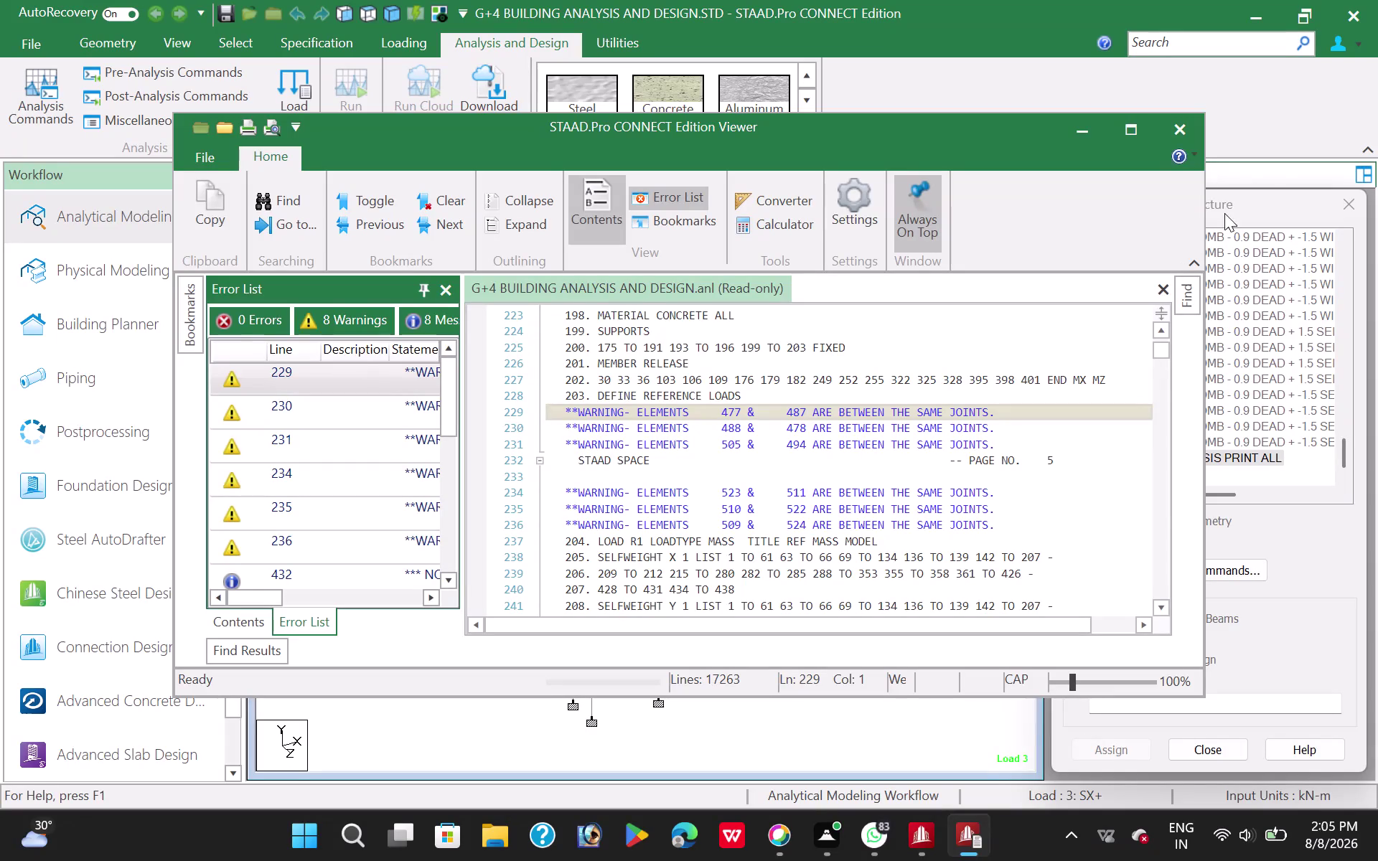
Close the analysis output viewer and switch to the Select ribbon.
click(1185, 116)
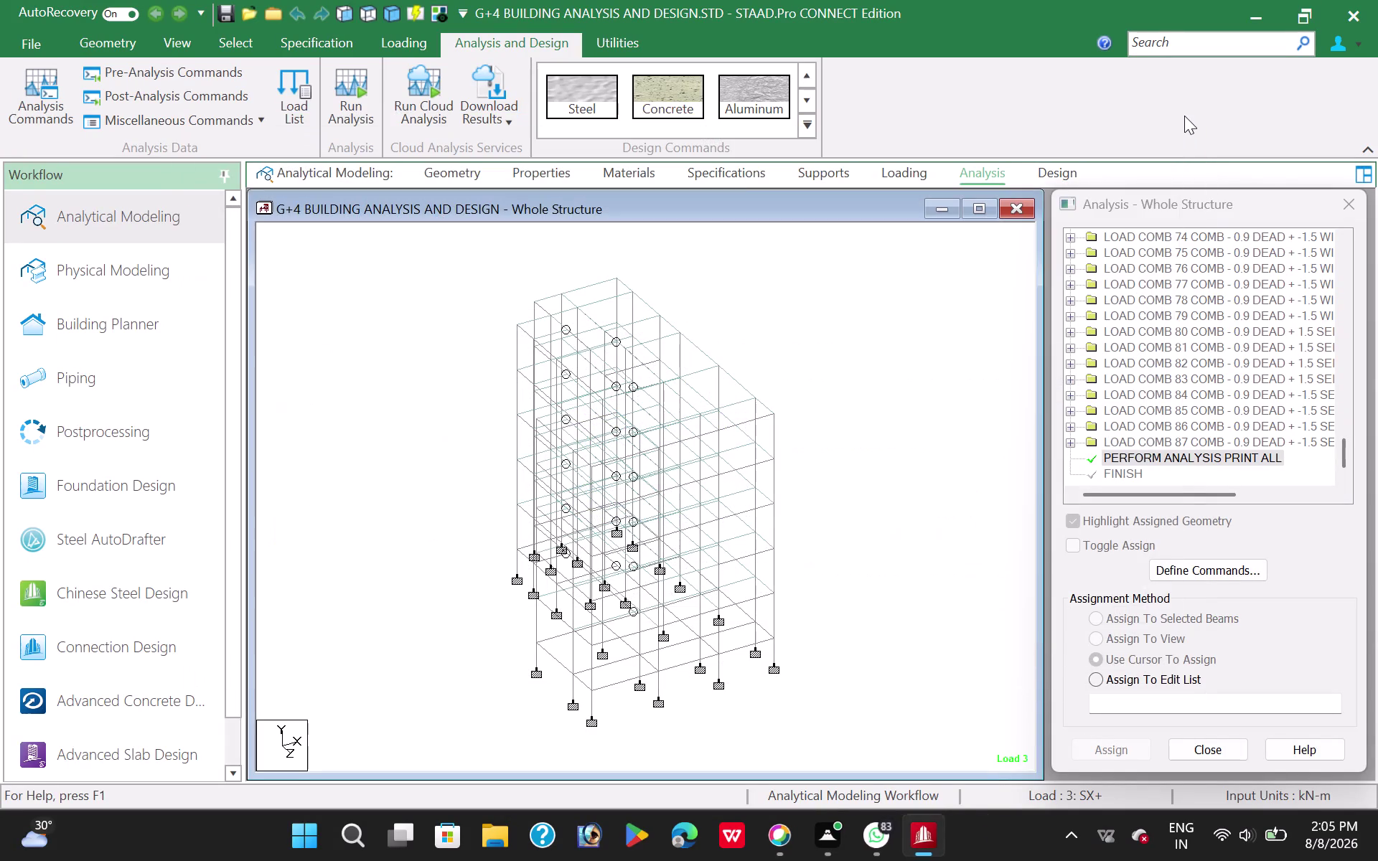
click(231, 38)
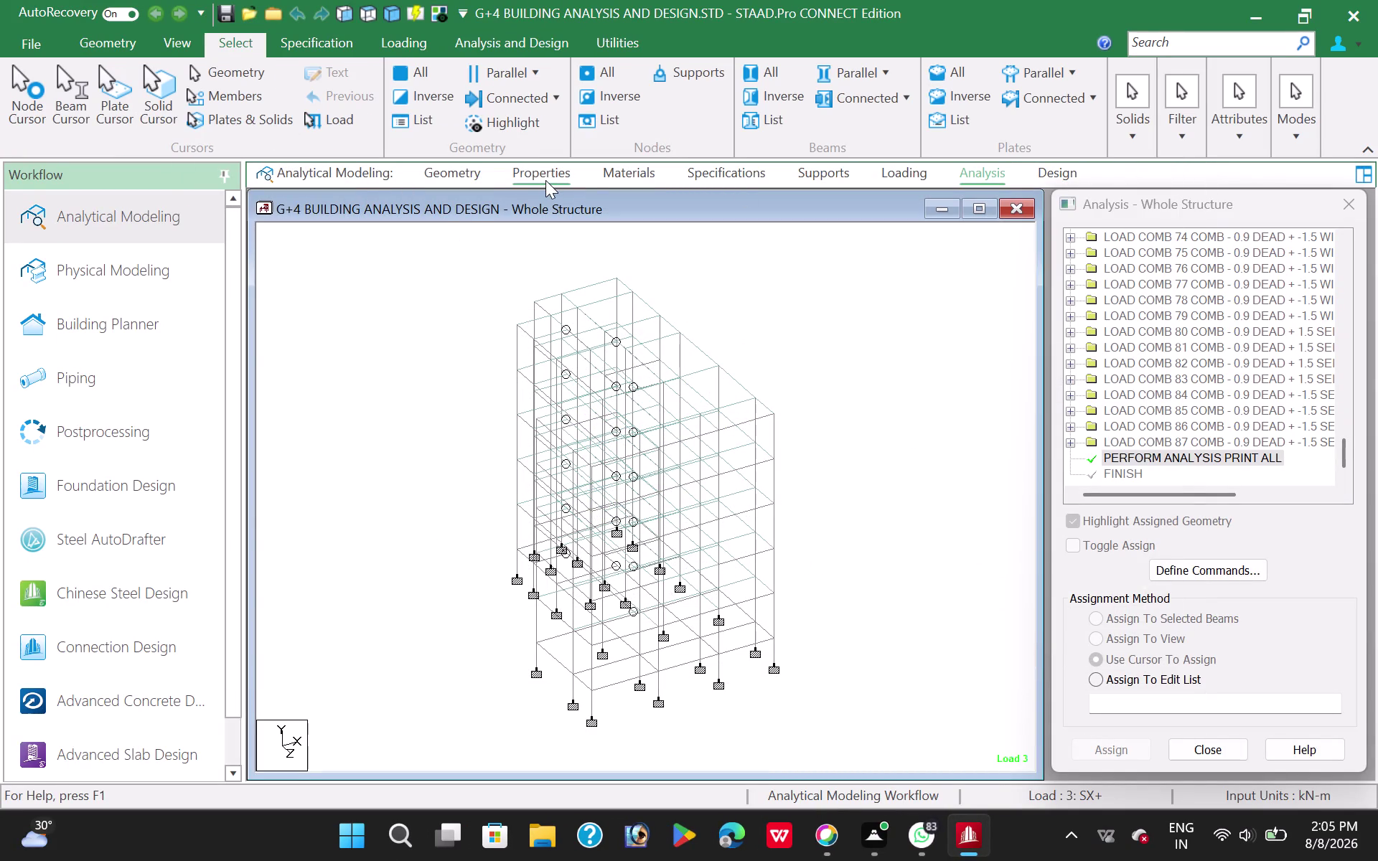
Type plates 477, 487, 488, 478, 505, 494, 523, 511, 510, 522, 509, 524 into the selection list.
click(426, 113)
click(761, 595)
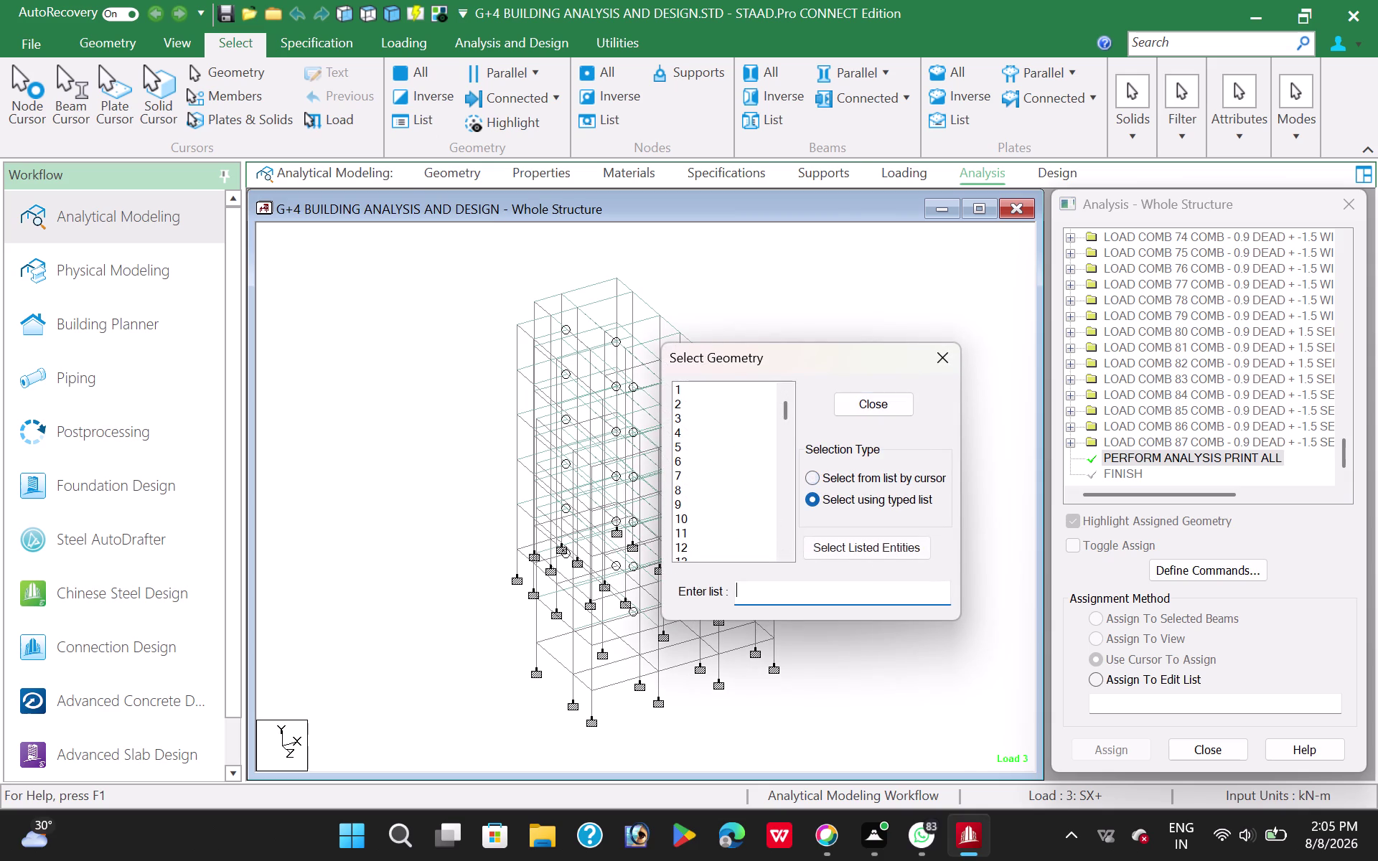
text(4)
text(77)
key(space)
text(48)
text(7)
key(space)
text(488)
key(space)
text(478)
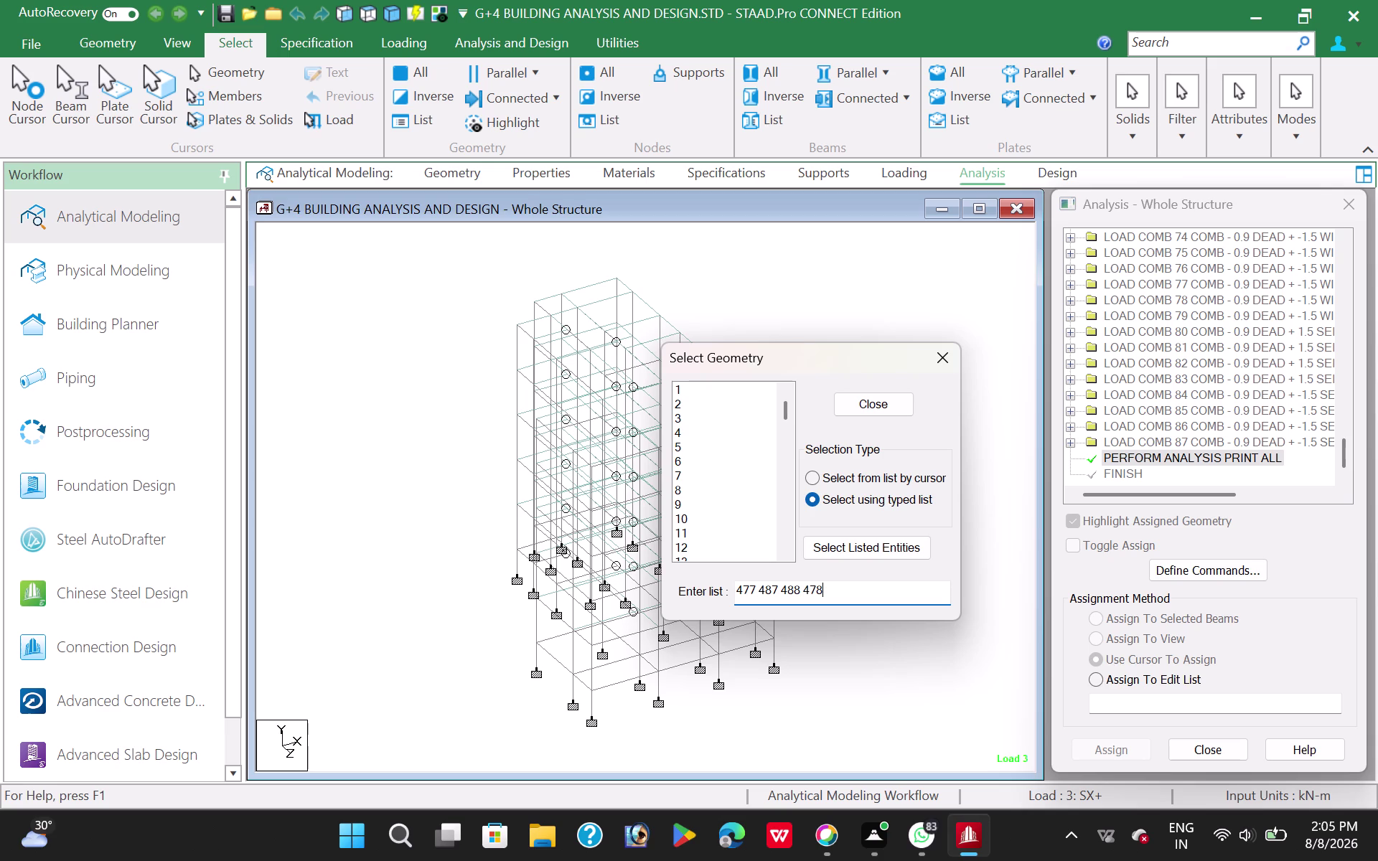
key(space)
text(505)
key(space)
text(49)
text(4)
key(space)
key(5)
text(23)
key(space)
text(51)
text(1)
key(space)
text(5)
text(10)
key(space)
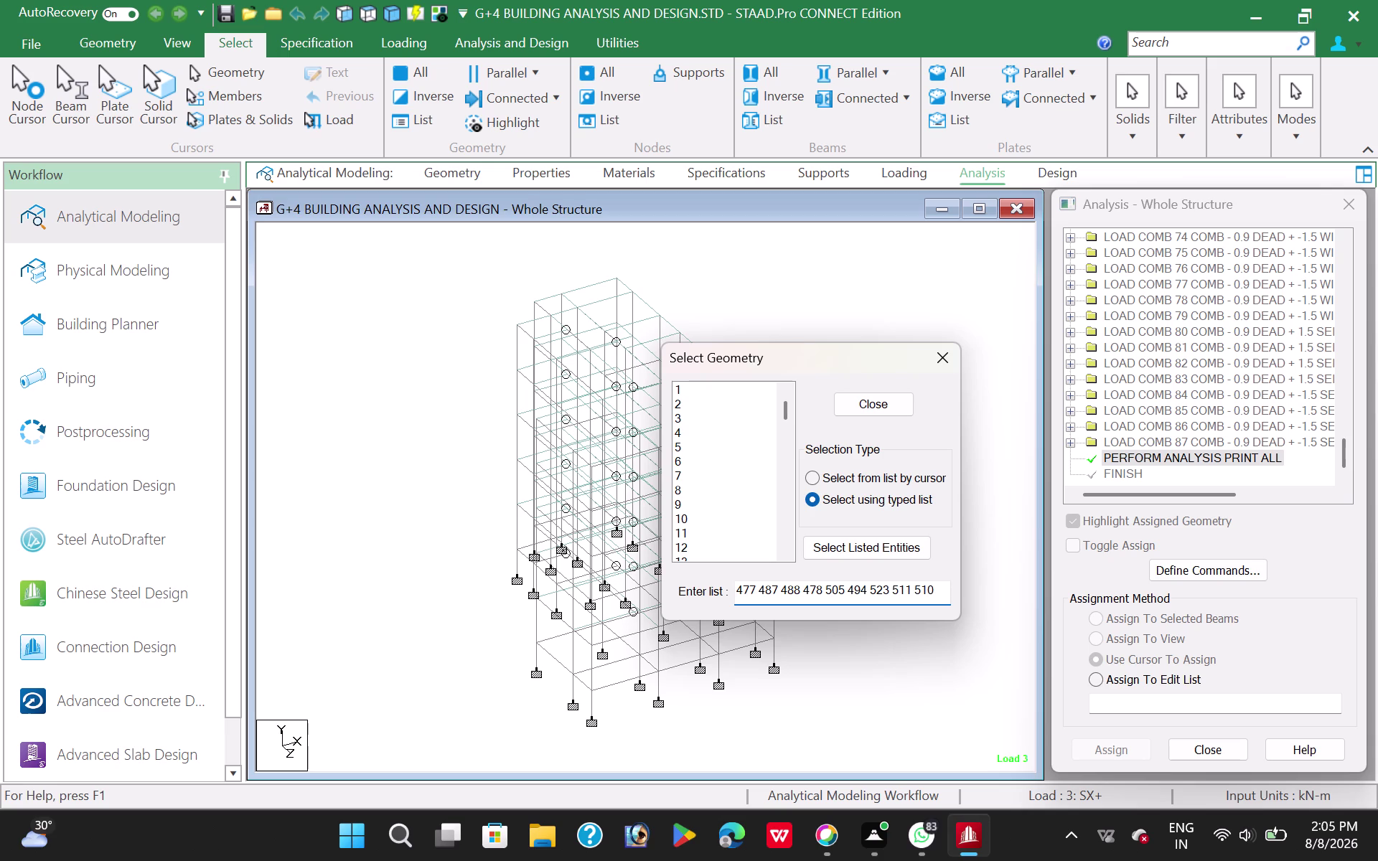
text(5)
text(22)
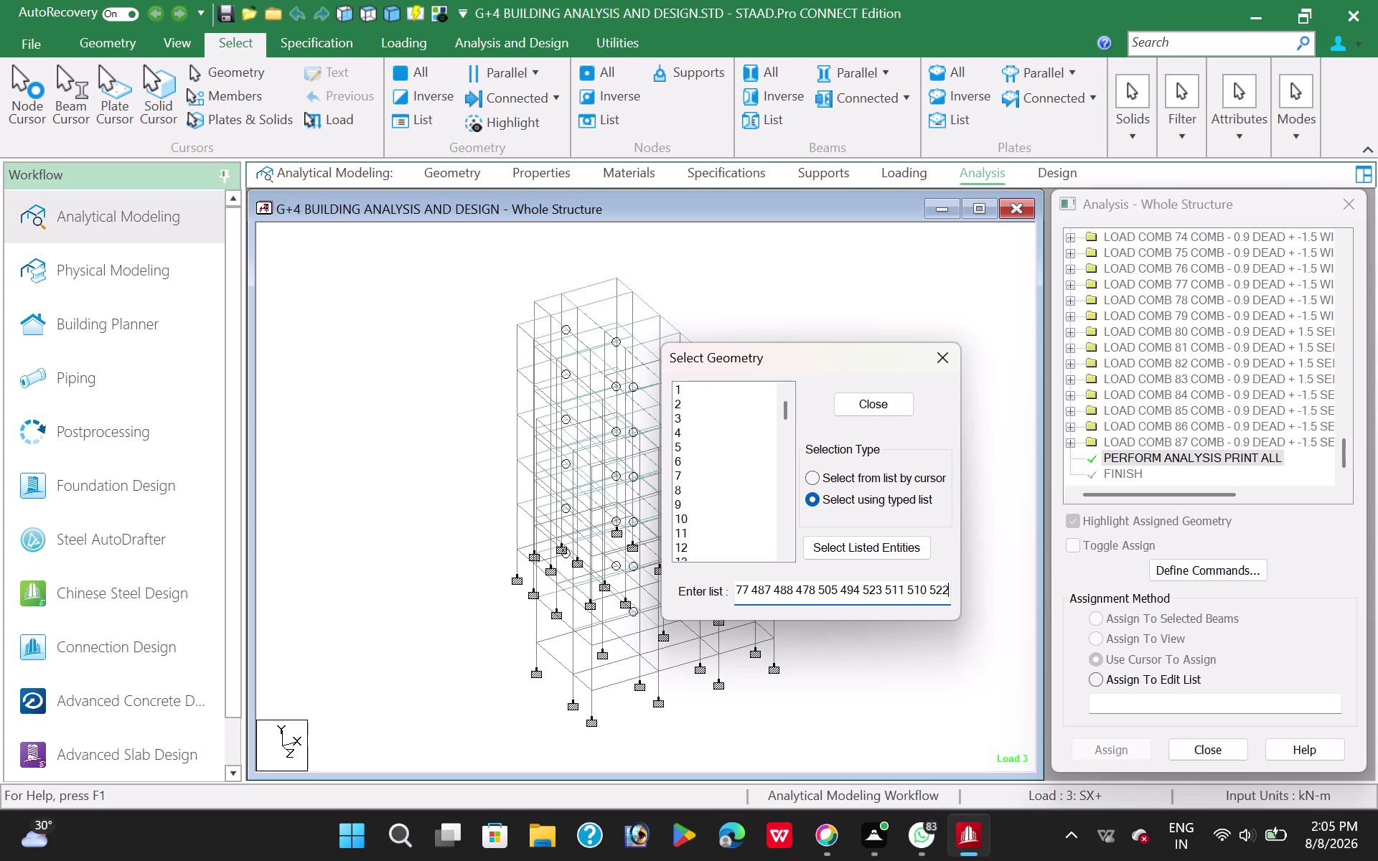
key(space)
key(5)
text(09)
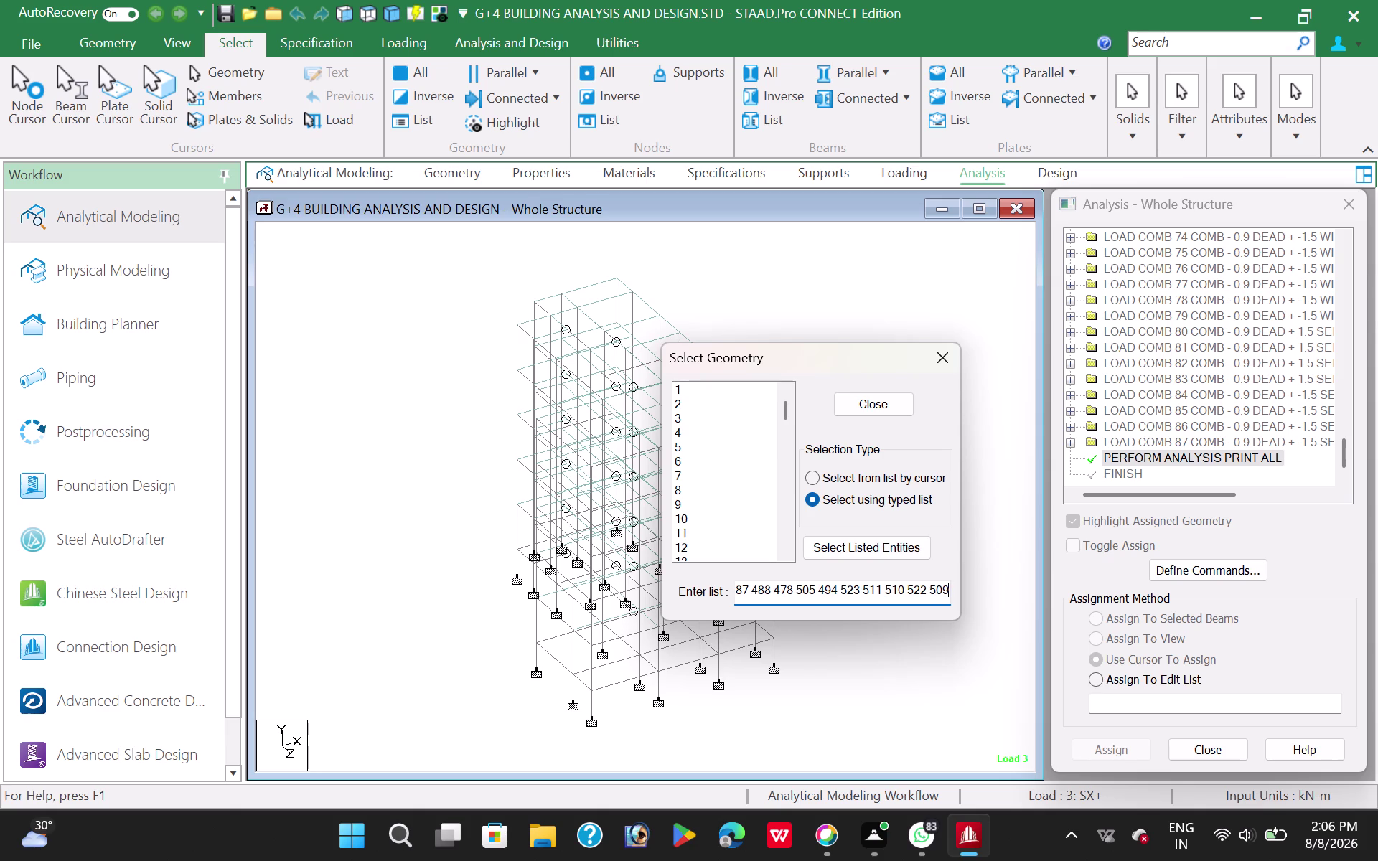
key(space)
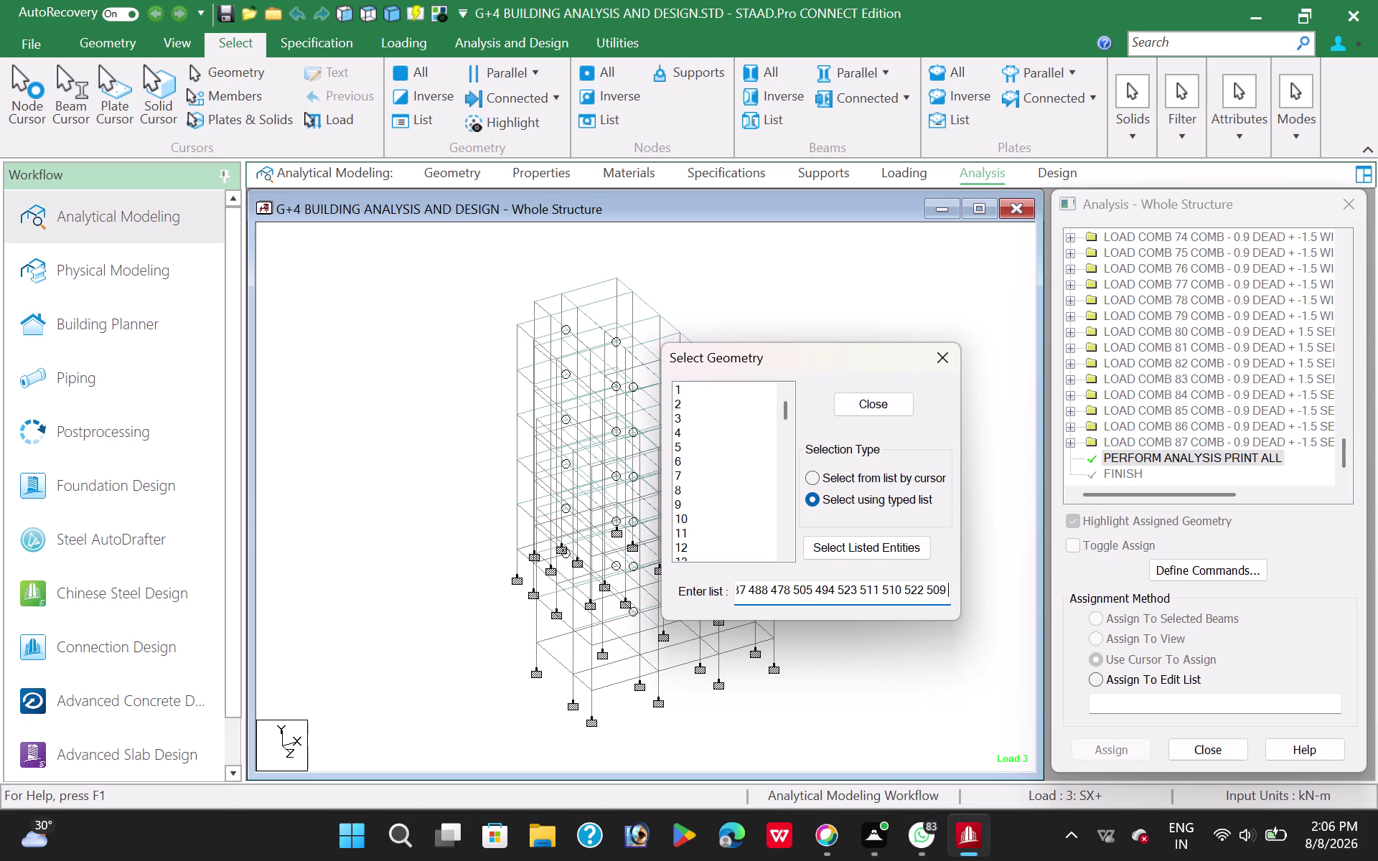
text(524)
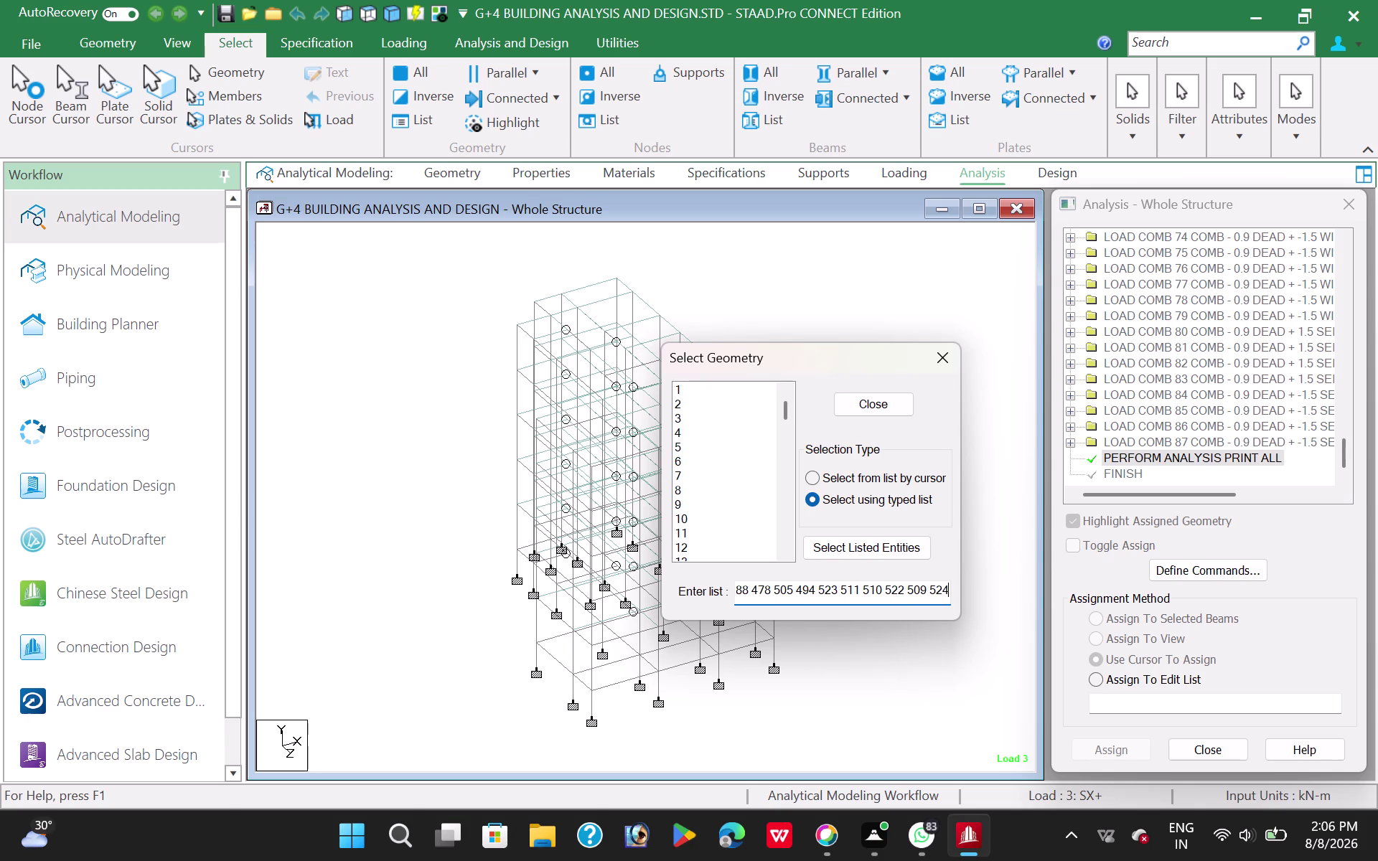
Select the listed plates in the model and close the list window.
click(858, 546)
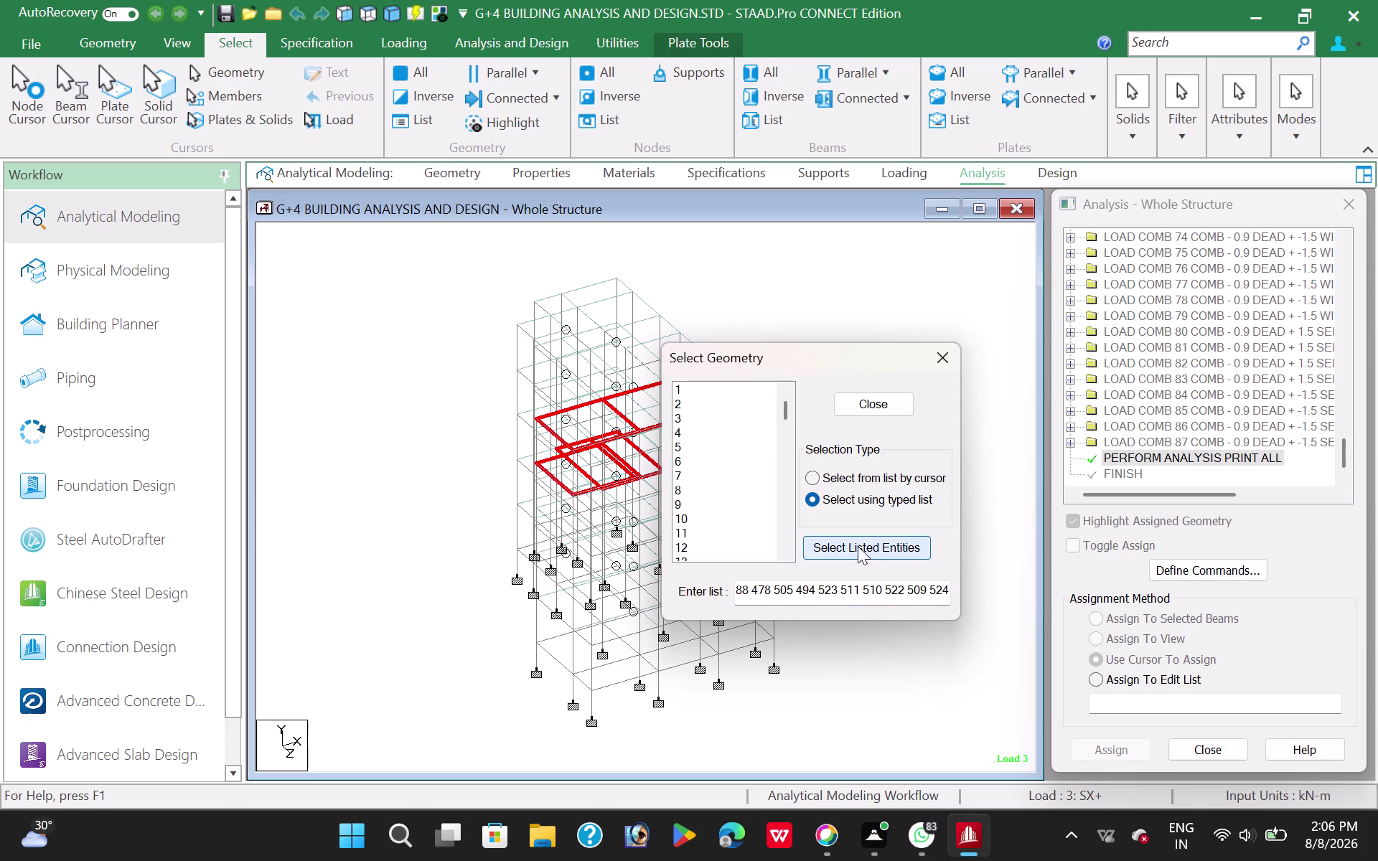
click(863, 403)
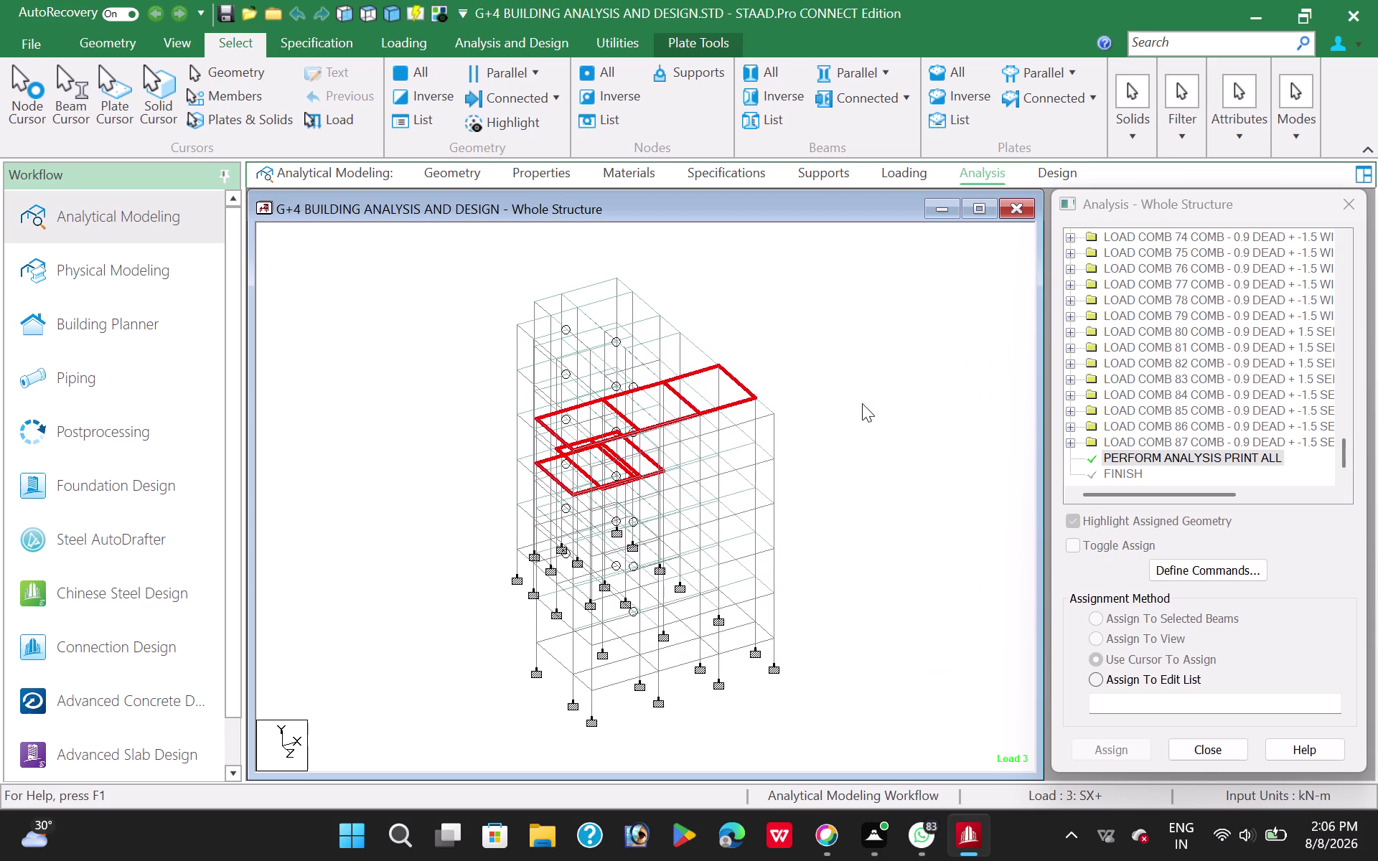
key(Delete)
key(Delete)
click(185, 41)
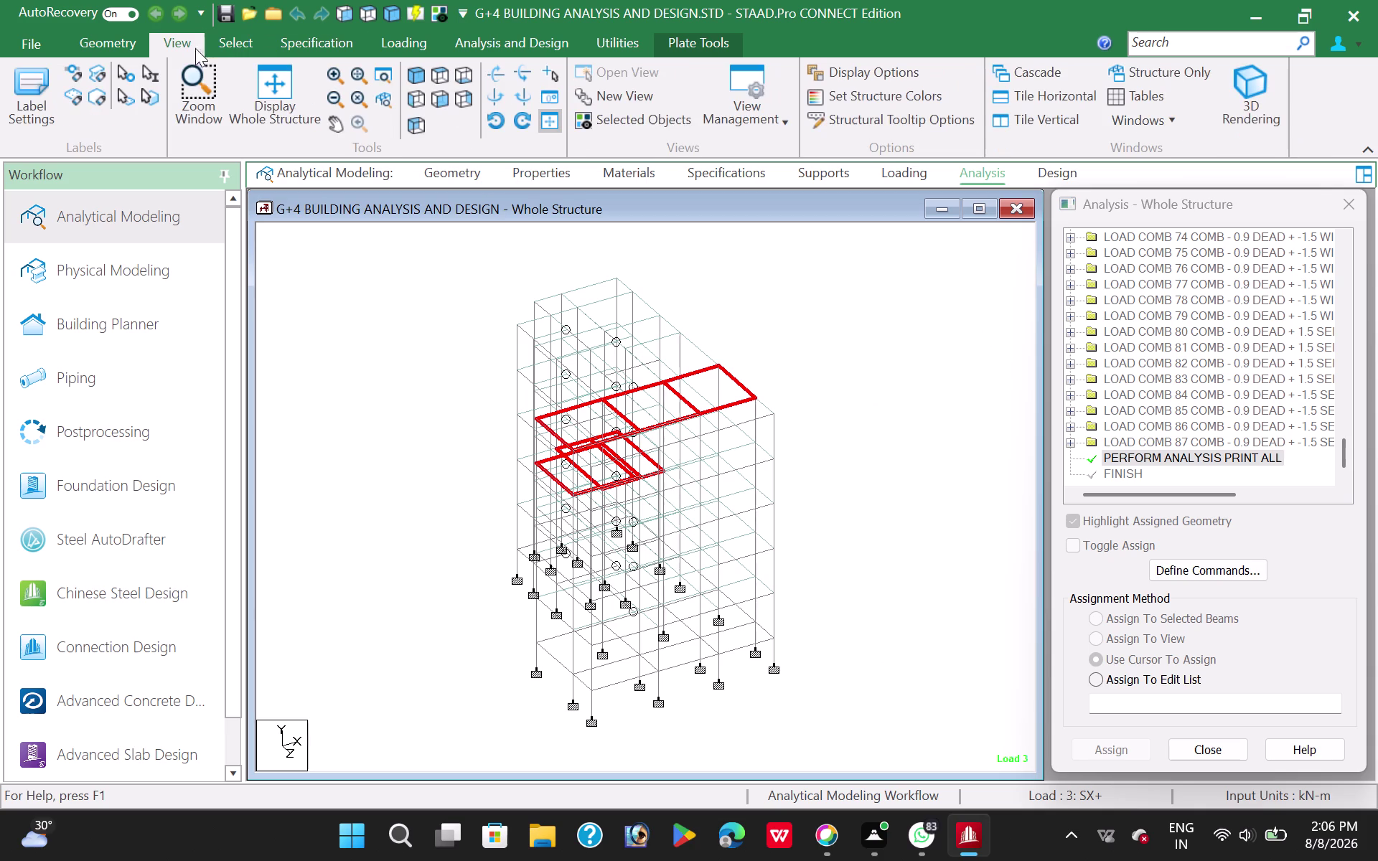
Display only the selected plates in the view.
click(647, 122)
right_click(528, 278)
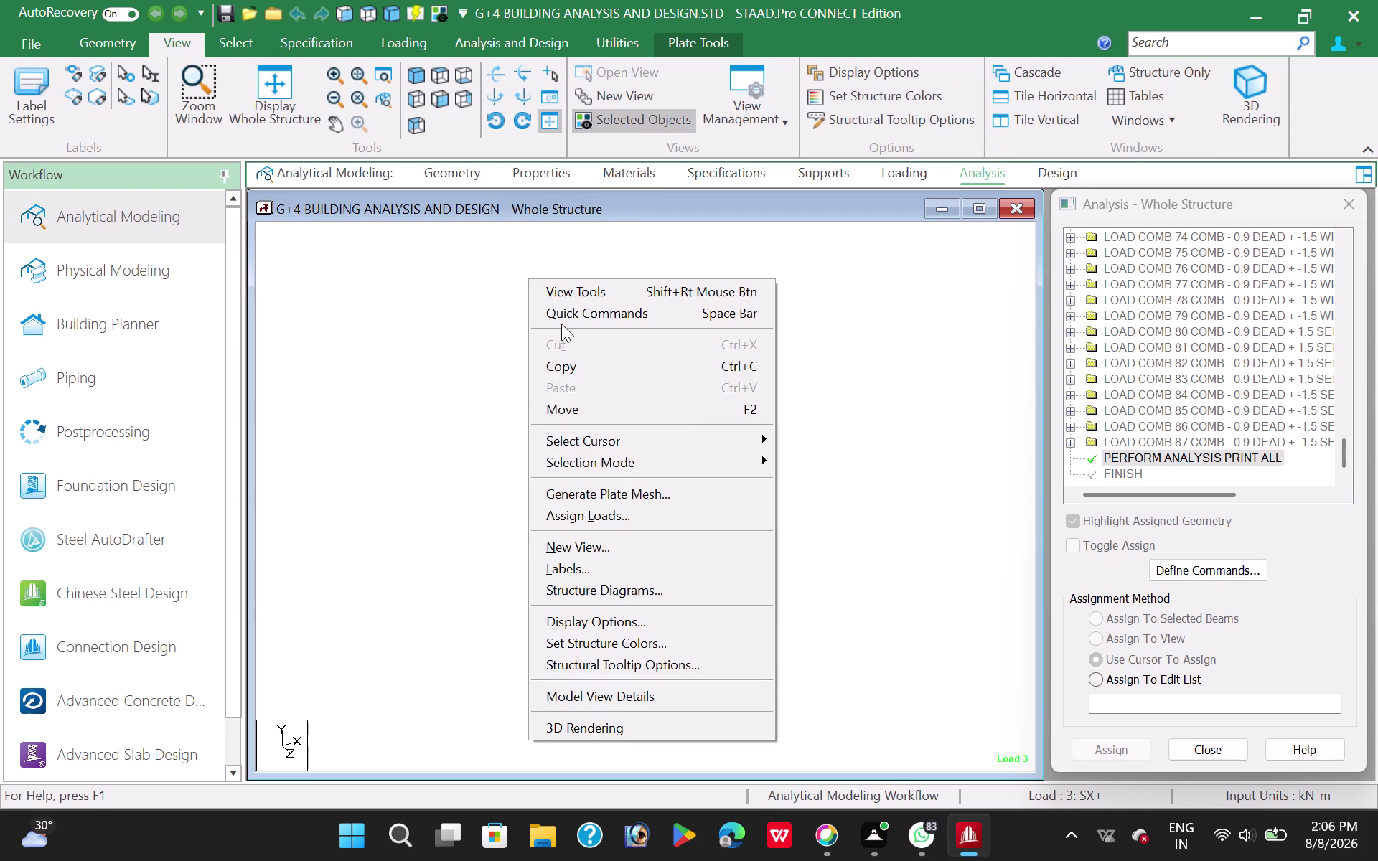
click(407, 349)
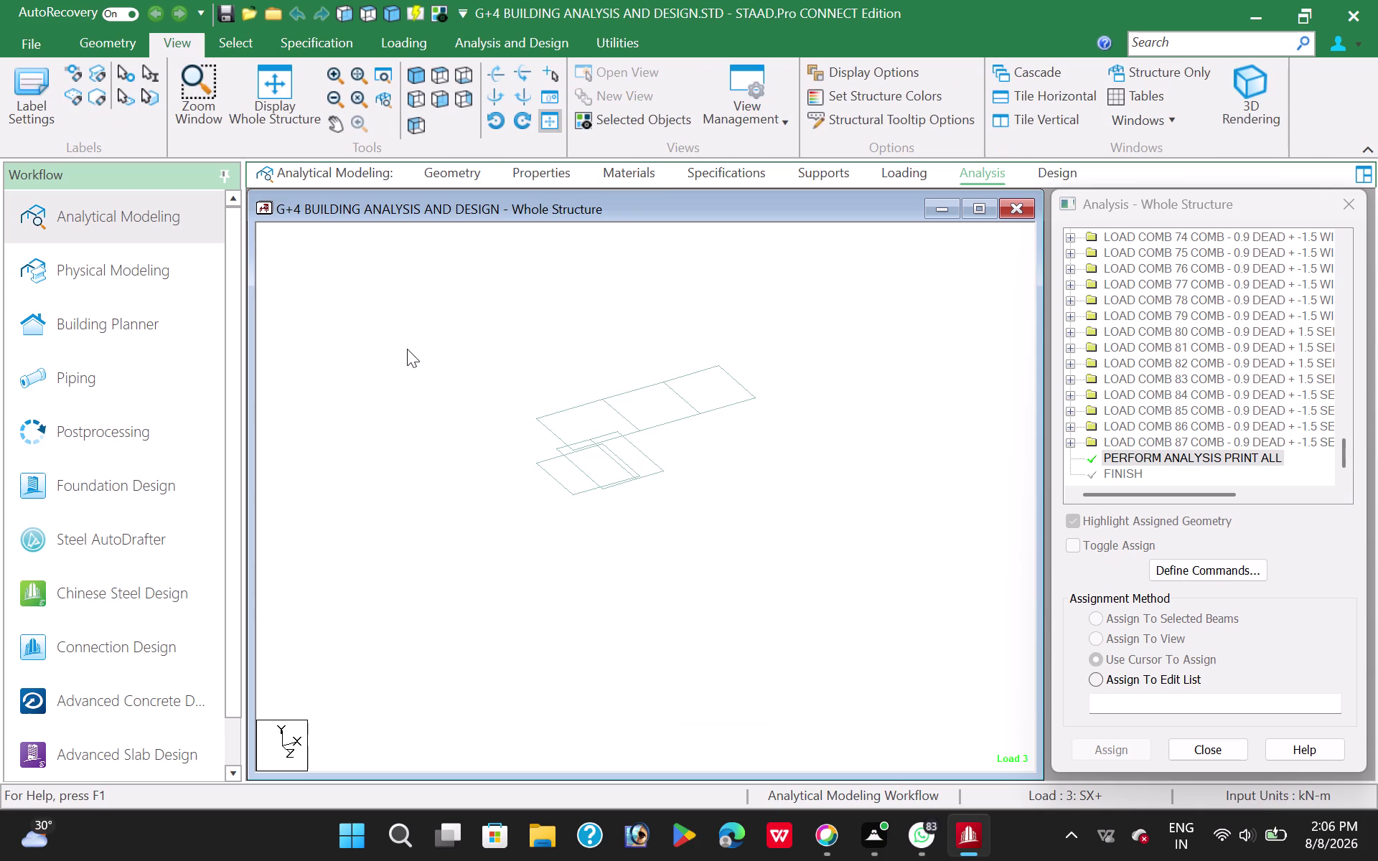
right_click(468, 302)
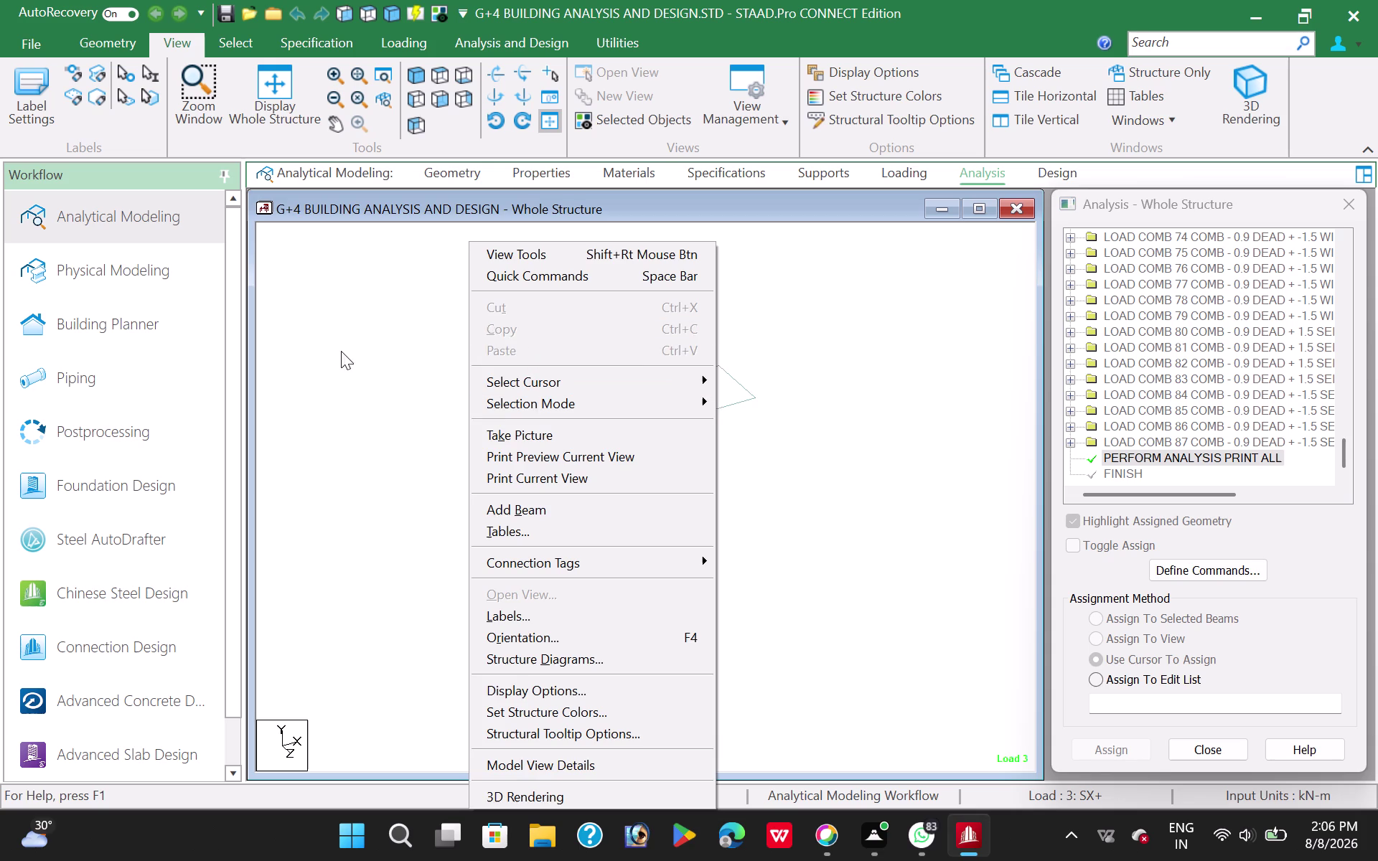
click(341, 351)
drag(456, 339, 903, 626)
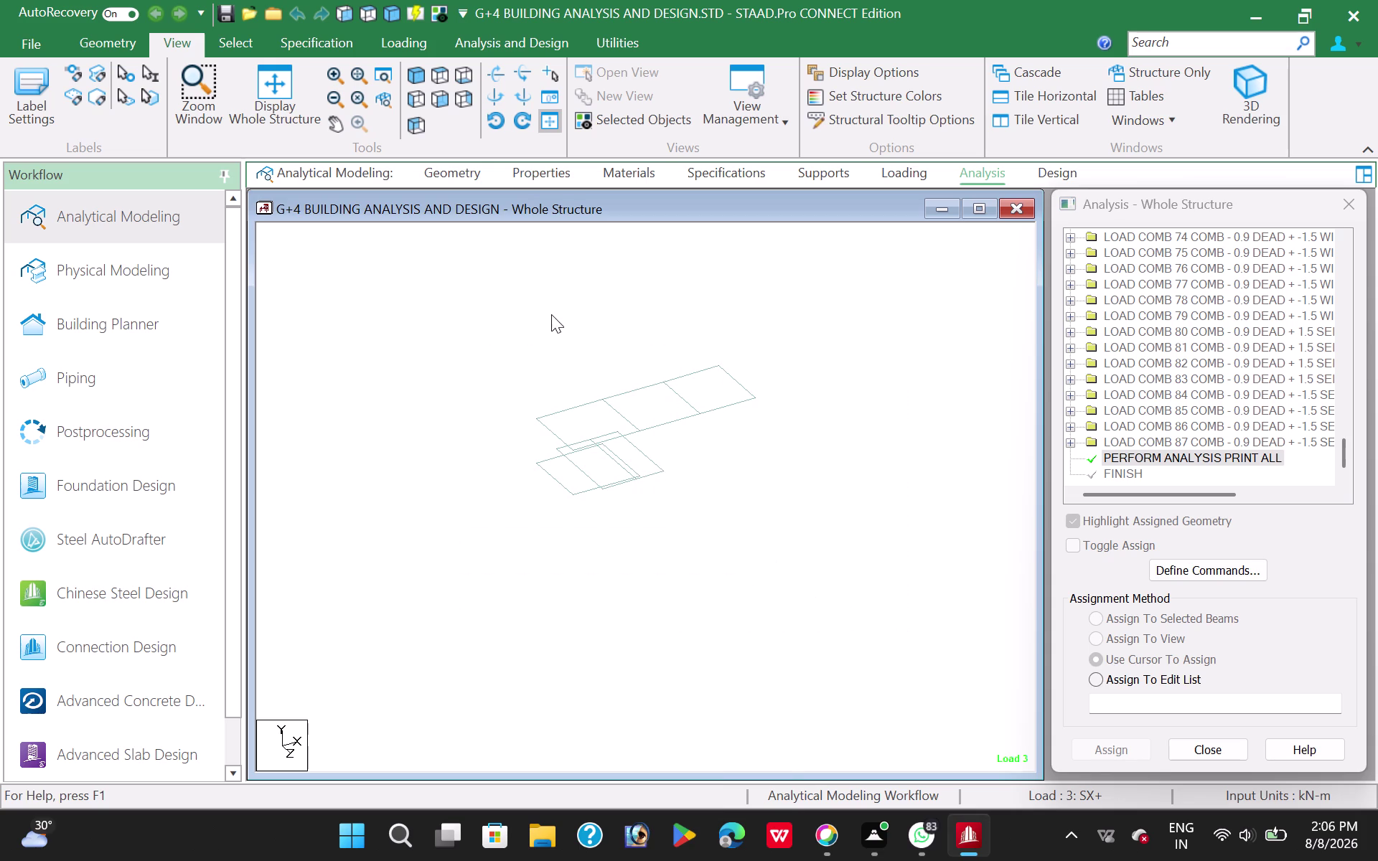
Window-select the isolated plates with the Plates Cursor, delete all 12, and show the whole structure.
right_click(549, 310)
click(623, 380)
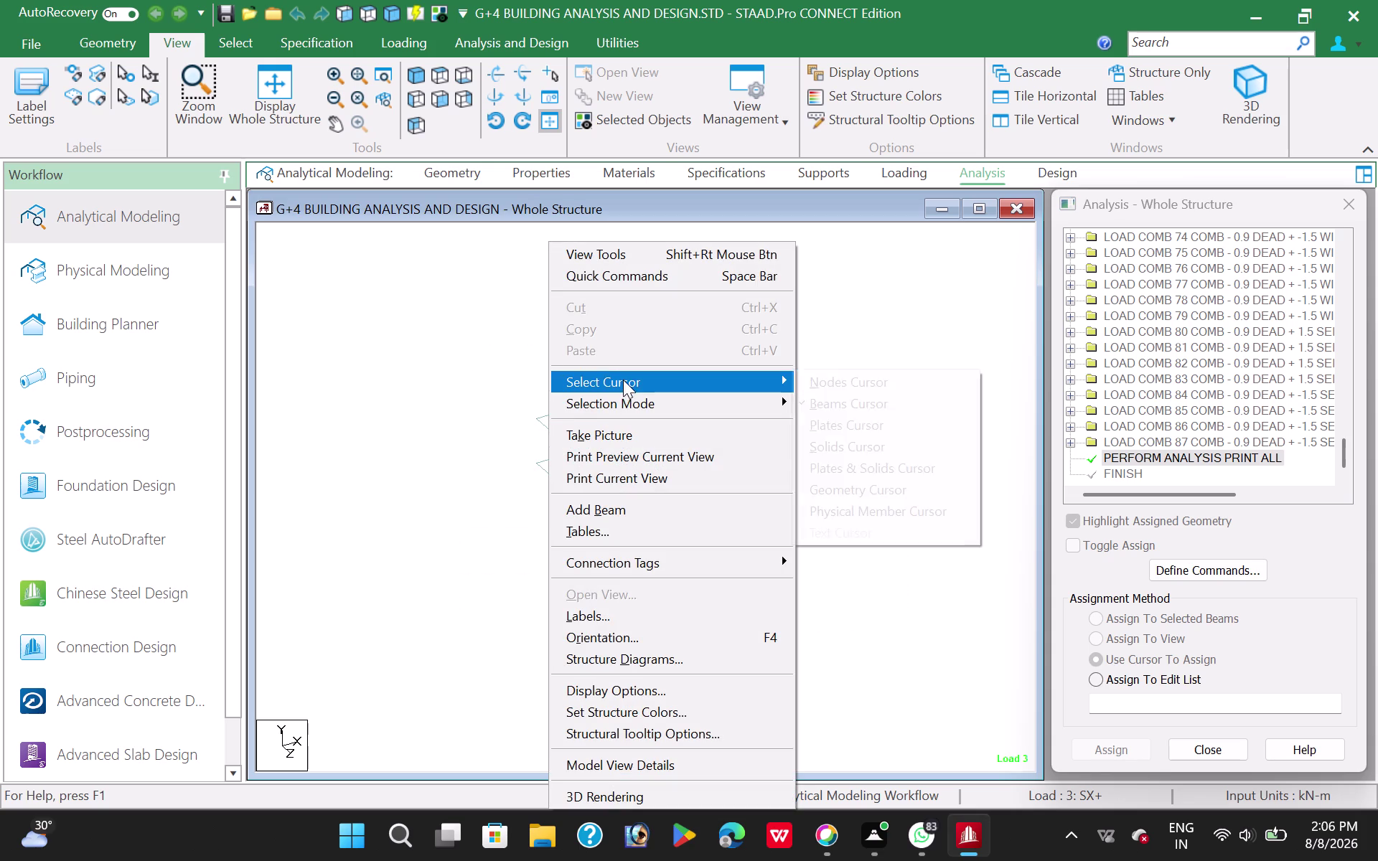
click(865, 420)
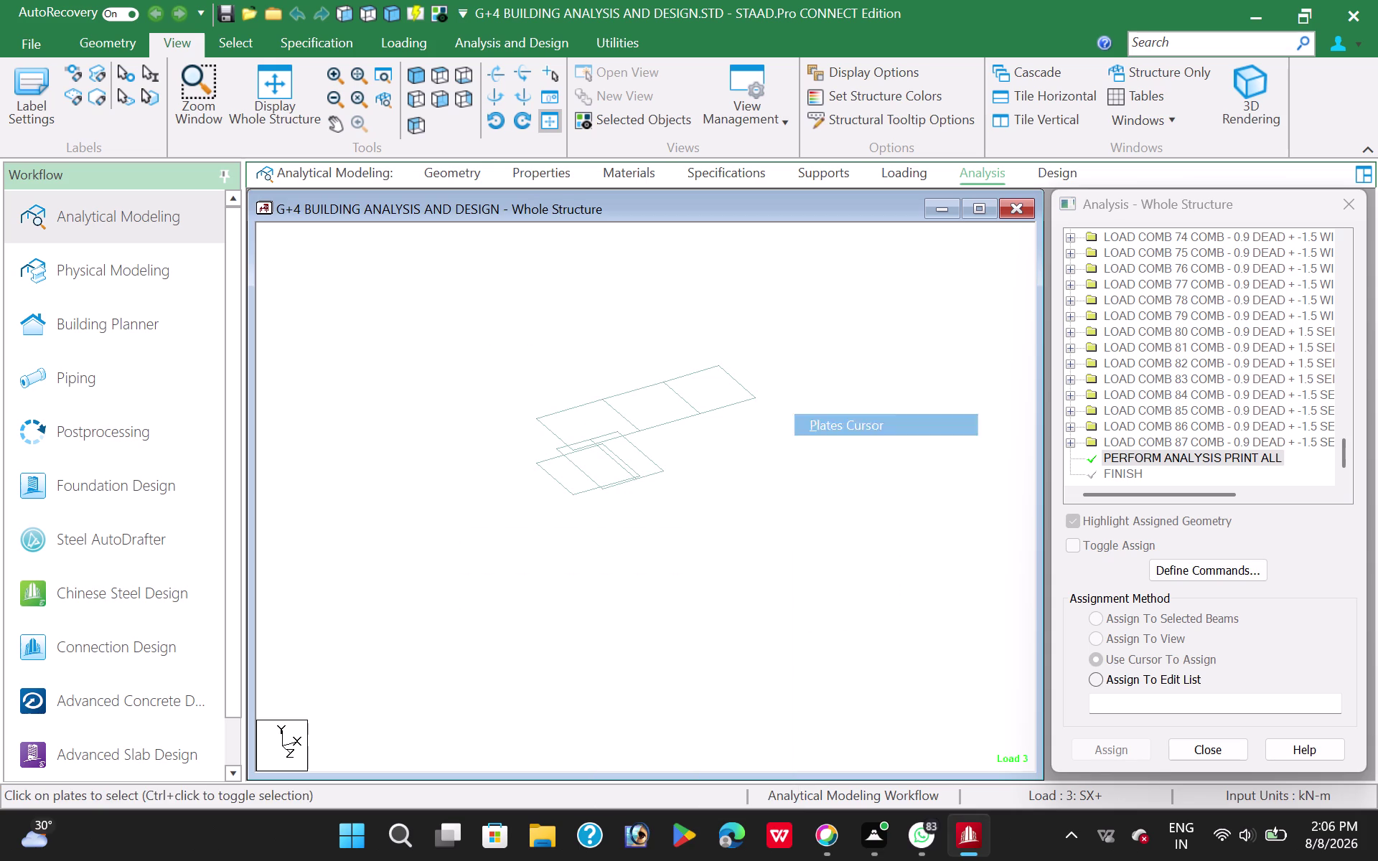
drag(466, 328, 845, 668)
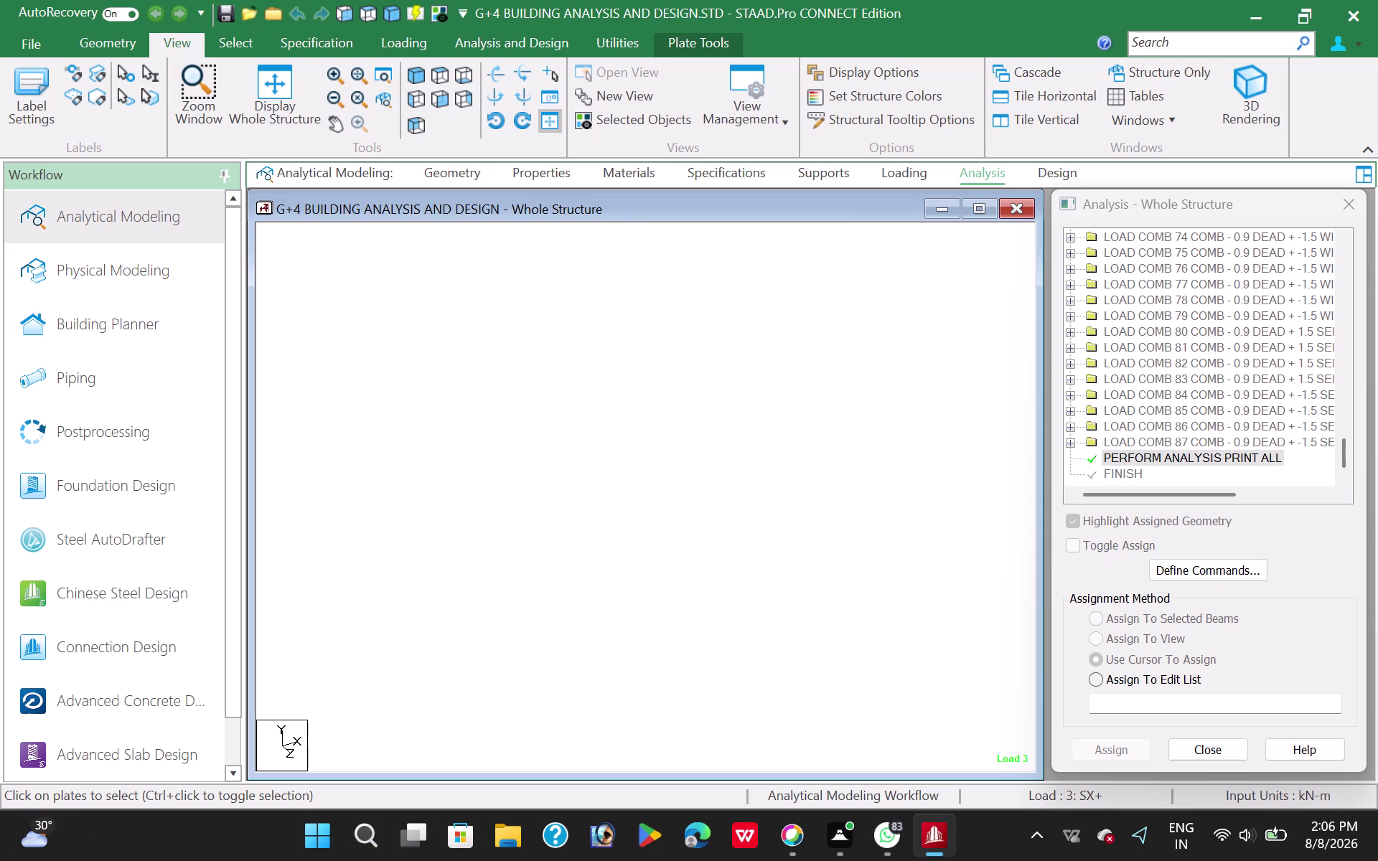
key(Delete)
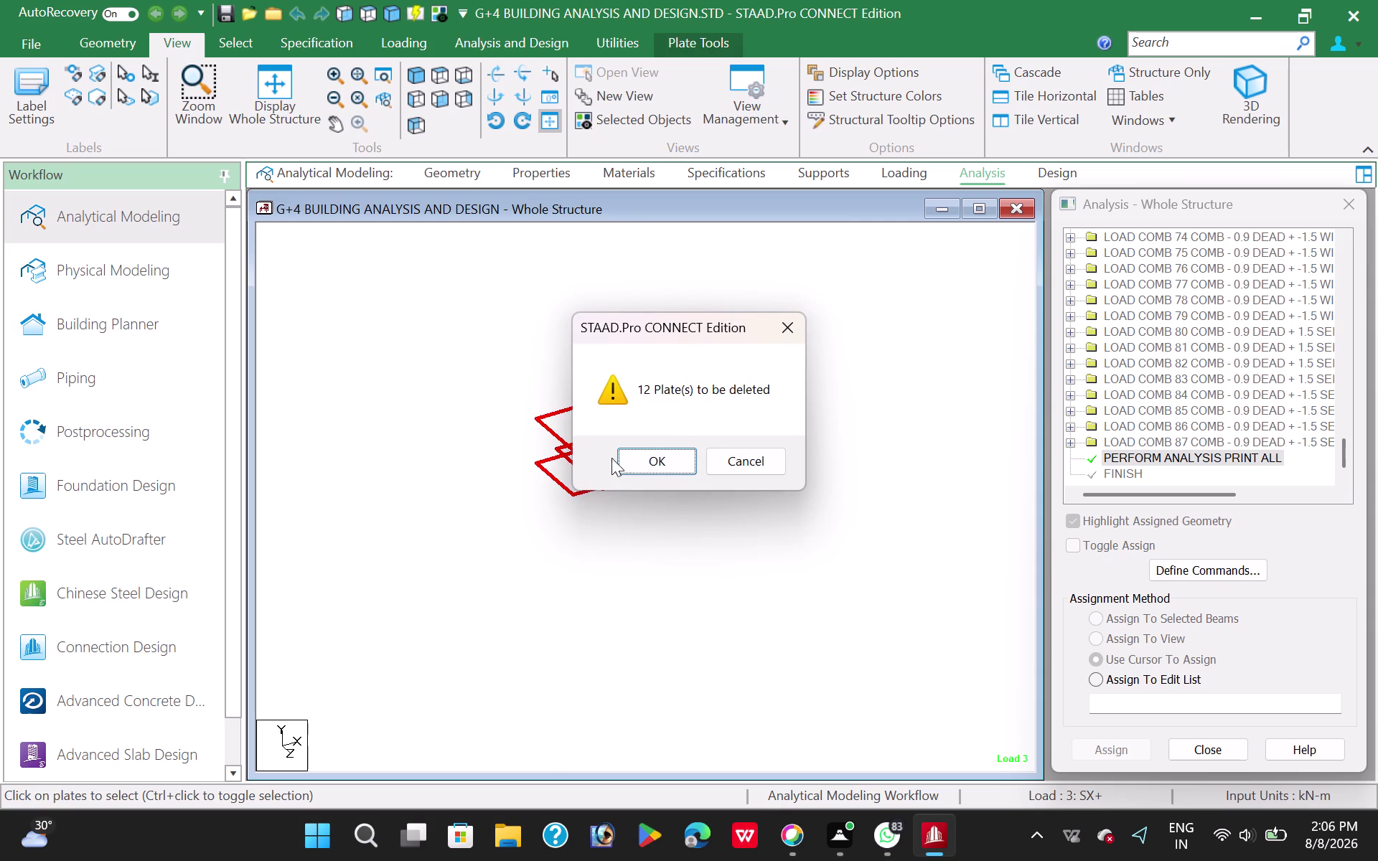
click(657, 455)
click(770, 459)
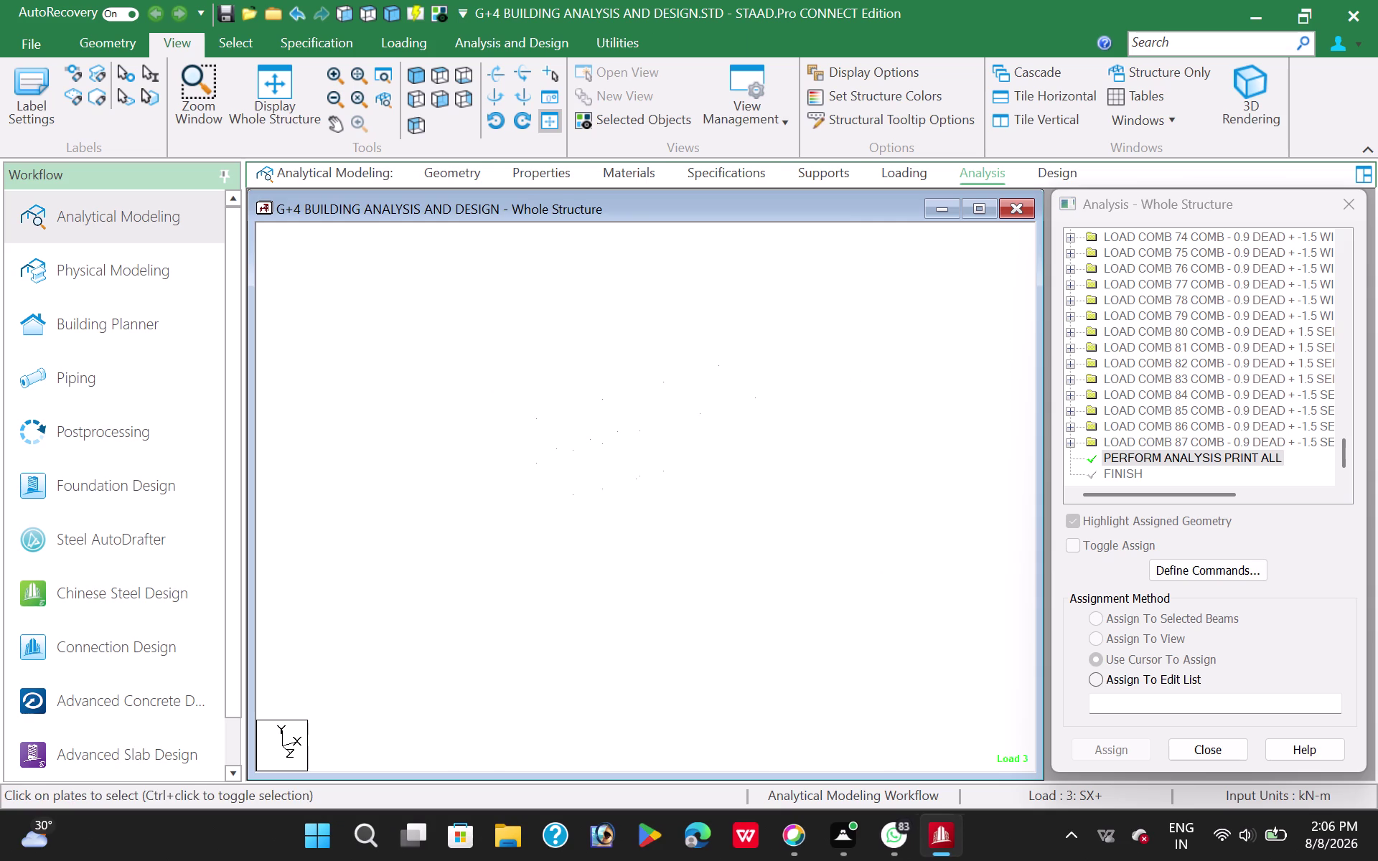
click(763, 289)
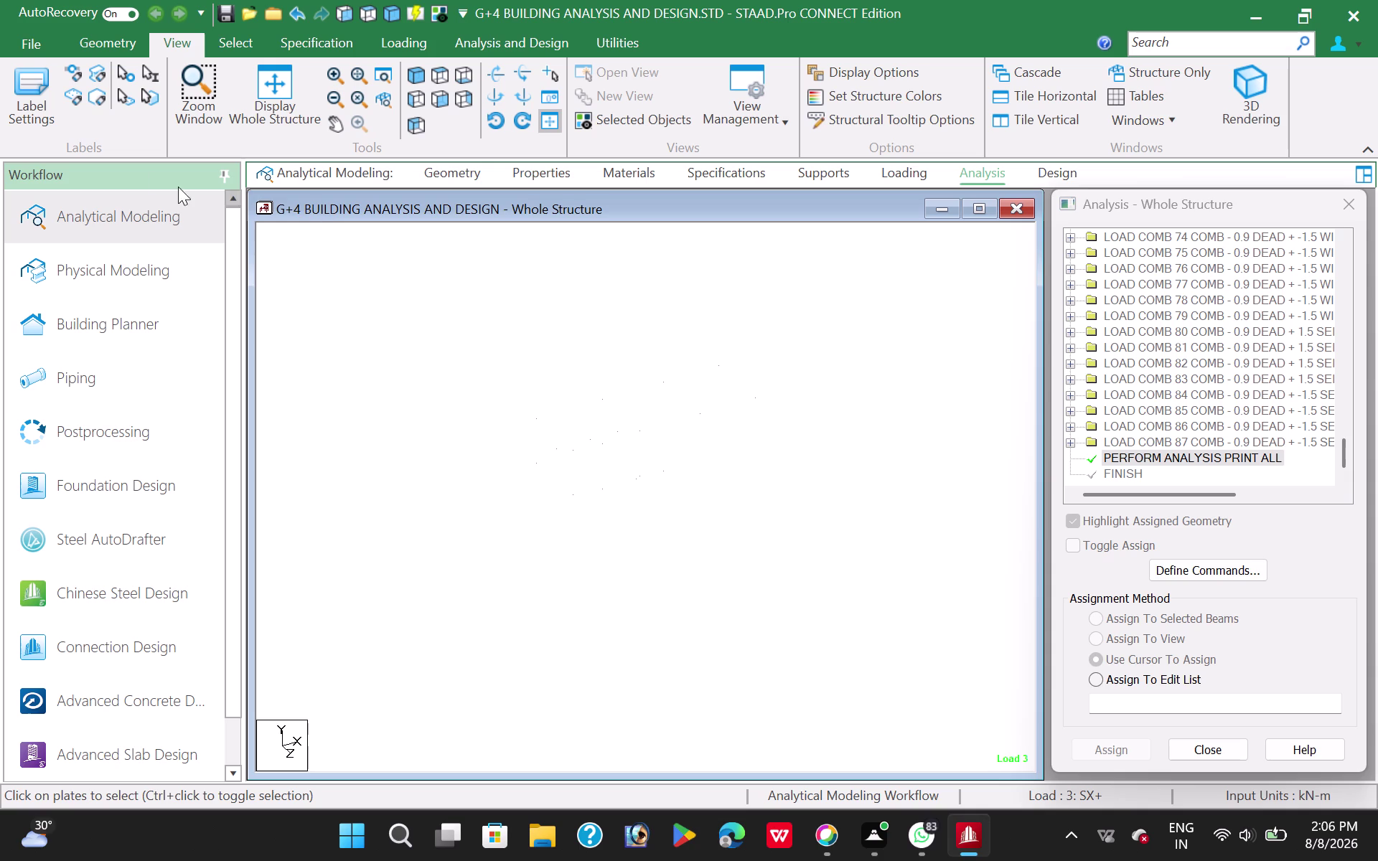
click(273, 87)
click(426, 399)
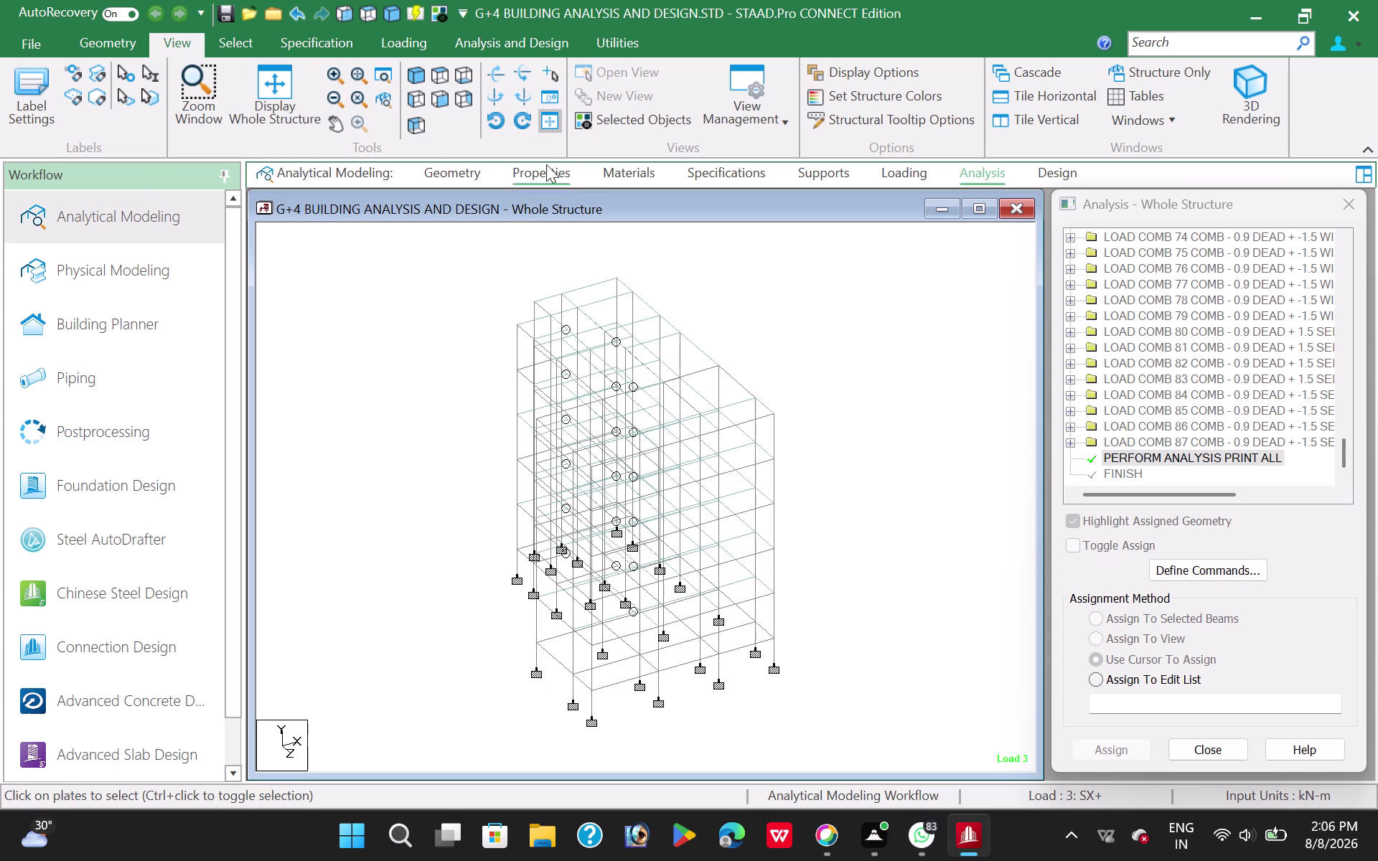
Run the analysis on the revised model and view the output file.
click(499, 42)
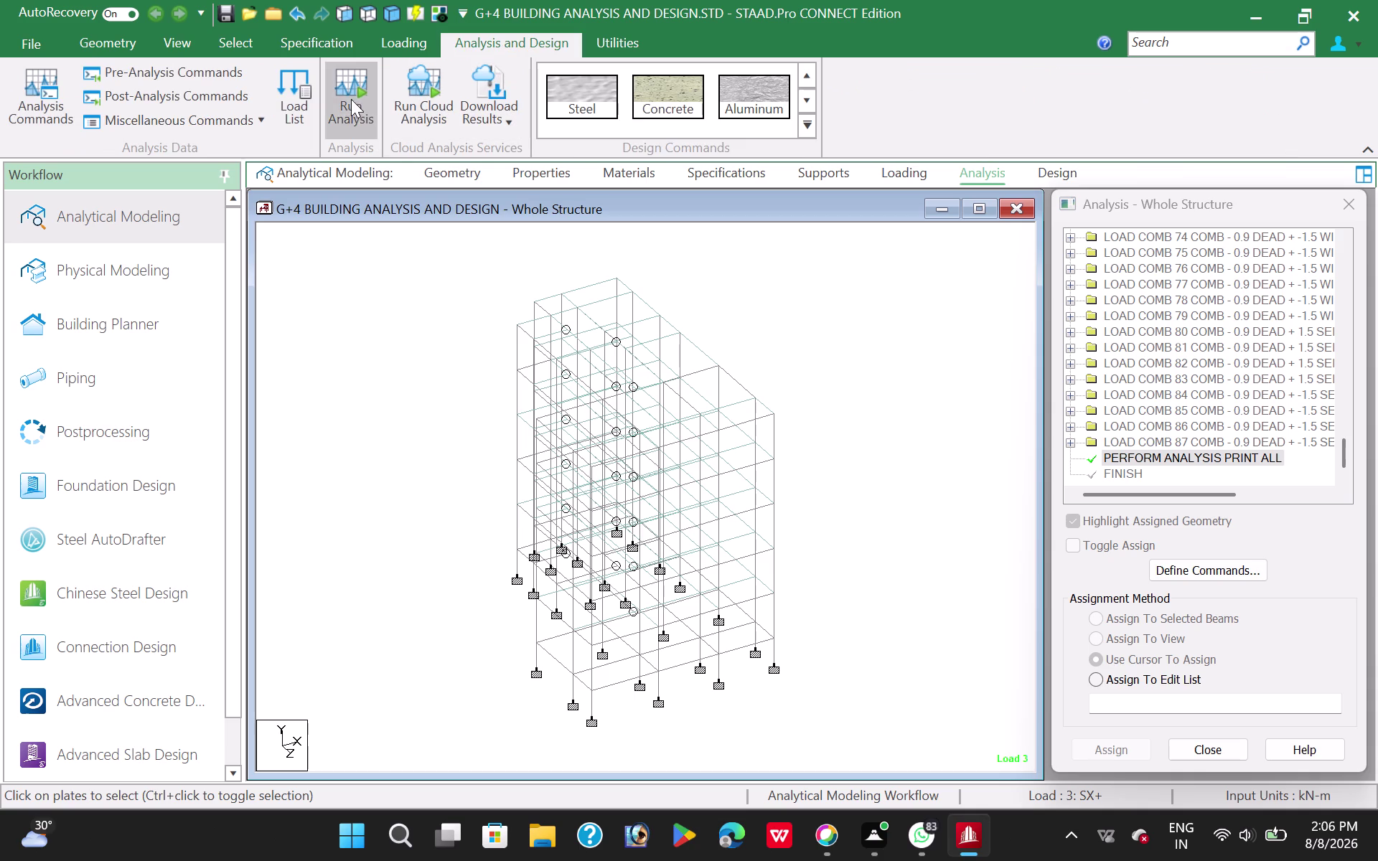
click(346, 100)
click(677, 525)
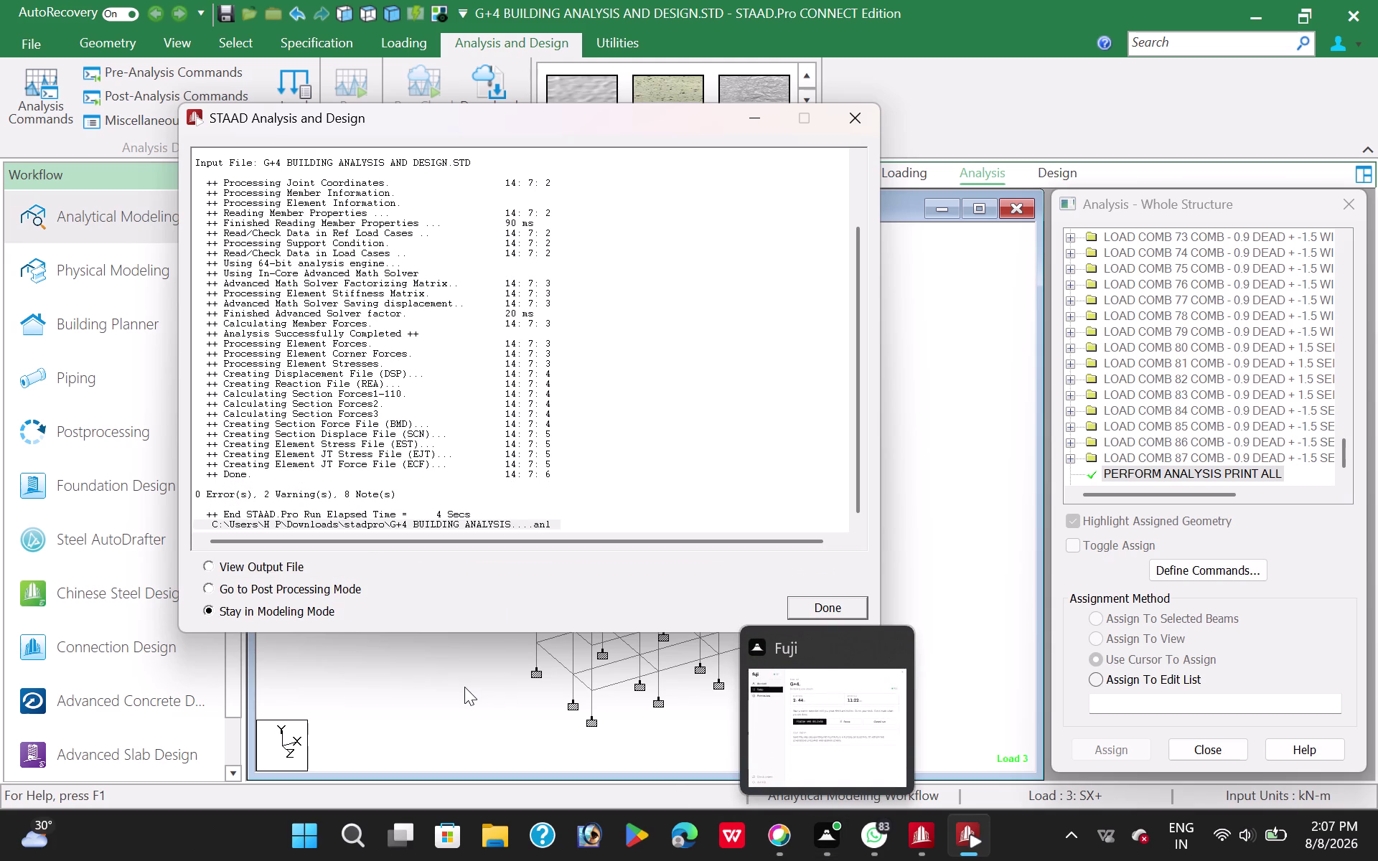
click(204, 566)
click(841, 603)
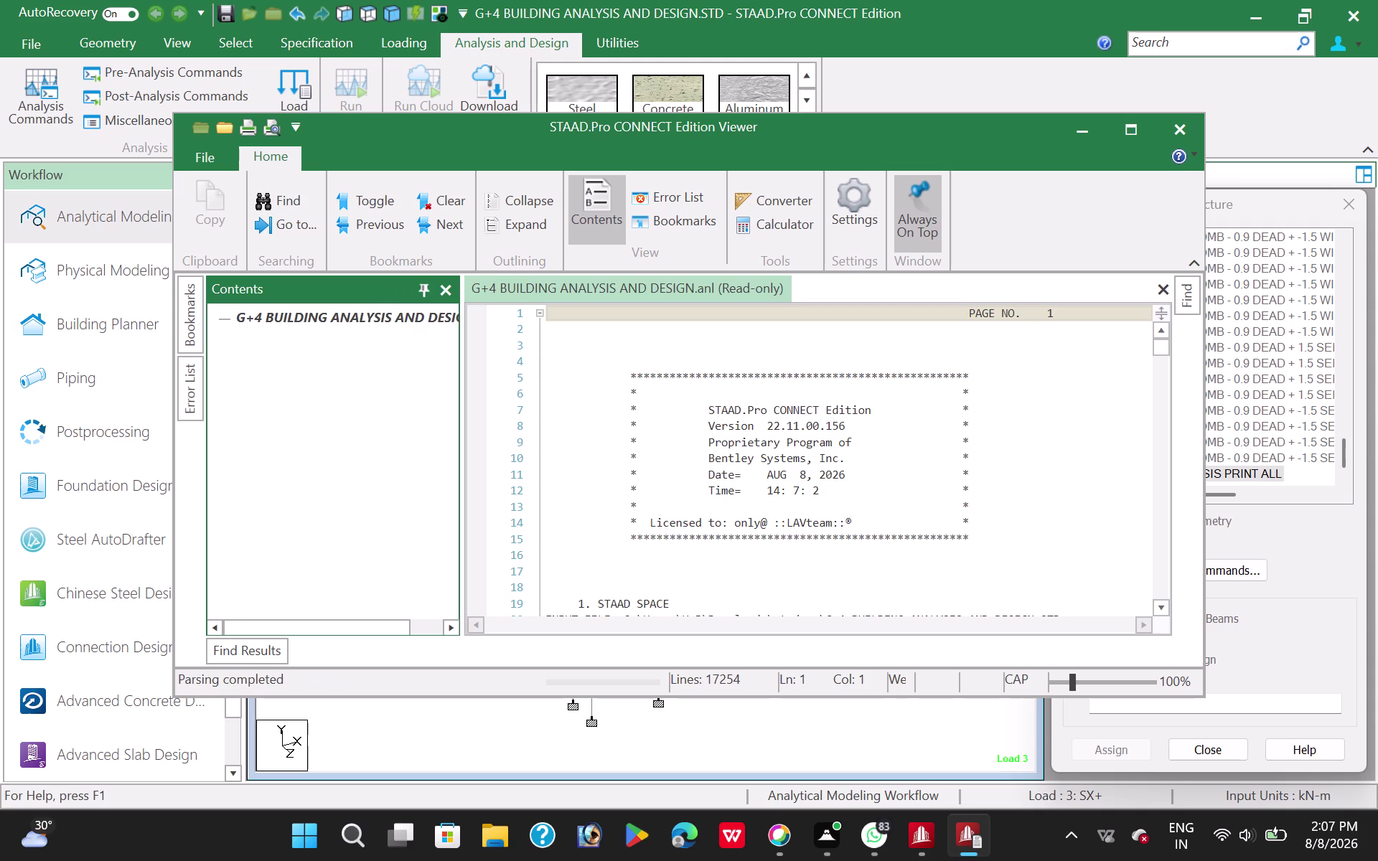
Jump to the self-weight warning at line 5582 and the warning at line 11745.
double_click(327, 523)
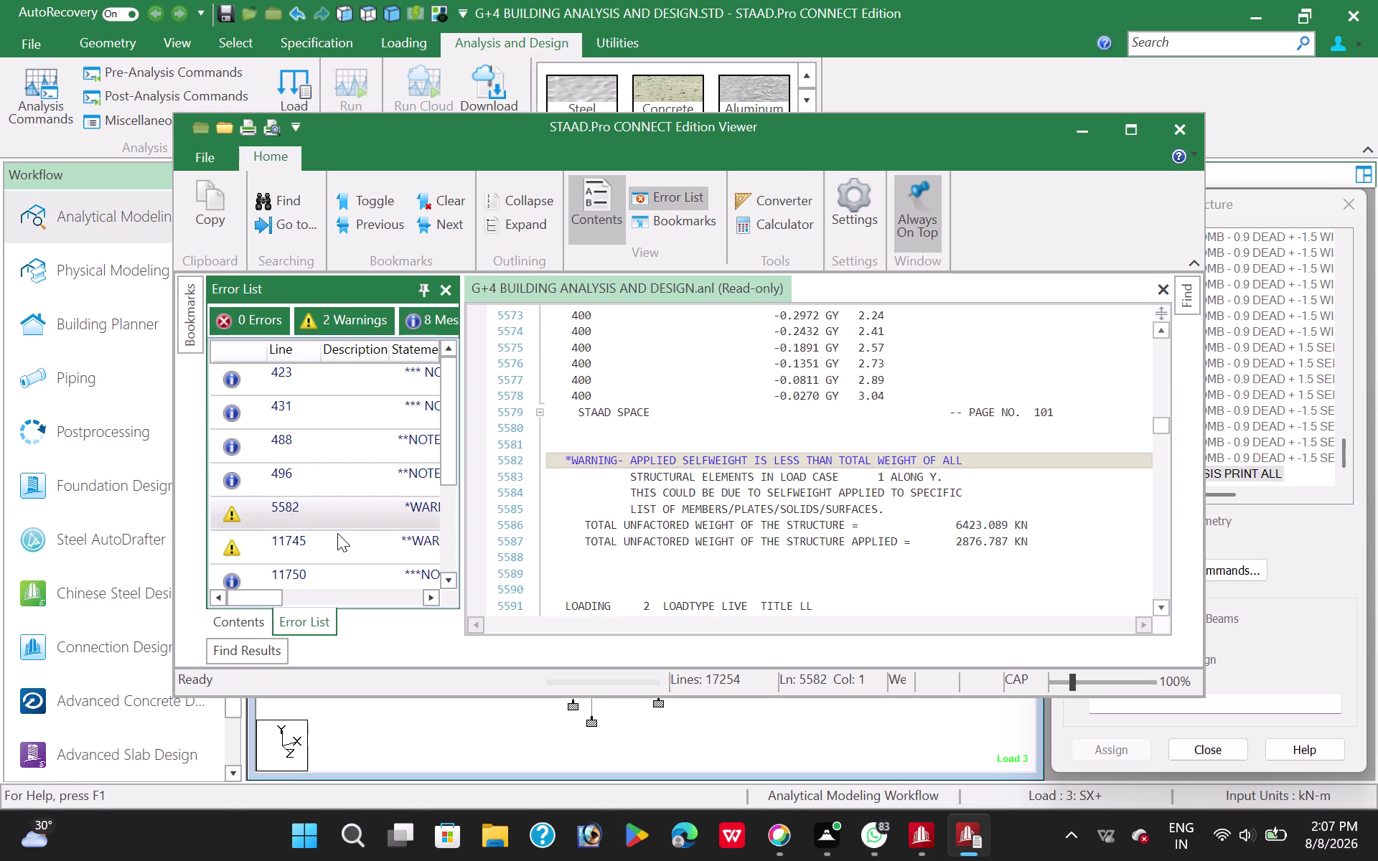
double_click(345, 540)
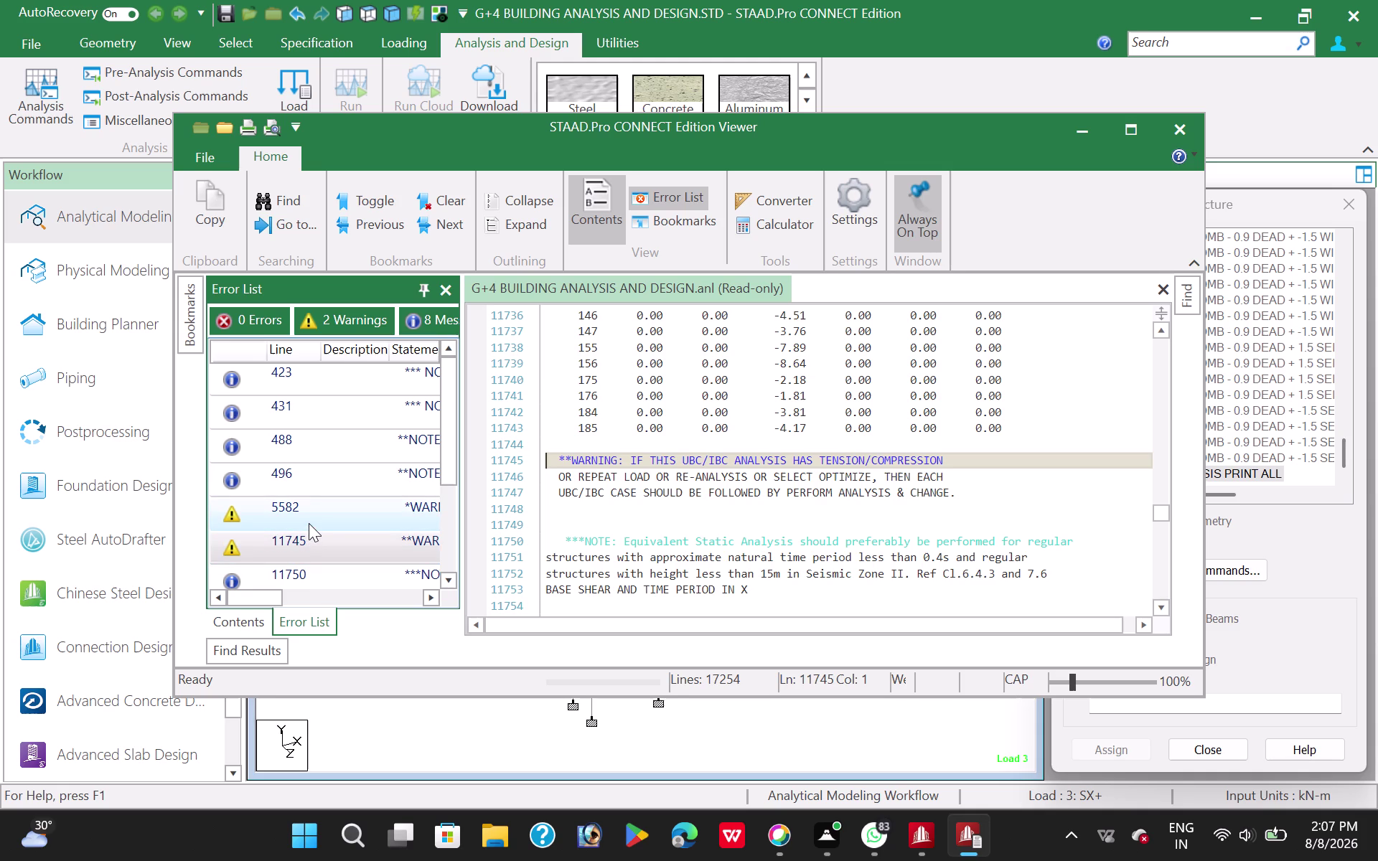
scroll(down, 3)
scroll(up, 3)
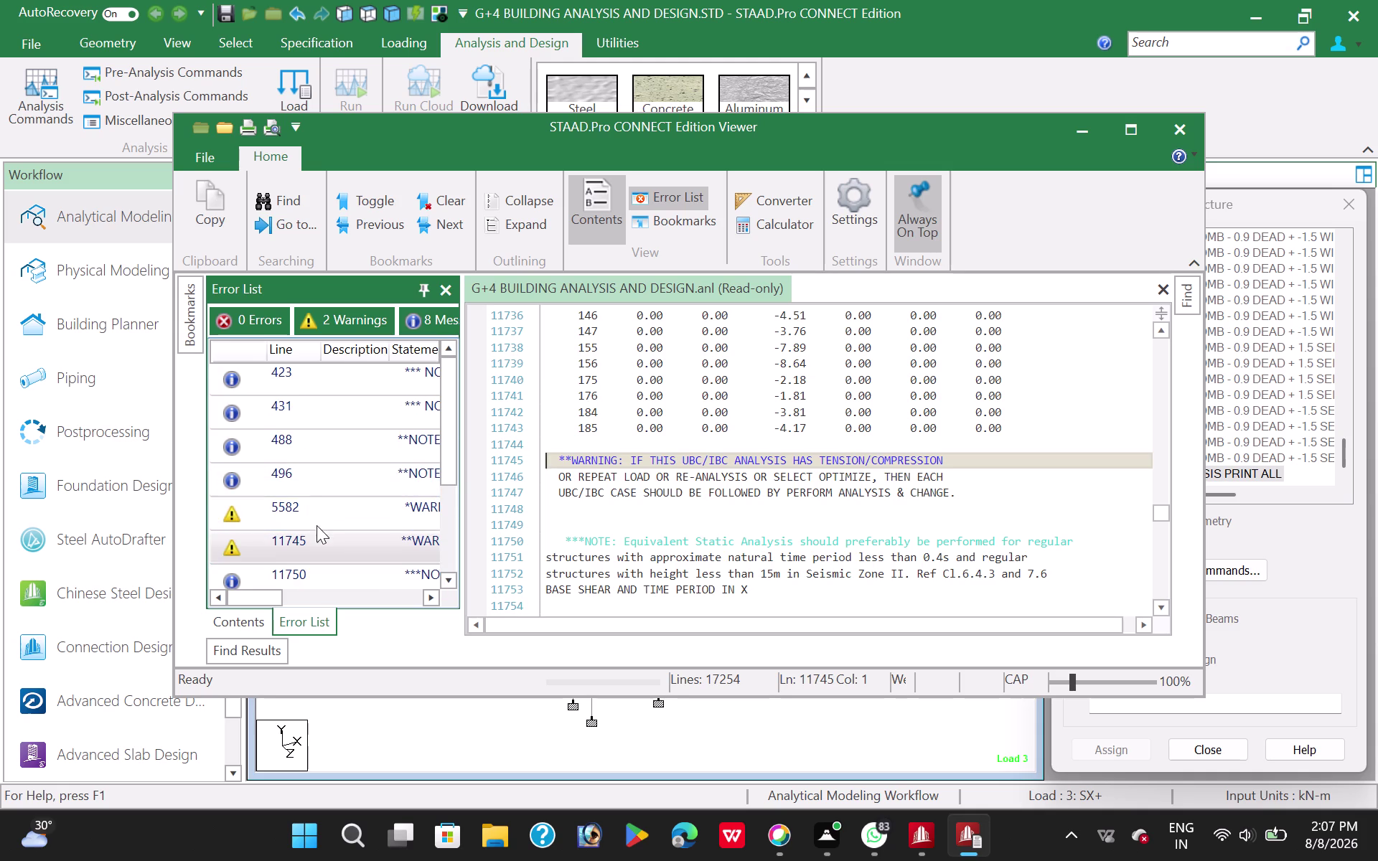
double_click(316, 529)
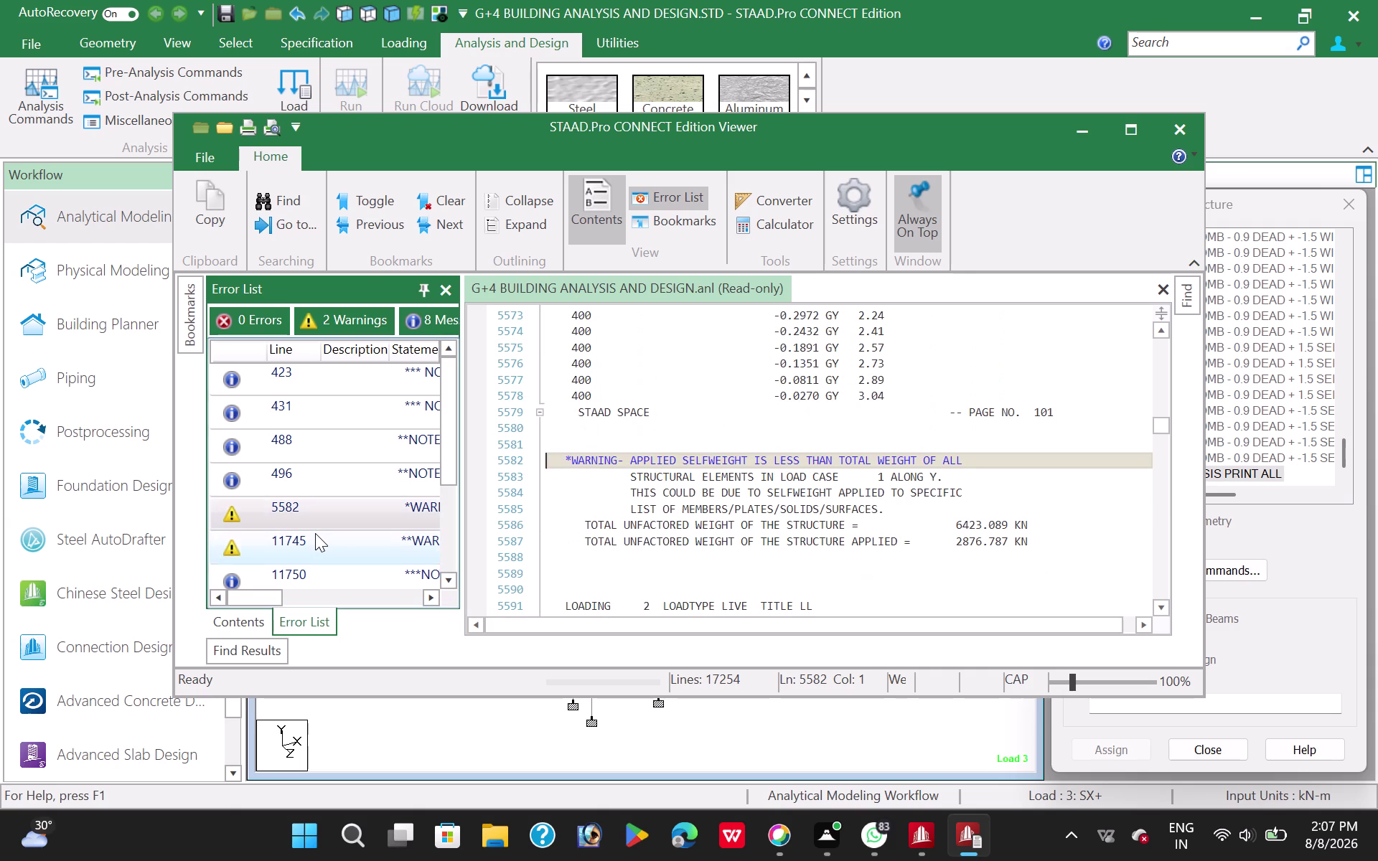
double_click(319, 538)
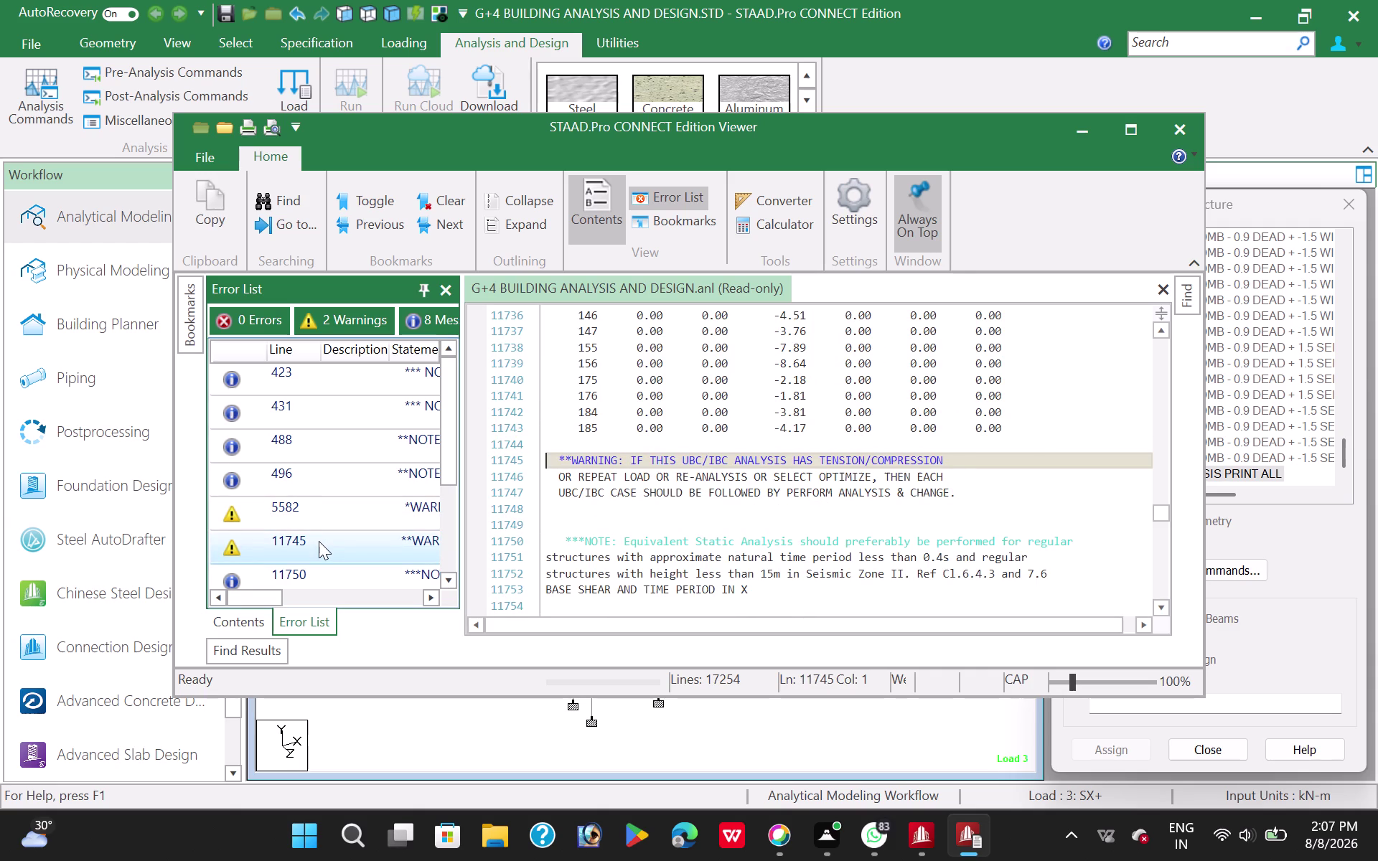
Re-check the tension/compression and self-weight warnings, then close the Viewer.
double_click(330, 518)
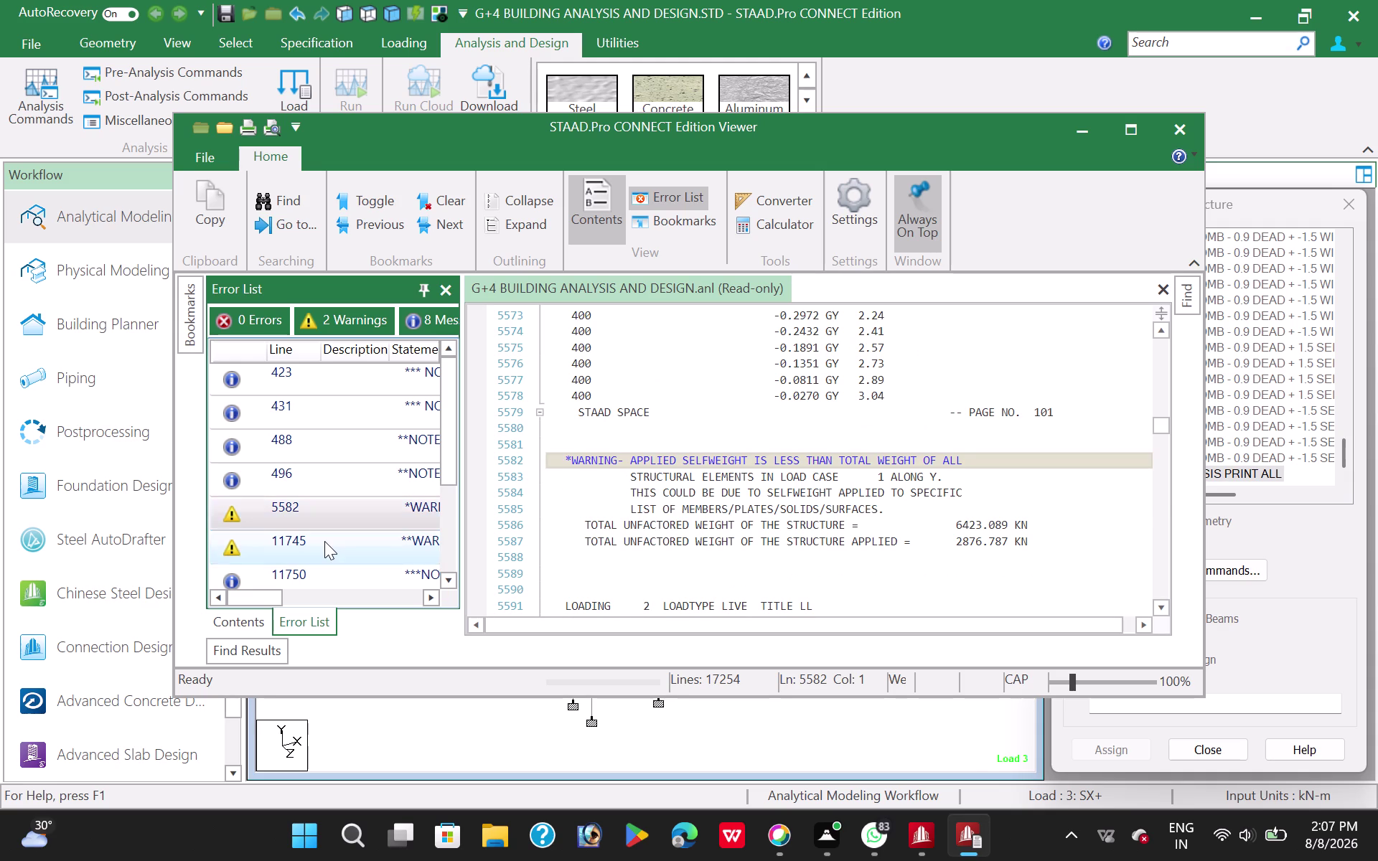
double_click(324, 541)
scroll(down, 3)
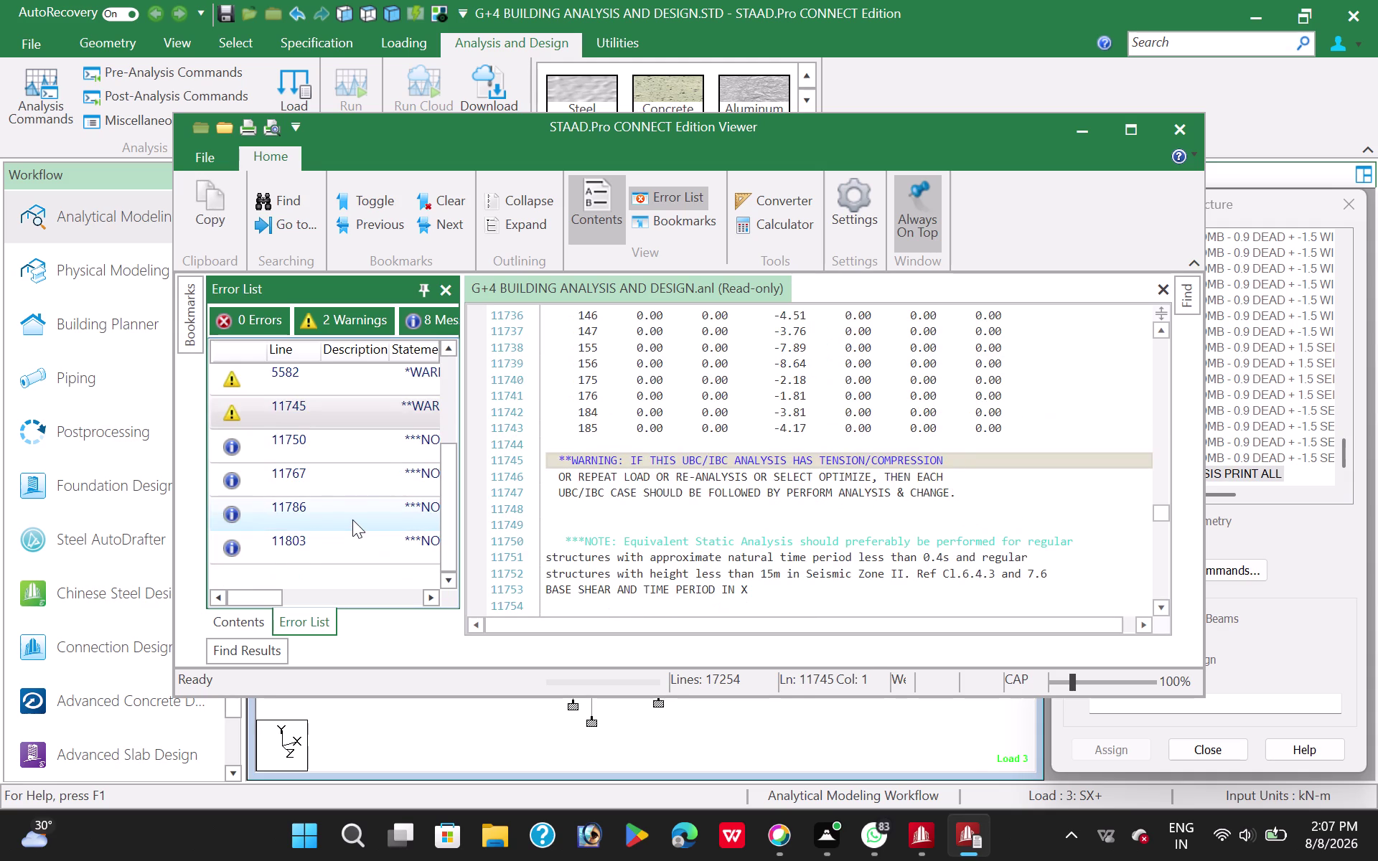
scroll(up, 3)
double_click(315, 541)
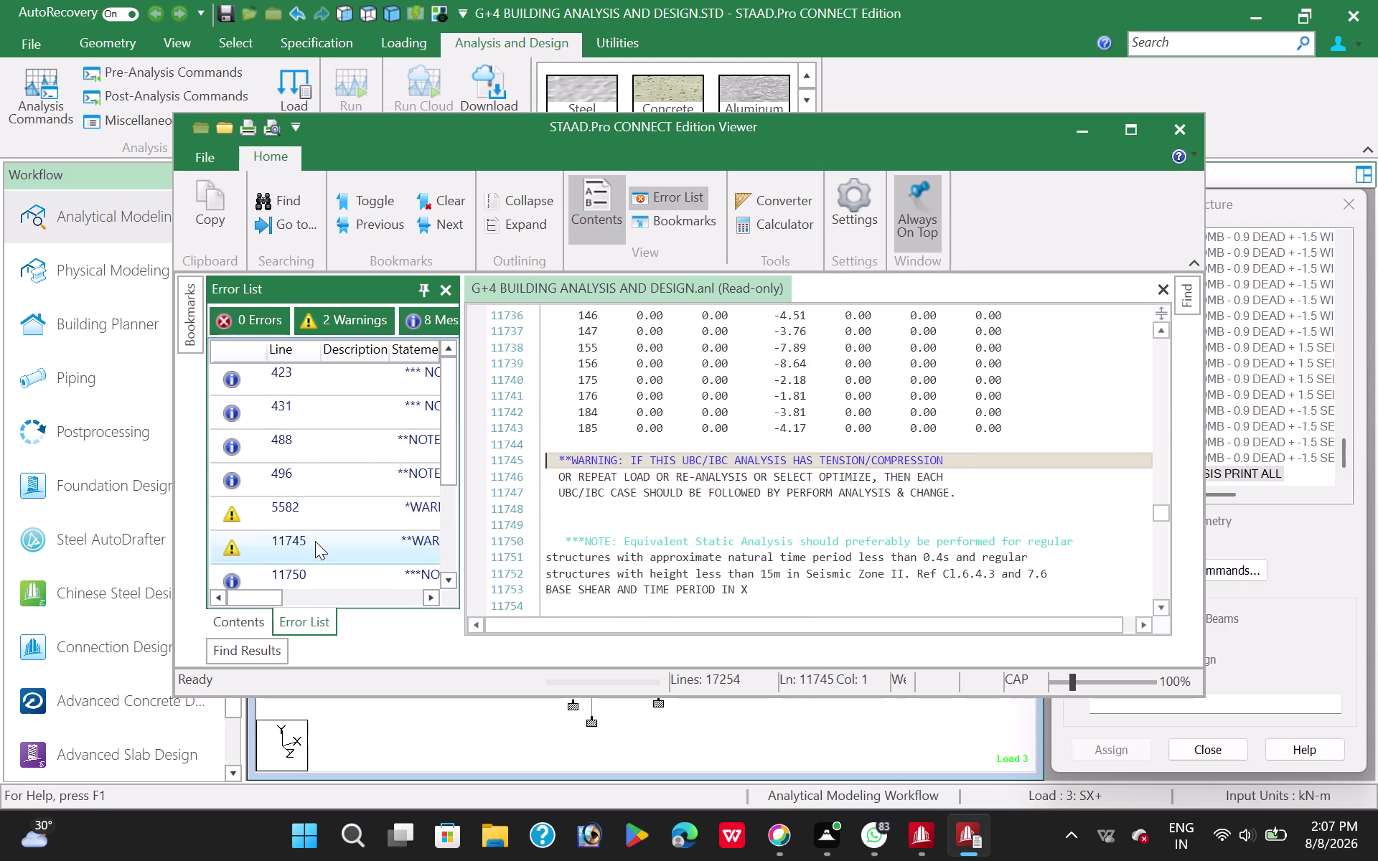
double_click(330, 520)
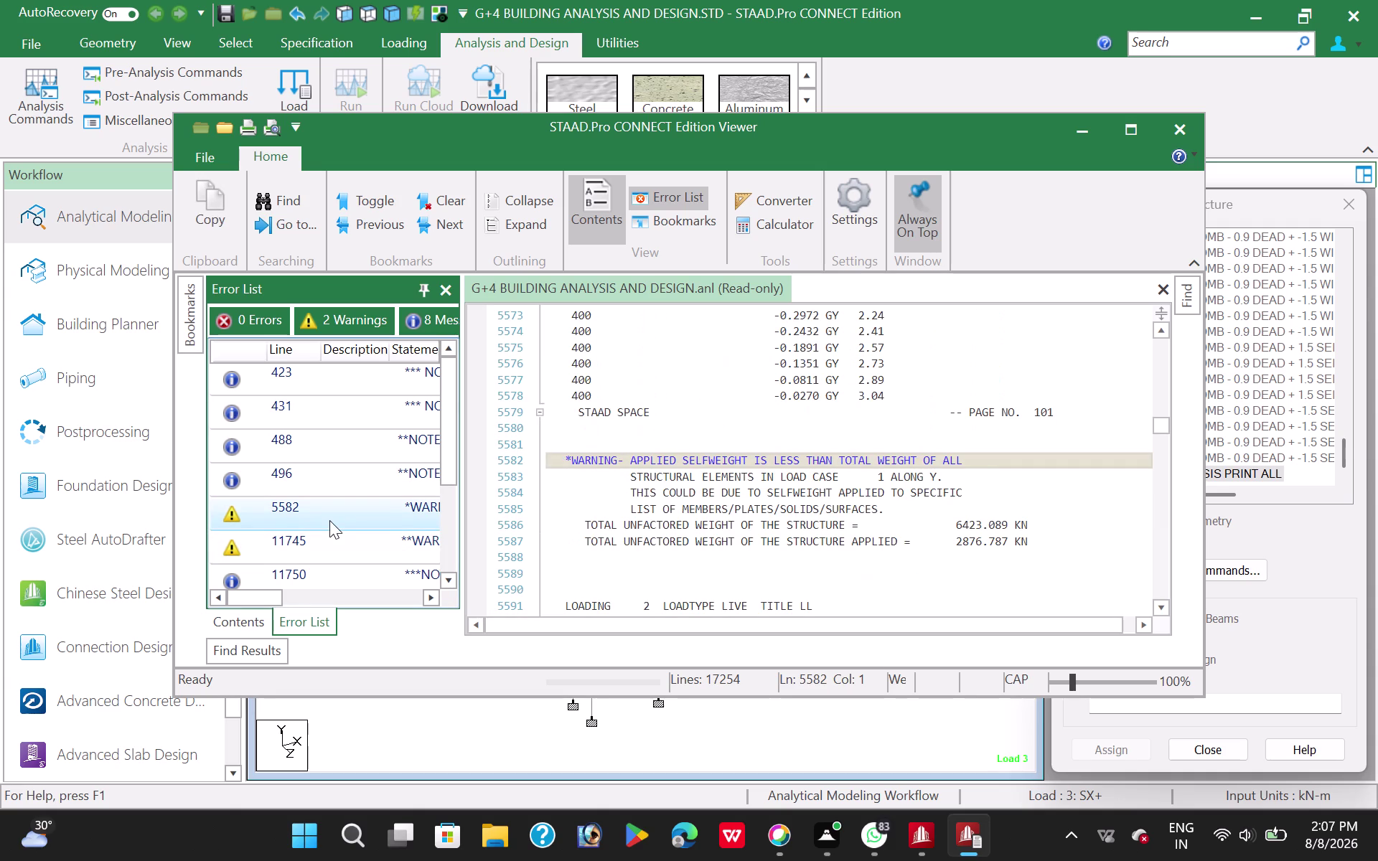
double_click(333, 545)
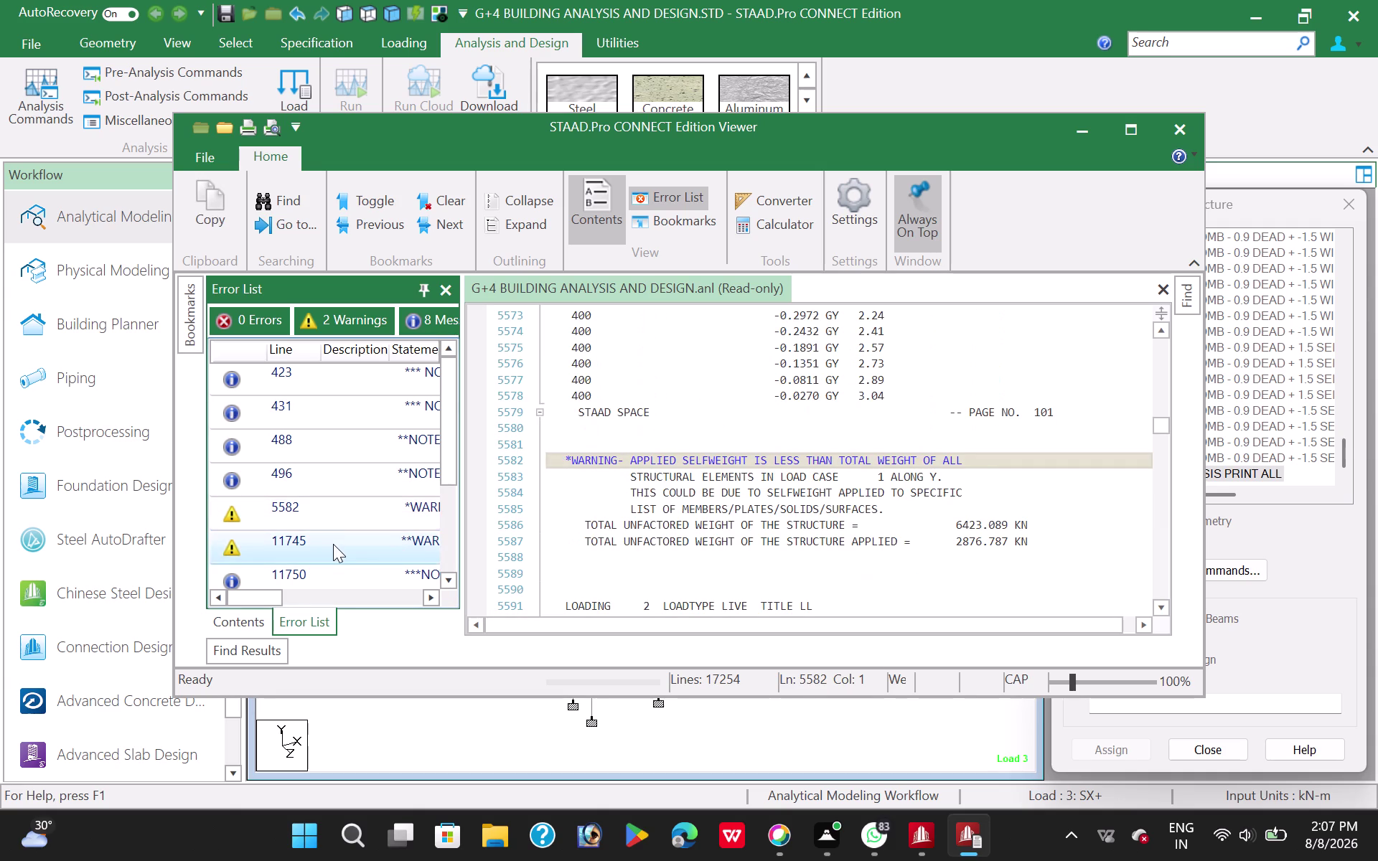
double_click(333, 529)
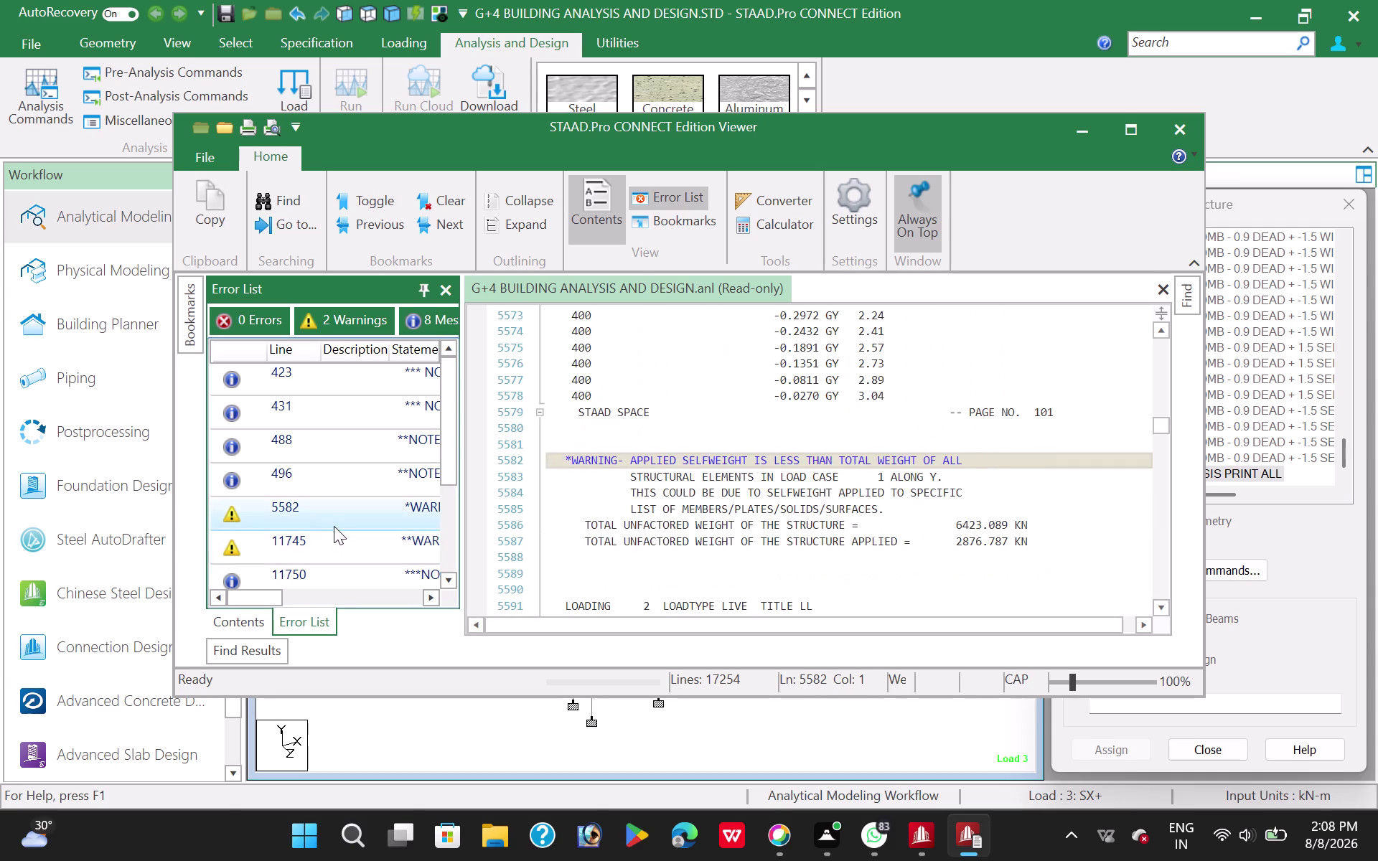
click(1186, 121)
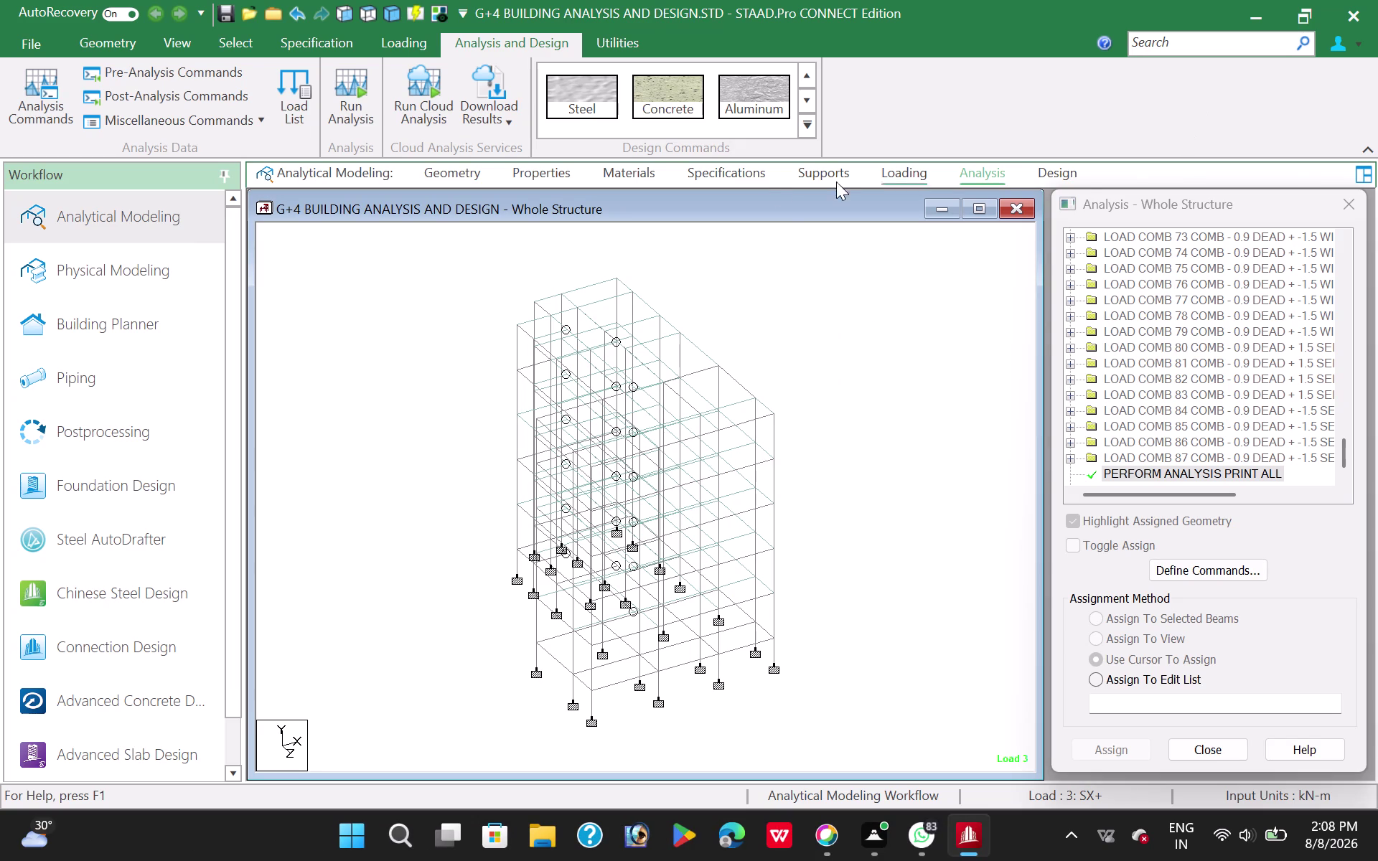
On the Design page, keep IS800 2007 LSD as steel code, then switch to concrete design.
click(1069, 172)
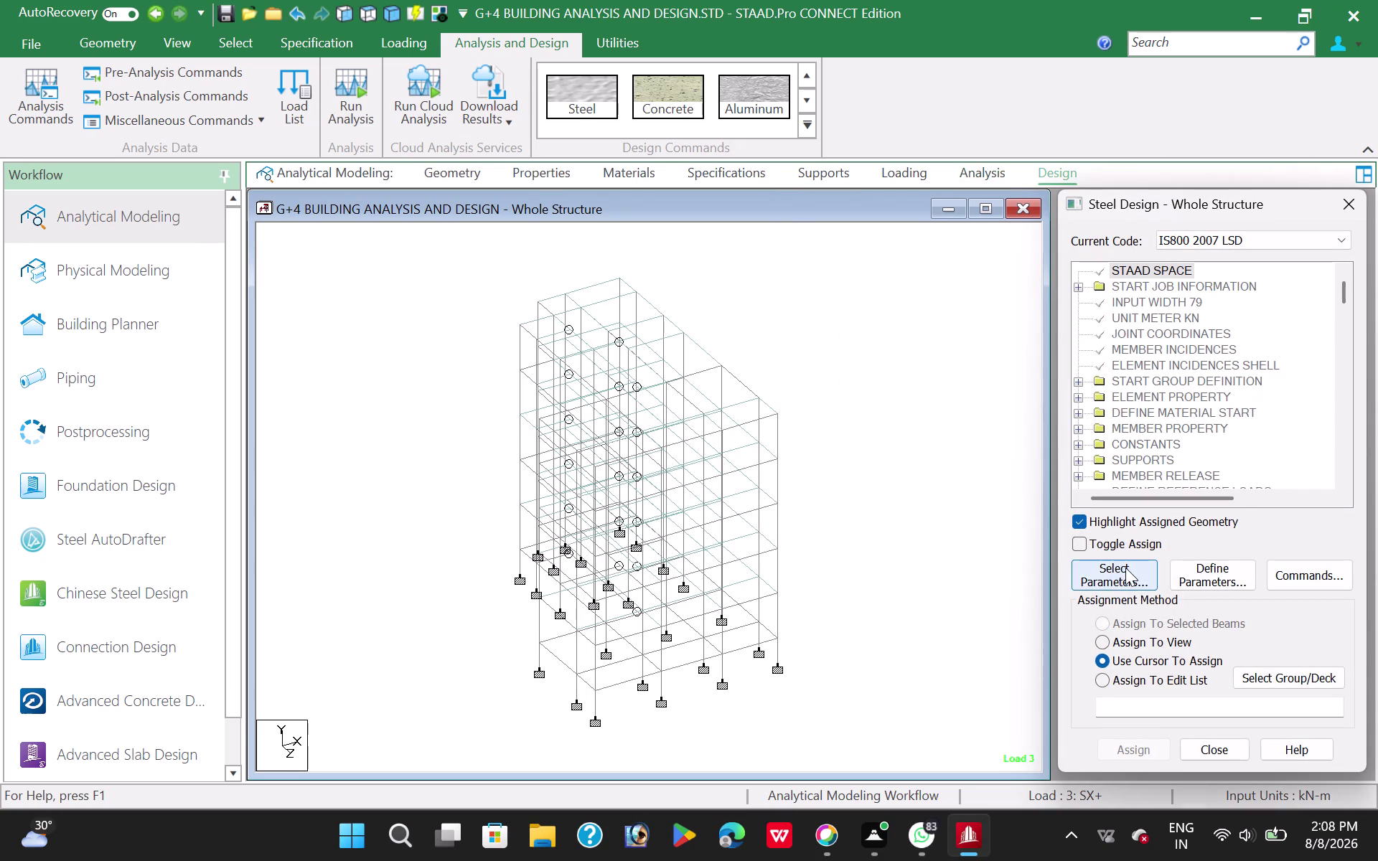
click(1267, 231)
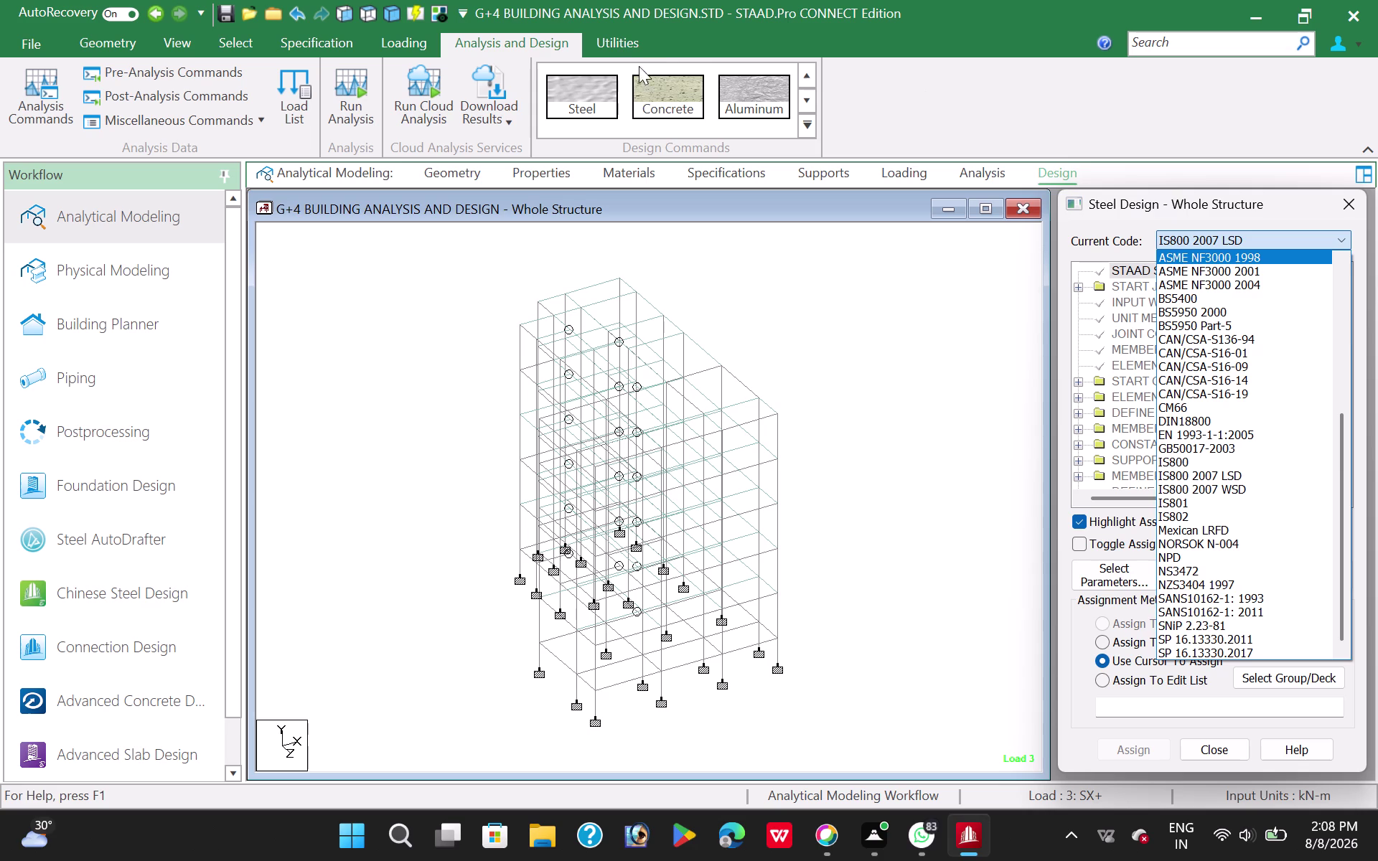
click(674, 89)
click(1246, 237)
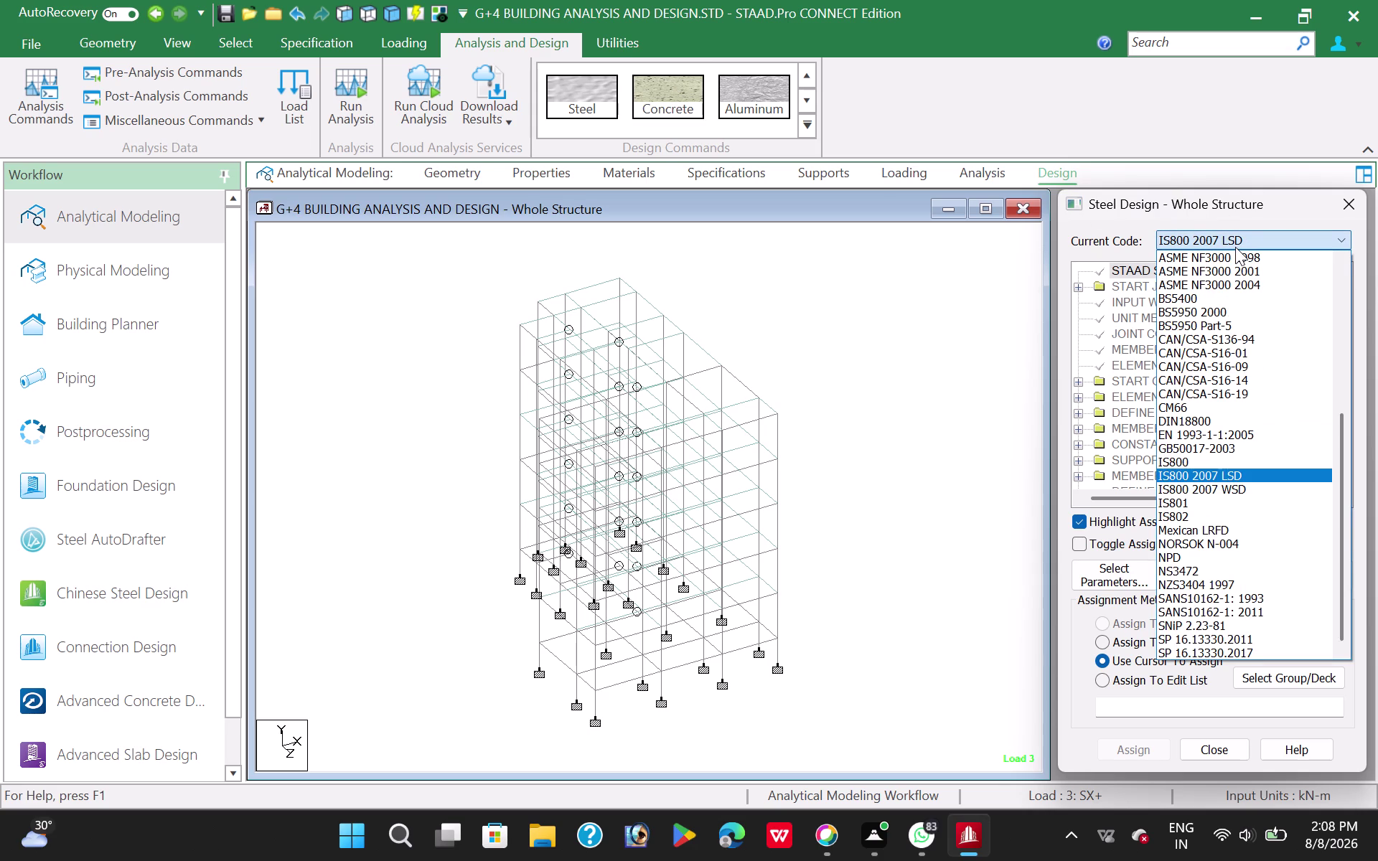
click(813, 307)
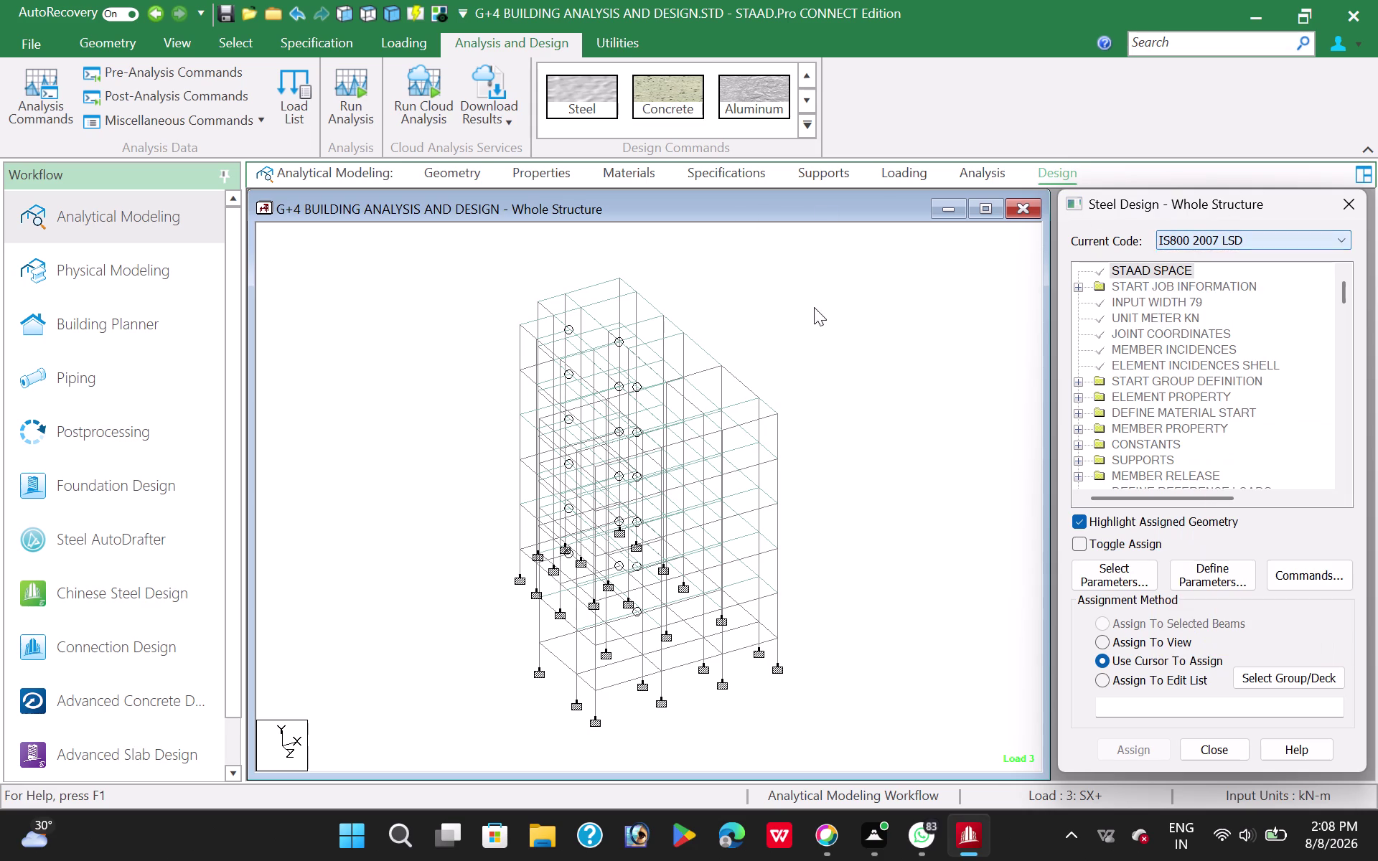
click(1062, 182)
click(664, 98)
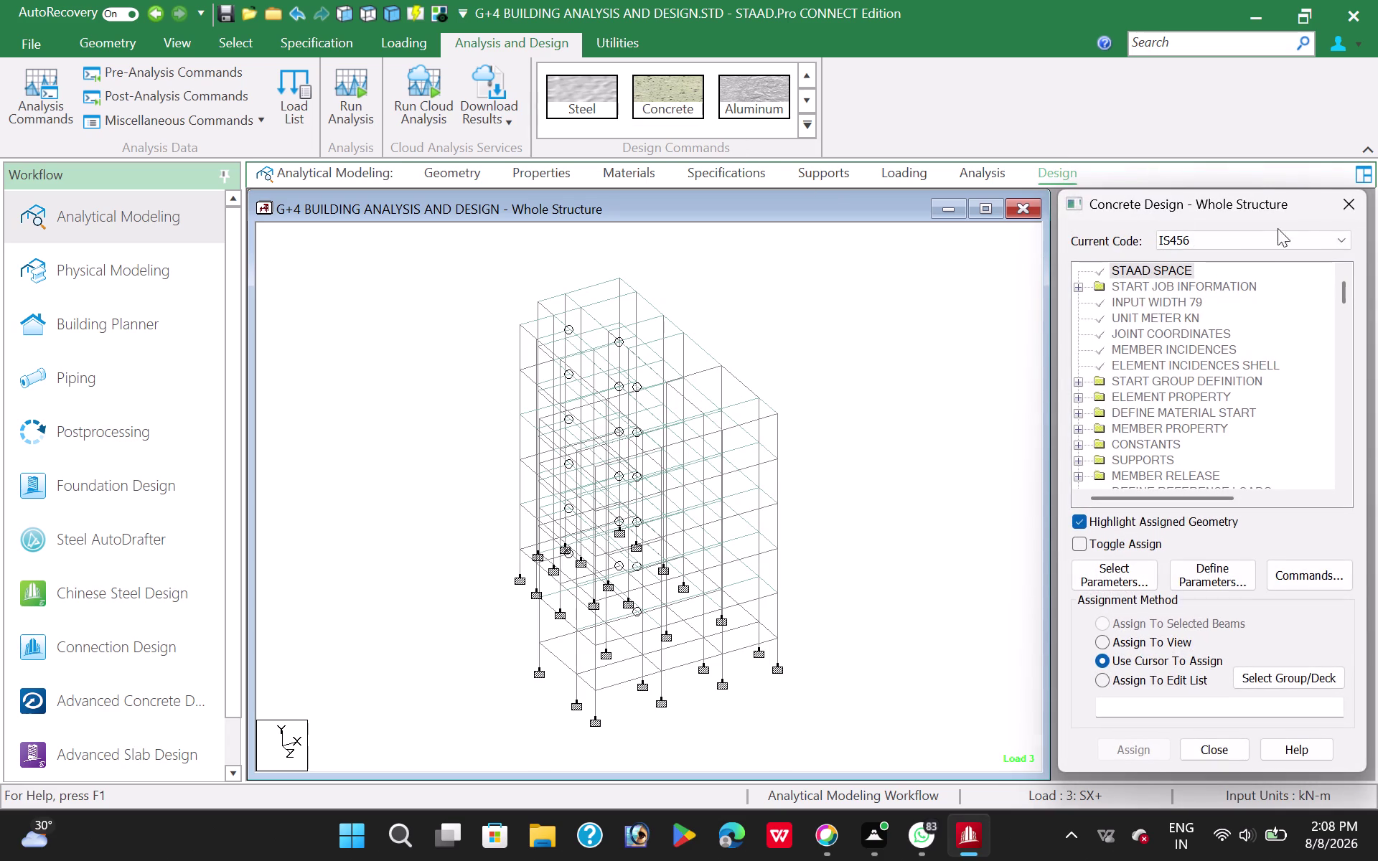
click(1265, 247)
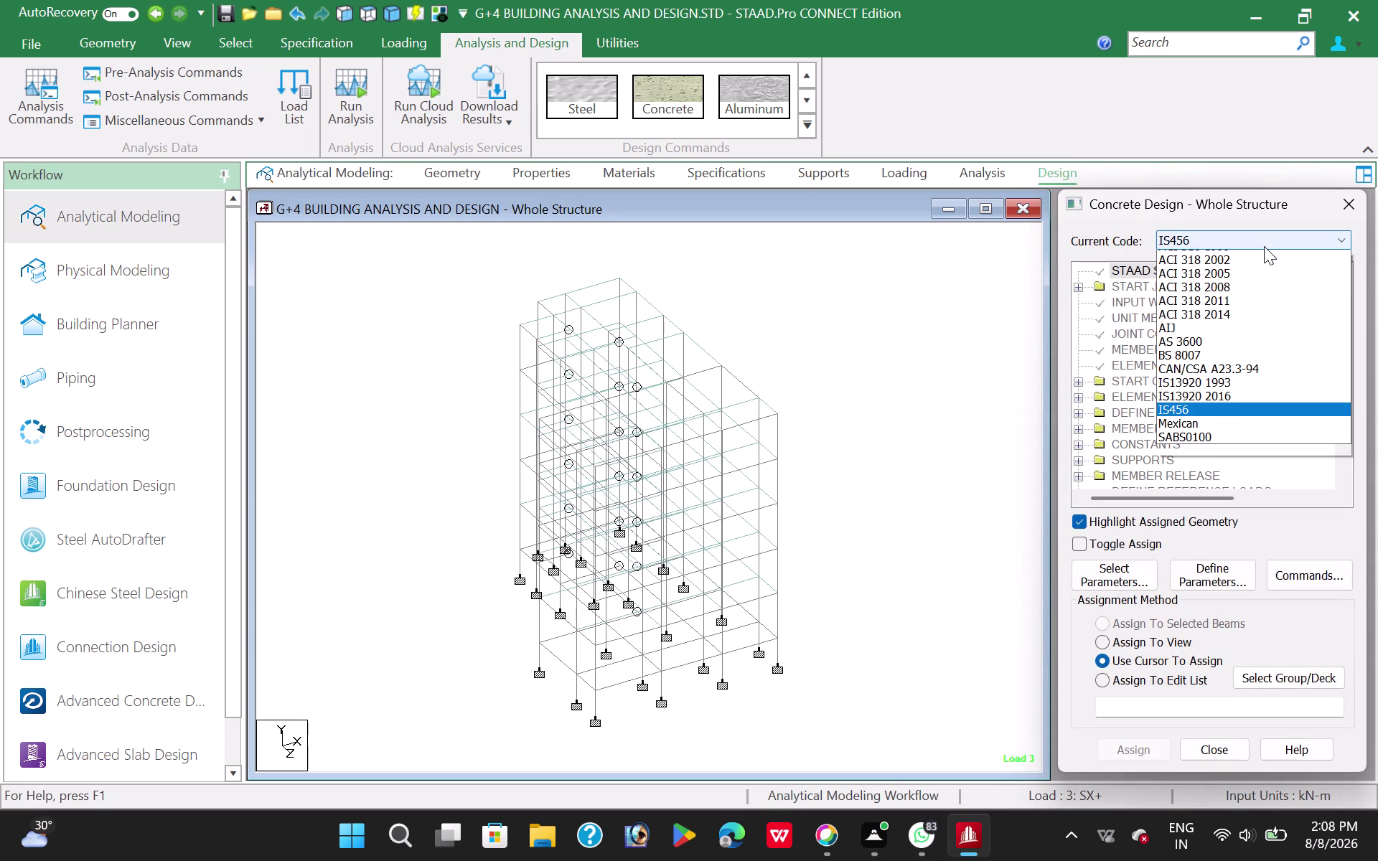
Choose IS456, reset the parameter list, and add Clb and Fc.
click(1265, 247)
click(1131, 568)
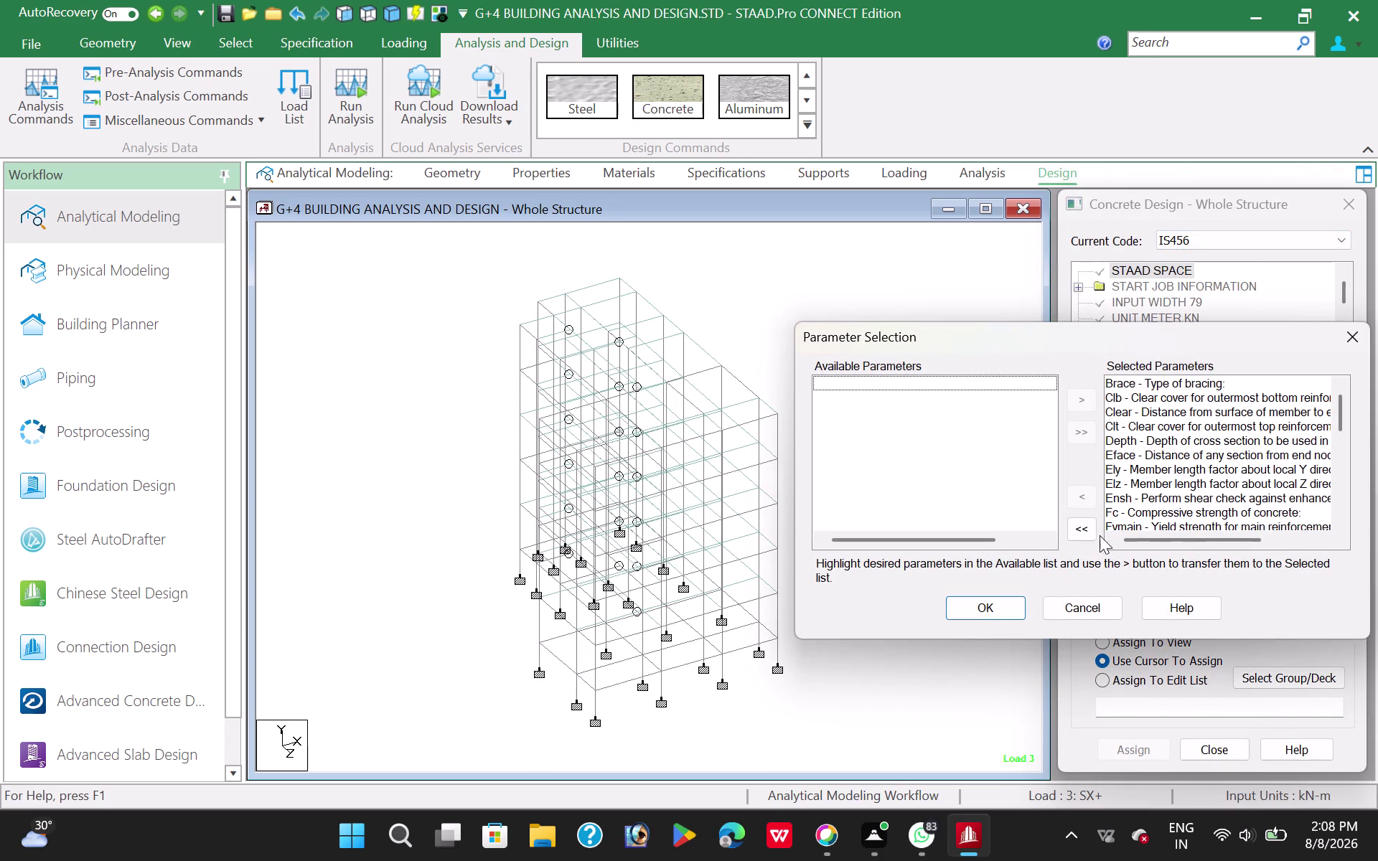
click(1082, 527)
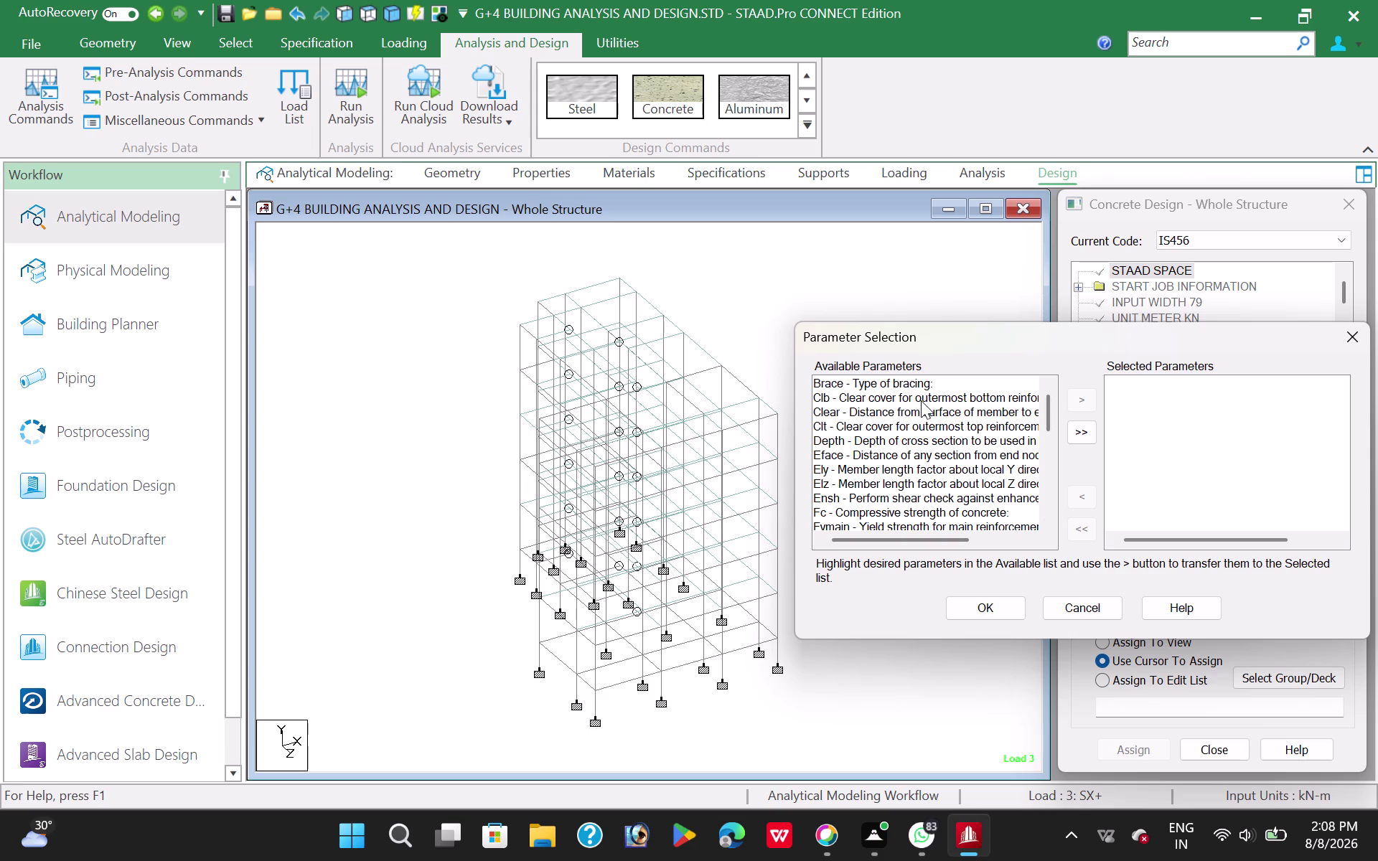
click(942, 400)
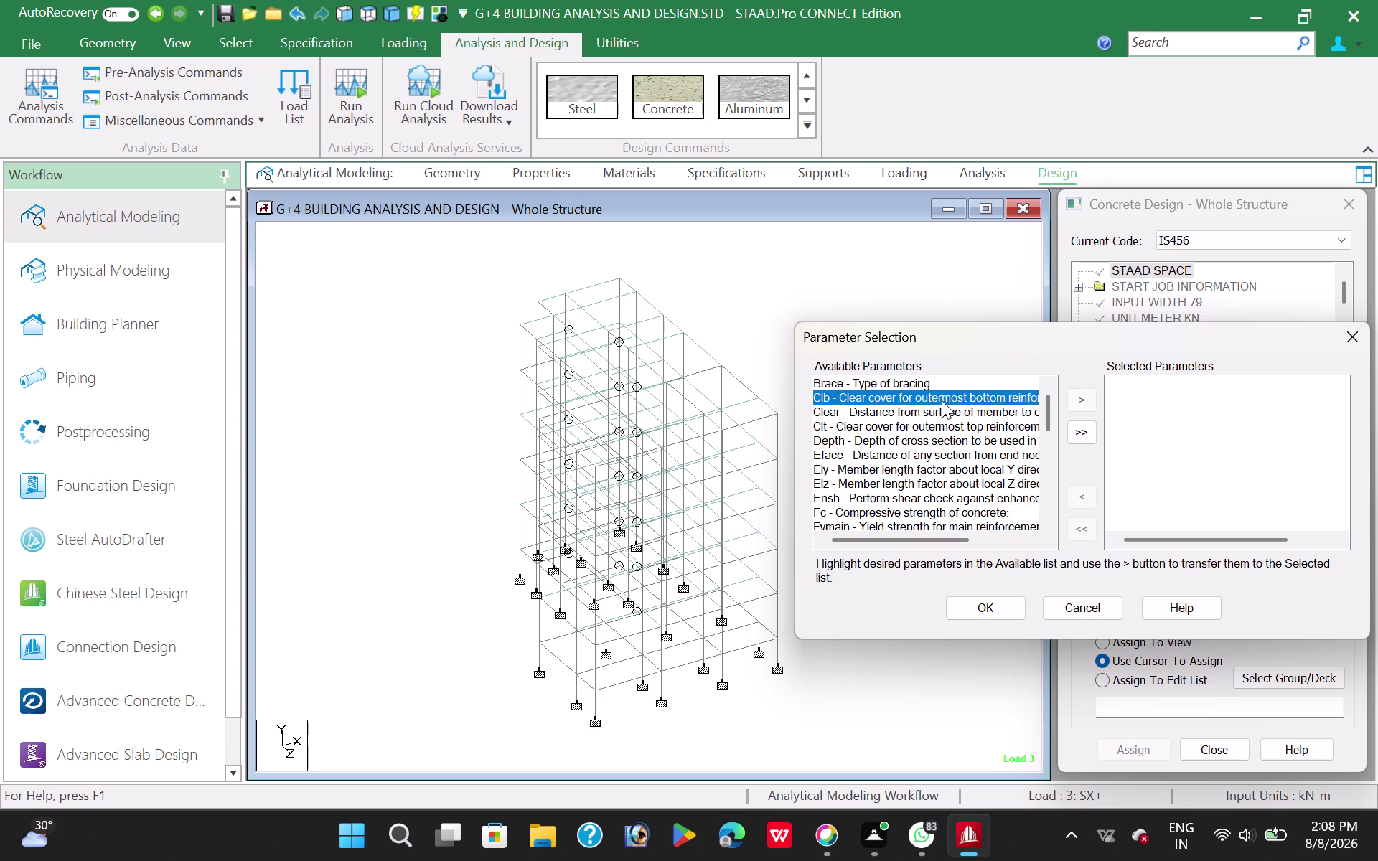
click(1082, 401)
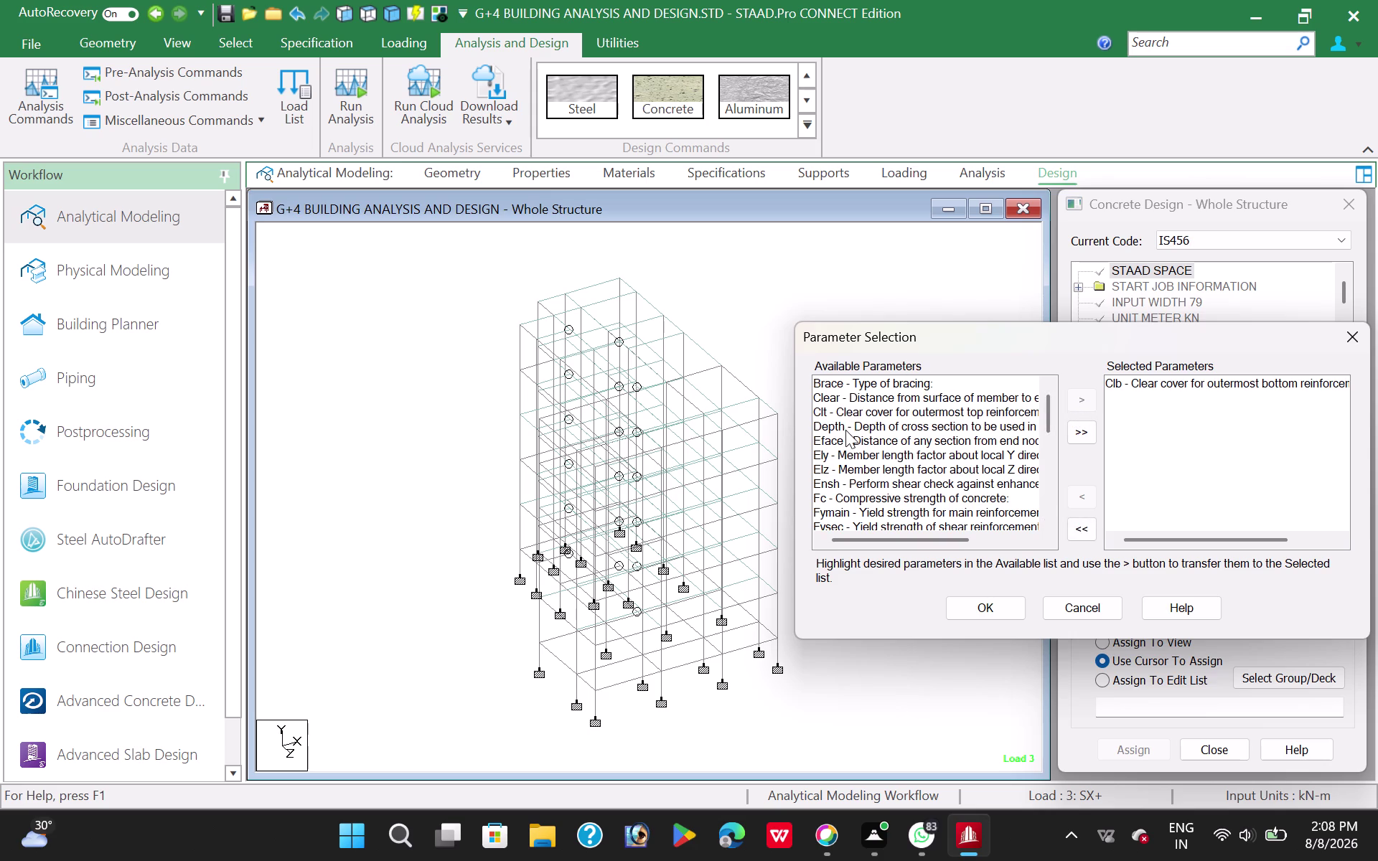
scroll(down, 3)
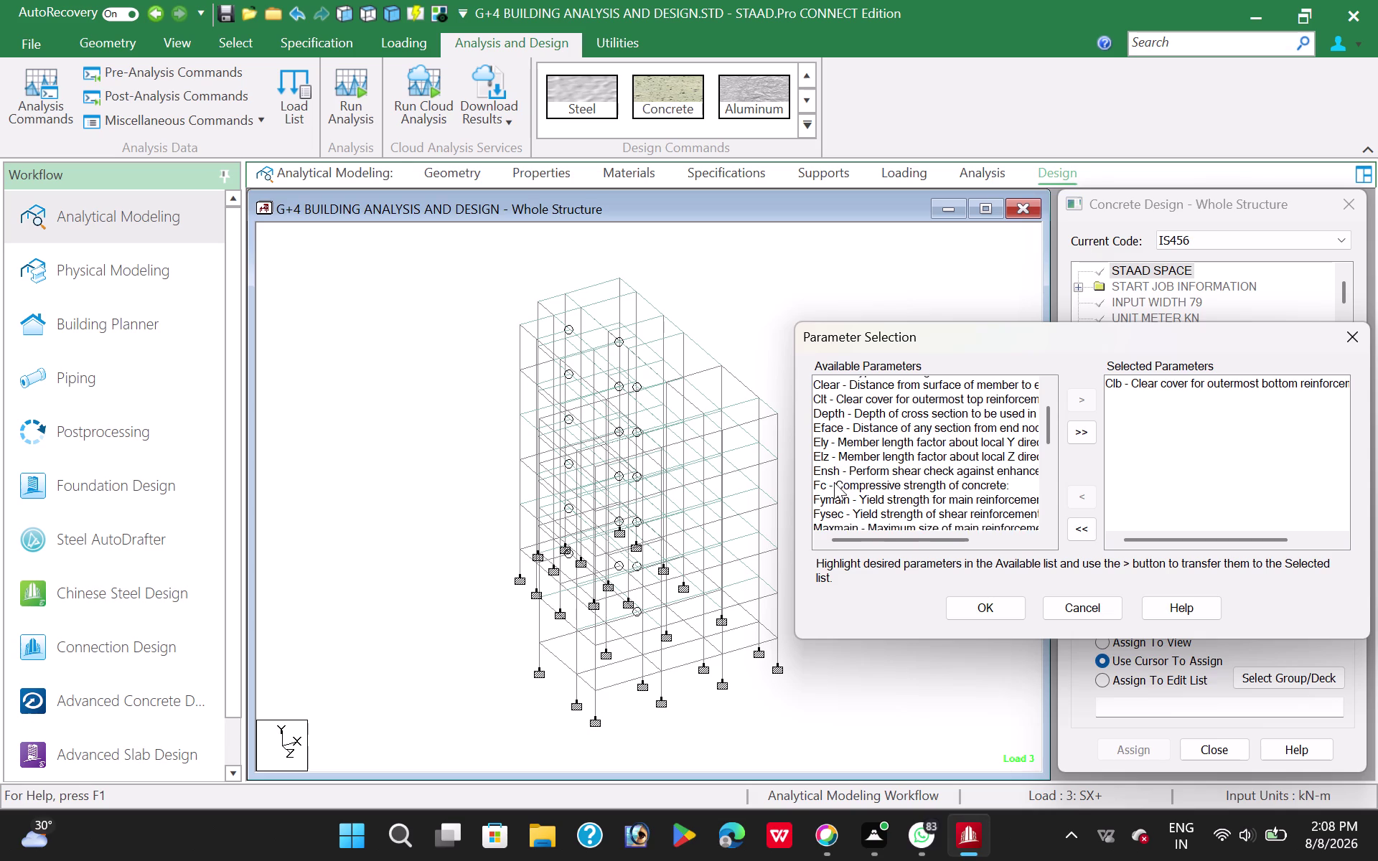
click(842, 454)
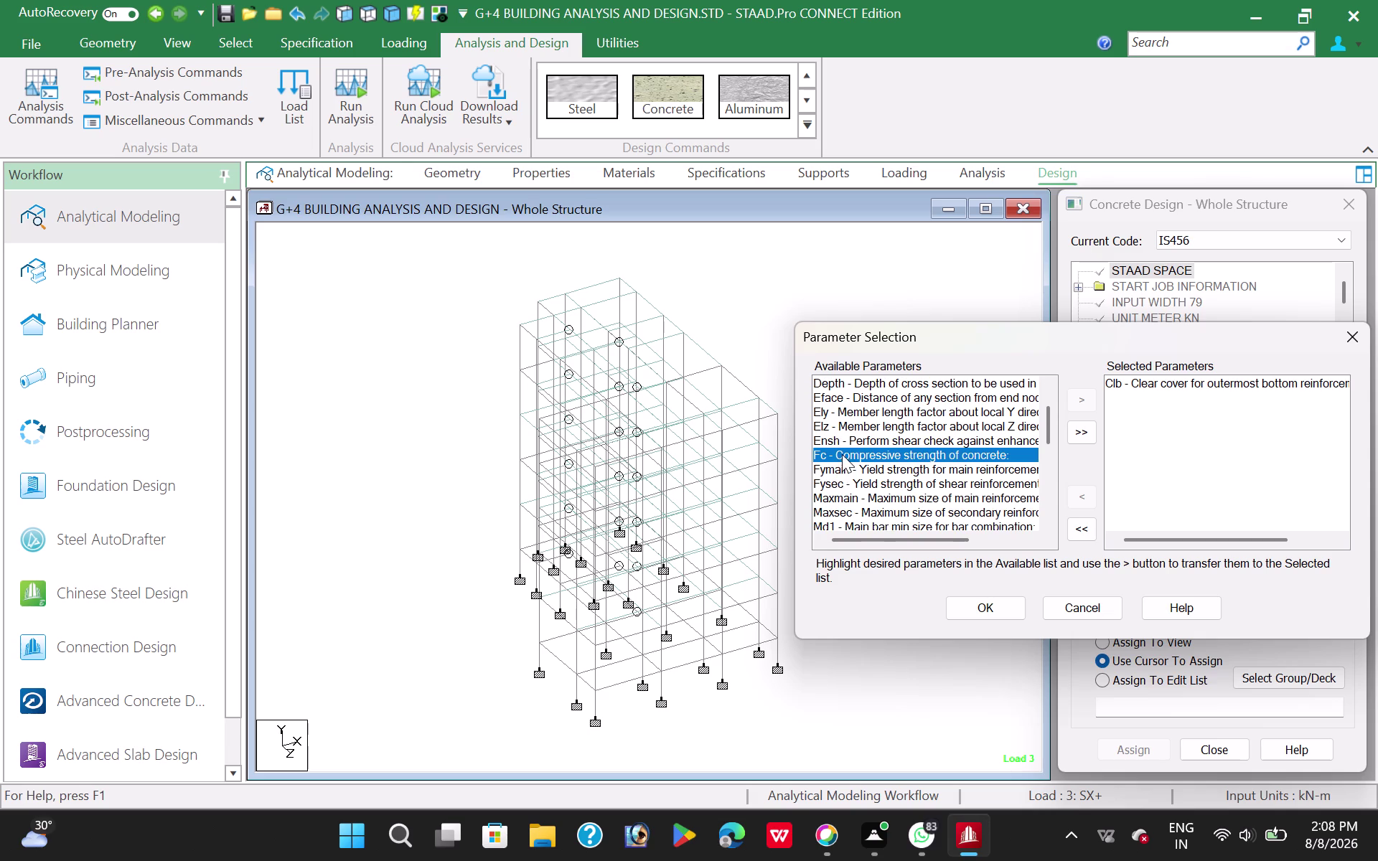
click(1082, 399)
Add Fymain, Fysec, Maxmain and Maxsec to the selected parameters.
click(839, 455)
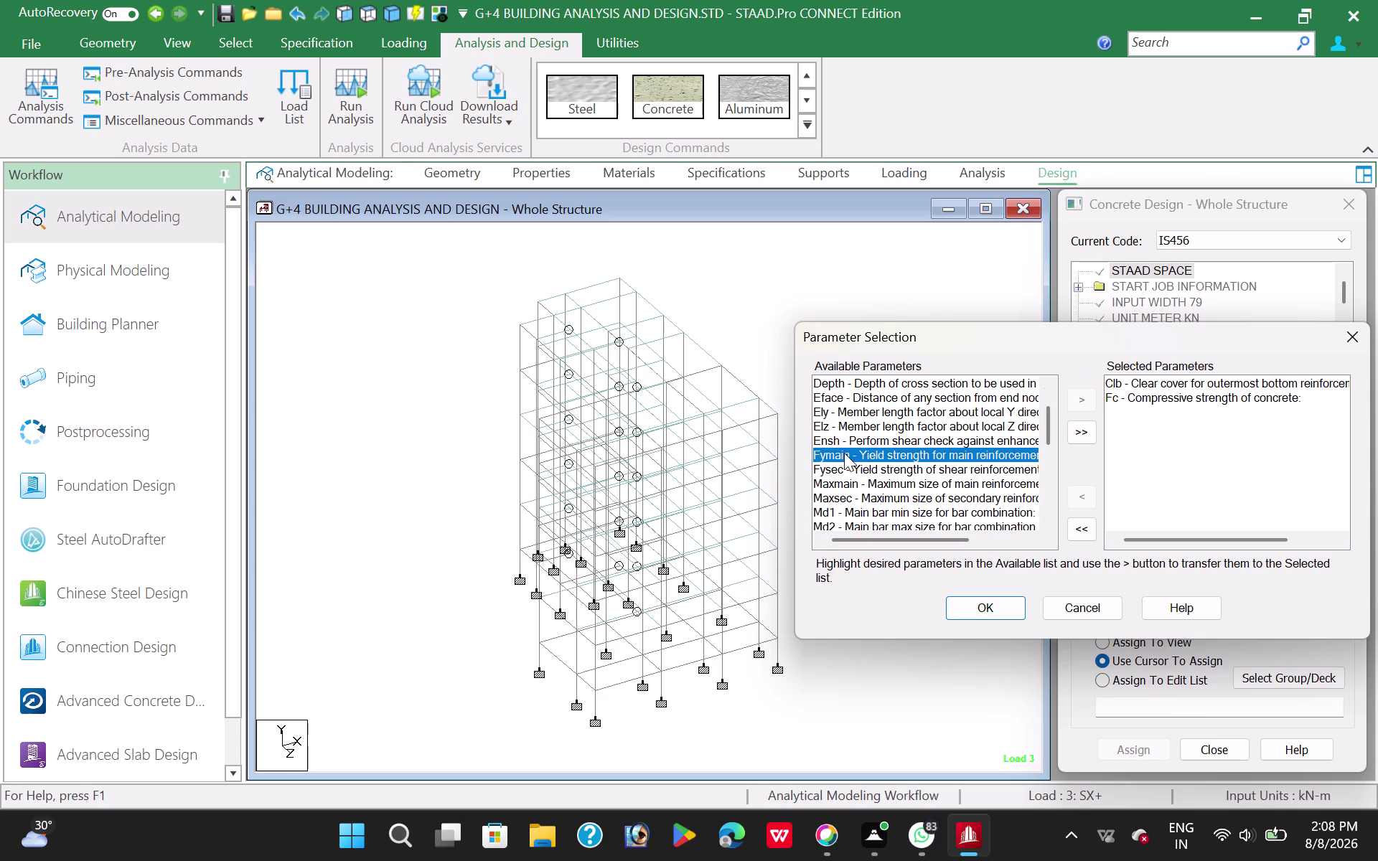
click(1087, 400)
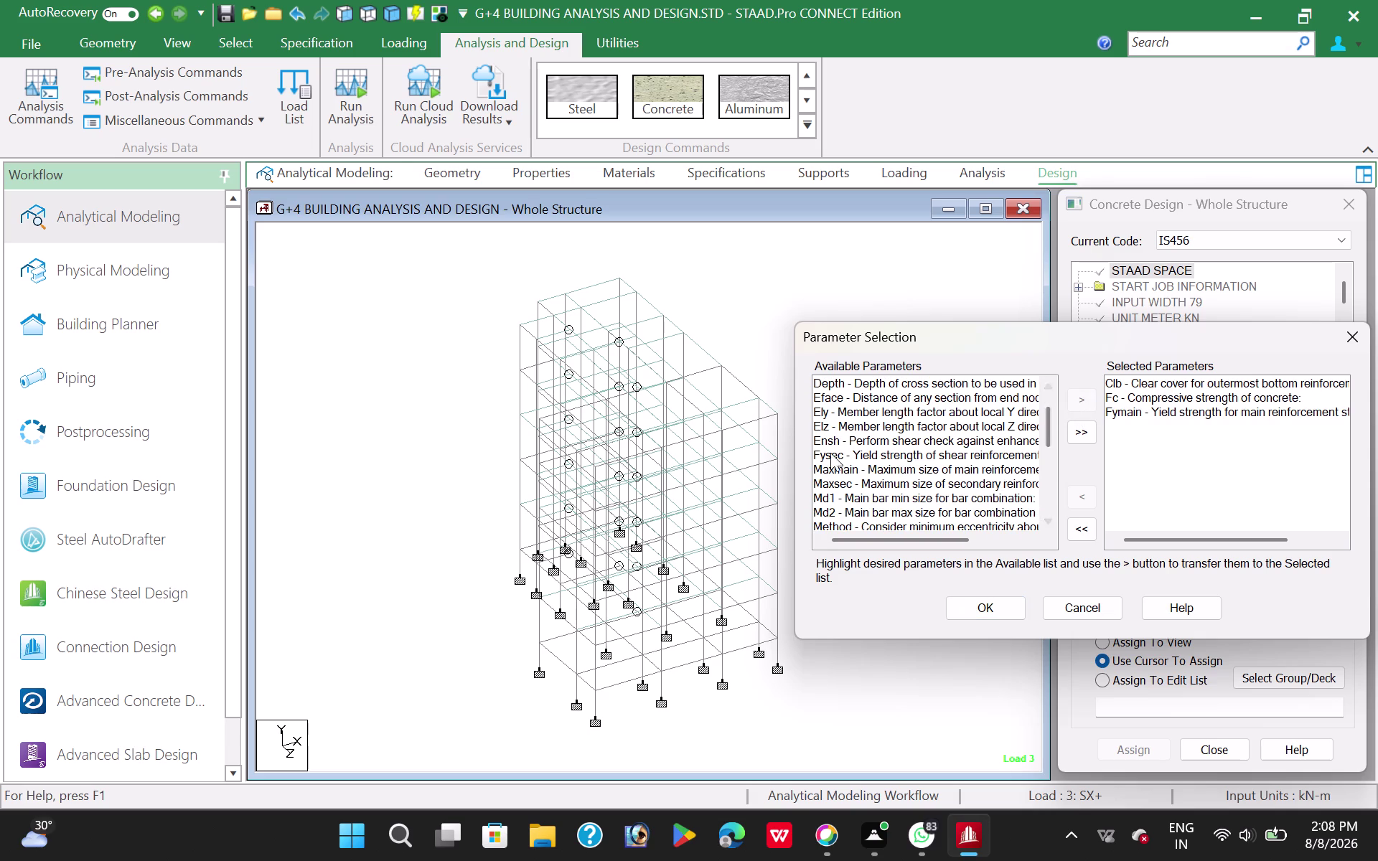
click(842, 454)
click(1090, 401)
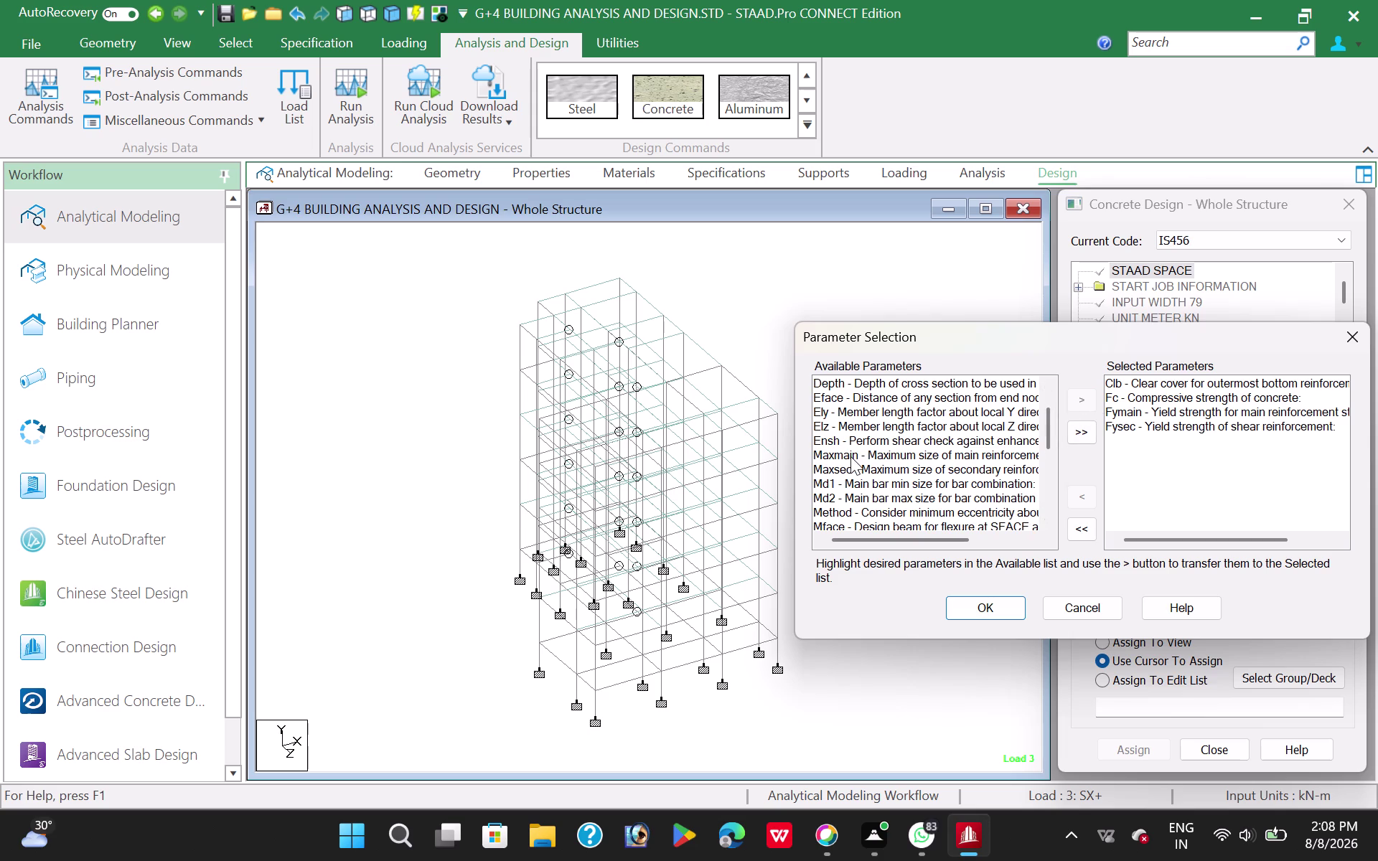
click(850, 457)
click(1074, 401)
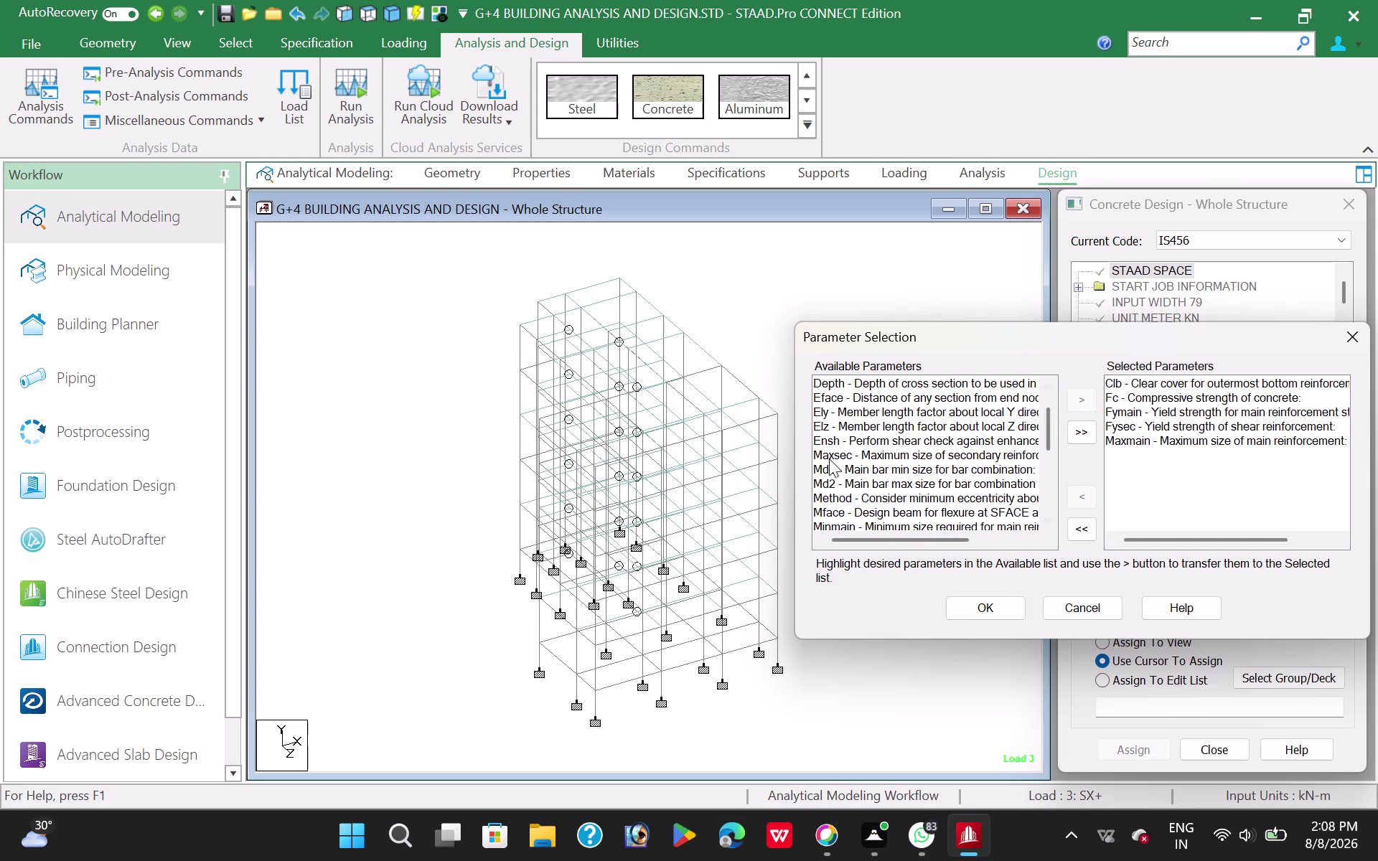
click(831, 458)
click(1075, 405)
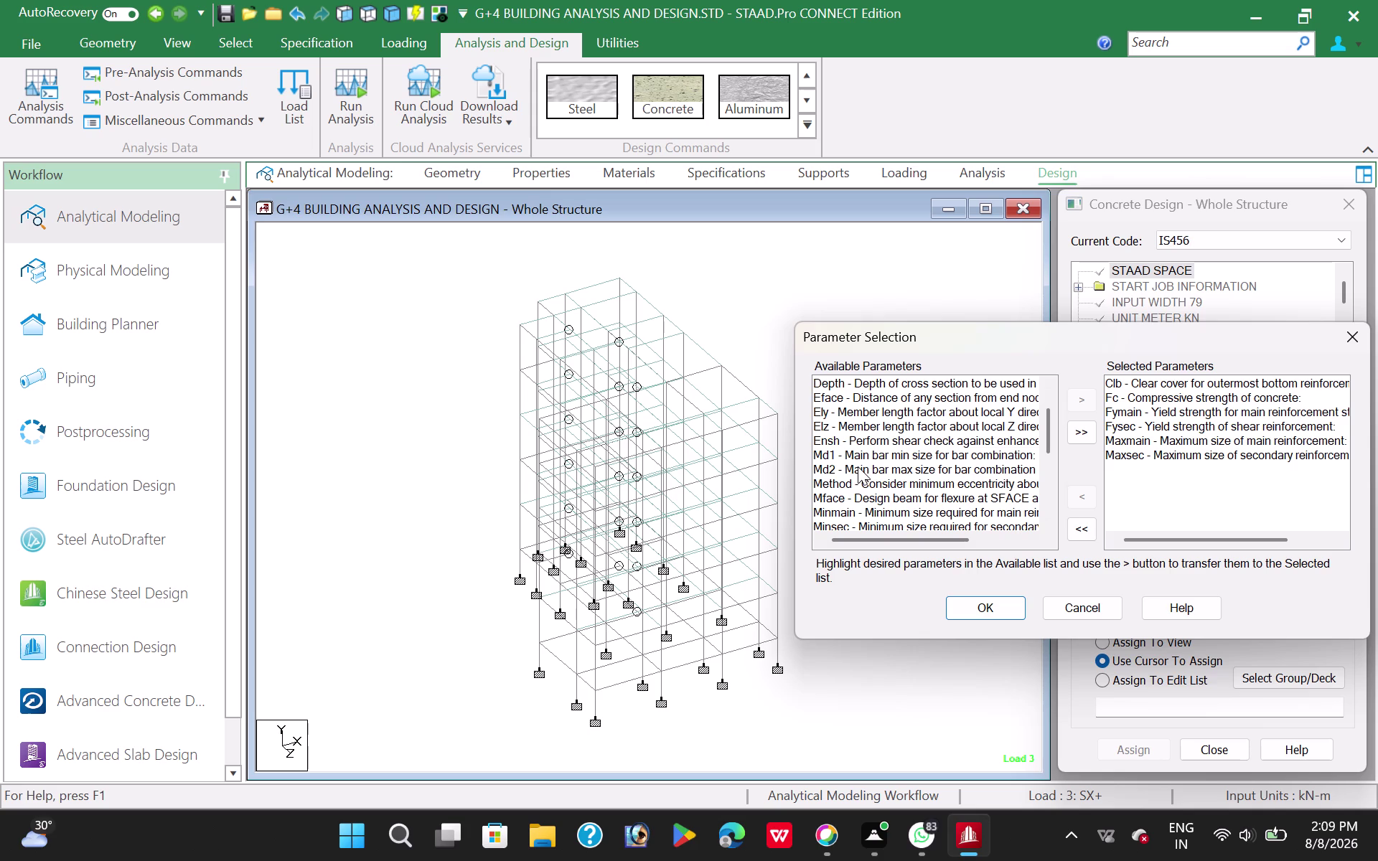
Add Minmain, Minsec and Ratio, then confirm the nine chosen parameters.
scroll(down, 3)
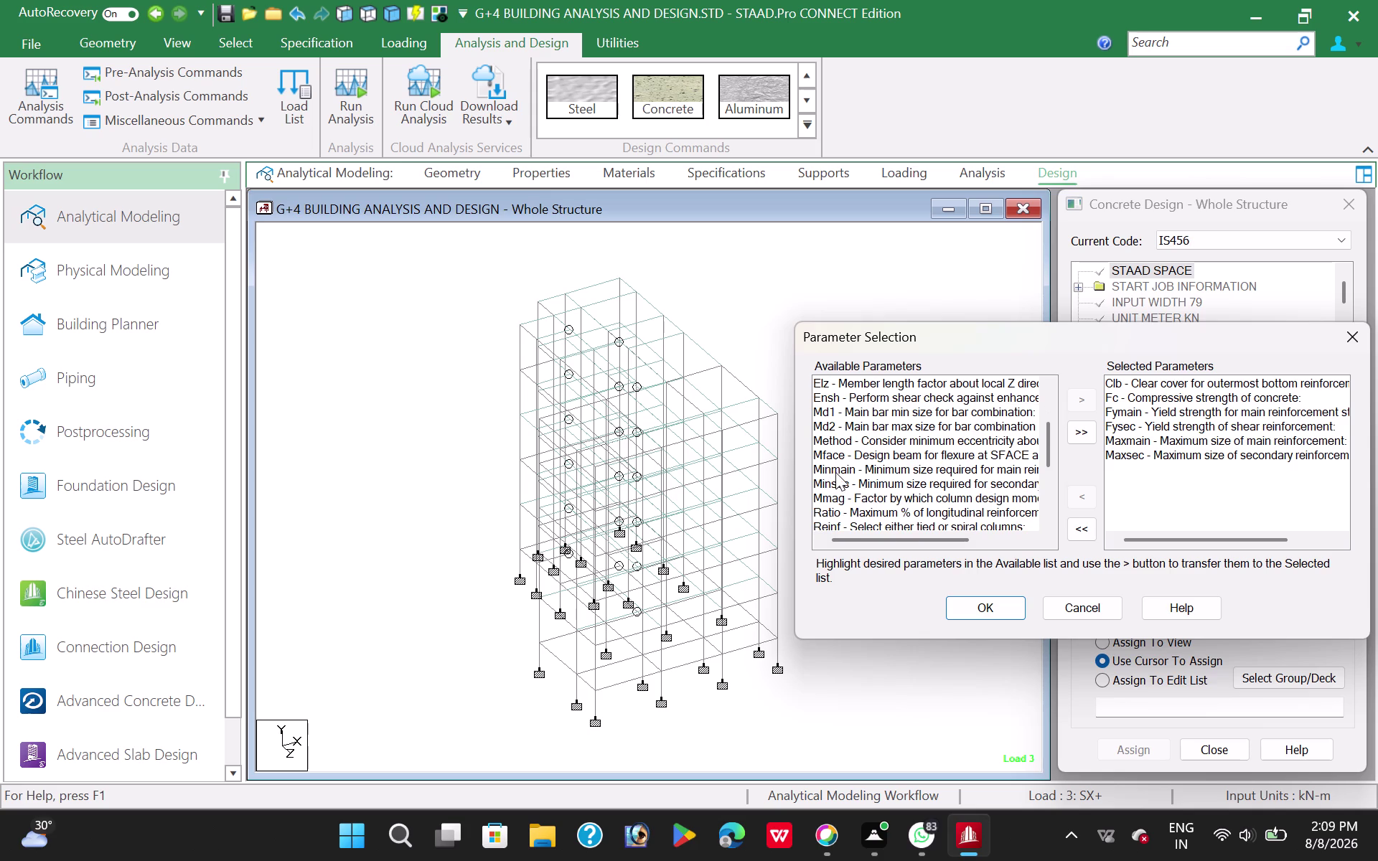
click(836, 472)
click(1082, 406)
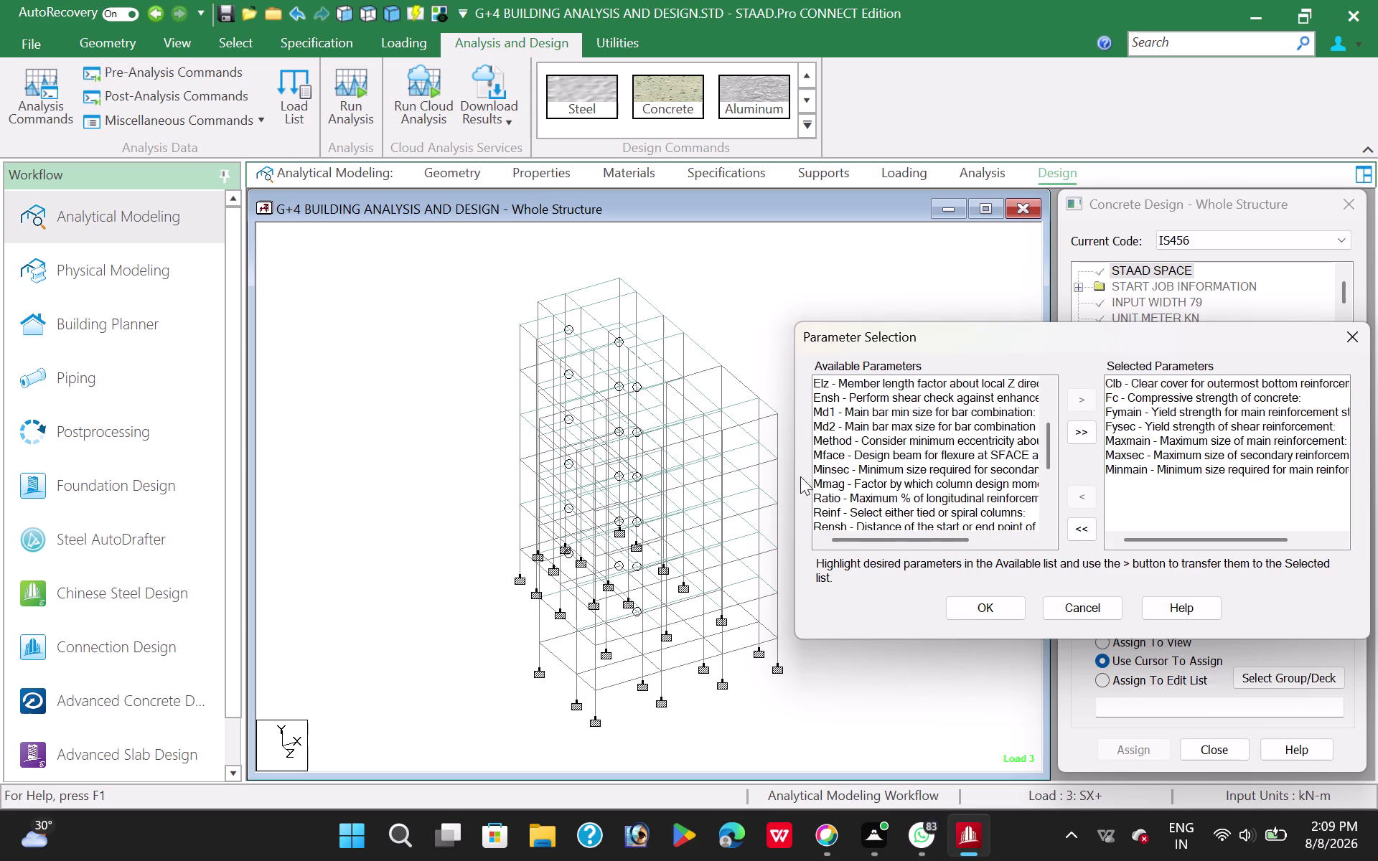
click(829, 470)
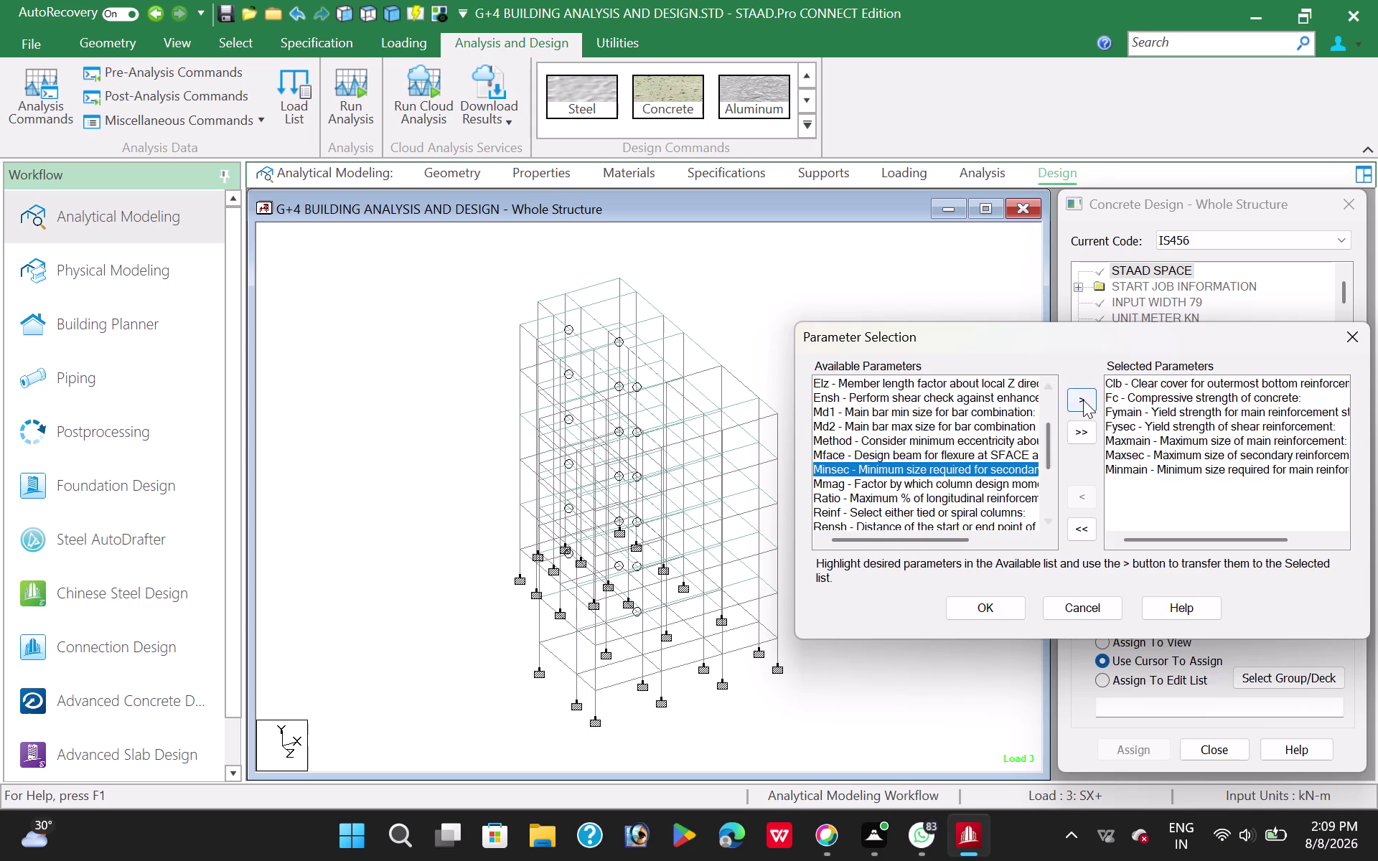
click(1083, 399)
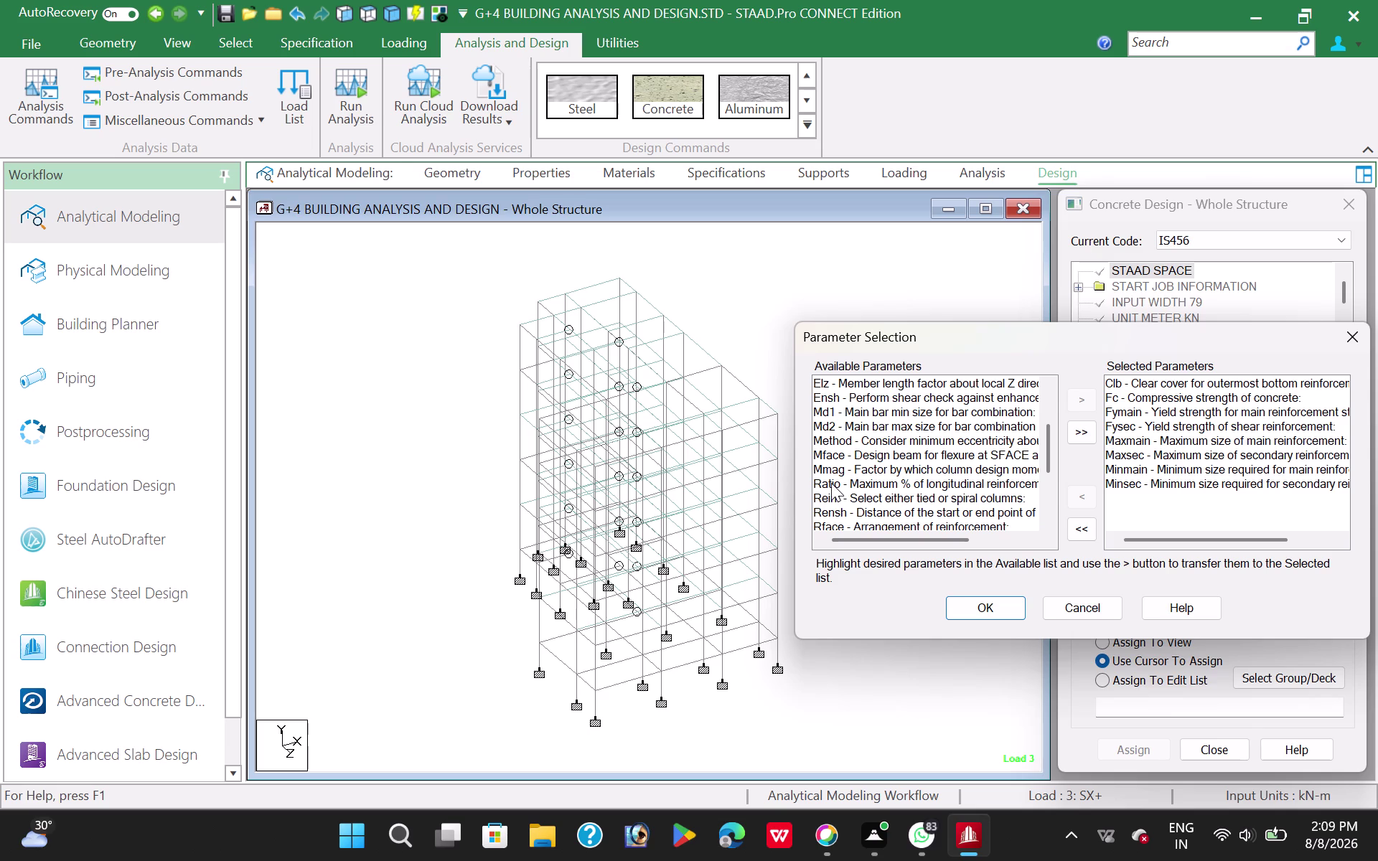
click(830, 483)
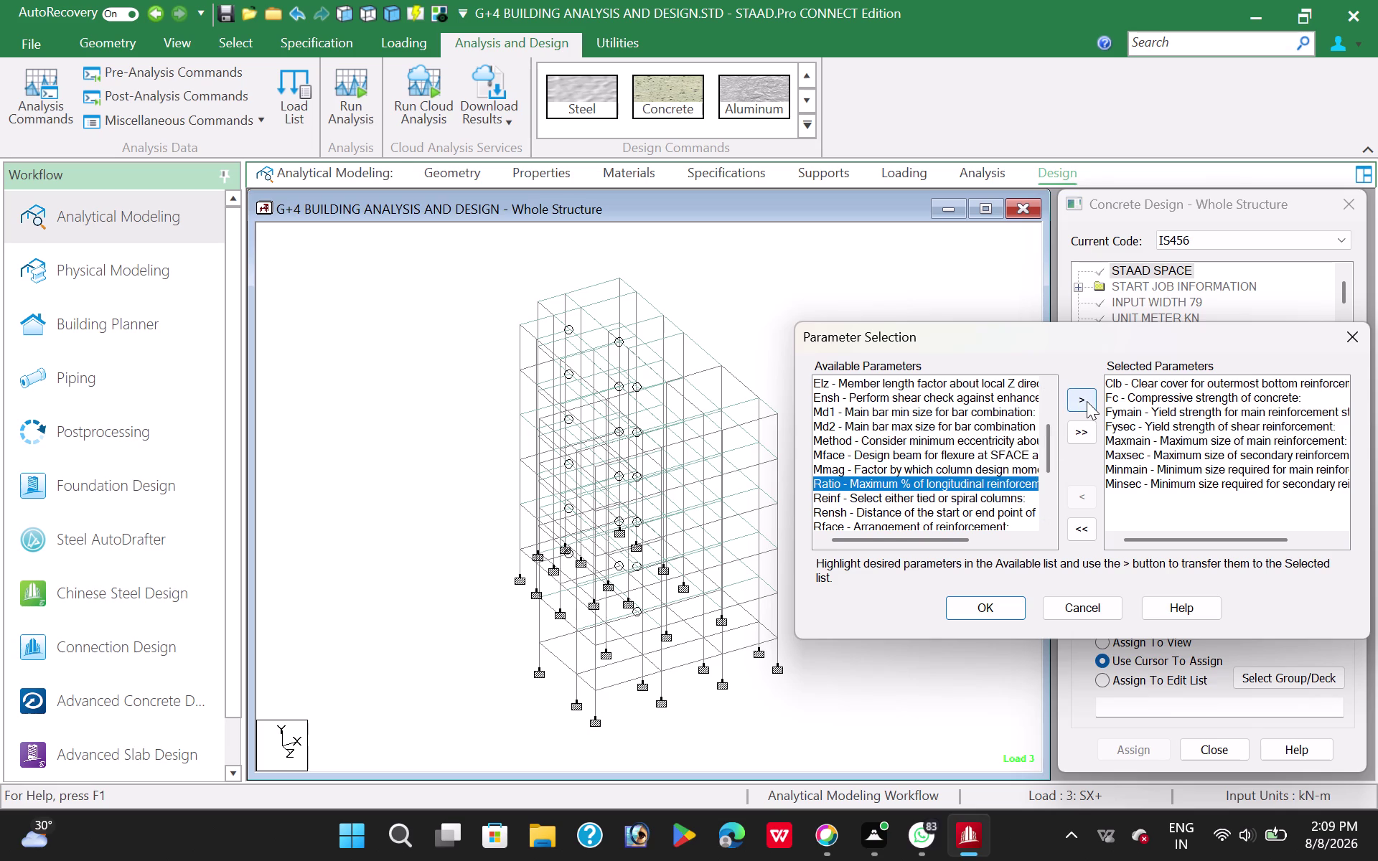
click(1087, 401)
scroll(down, 3)
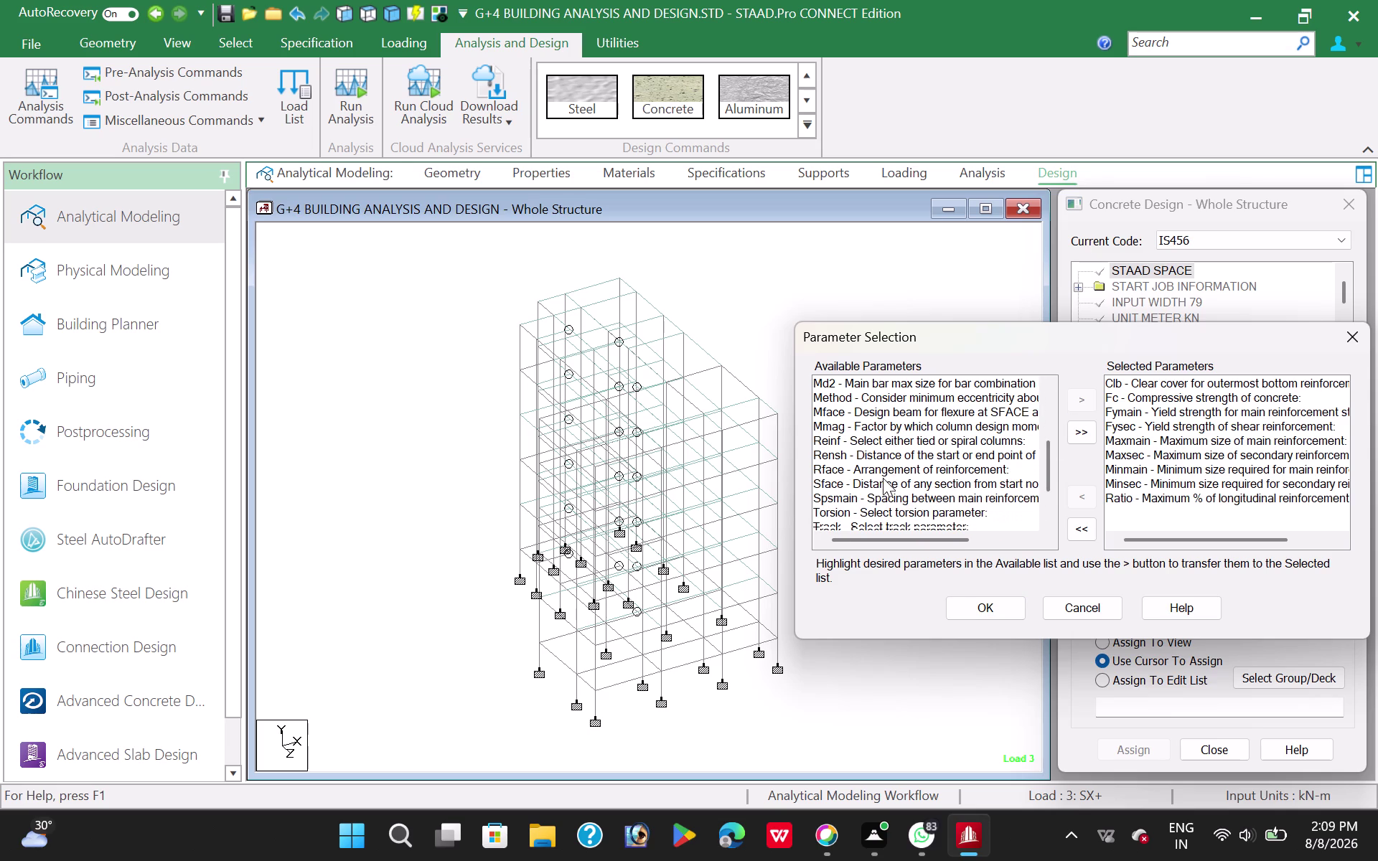
scroll(down, 3)
scroll(down, 3)
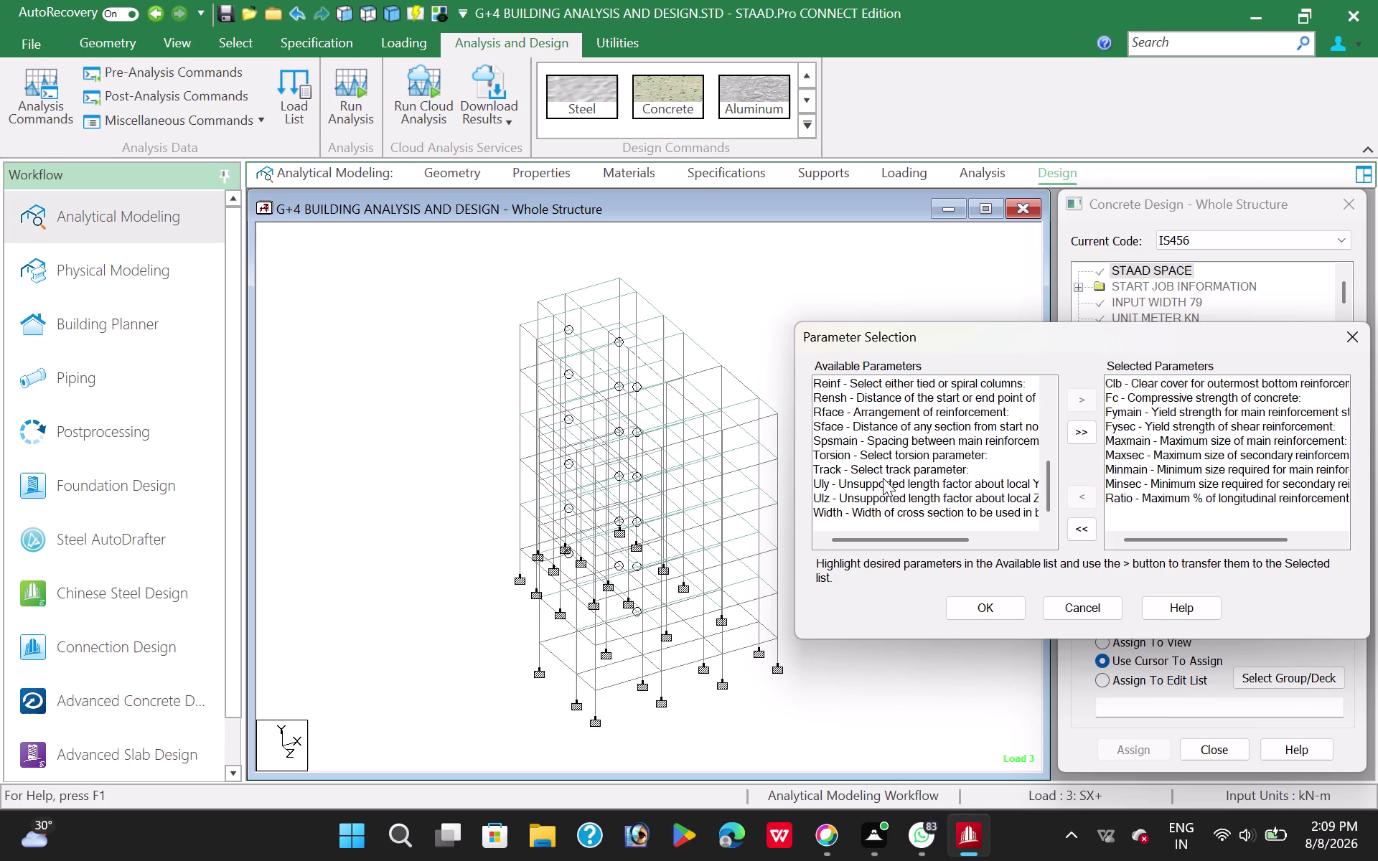
scroll(down, 3)
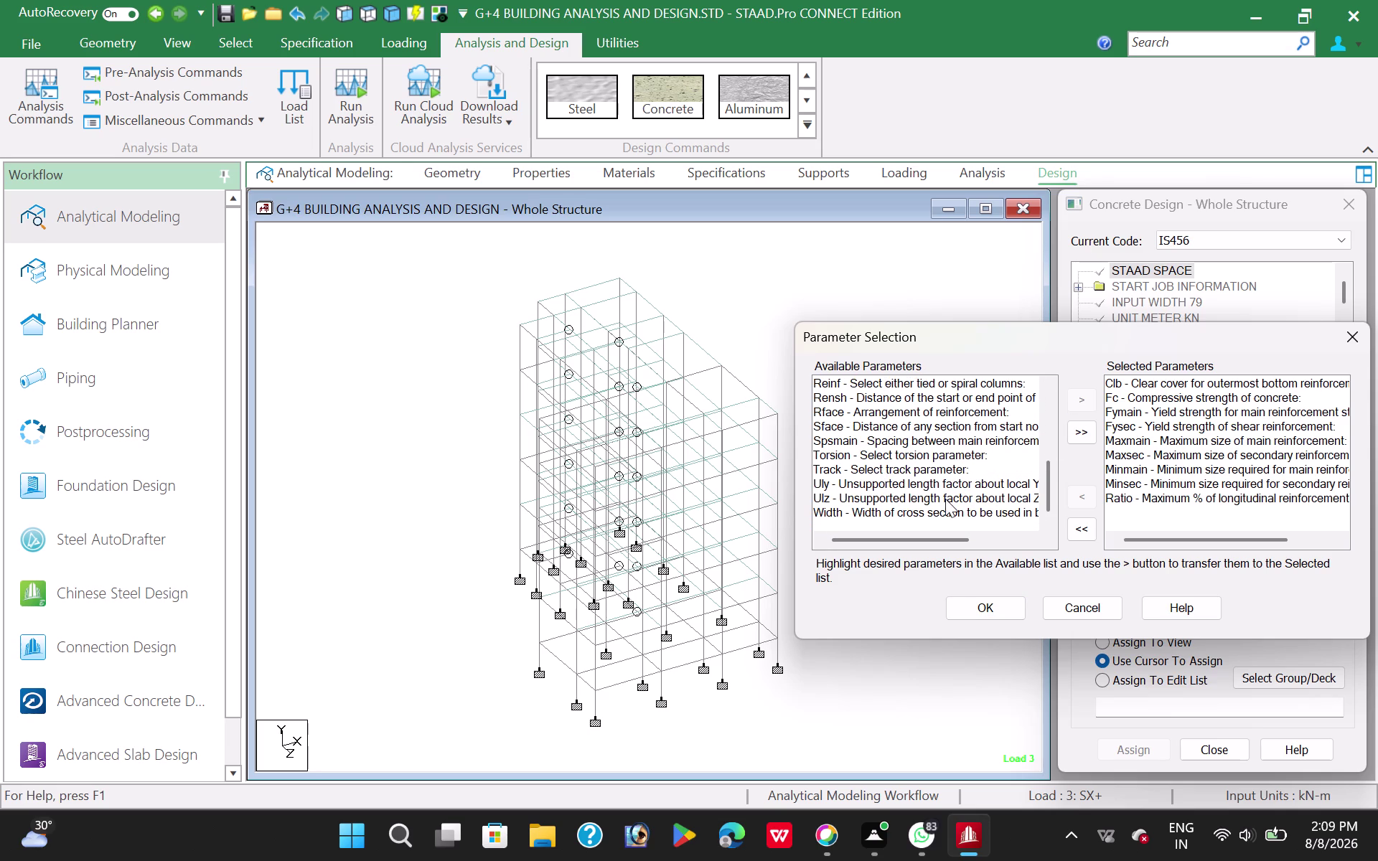
click(999, 612)
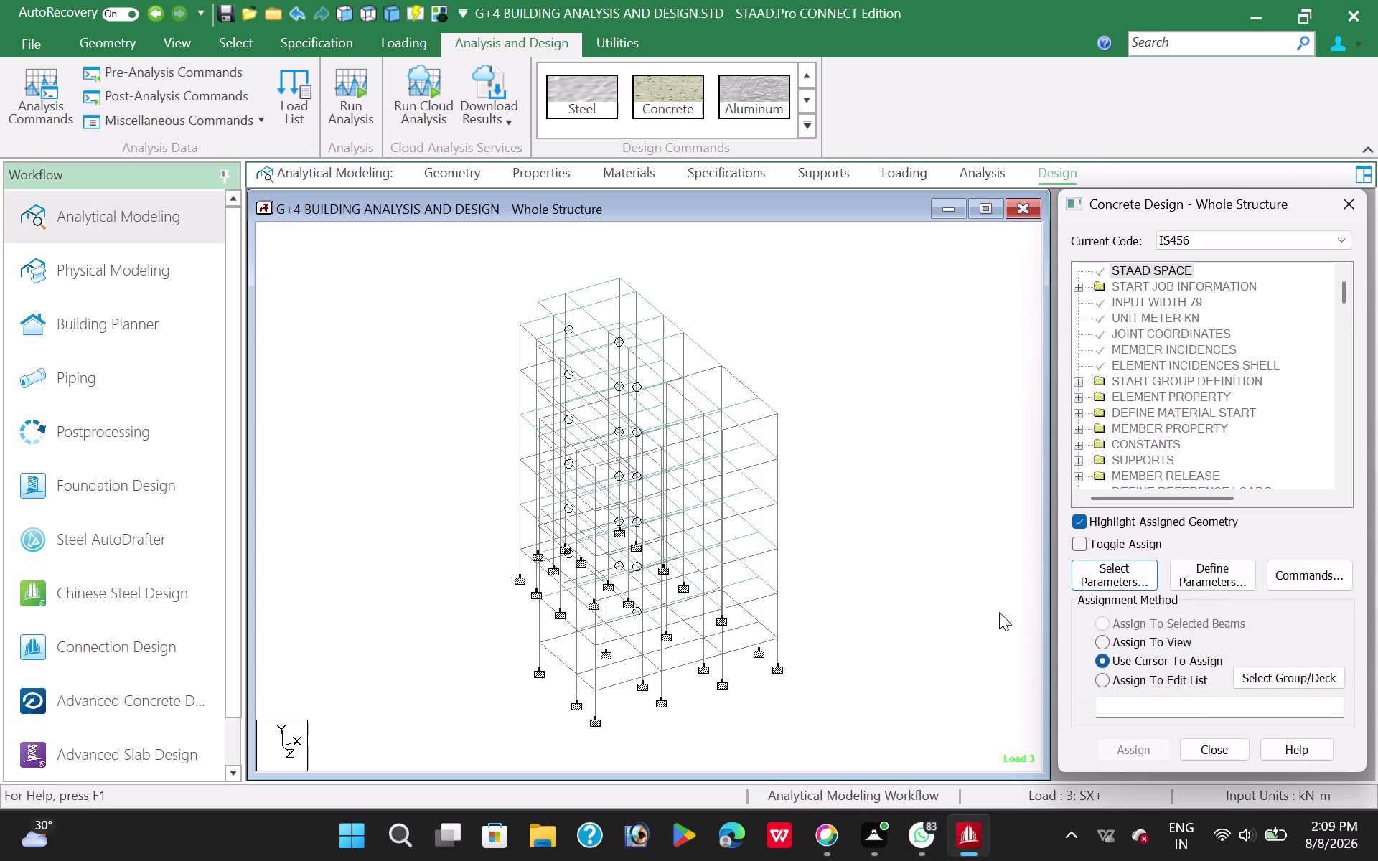
Add a CLB bottom cover of 0.025 m to the design commands.
scroll(down, 3)
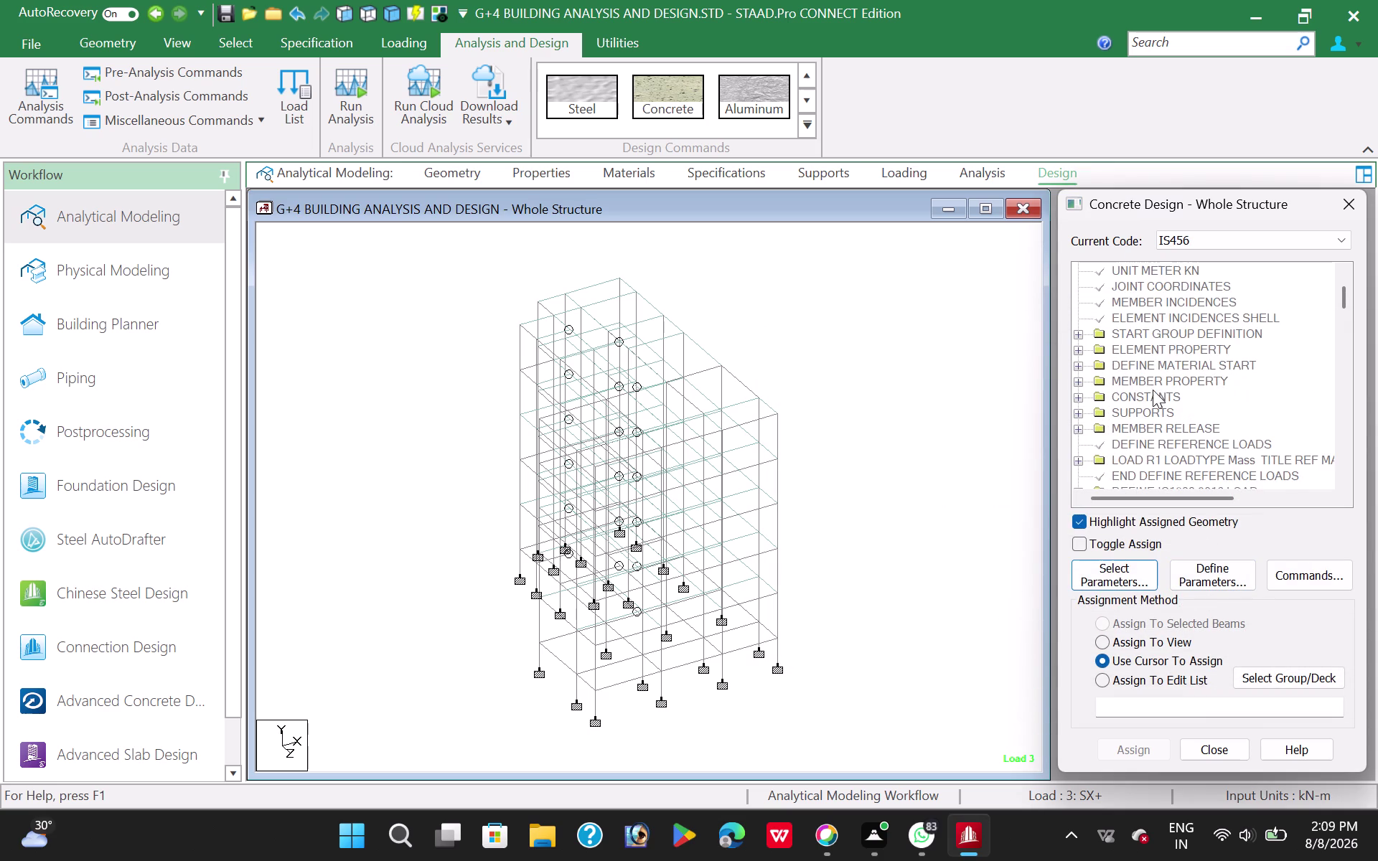
scroll(down, 3)
click(1216, 577)
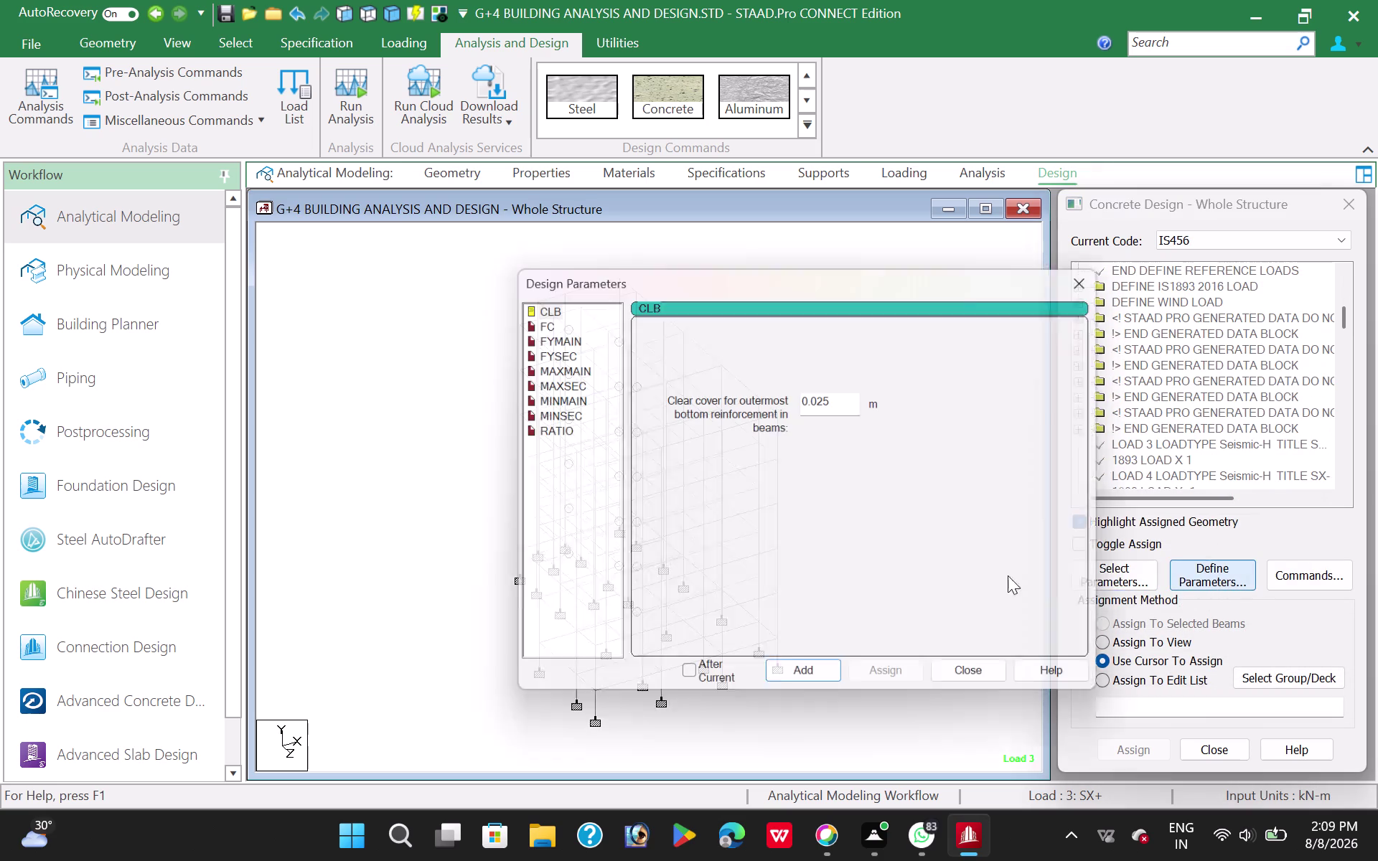
click(533, 302)
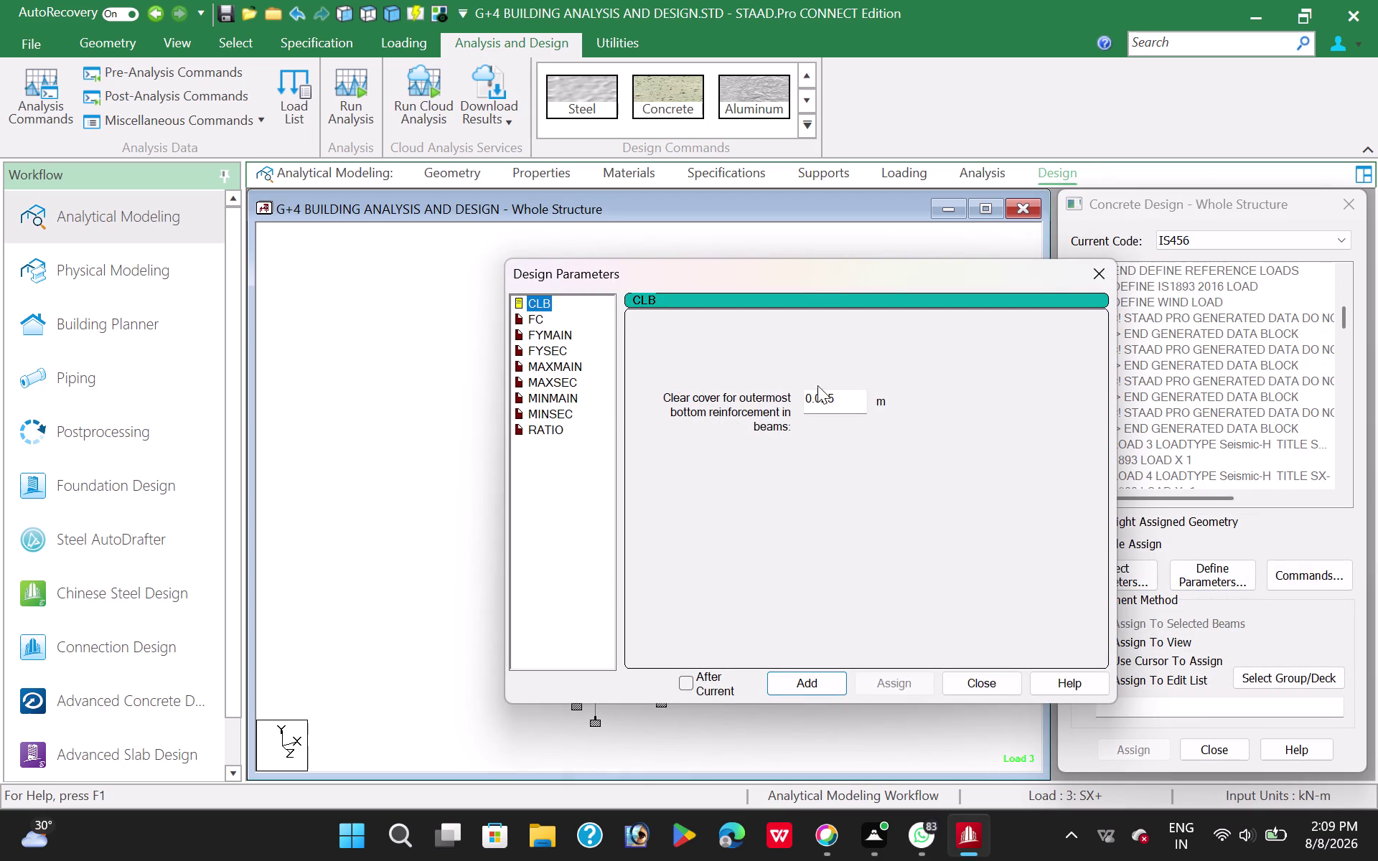
drag(806, 687, 806, 682)
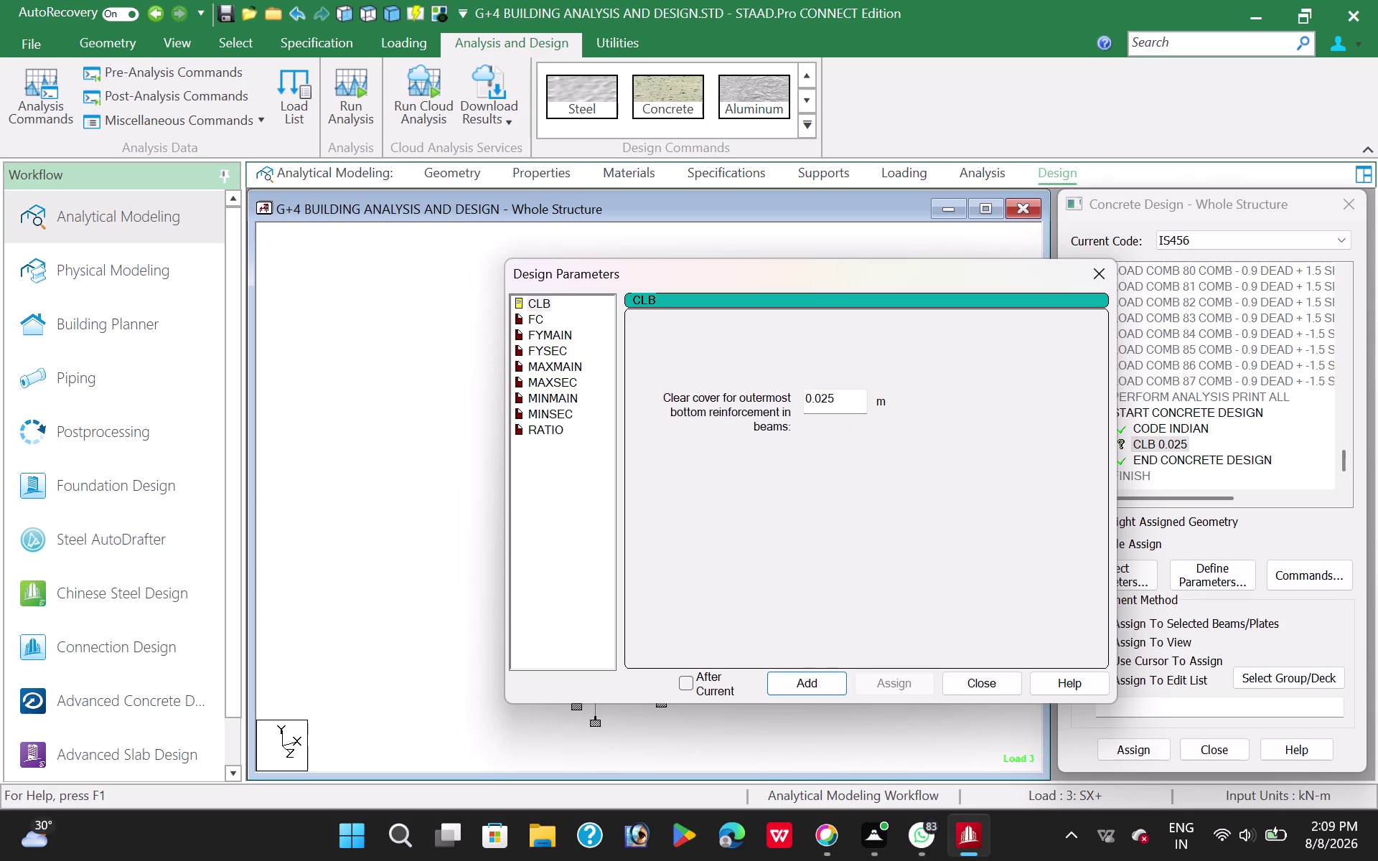
Change the cover value to 0.04 m and add a second CLB command.
click(841, 402)
key(BackSpace)
key(BackSpace)
key(BackSpace)
text(04)
click(808, 682)
click(537, 325)
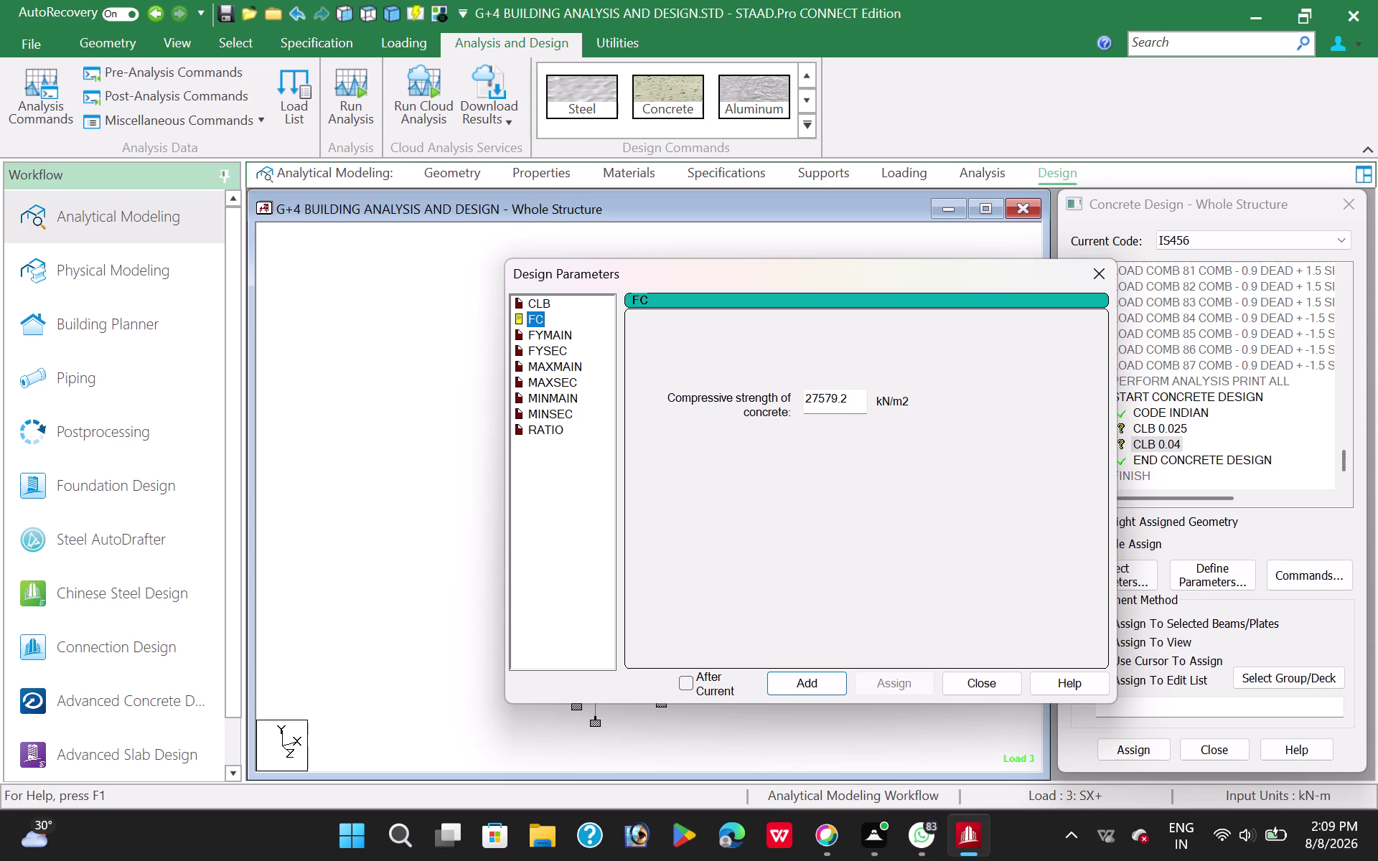
Add concrete strength FC 25000 kN/m2 to the design parameters.
drag(853, 400, 729, 417)
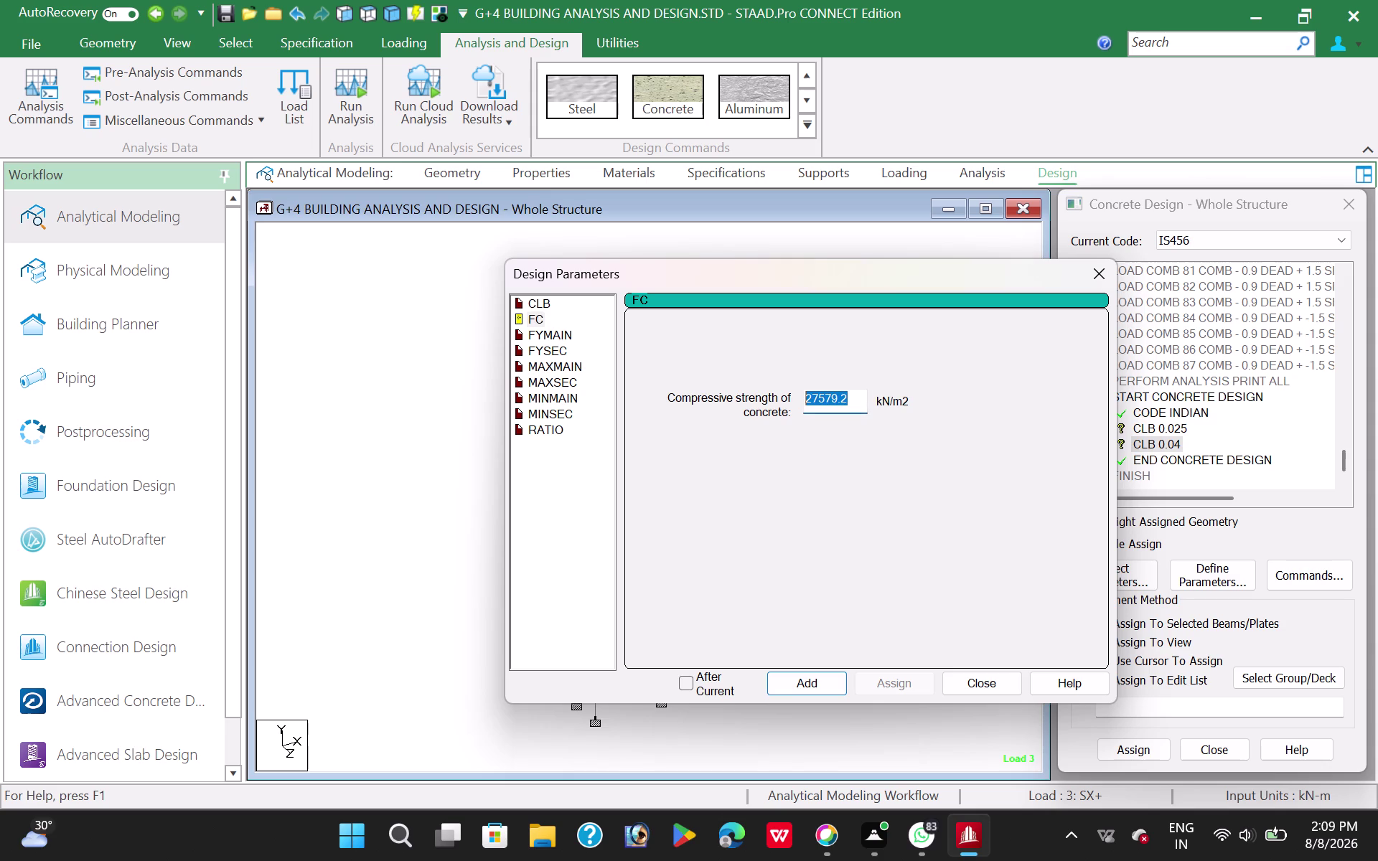
drag(729, 417, 725, 417)
text(25)
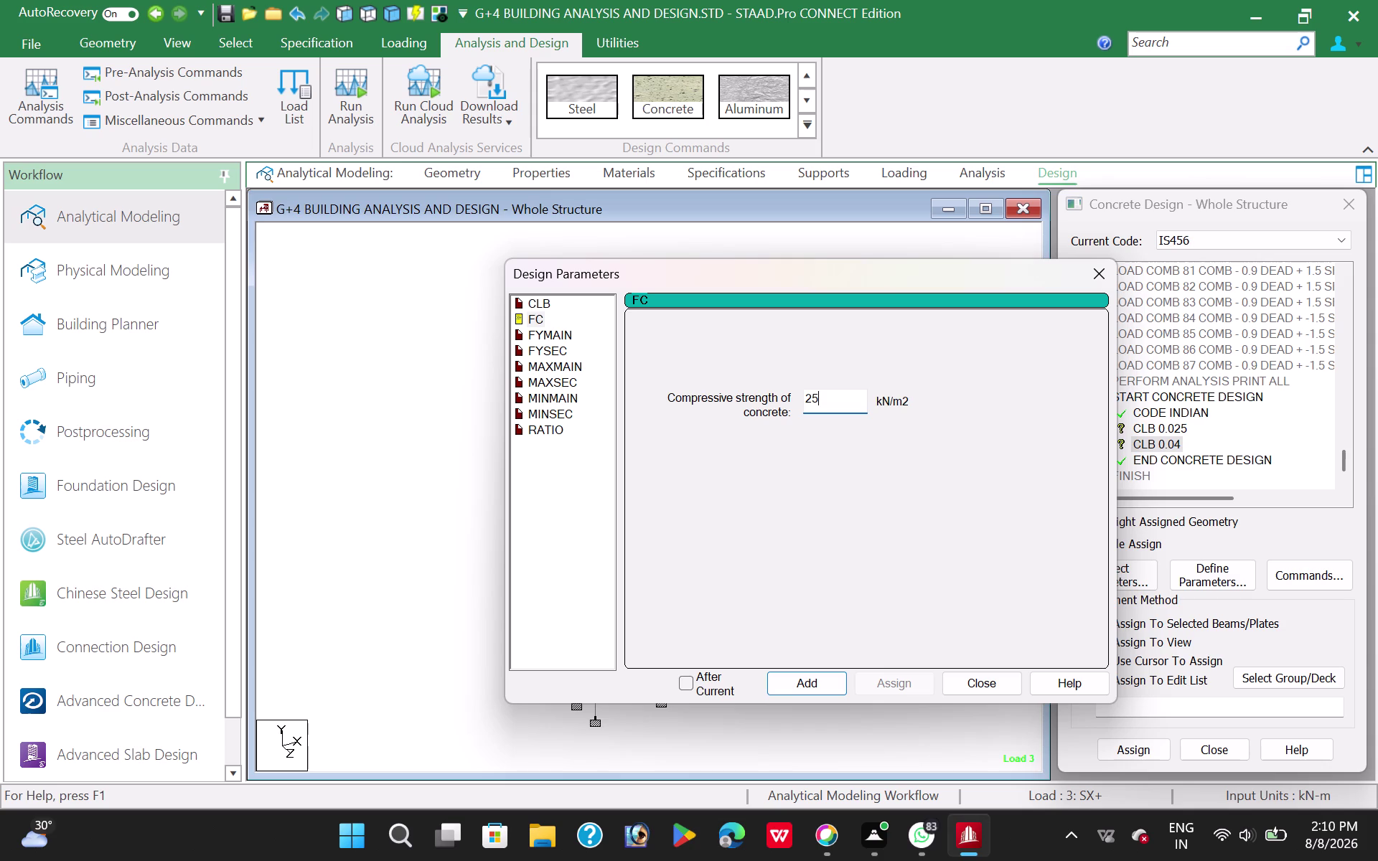
text(000)
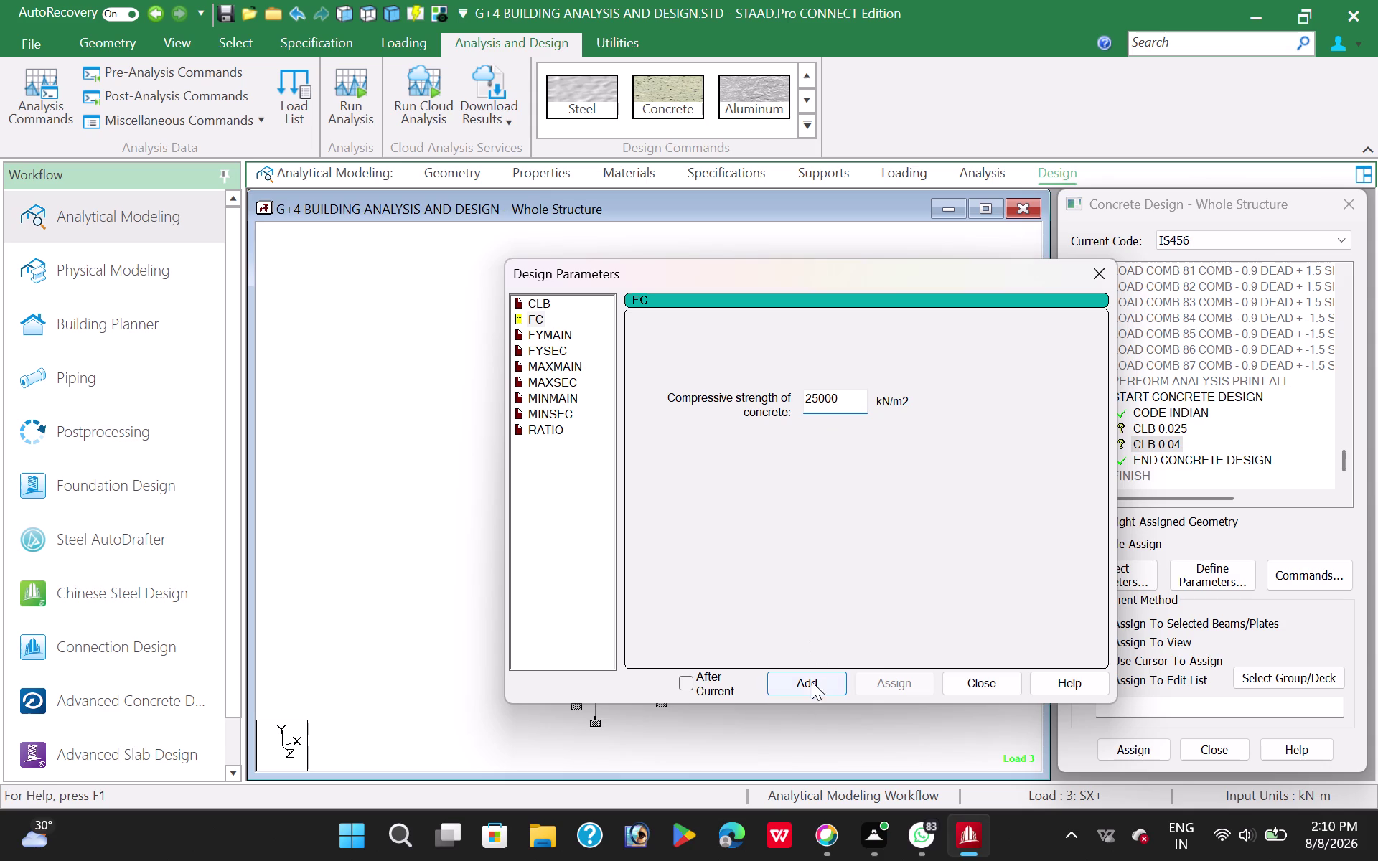
click(812, 681)
Add main reinforcement yield strength FYMAIN 500000 kN/m2.
click(548, 329)
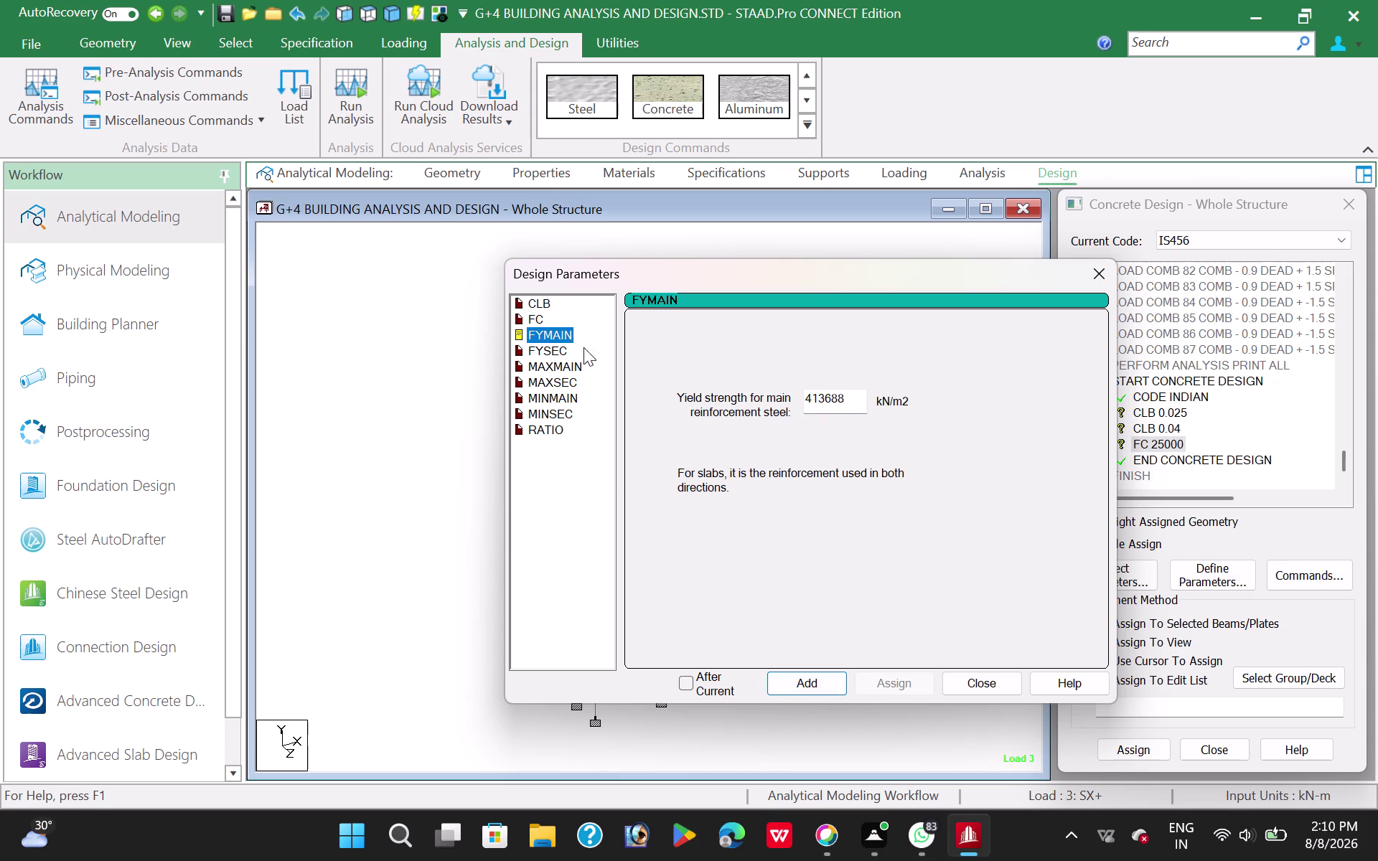
drag(850, 398, 740, 409)
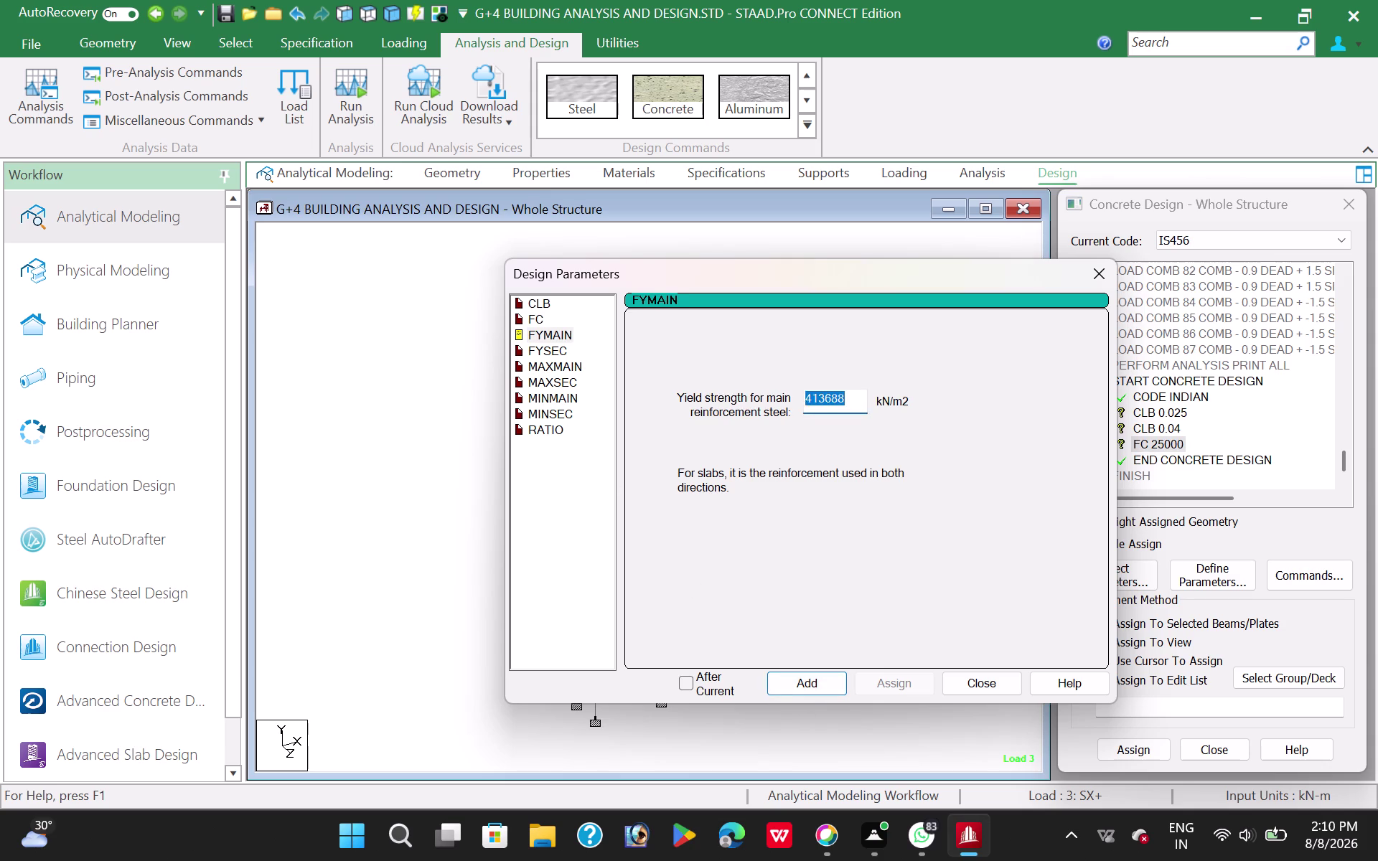
key(5)
key(0)
text(00)
key(0)
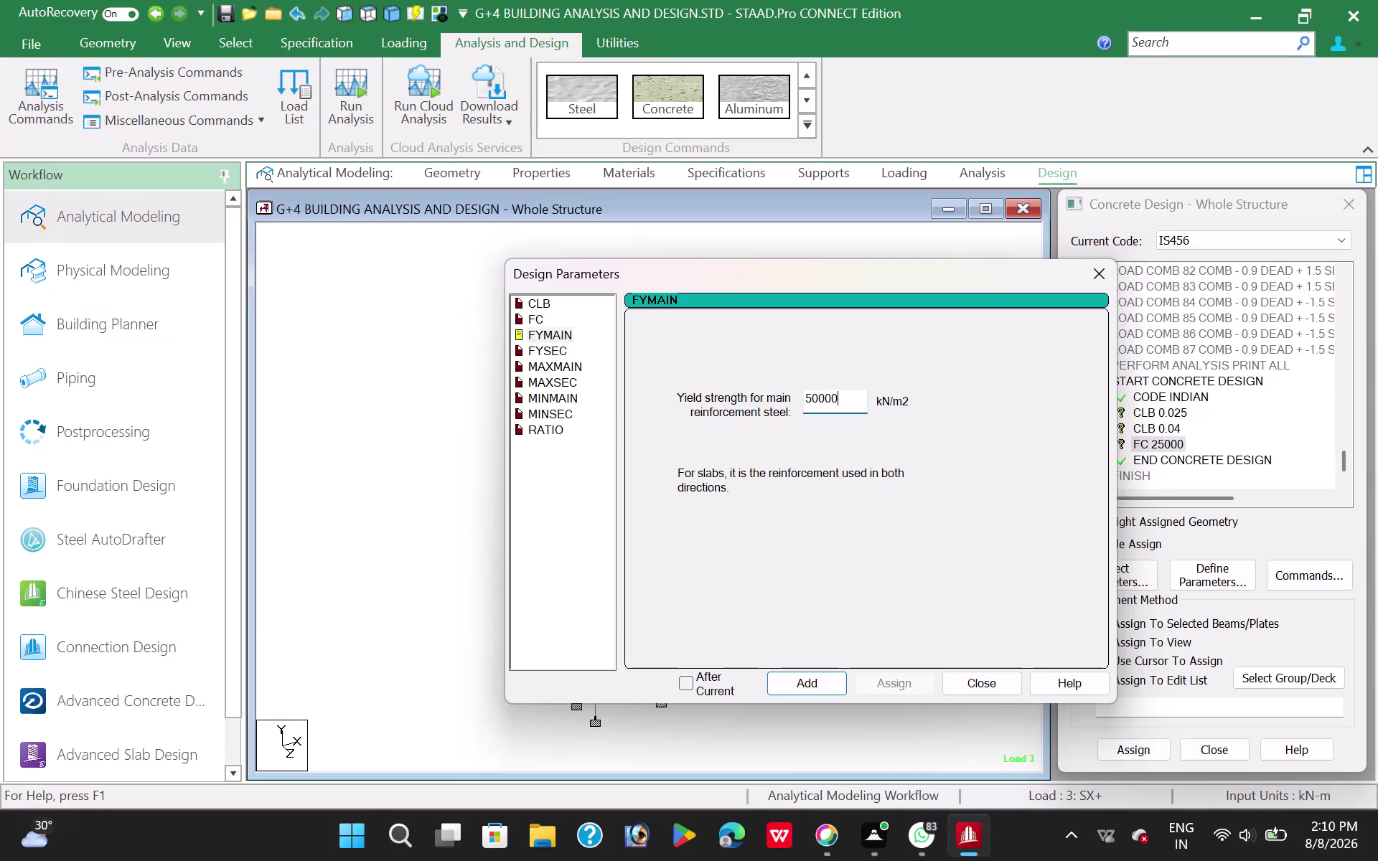
key(0)
click(819, 685)
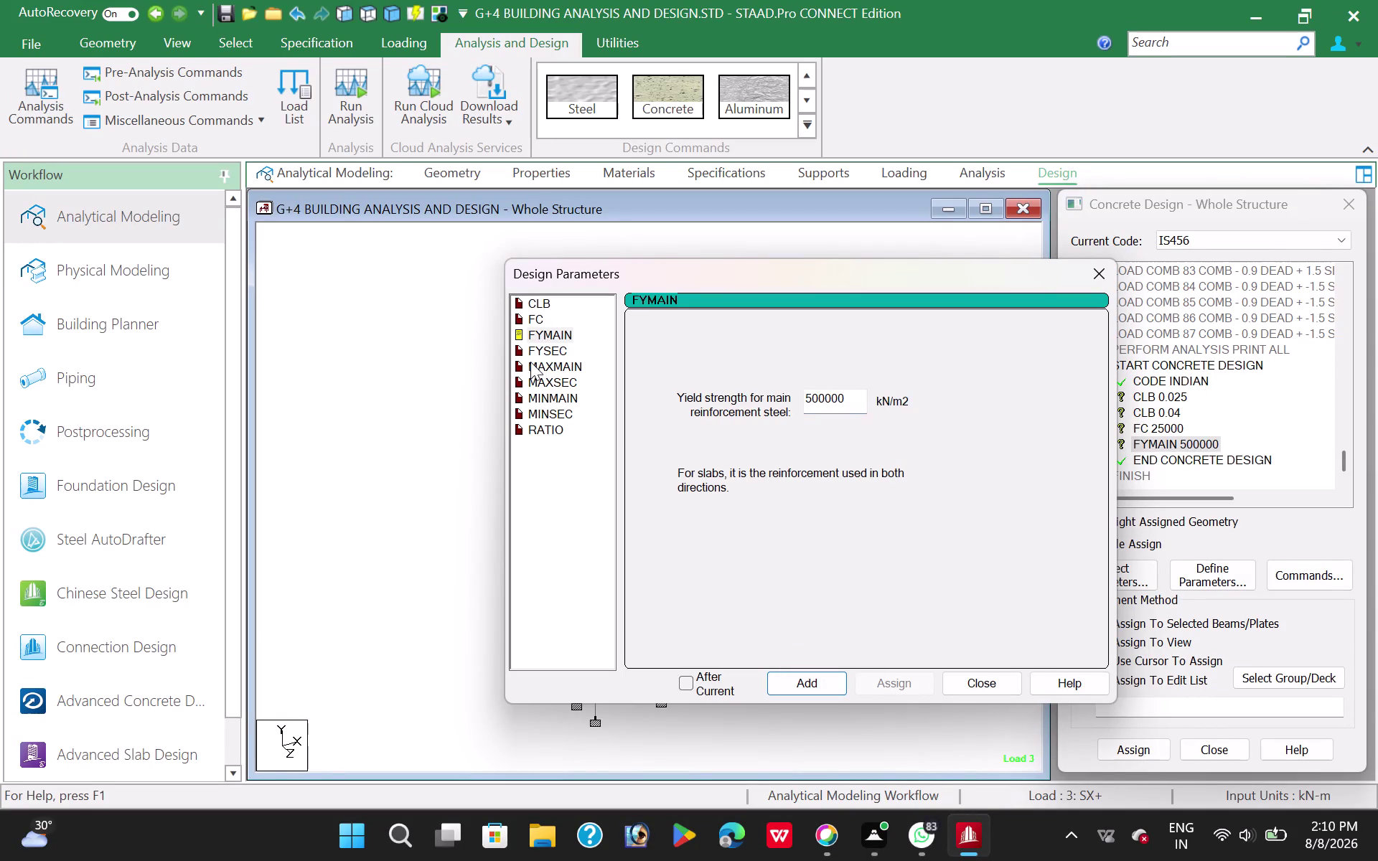
Add shear reinforcement yield strength FYSEC 415000 kN/m2.
click(544, 353)
drag(851, 397, 733, 411)
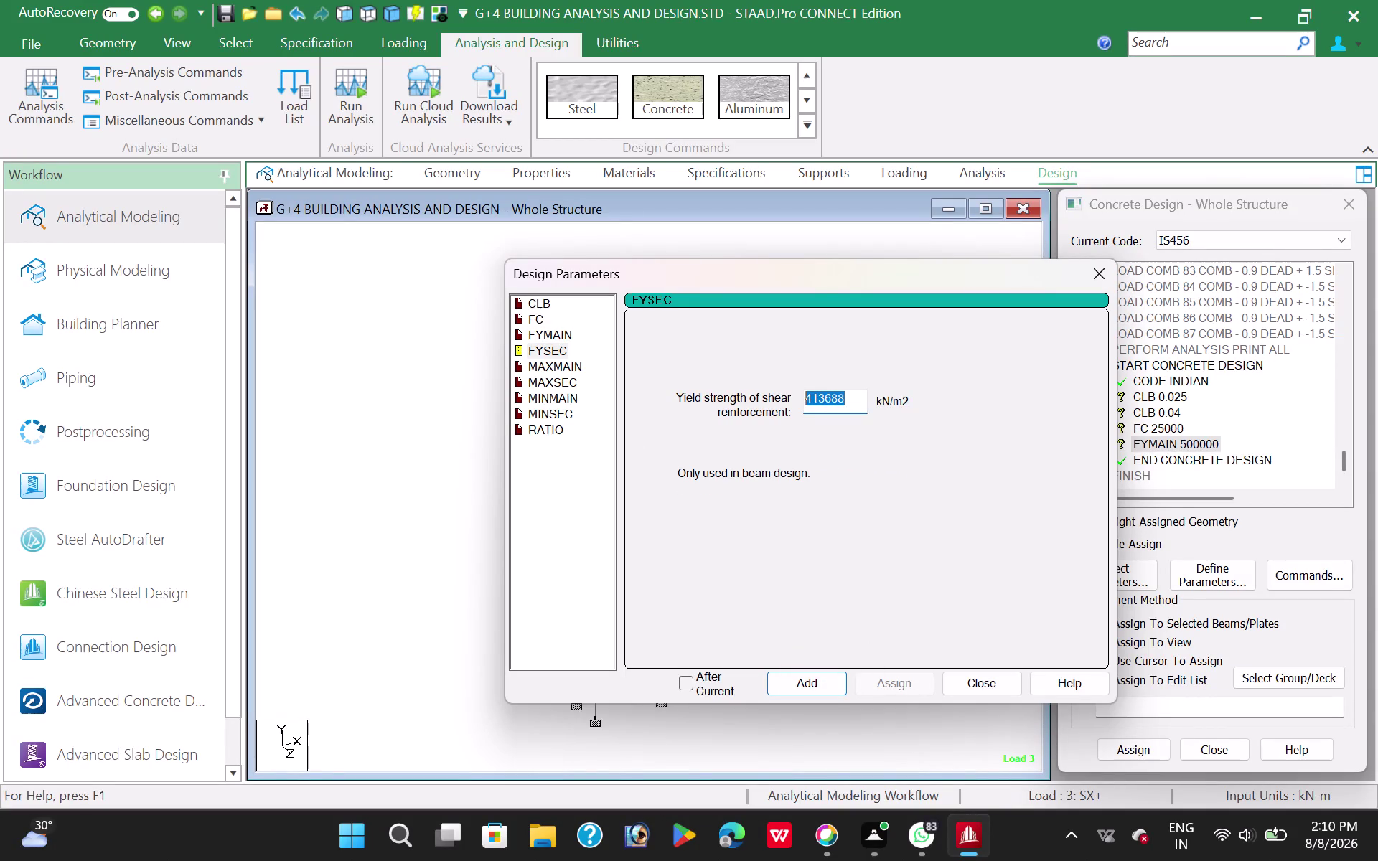
key(4)
key(1)
key(5)
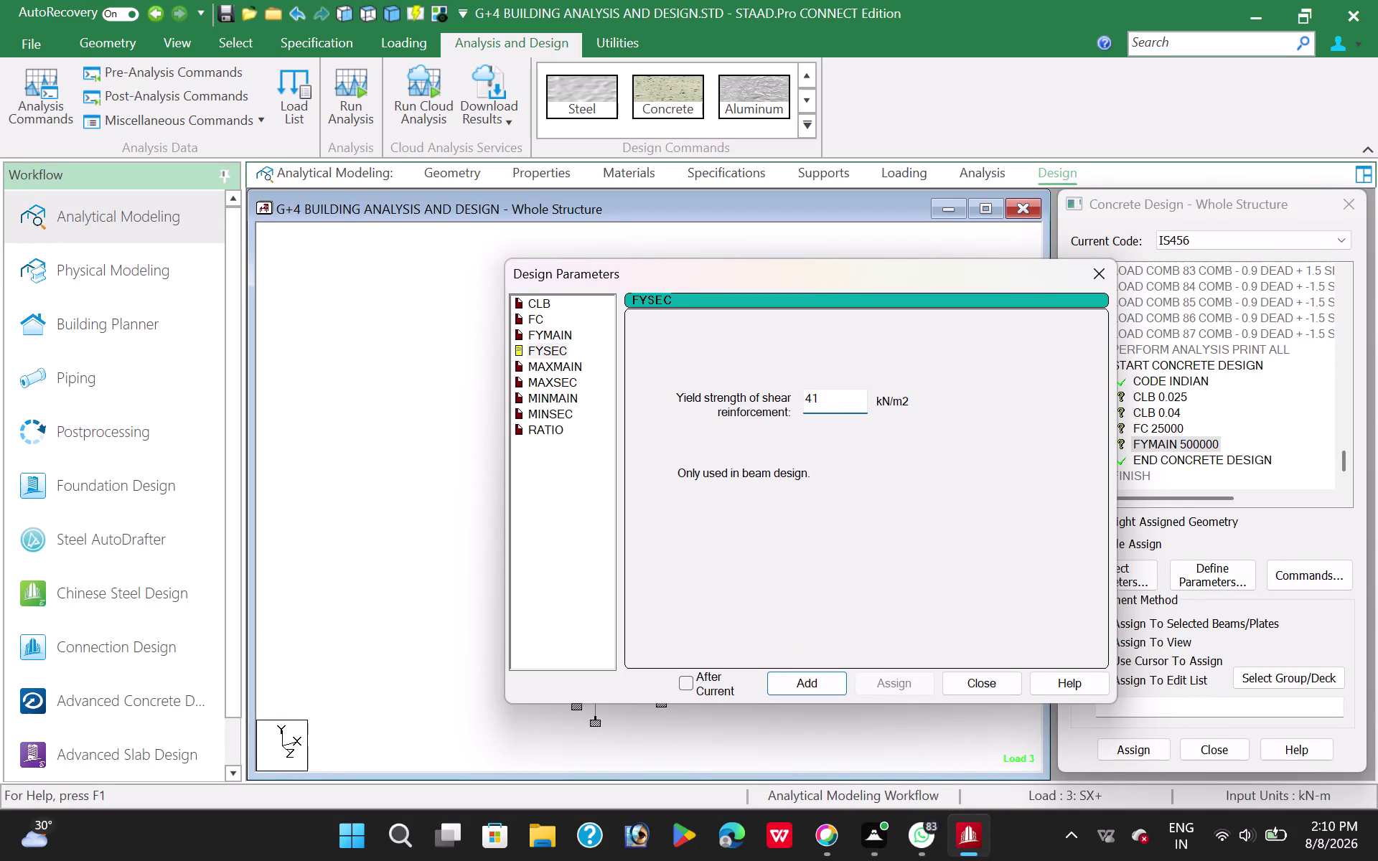
key(0)
key(0)
key(0)
click(803, 687)
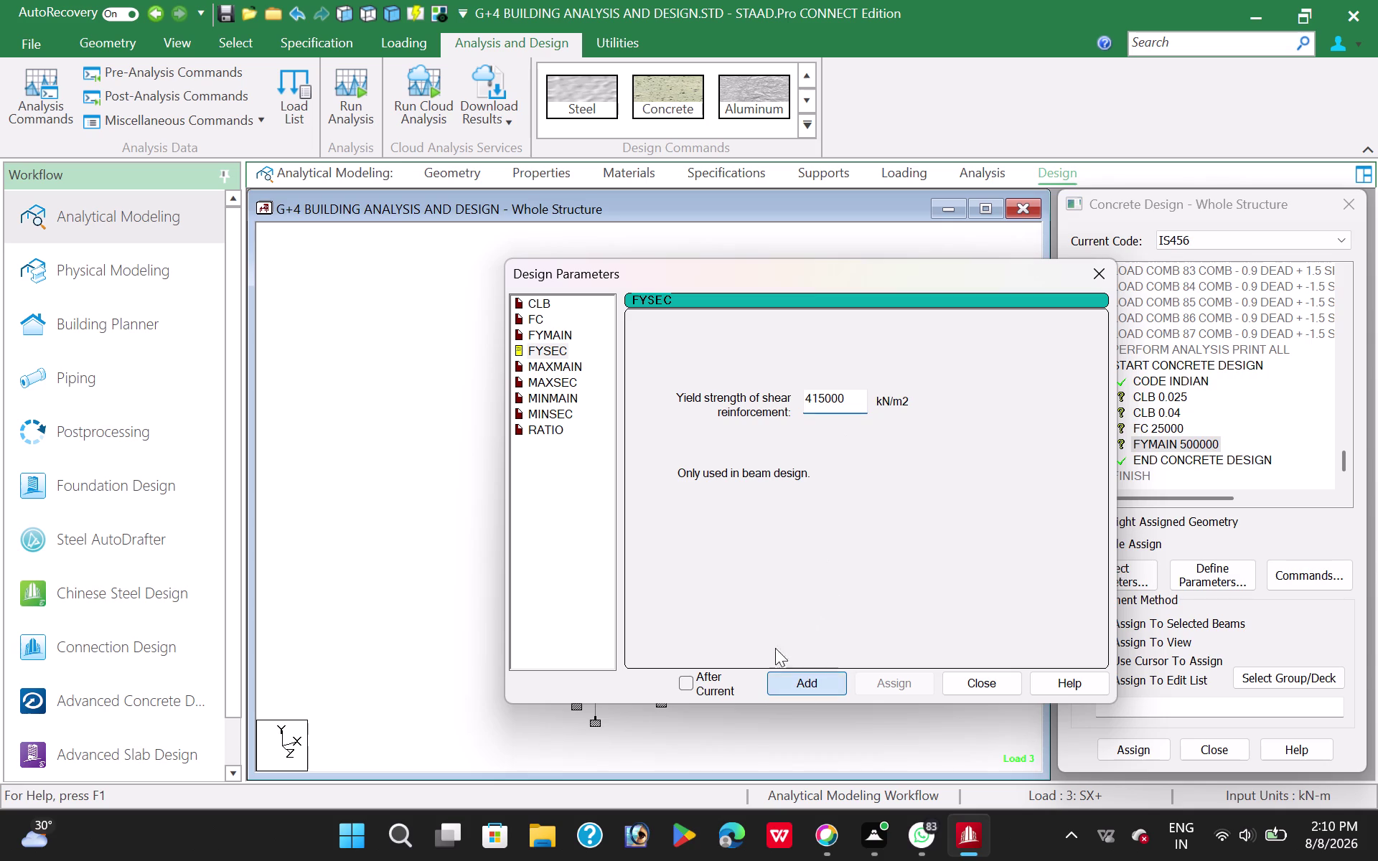
click(572, 365)
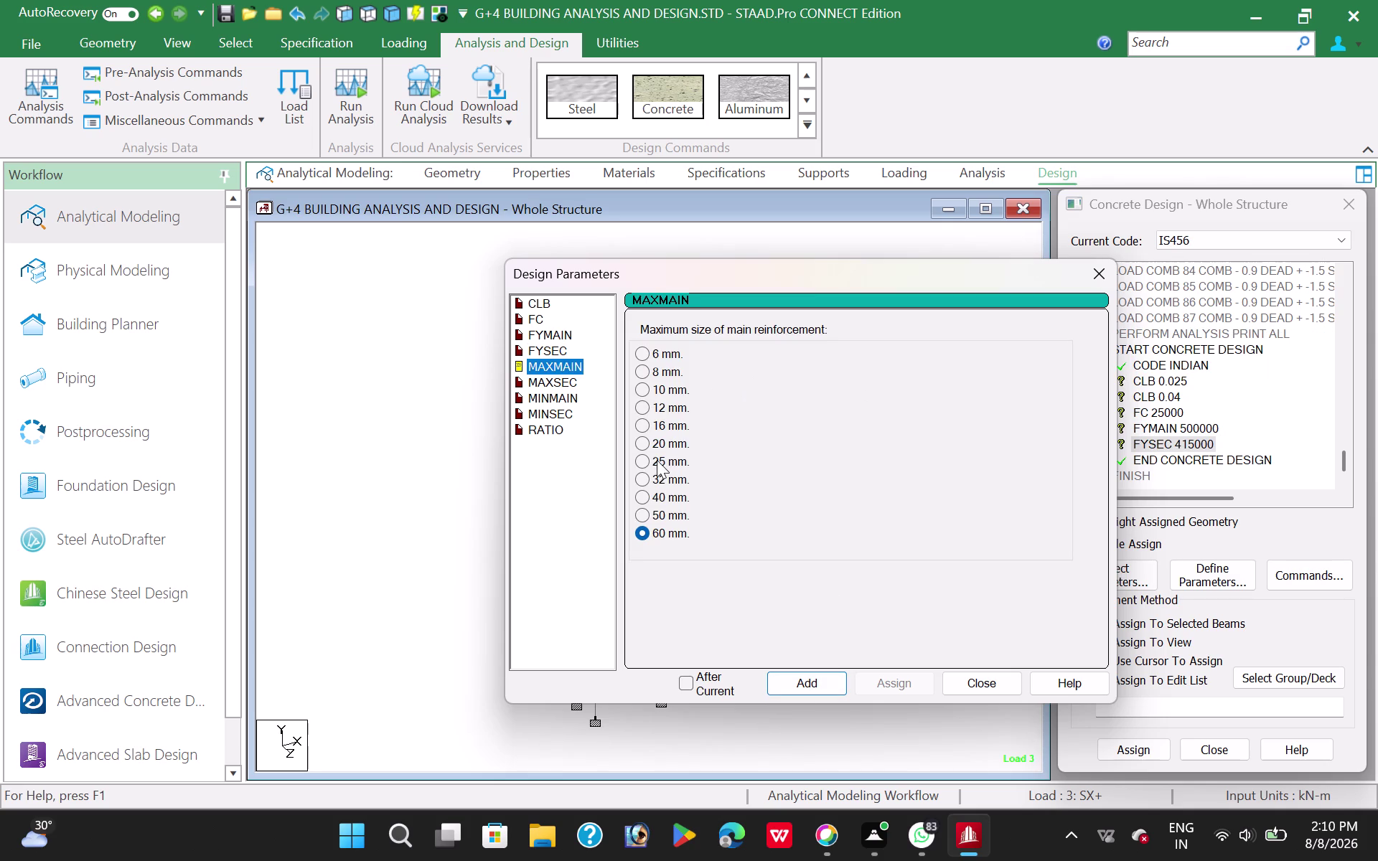
Add bar size limits: MAXMAIN 25 mm, MAXSEC 10 mm, MINMAIN 12 mm, MINSEC 8 mm.
click(645, 462)
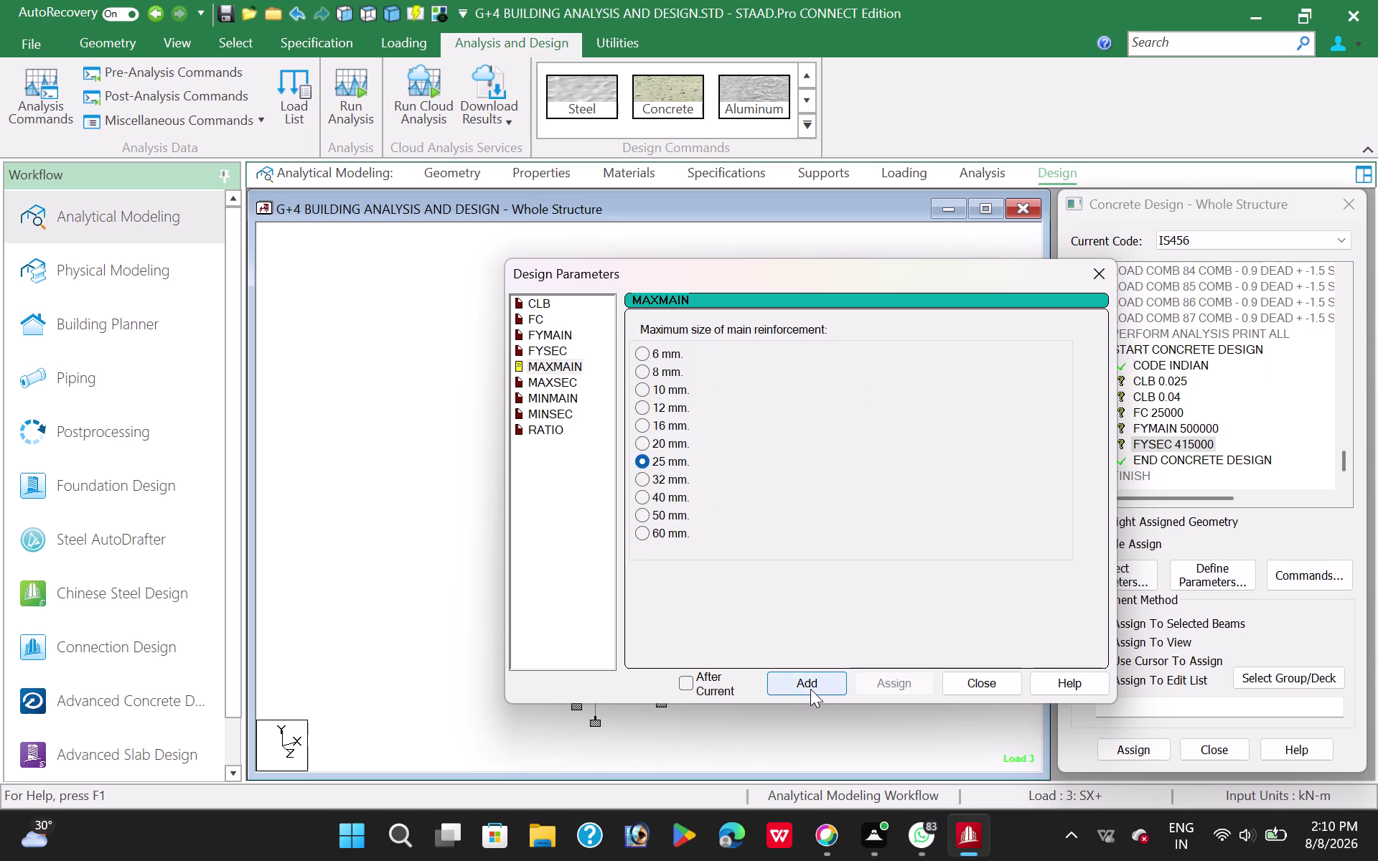
click(810, 689)
click(562, 385)
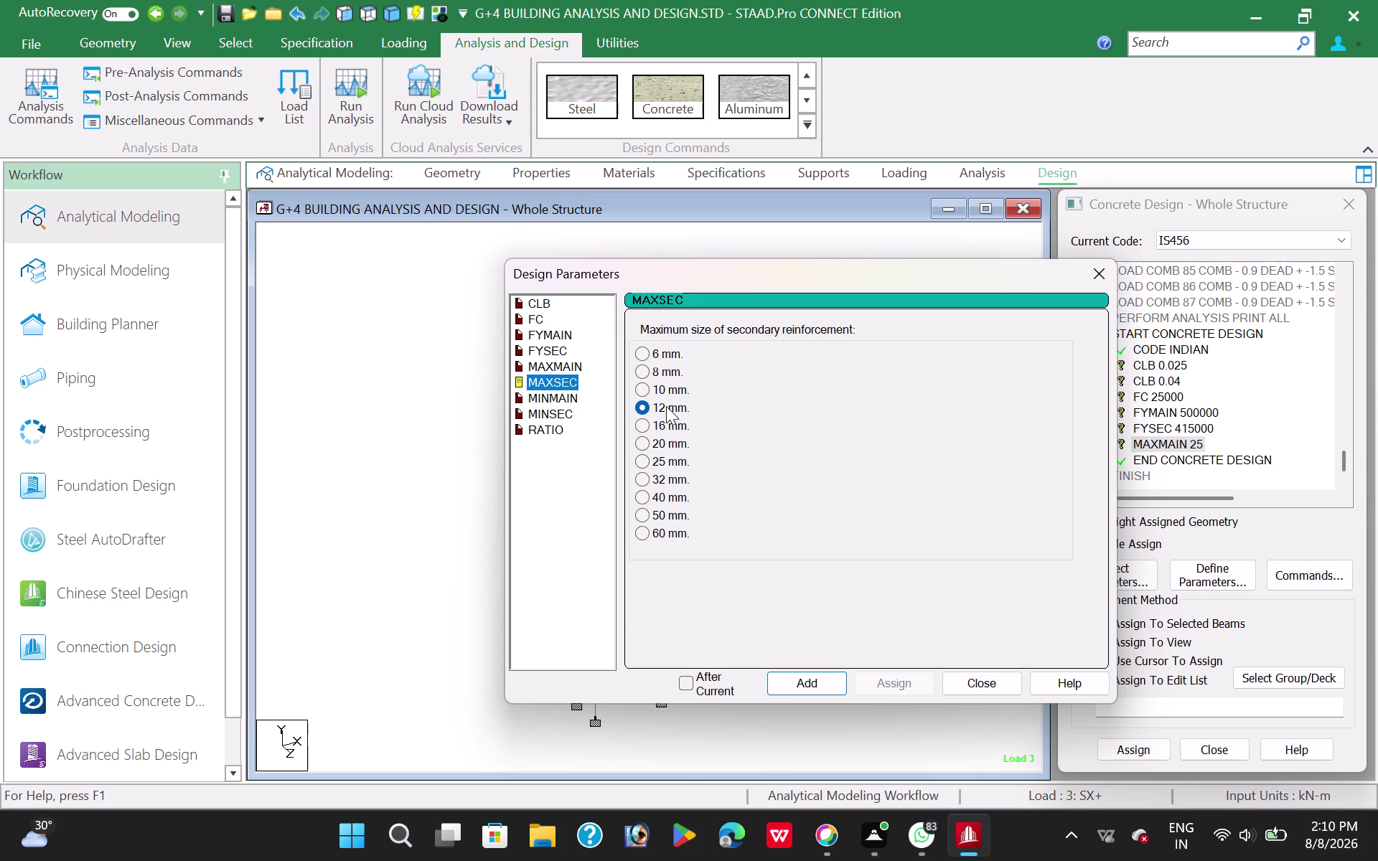
click(641, 390)
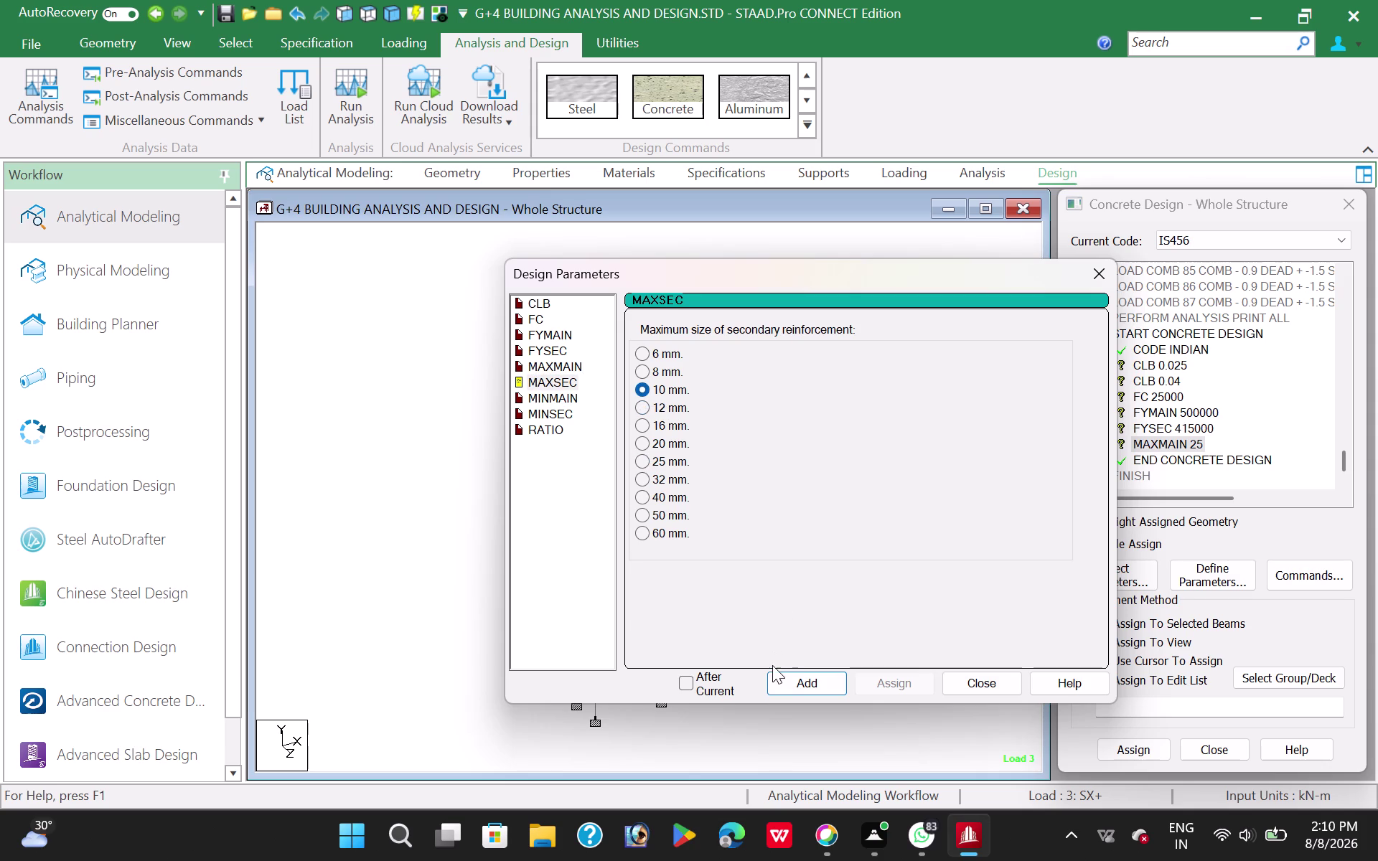
click(796, 678)
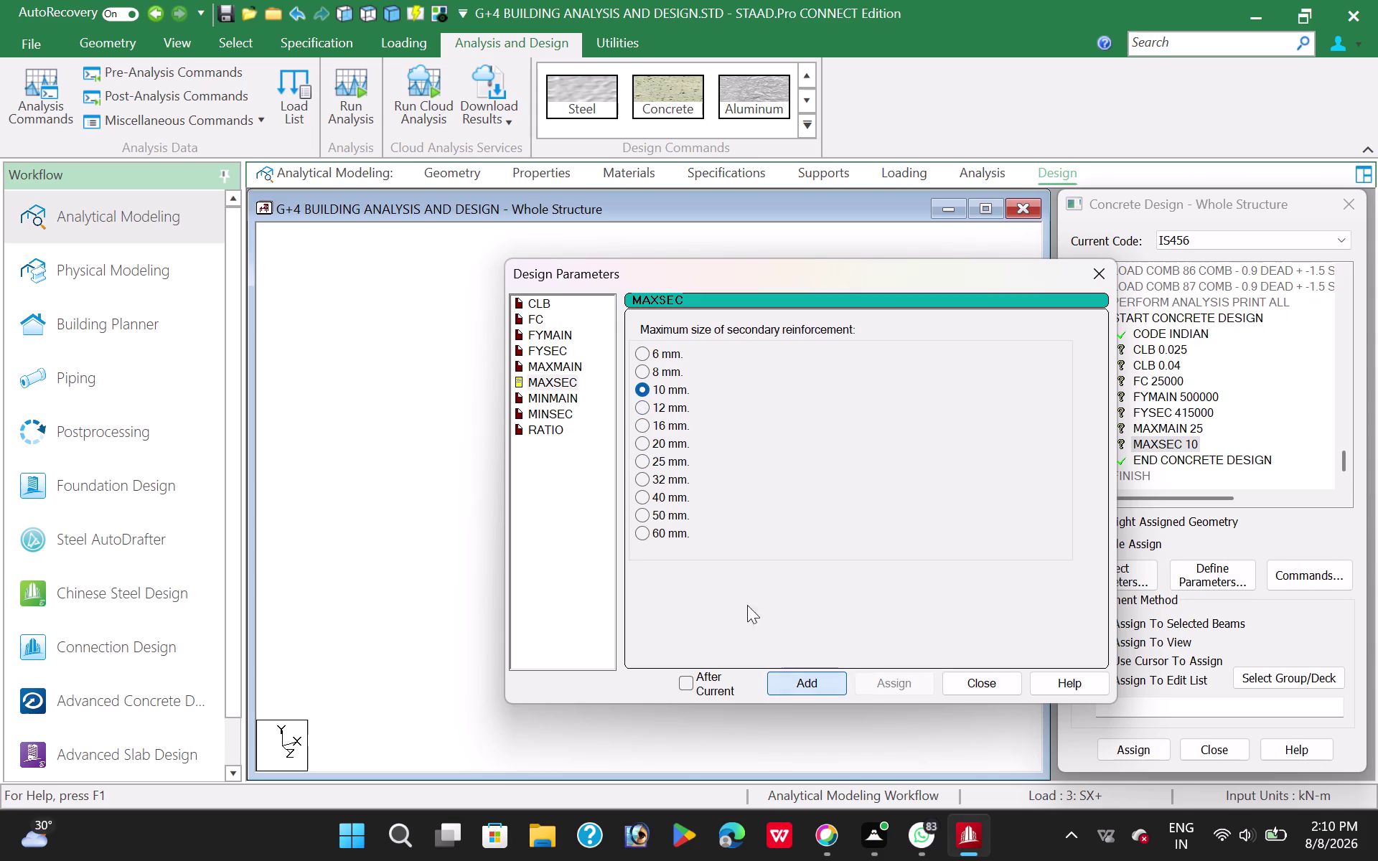
click(566, 402)
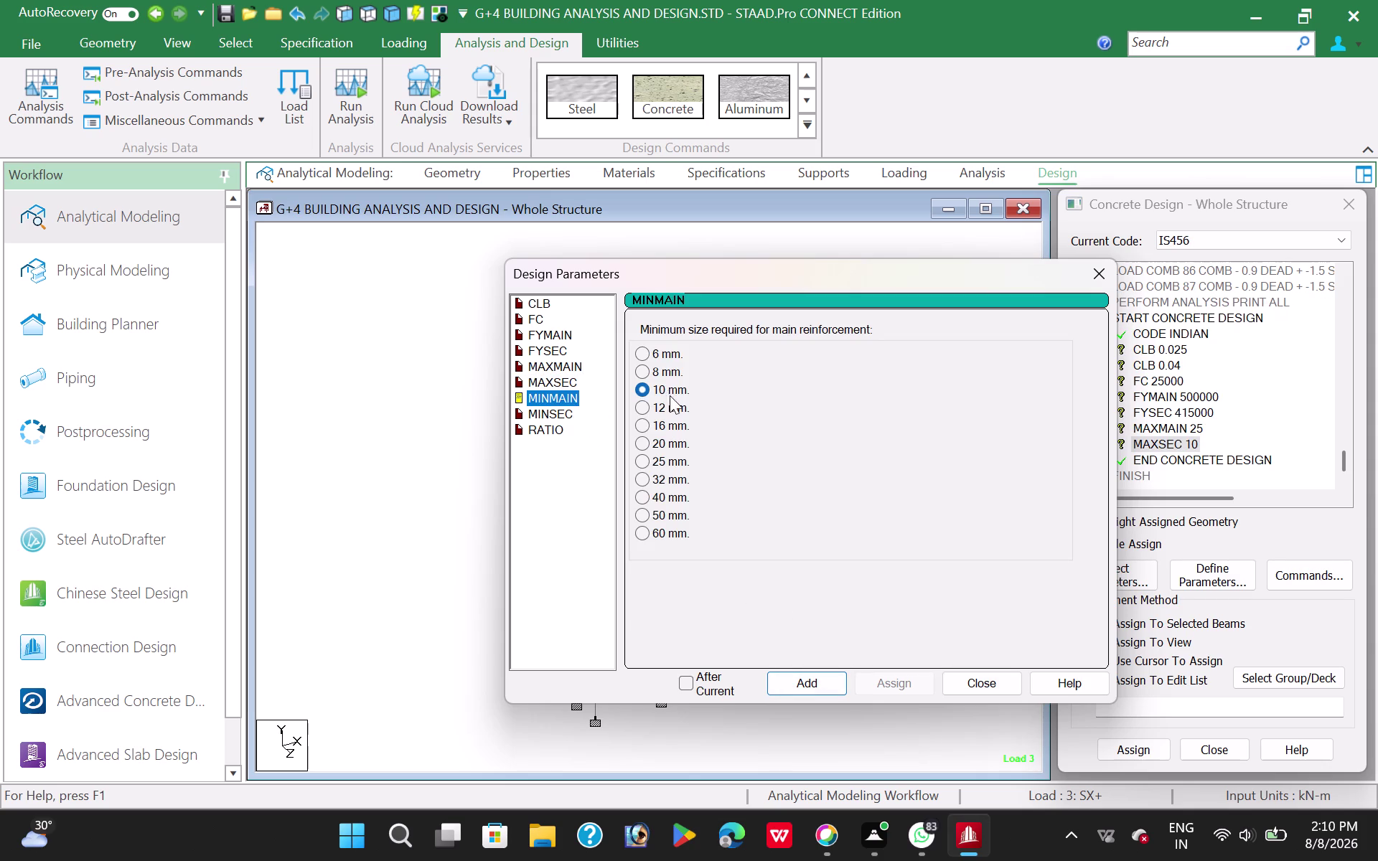
click(640, 409)
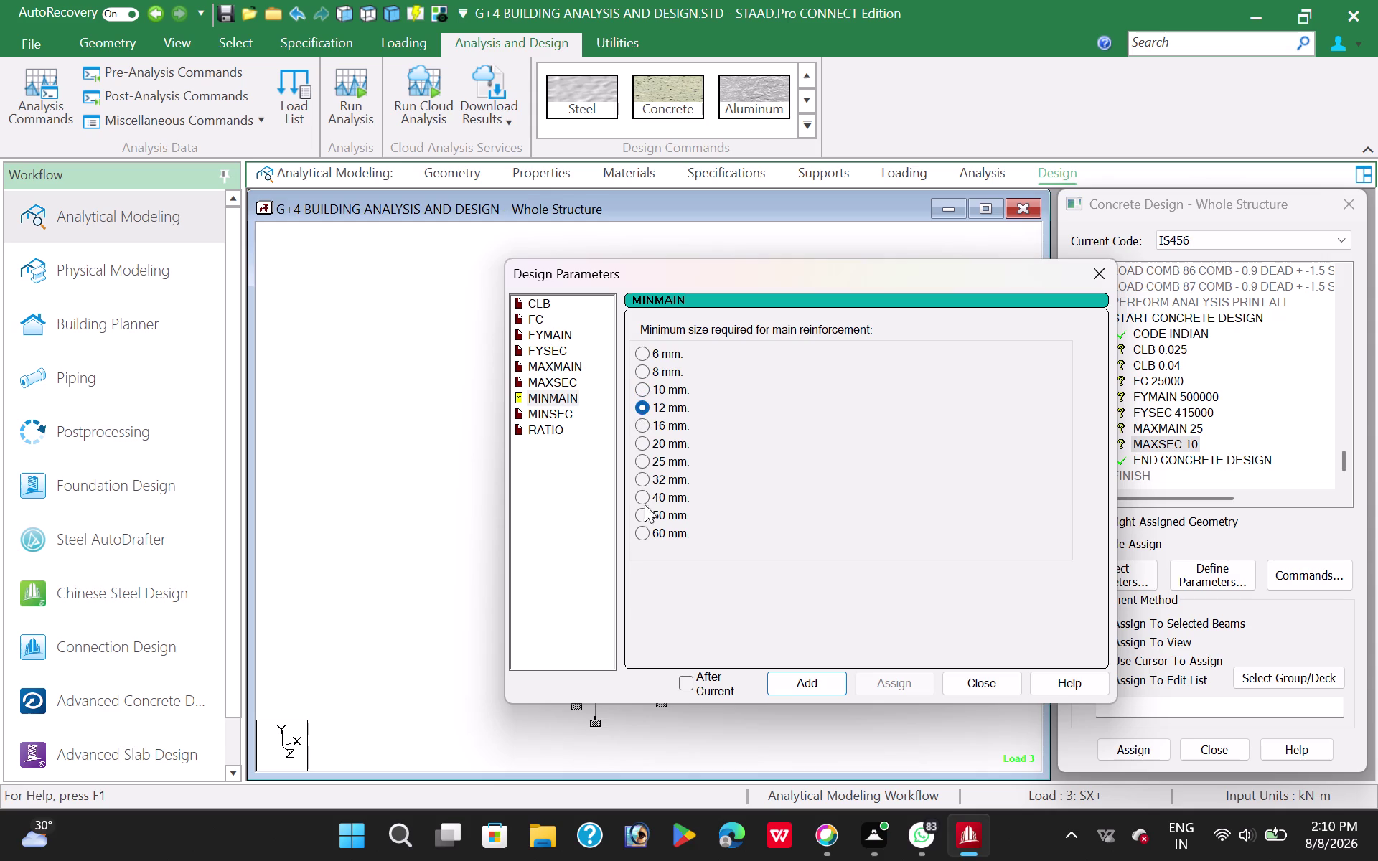
click(802, 685)
click(557, 416)
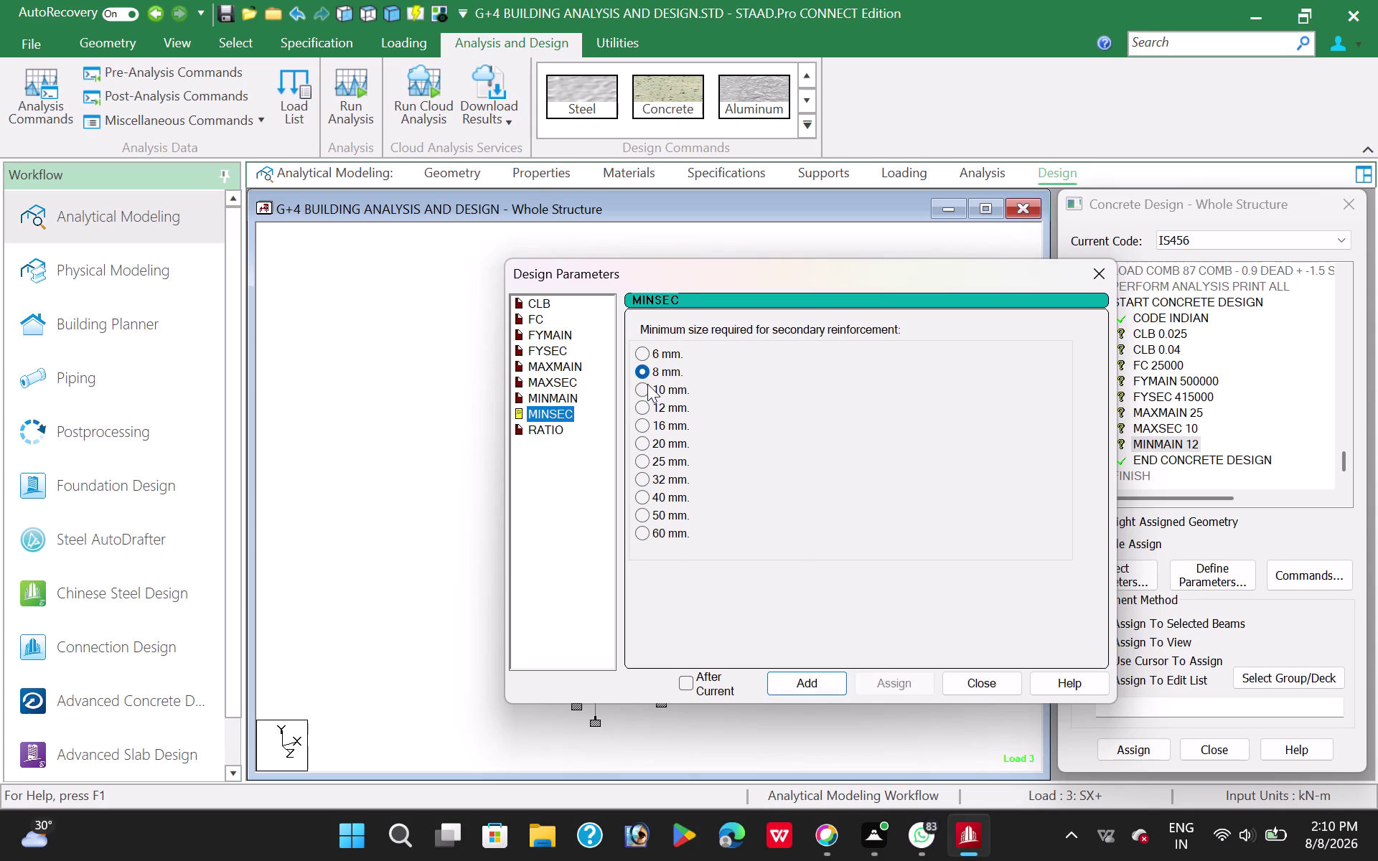
click(799, 685)
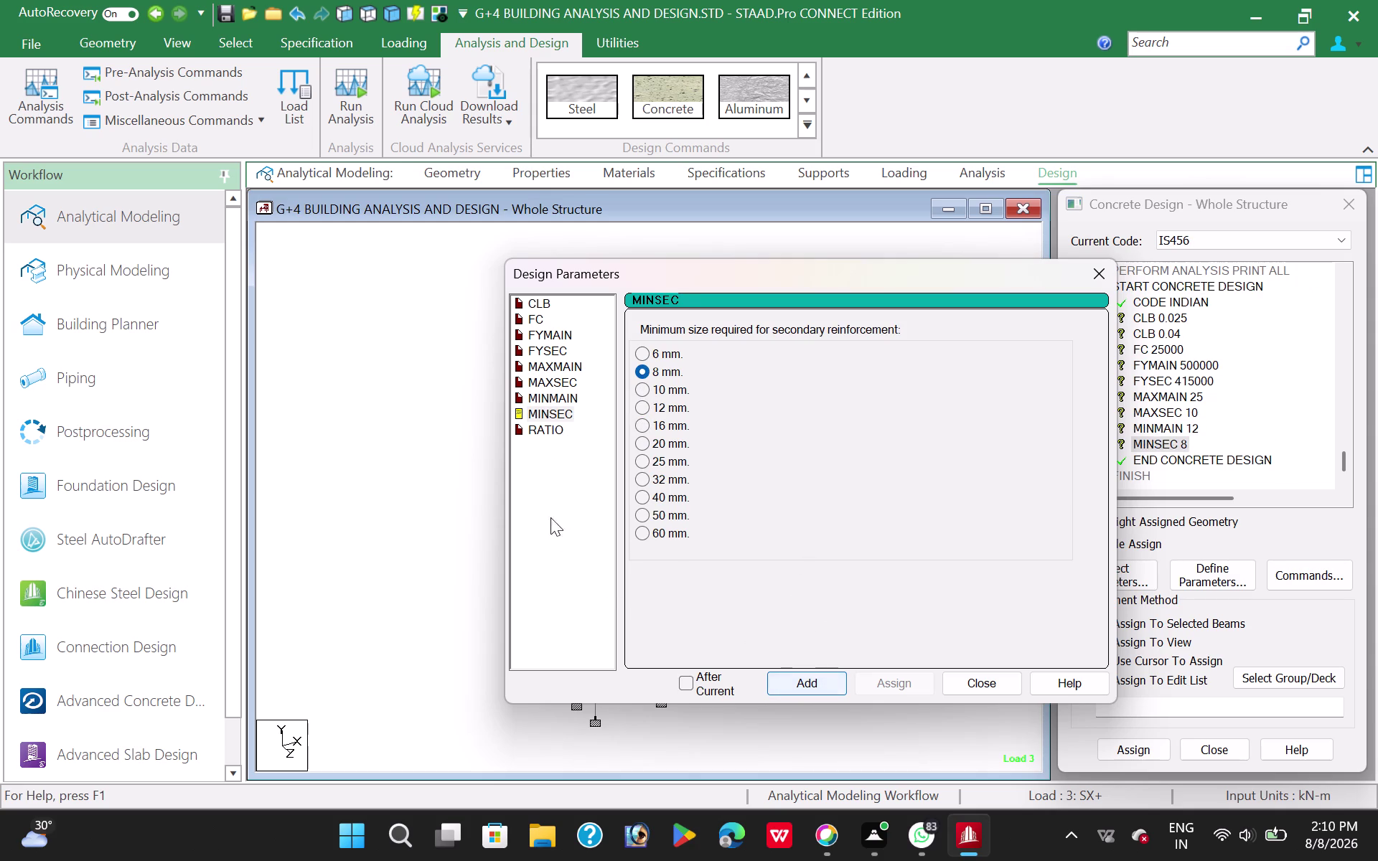
Add reinforcement RATIO 4, then RATIO 2, and close the parameter definitions.
click(555, 433)
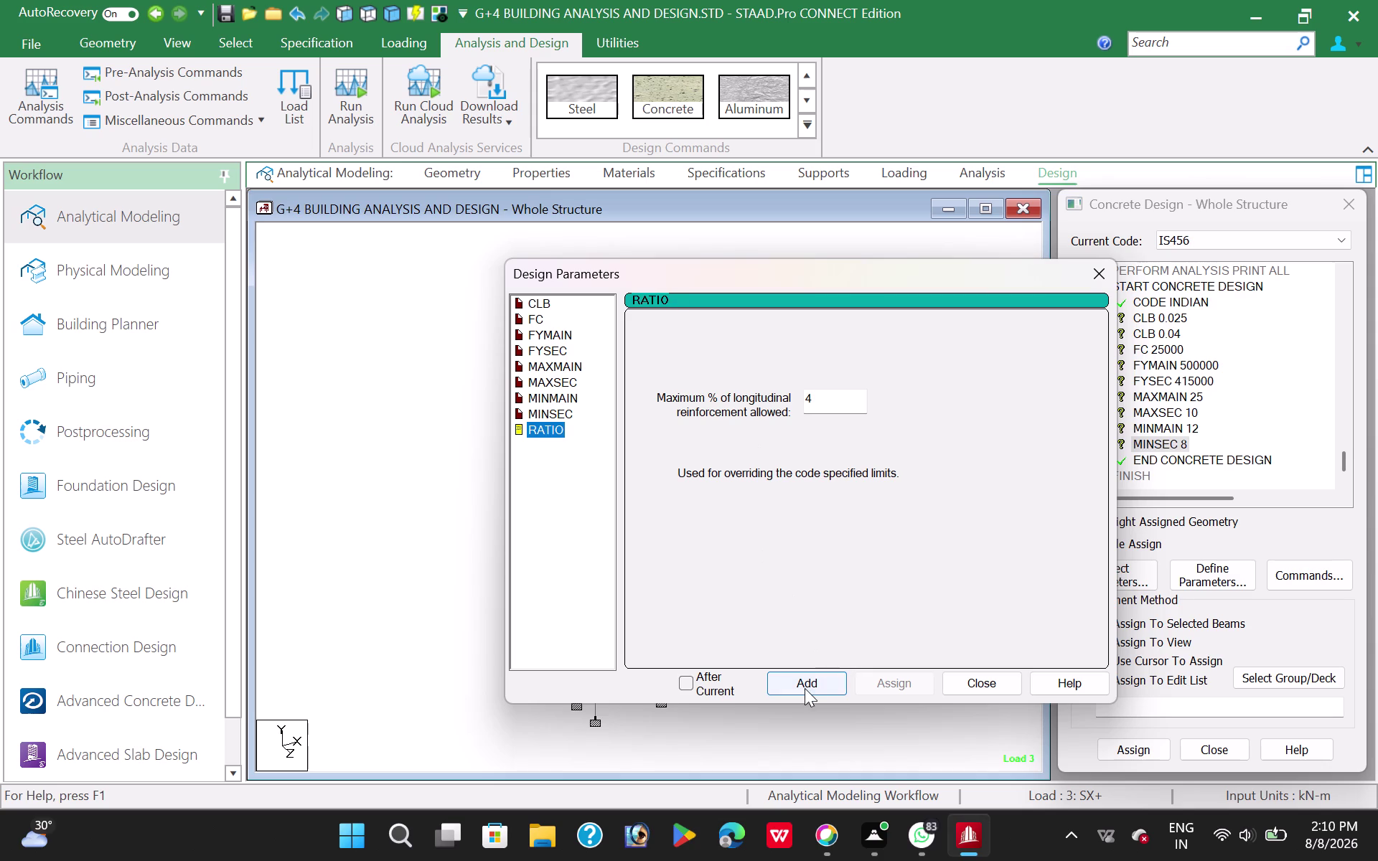
click(804, 689)
drag(824, 400, 776, 402)
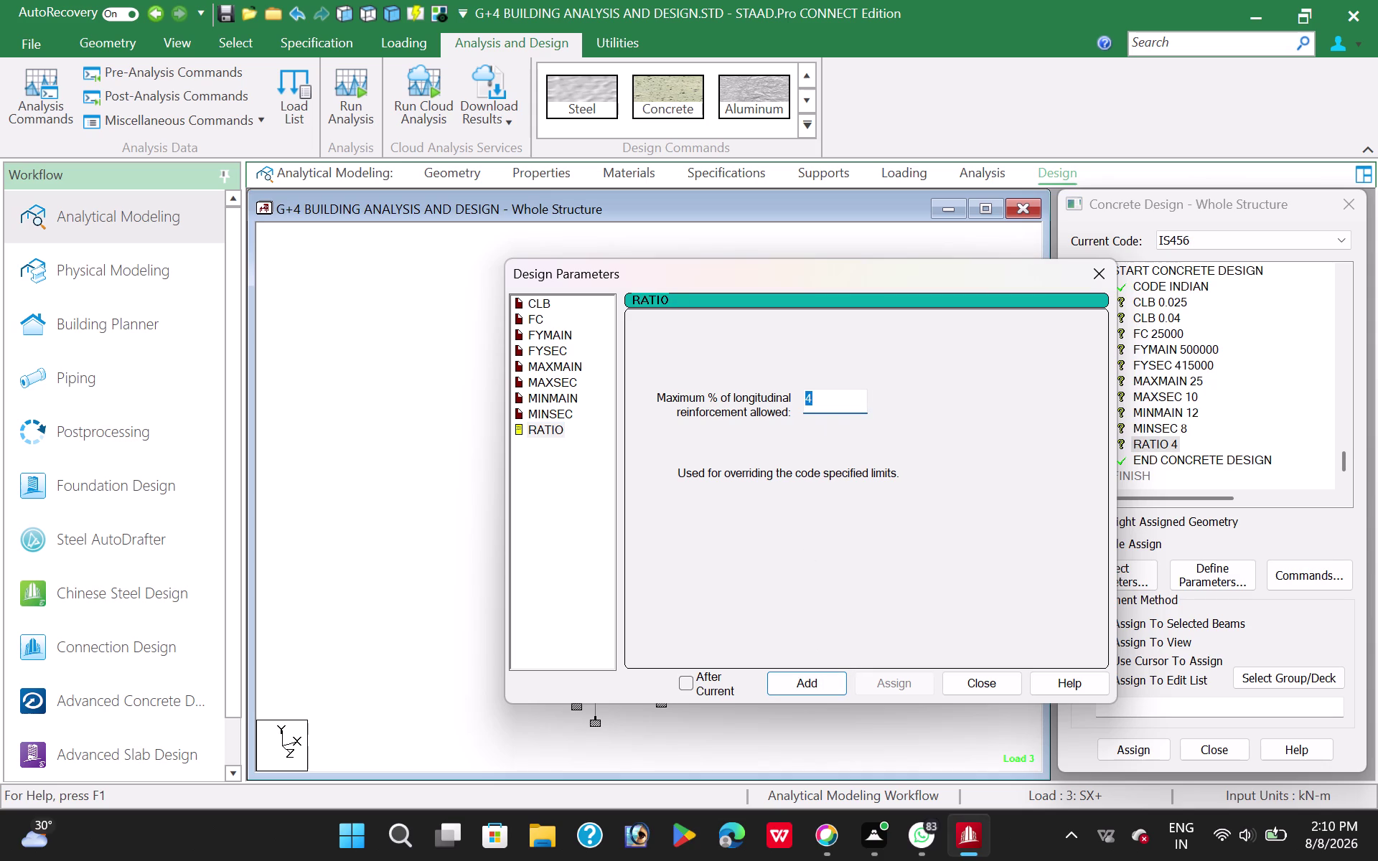
key(2)
click(787, 684)
click(968, 691)
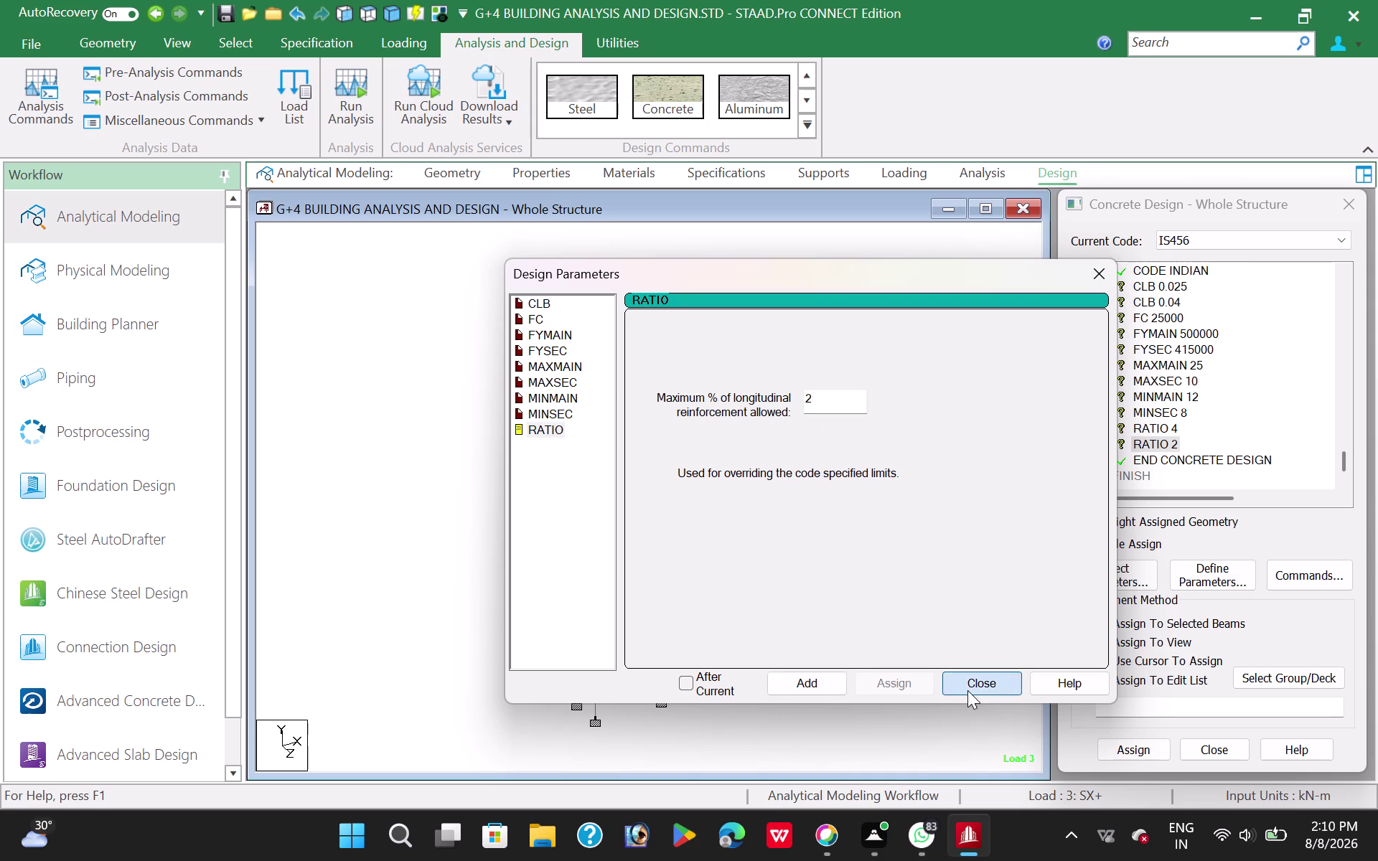
scroll(up, 3)
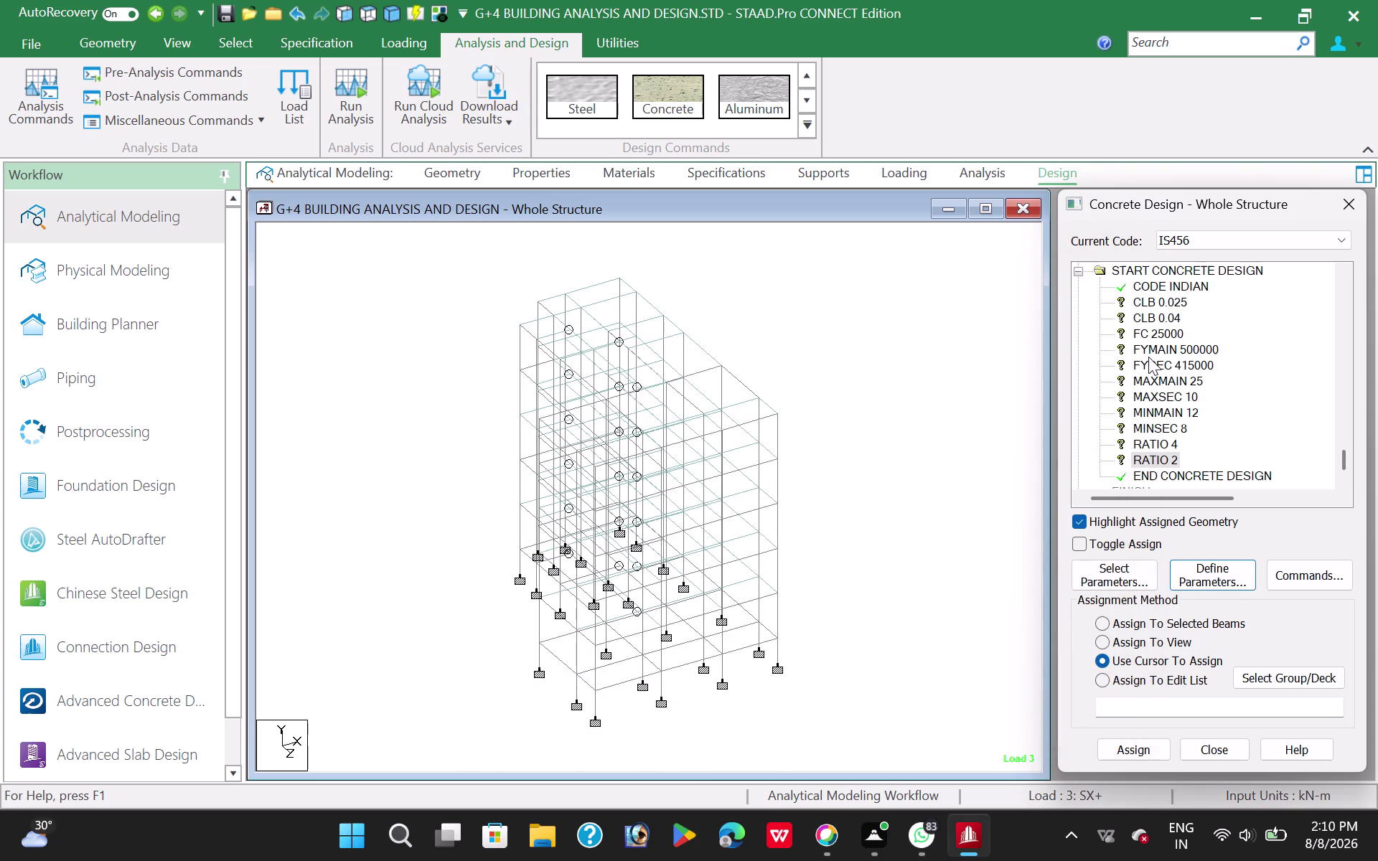
Assign clear cover CLB 0.025 to all beams parallel to X and Z.
click(1163, 300)
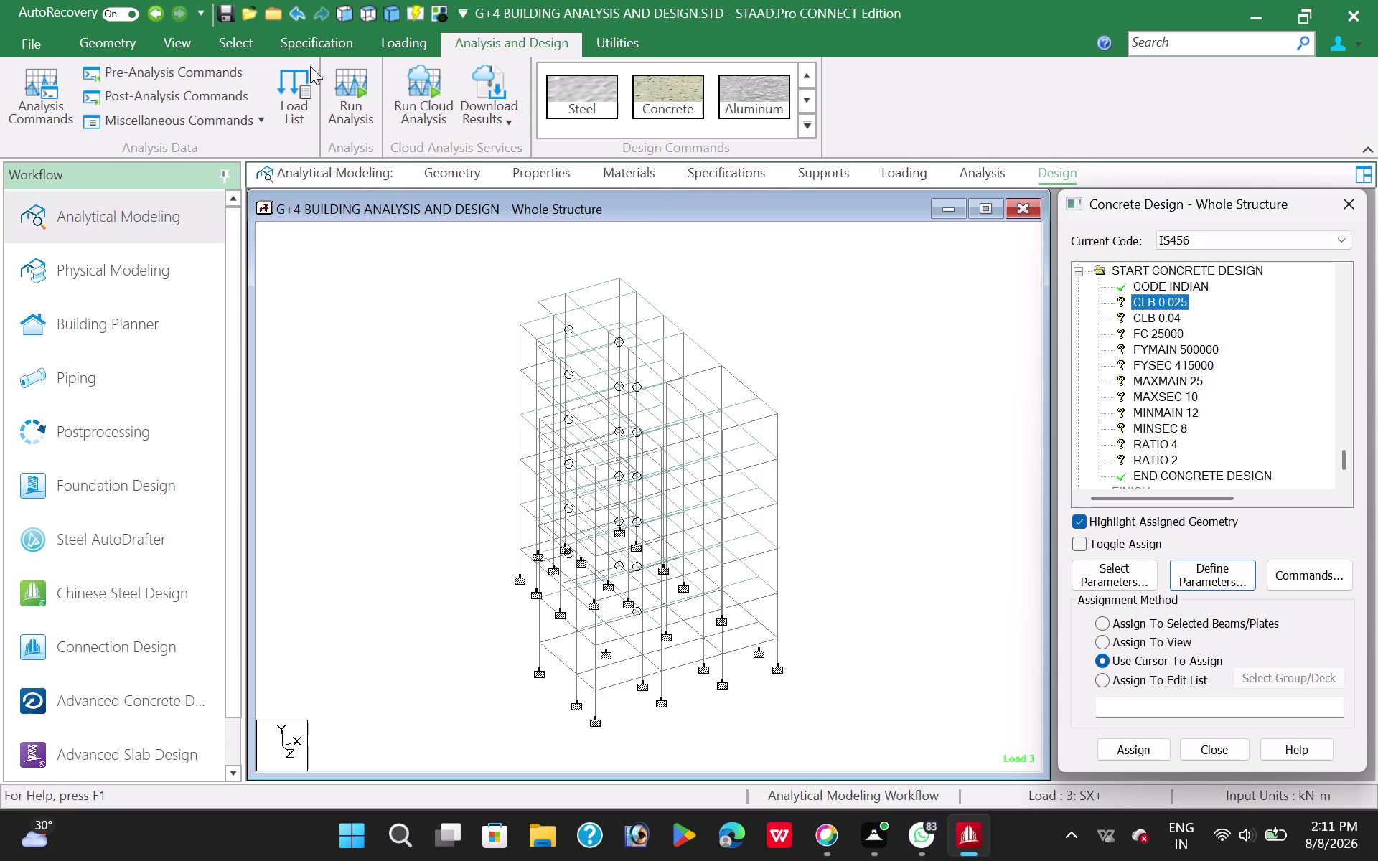
click(240, 30)
click(244, 40)
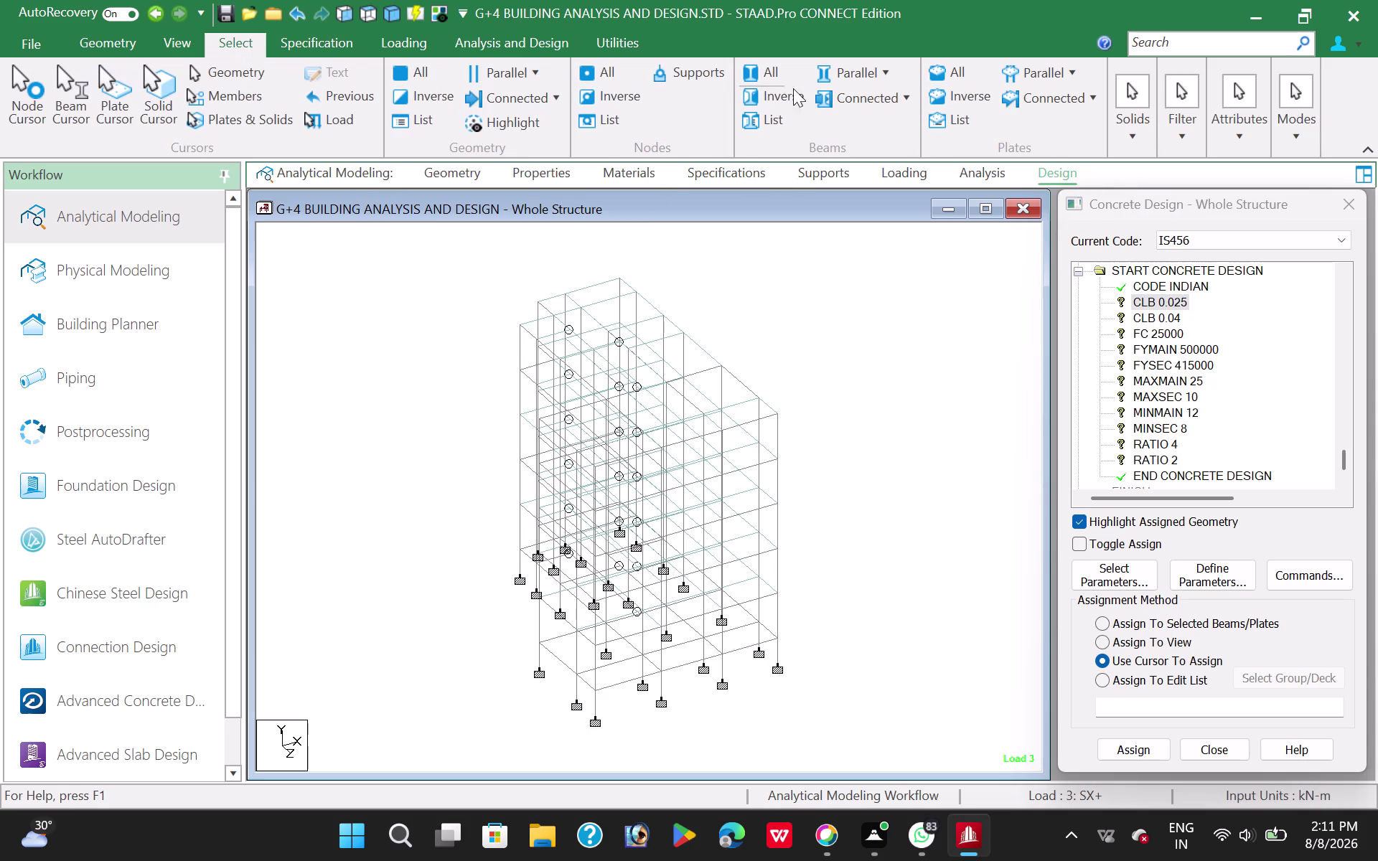
click(895, 67)
click(869, 107)
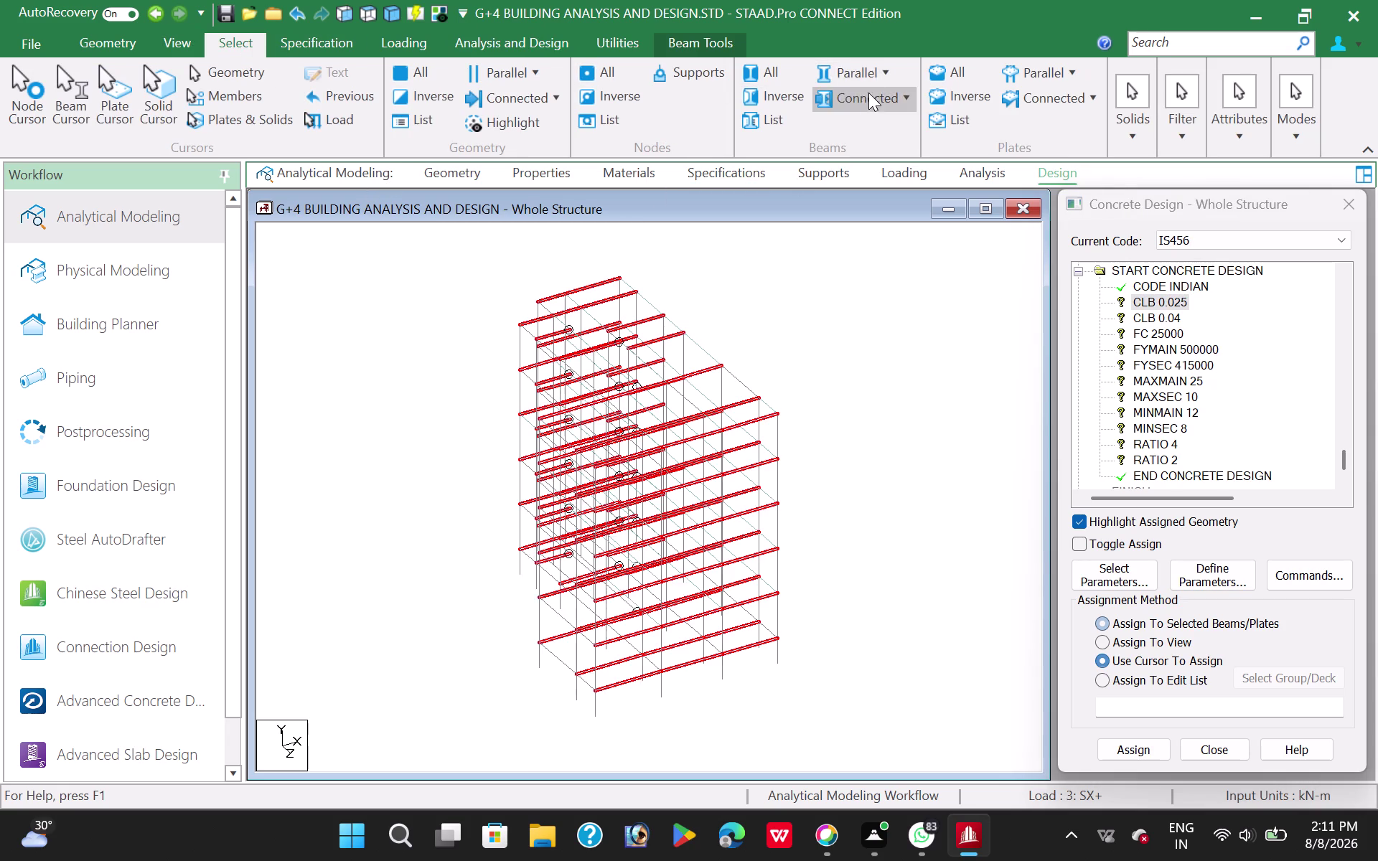
click(879, 71)
click(863, 158)
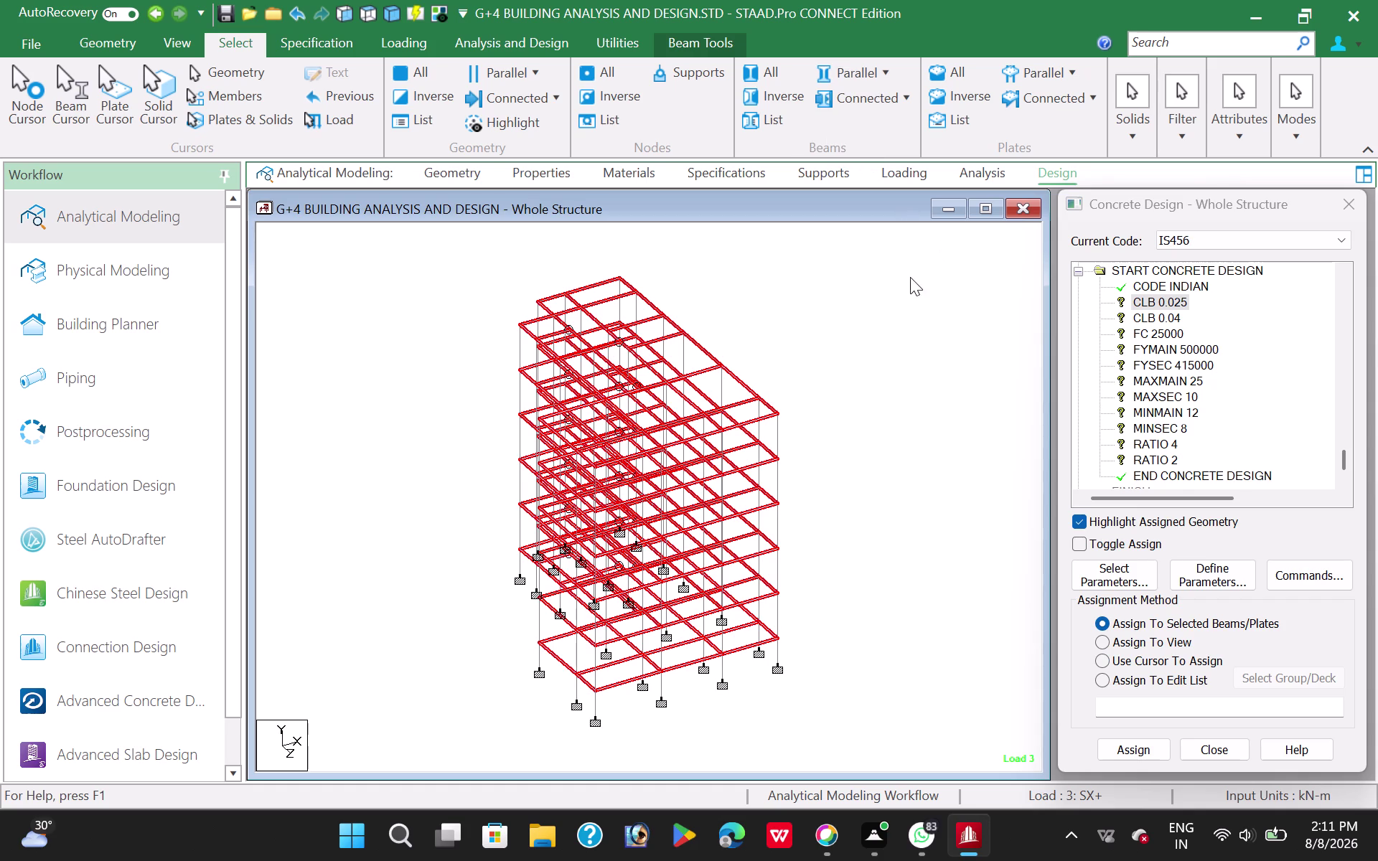
click(1123, 750)
click(1205, 555)
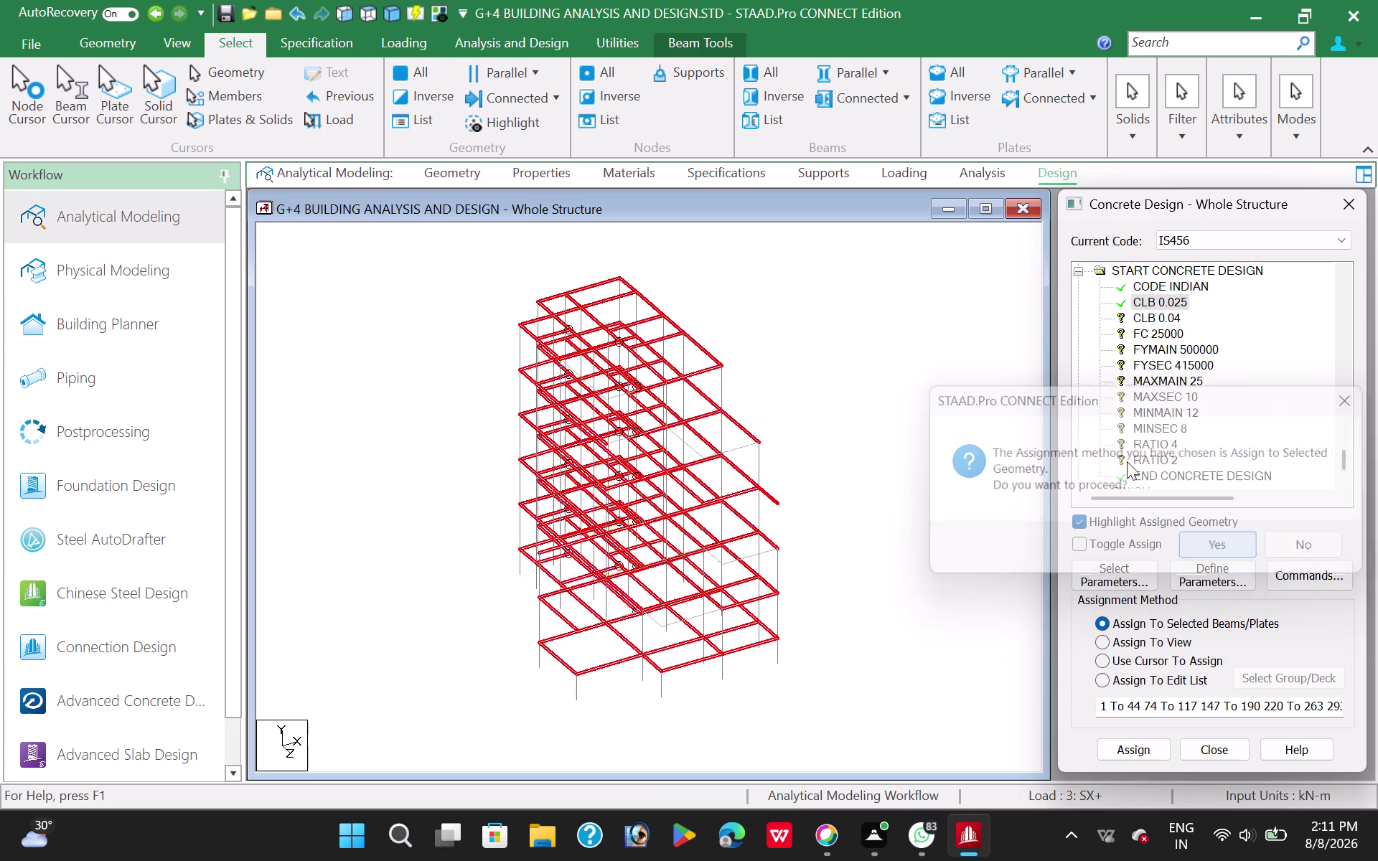
click(1158, 317)
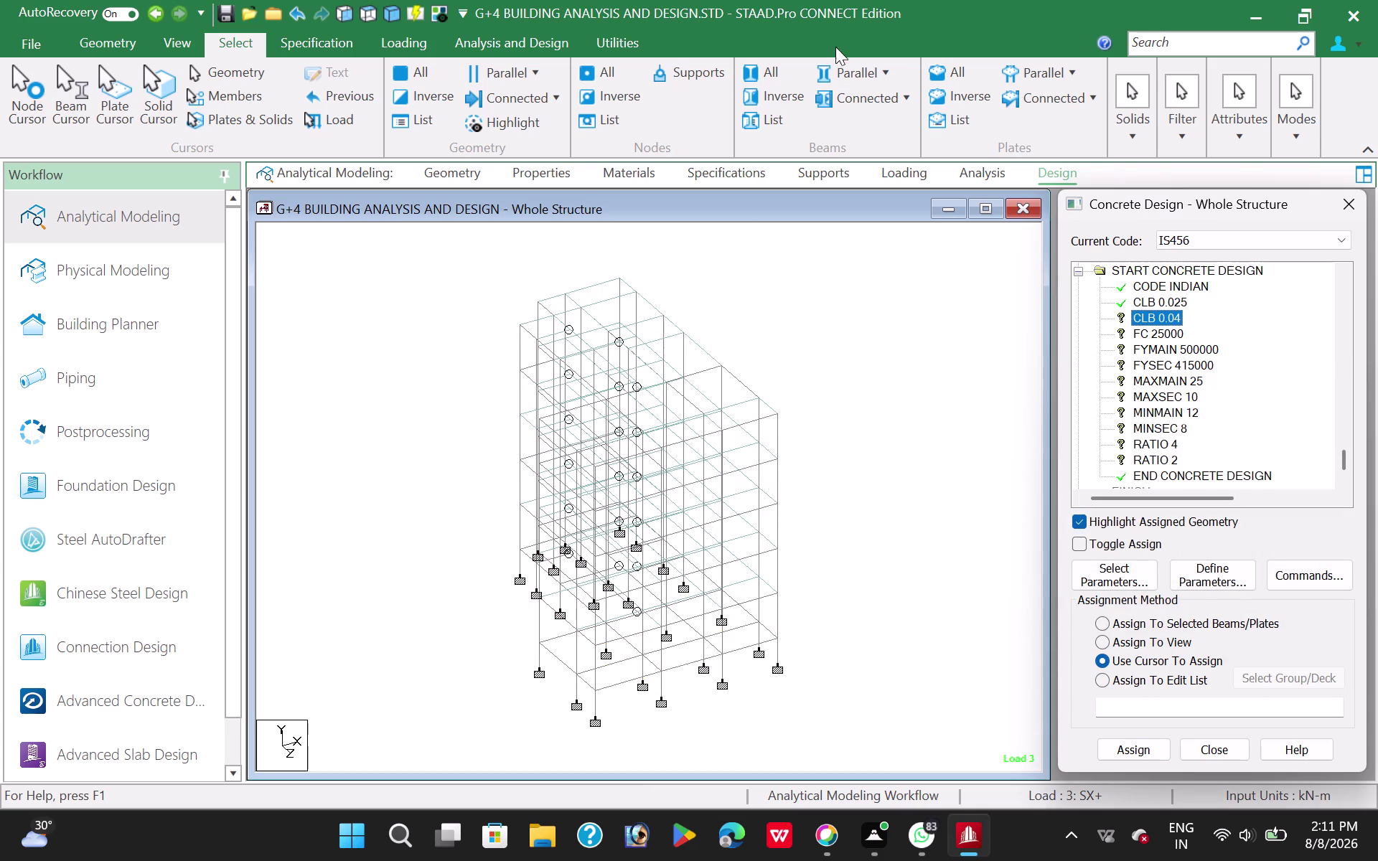
Assign clear cover CLB 0.04 to all vertical columns parallel to Y.
click(883, 67)
click(868, 132)
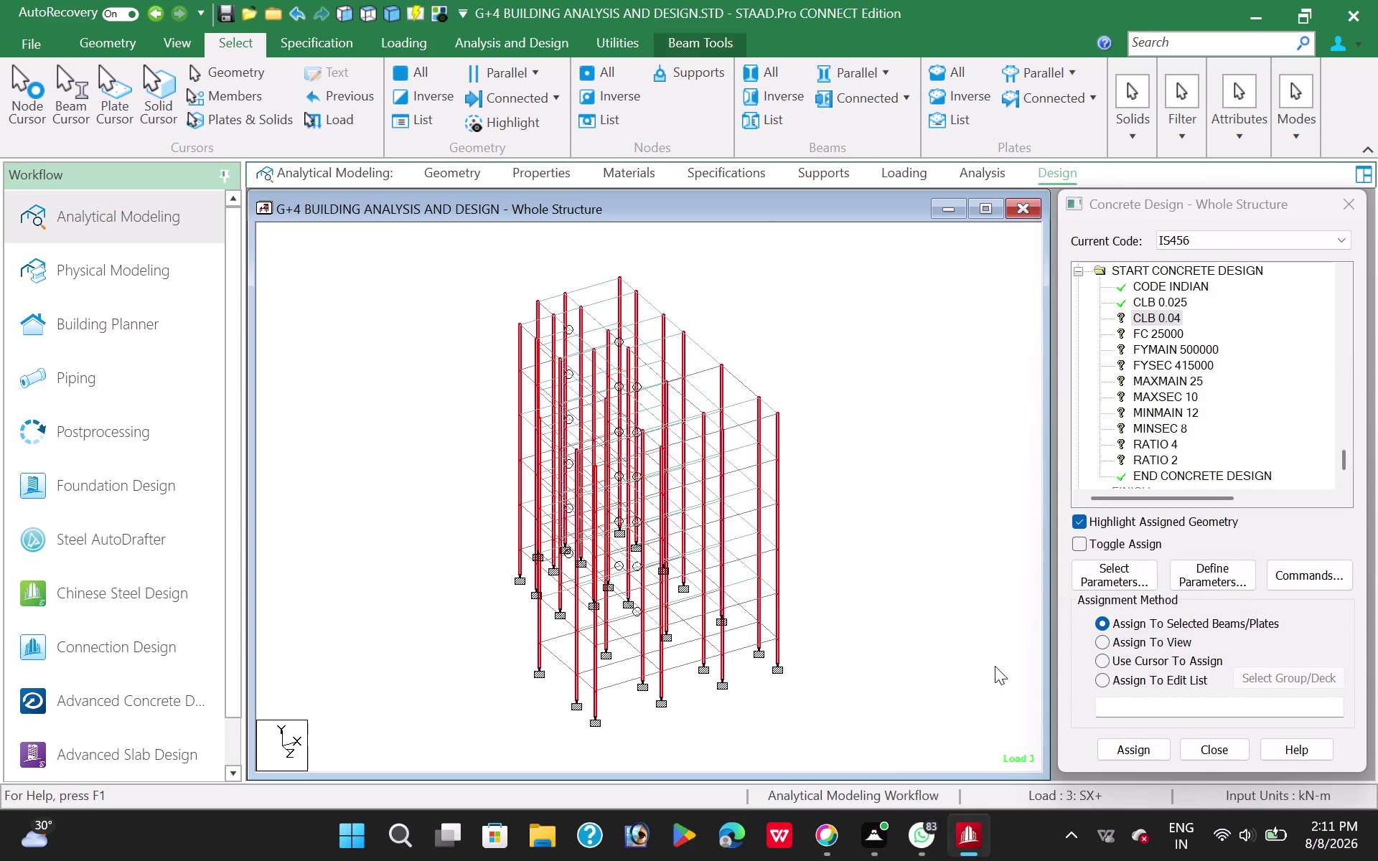
click(1126, 754)
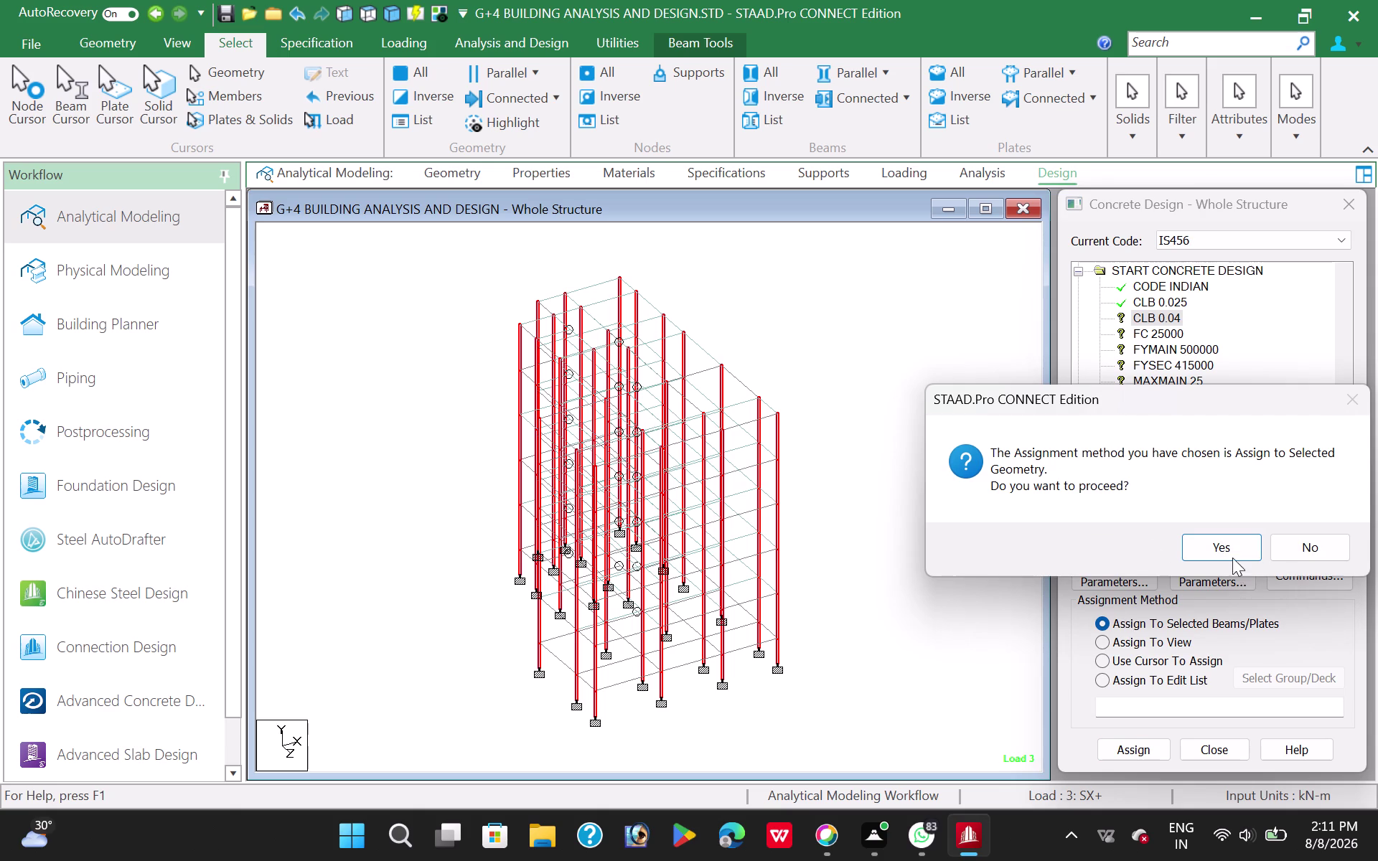
click(1223, 546)
click(808, 368)
click(1171, 334)
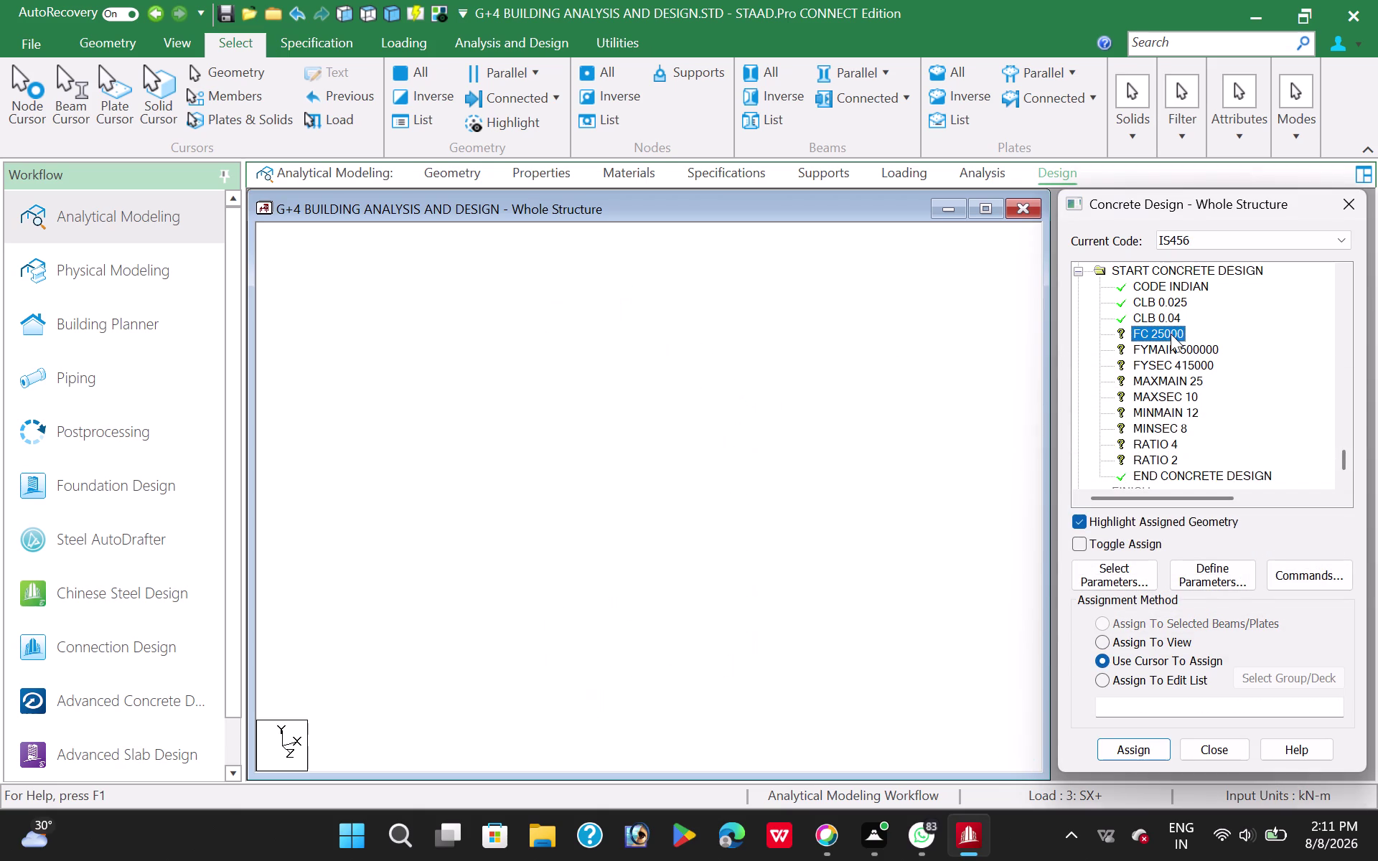
click(1098, 637)
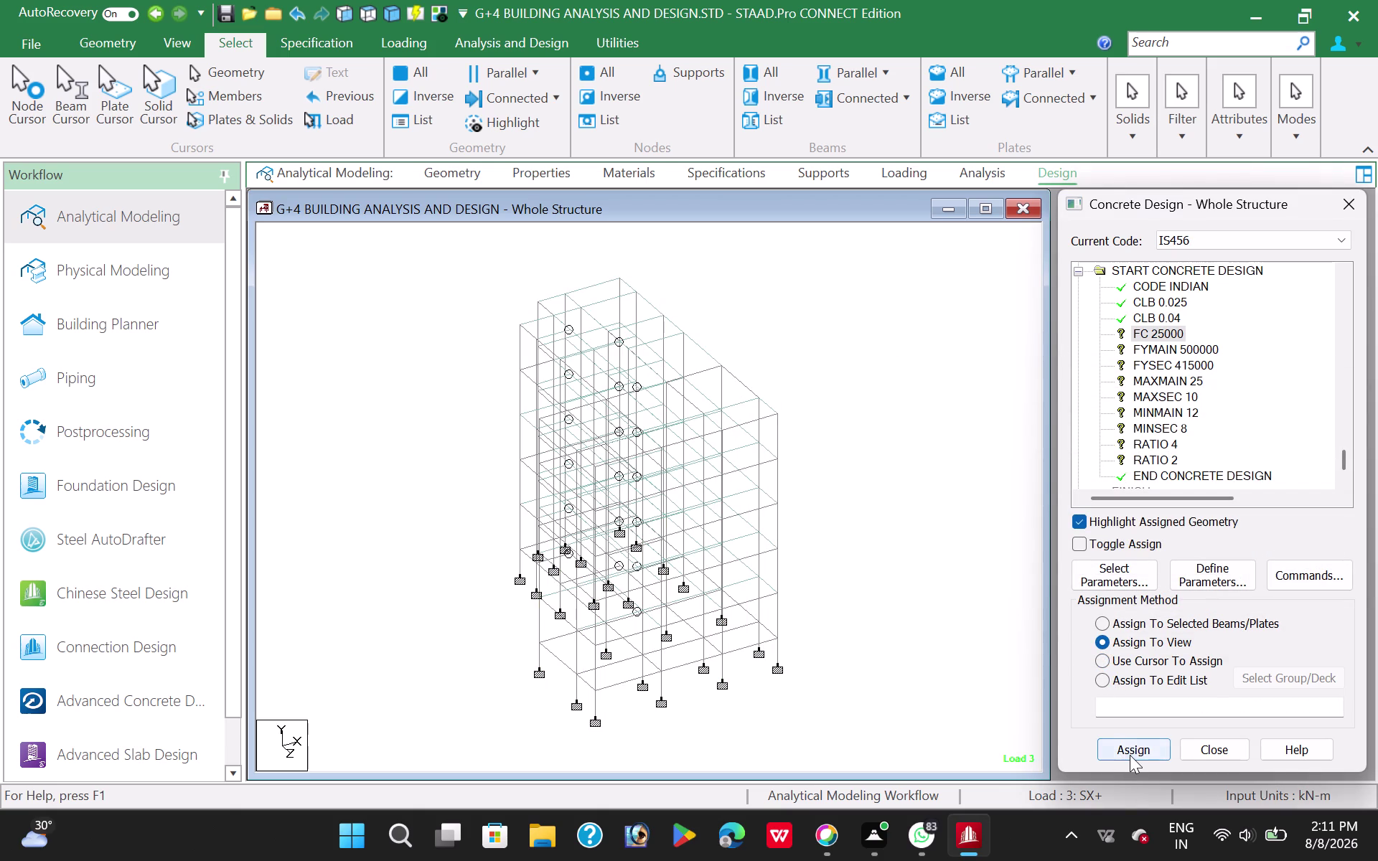
Assign FC 25000, FYMAIN 500000 and FYSEC 415000 to every member in the view.
click(1130, 755)
click(1230, 542)
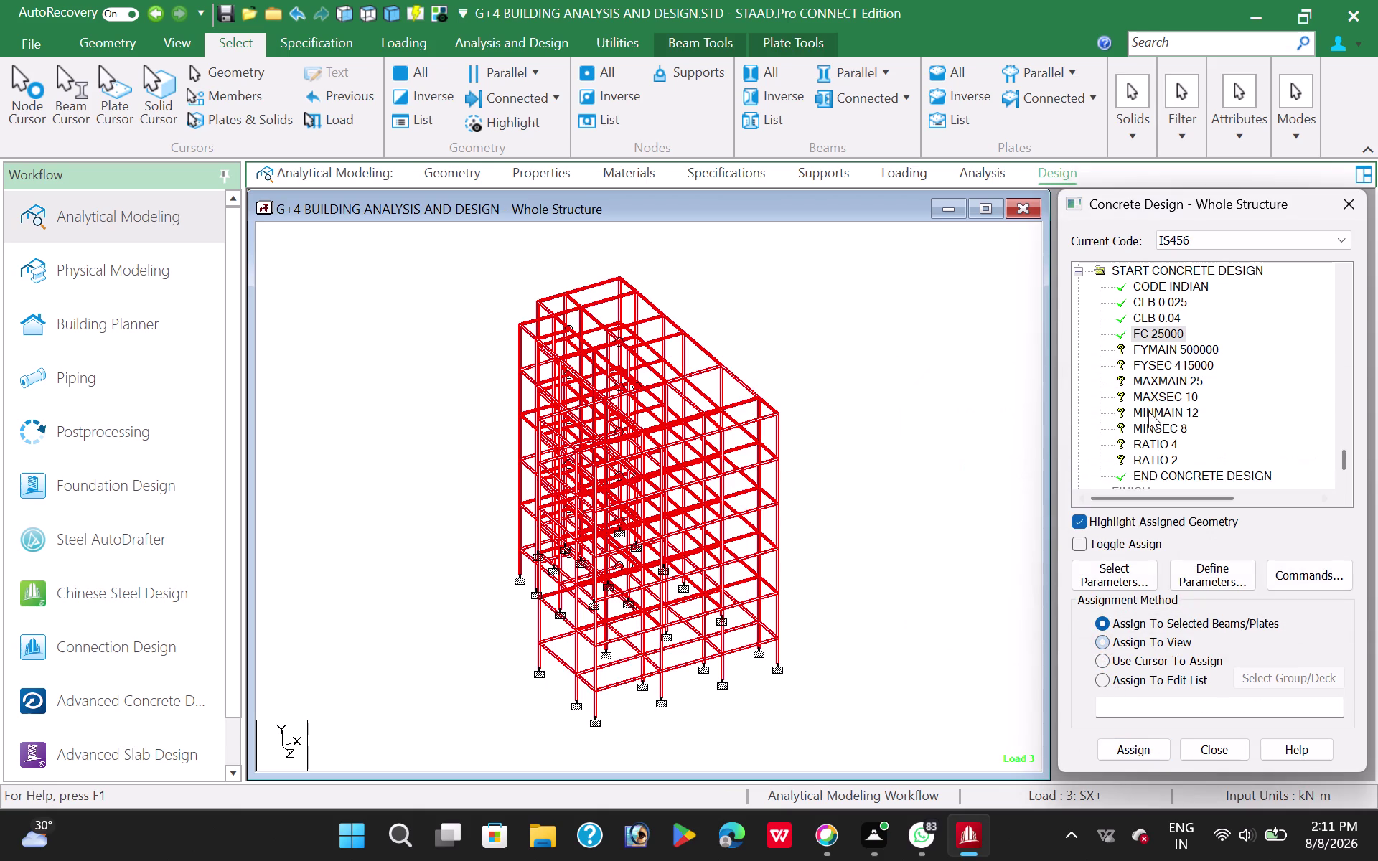
click(1174, 347)
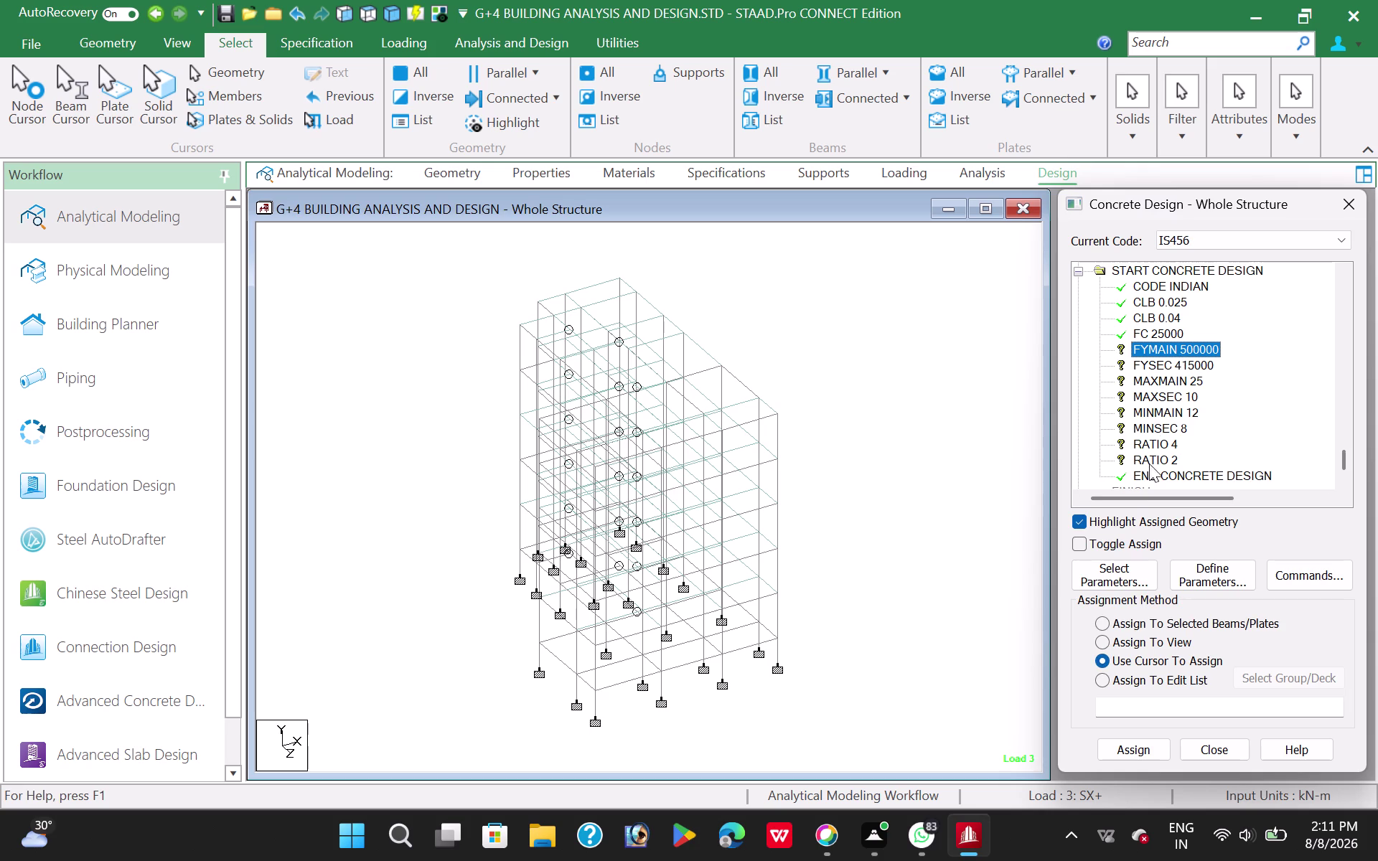
click(1102, 642)
click(1129, 744)
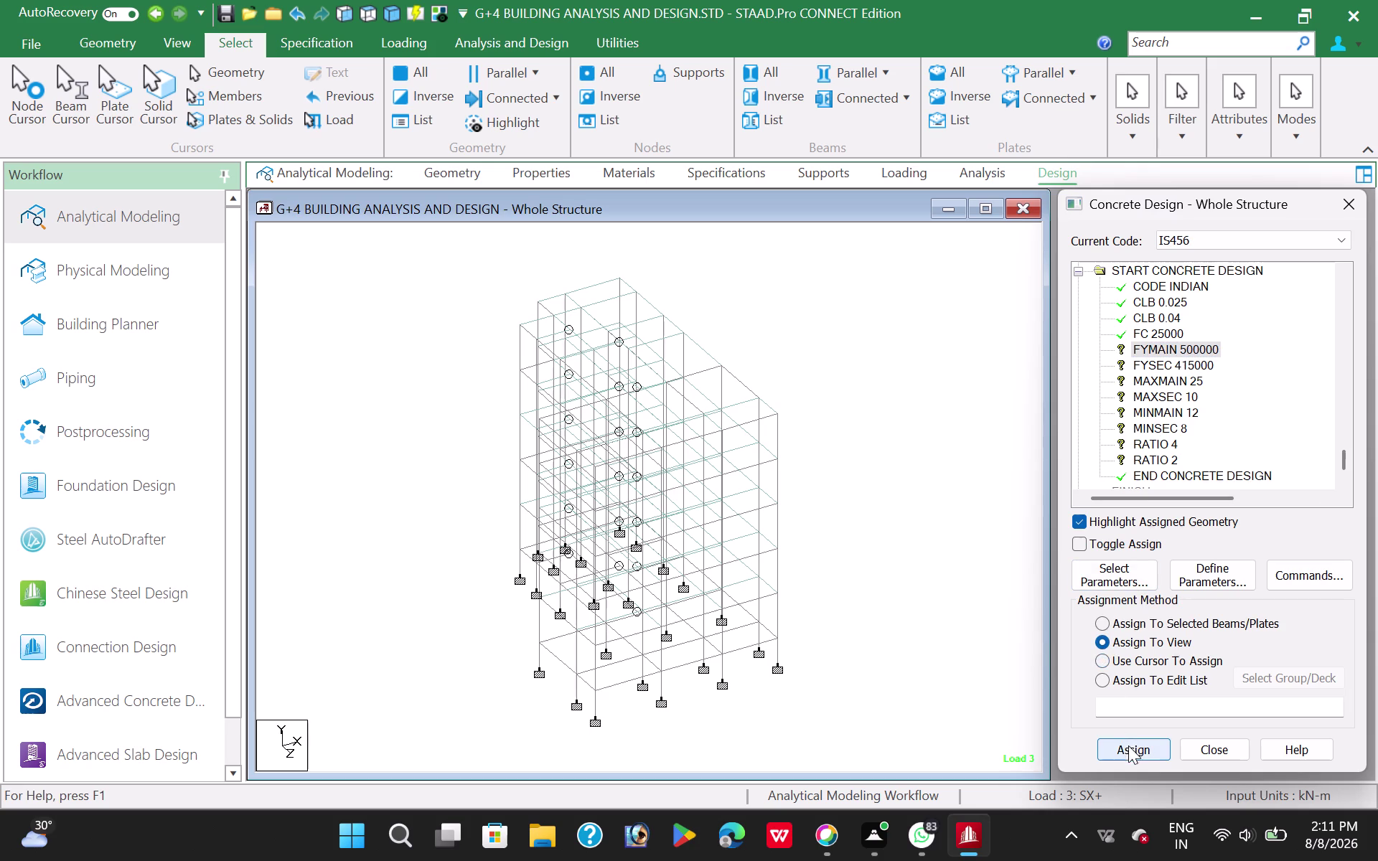
click(1240, 532)
click(1185, 364)
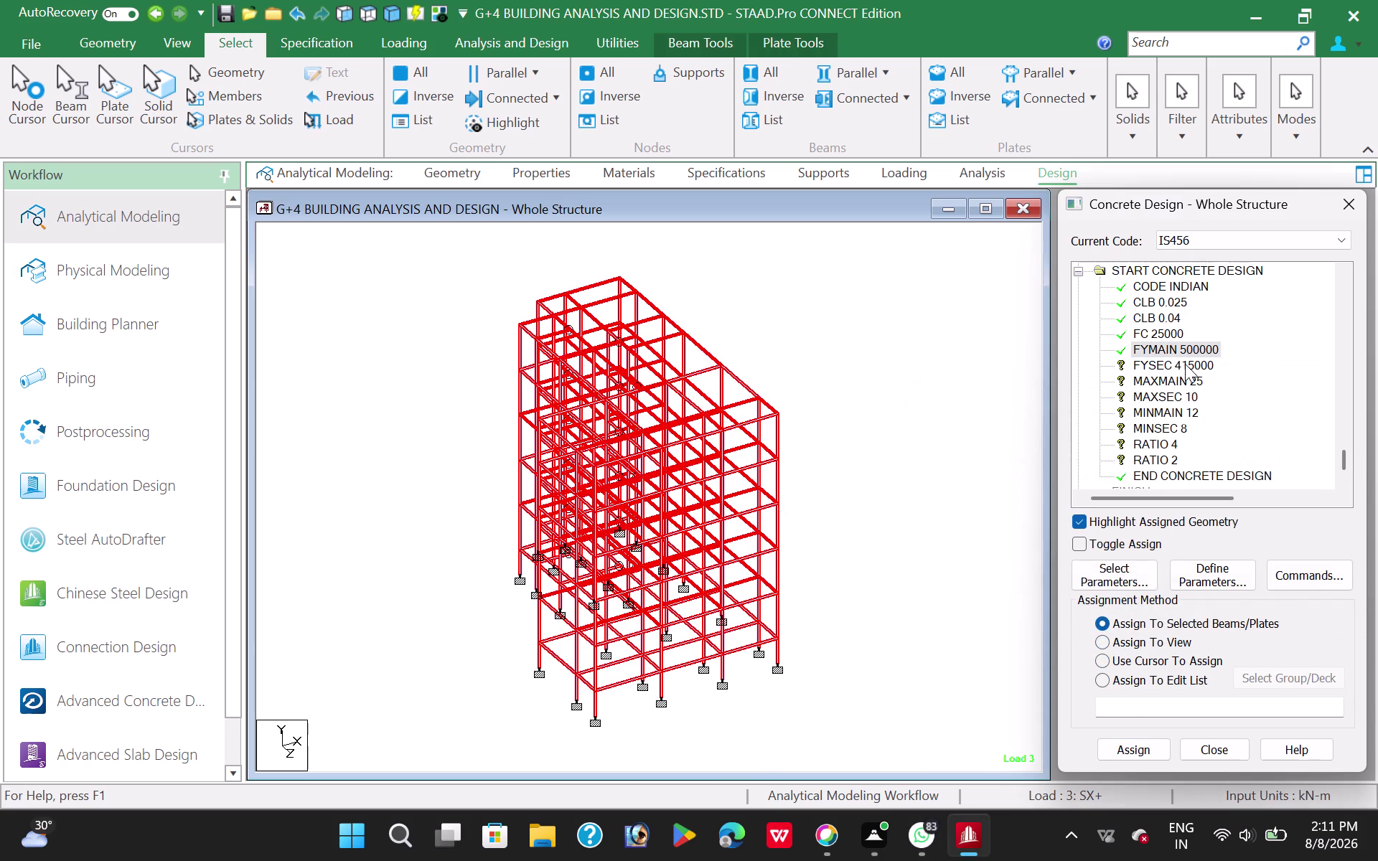
click(1102, 641)
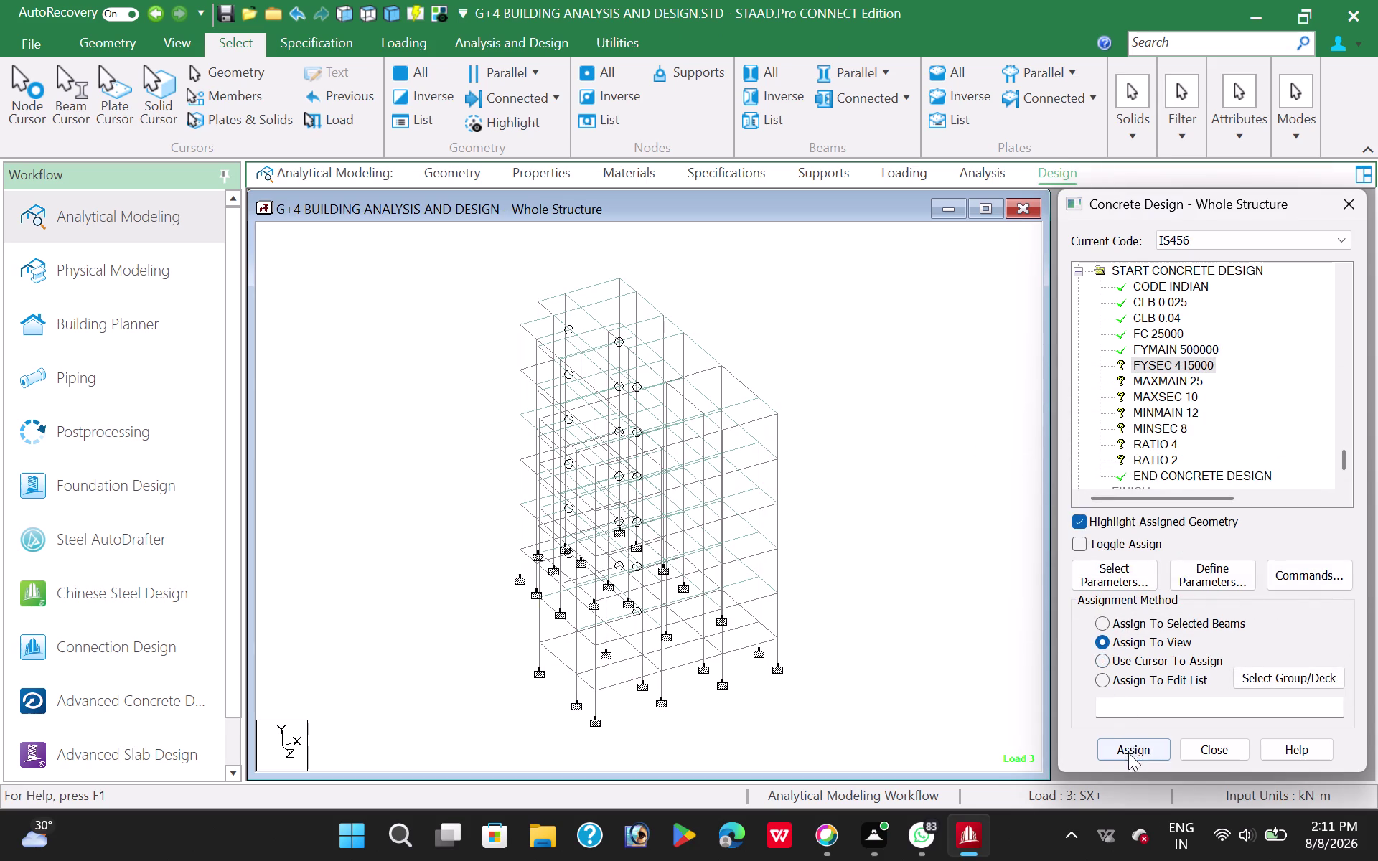
click(1129, 753)
click(1227, 538)
click(1179, 381)
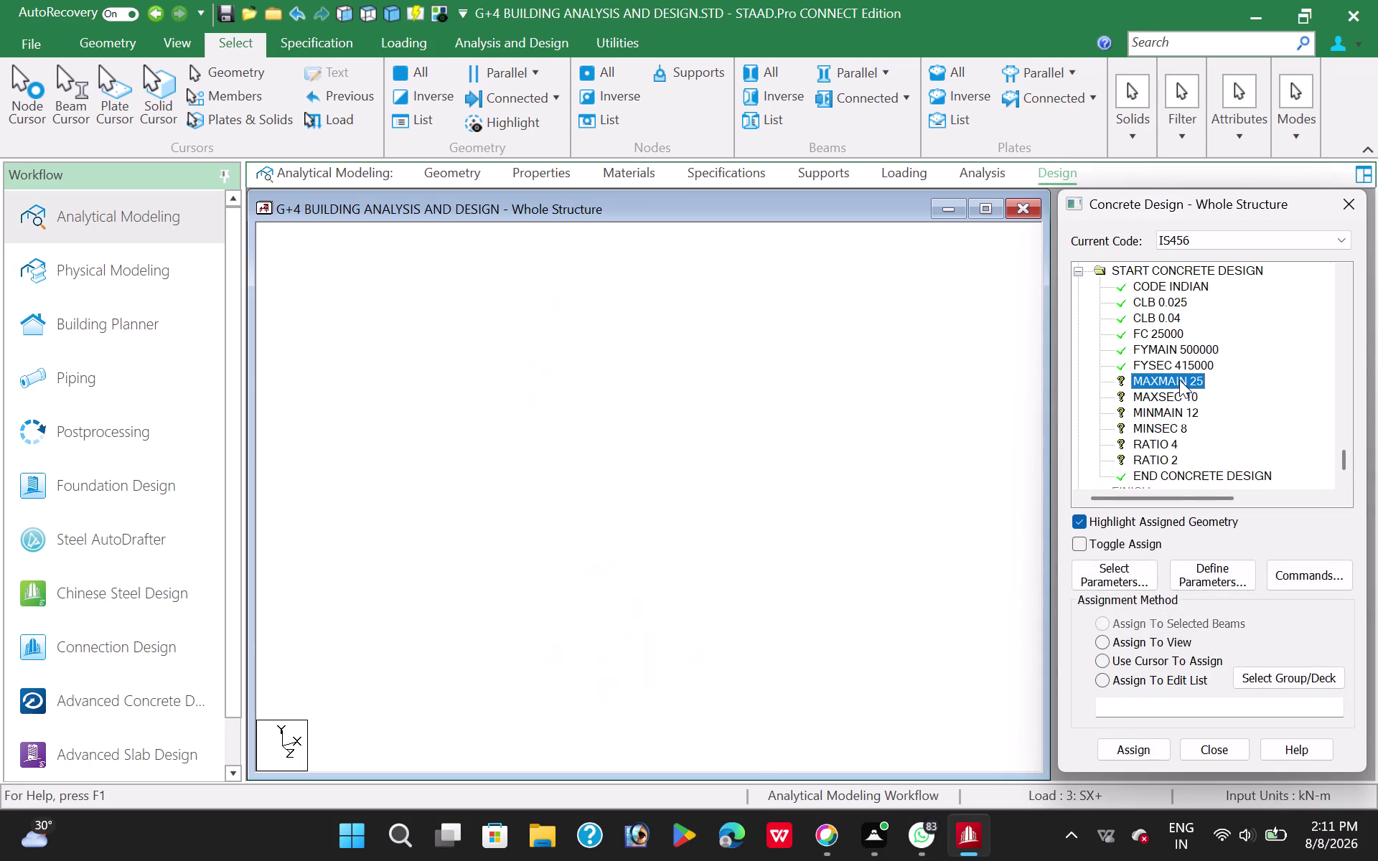
Assign MAXMAIN 25 to the whole view.
click(1106, 639)
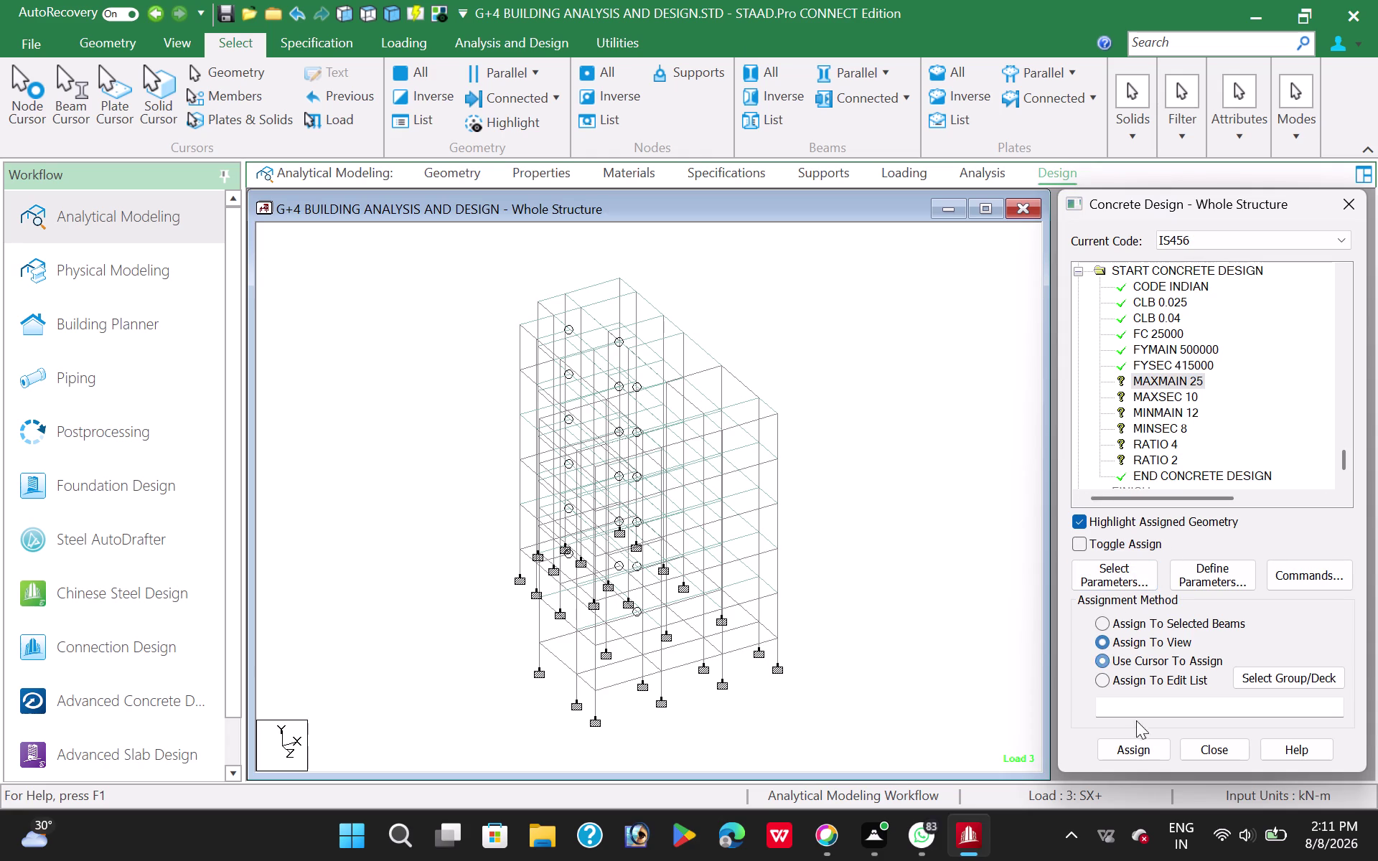
click(1134, 747)
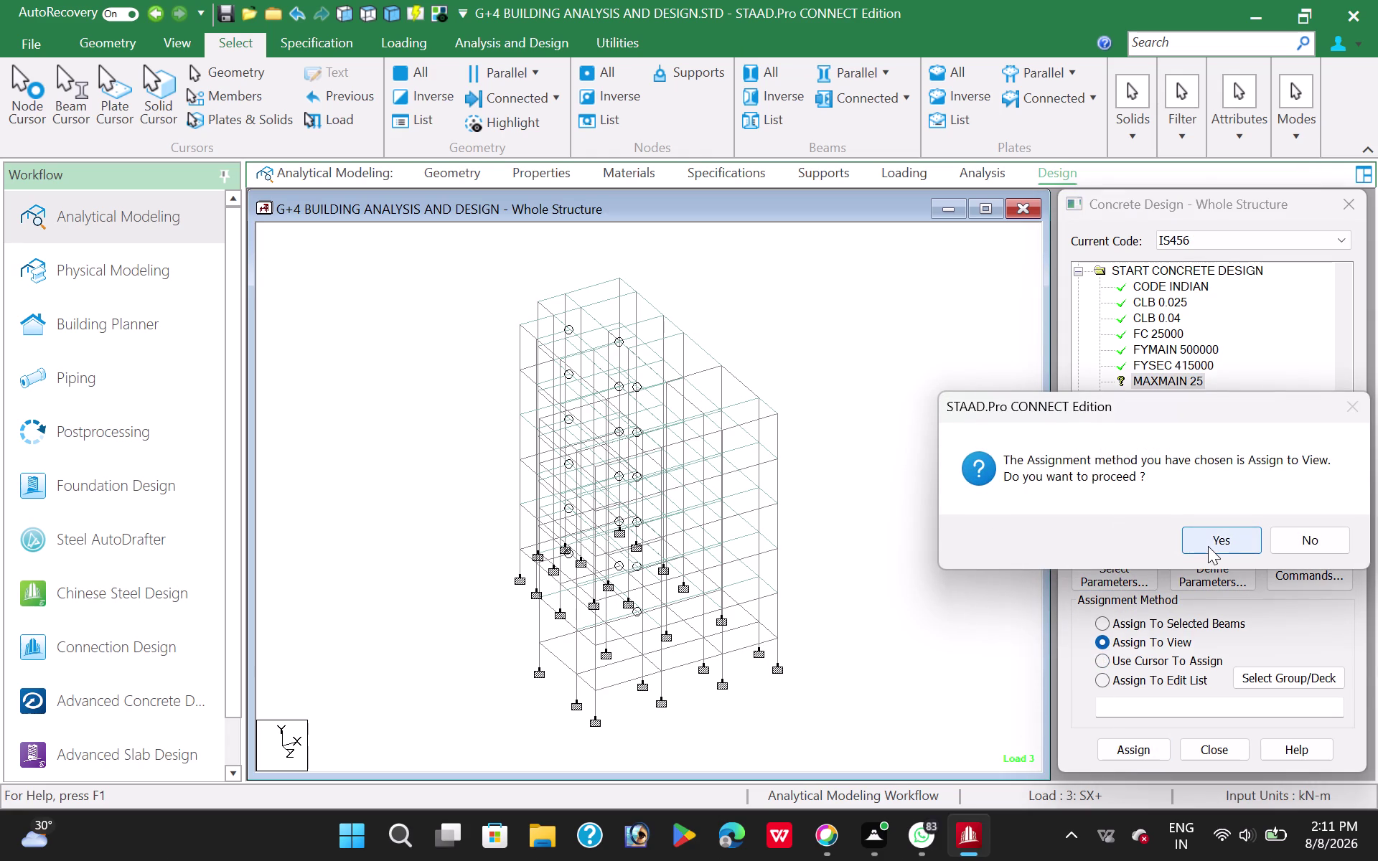
click(977, 634)
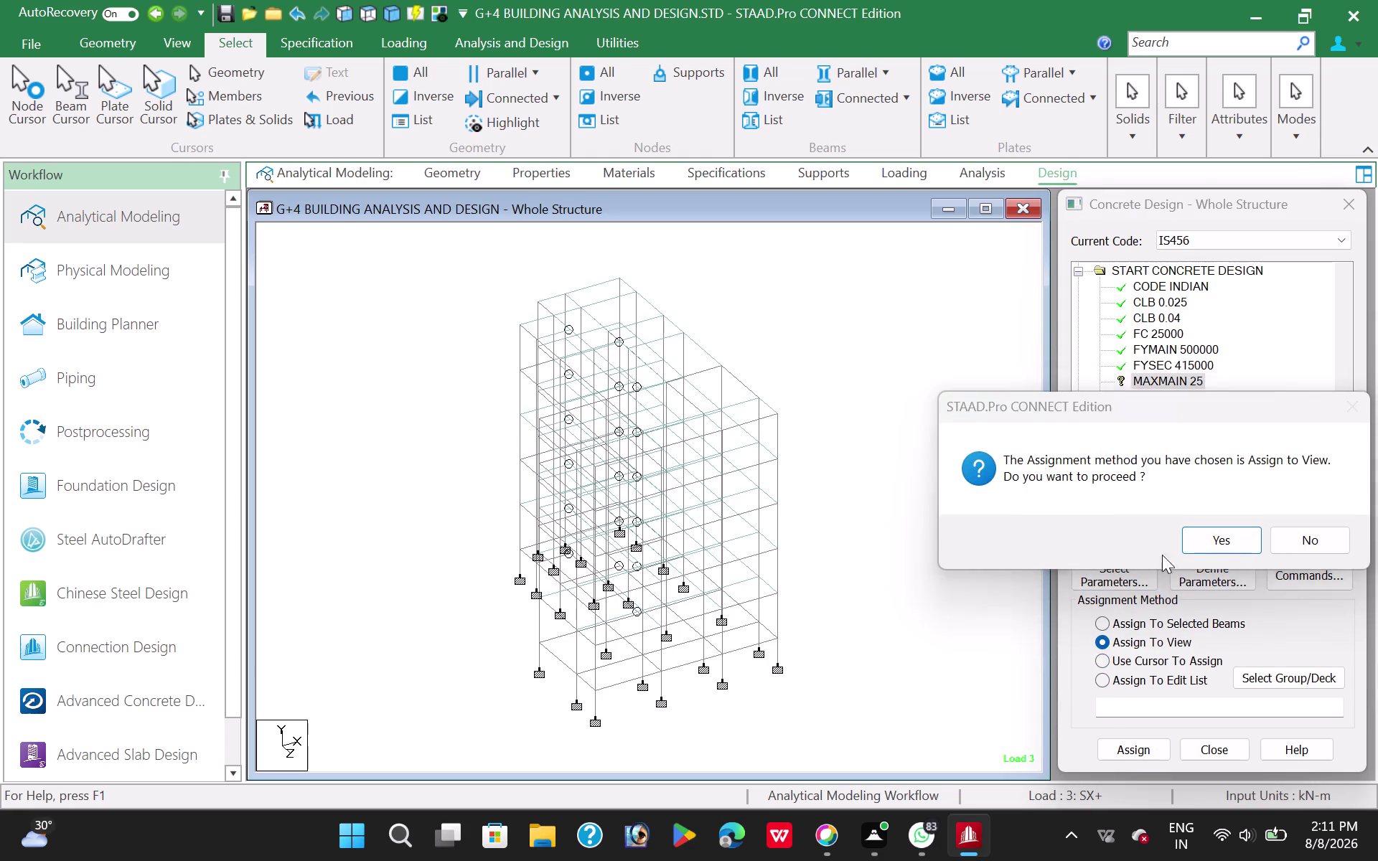
click(1287, 328)
click(1302, 532)
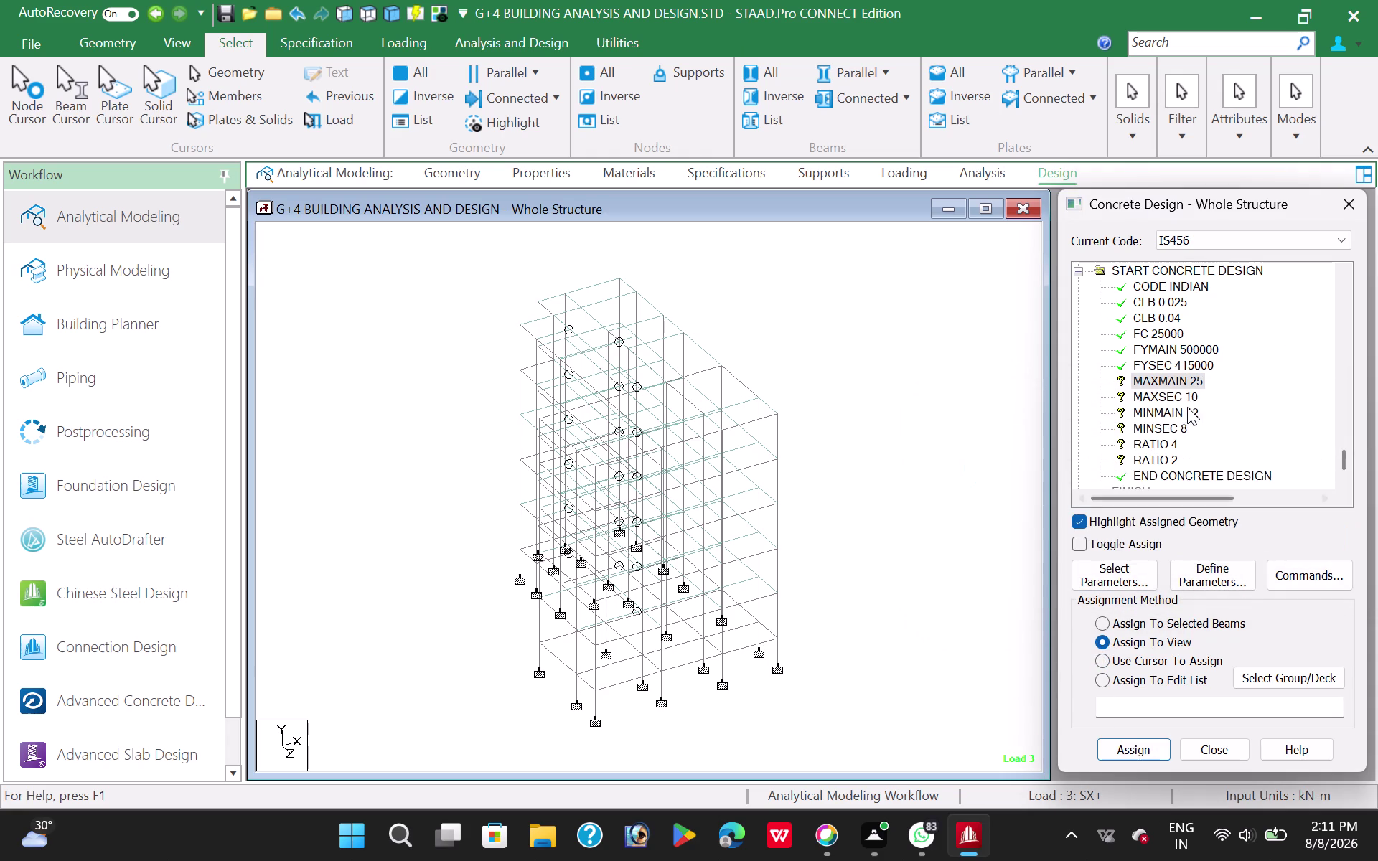
click(1181, 384)
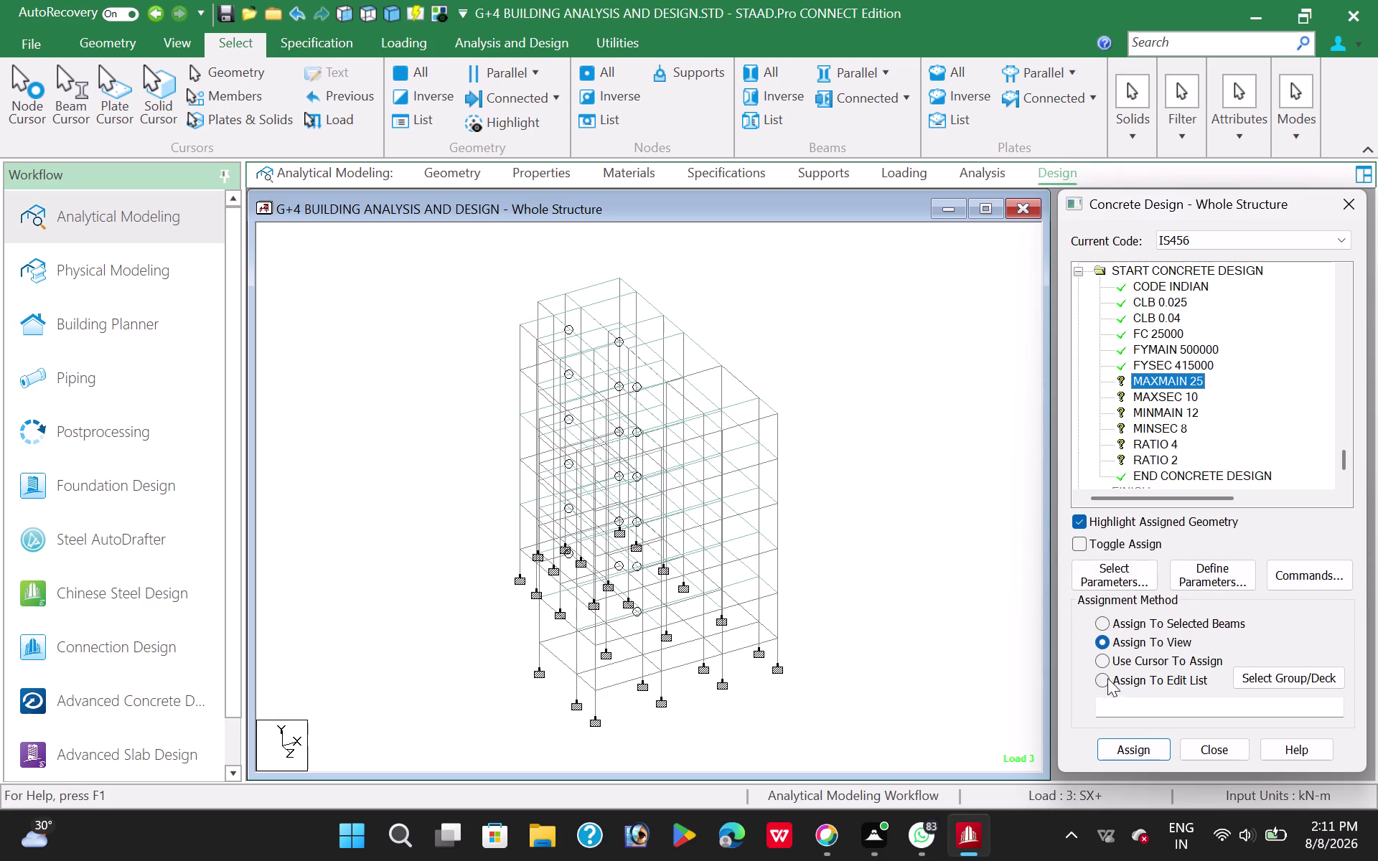
click(1132, 748)
click(1227, 537)
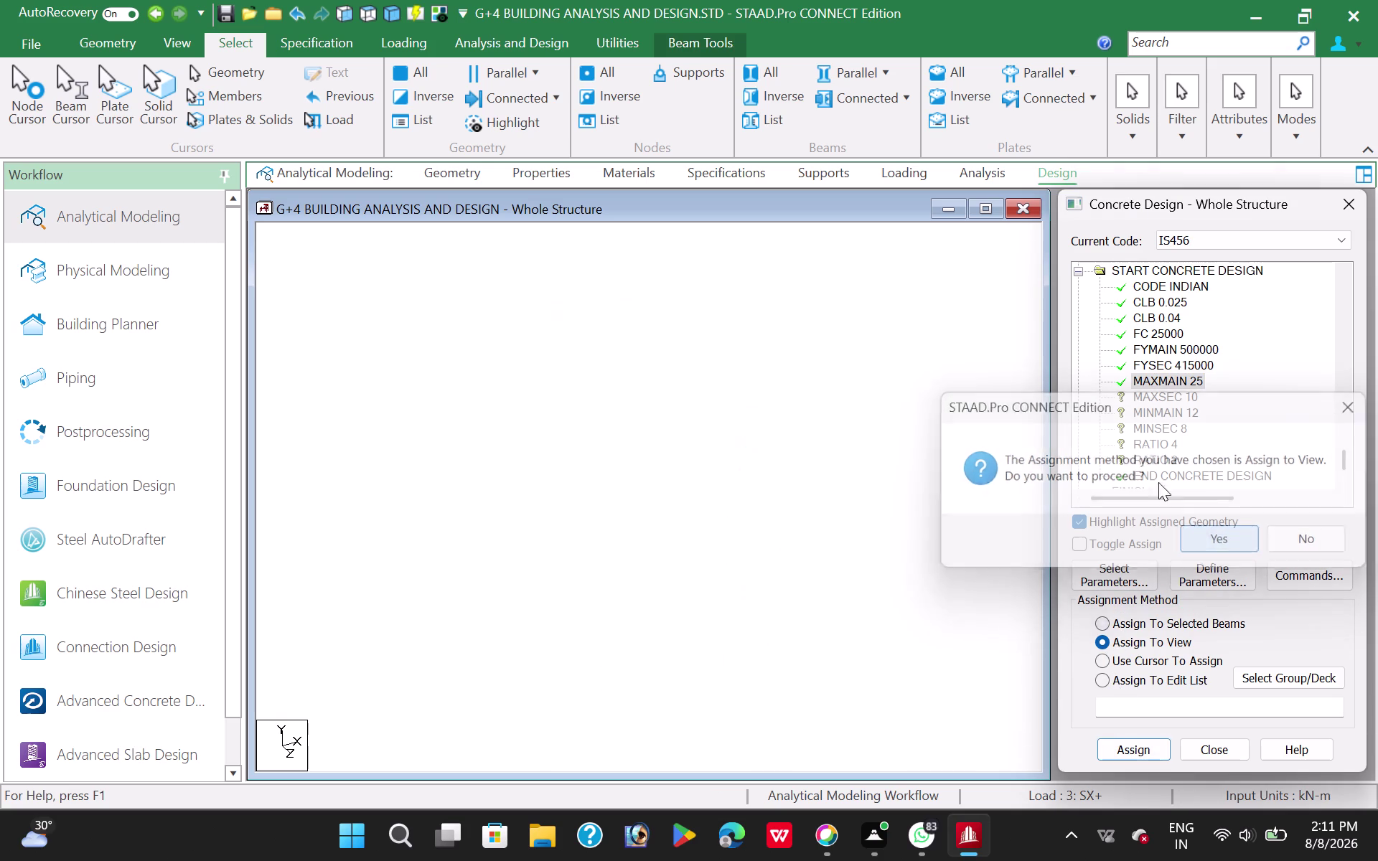
click(1162, 395)
Assign MAXSEC 10, MINMAIN 12 and MINSEC 8 to the whole structure.
click(1104, 641)
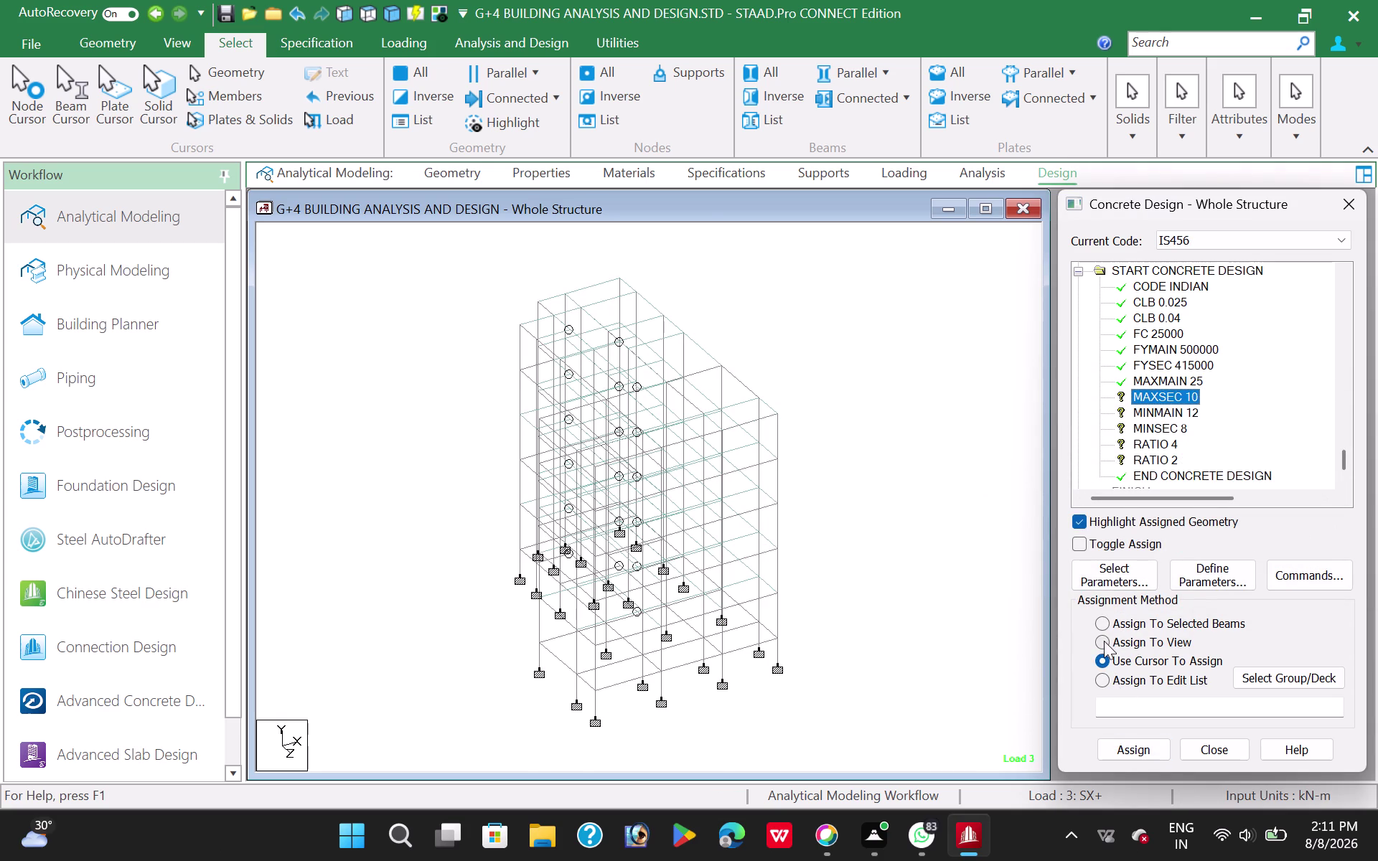
click(1135, 756)
click(1236, 537)
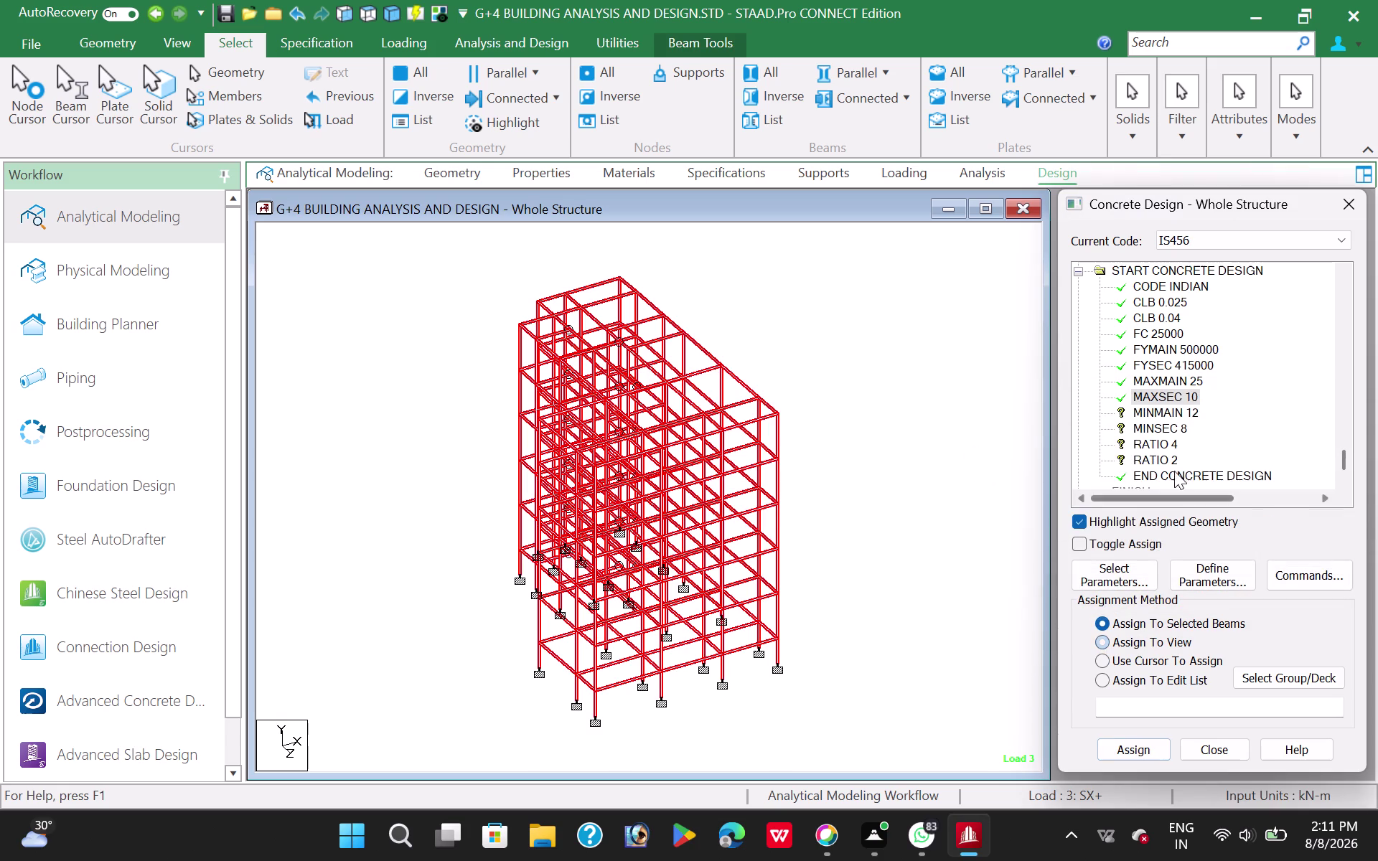
click(1181, 413)
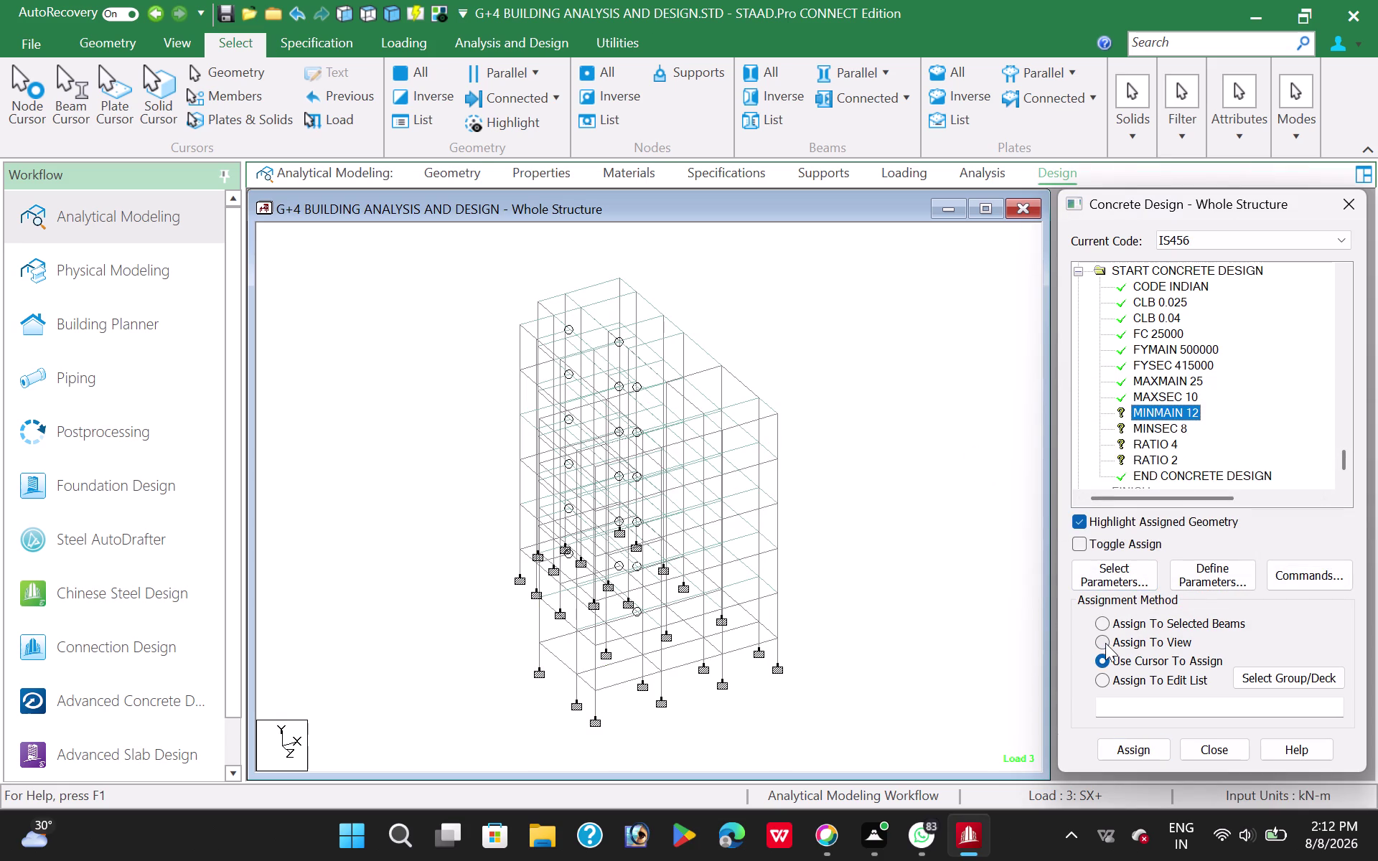
click(1105, 643)
click(1125, 749)
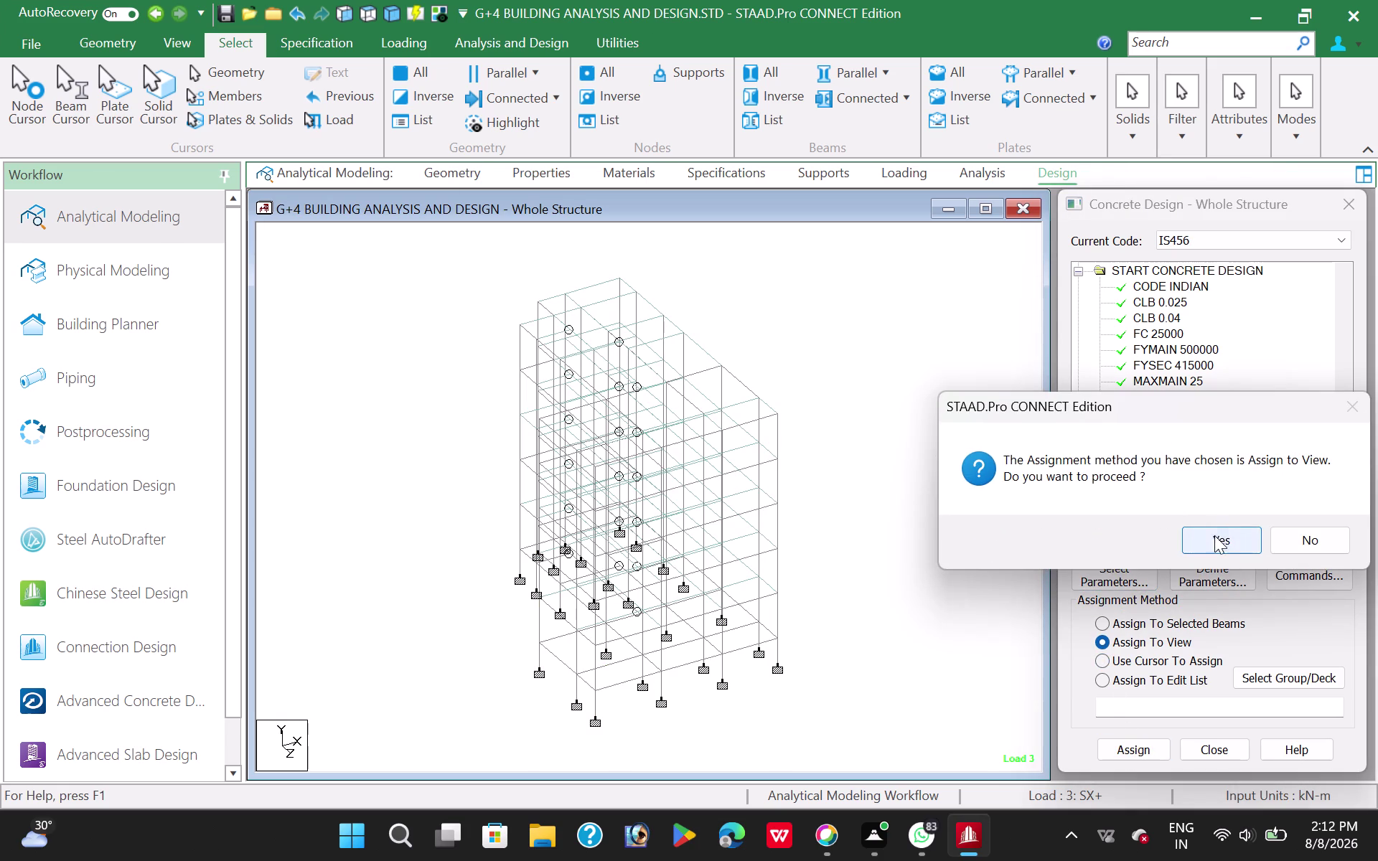
click(1214, 536)
click(1161, 428)
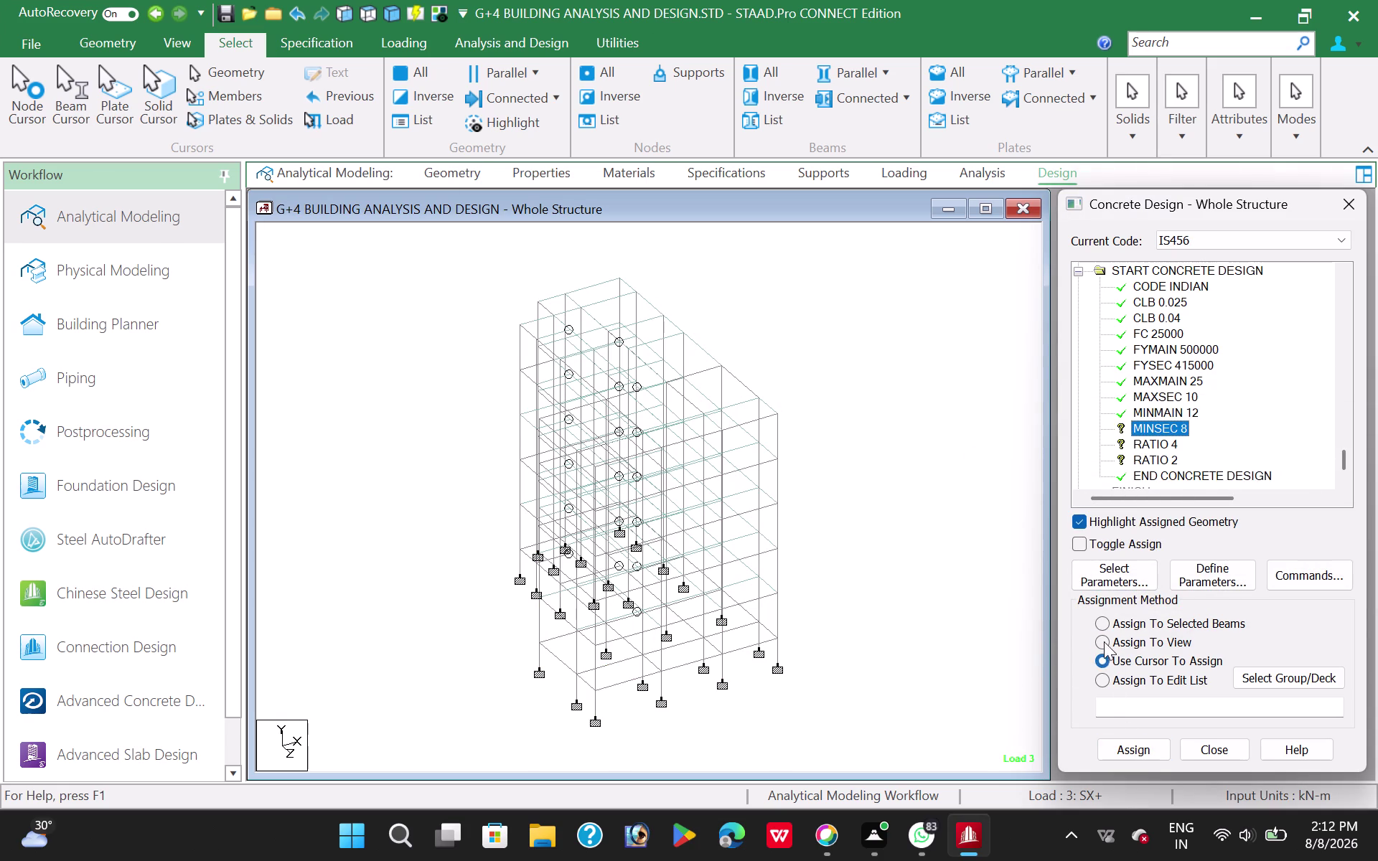
click(1104, 640)
click(1134, 749)
click(1223, 537)
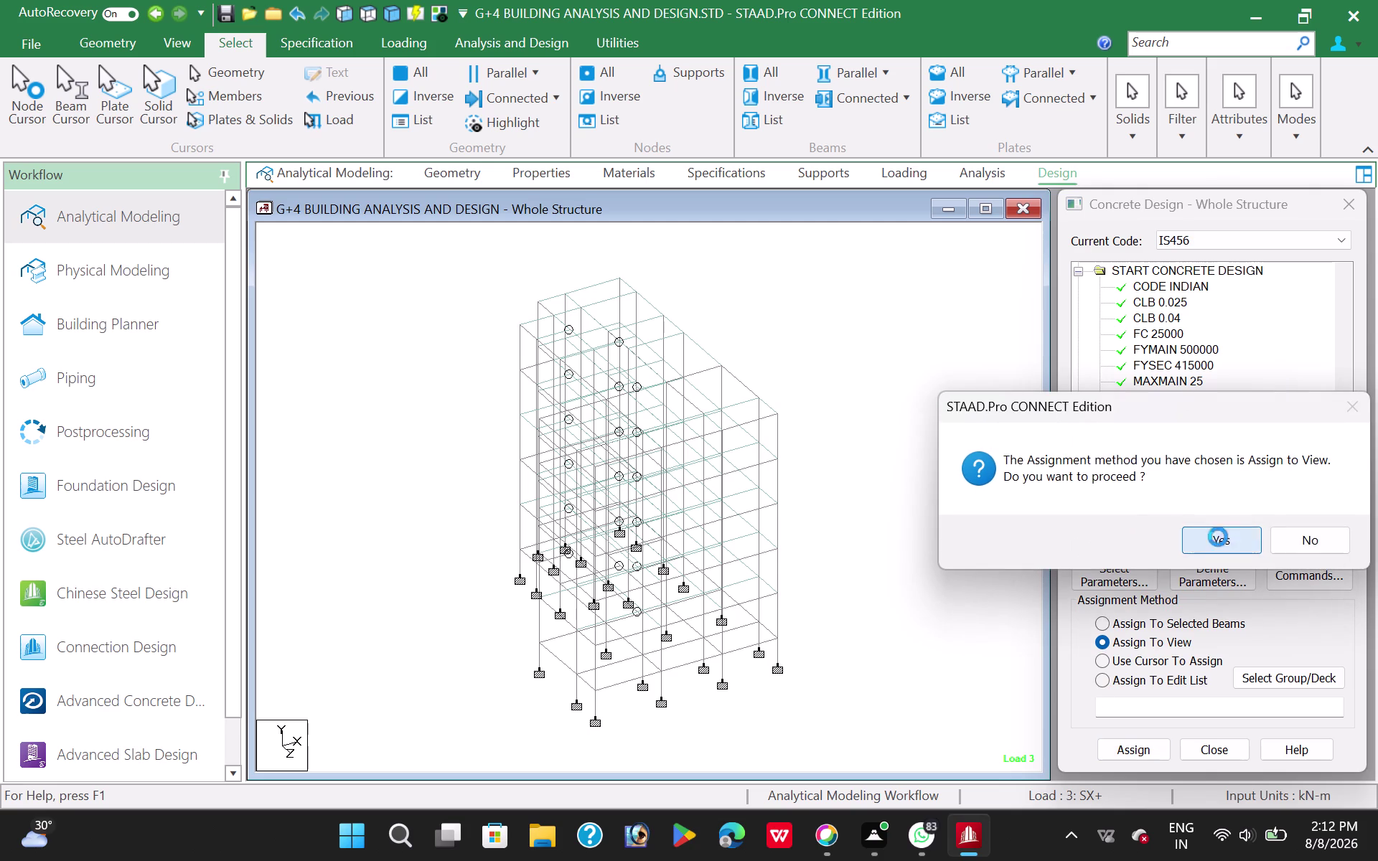
click(1151, 440)
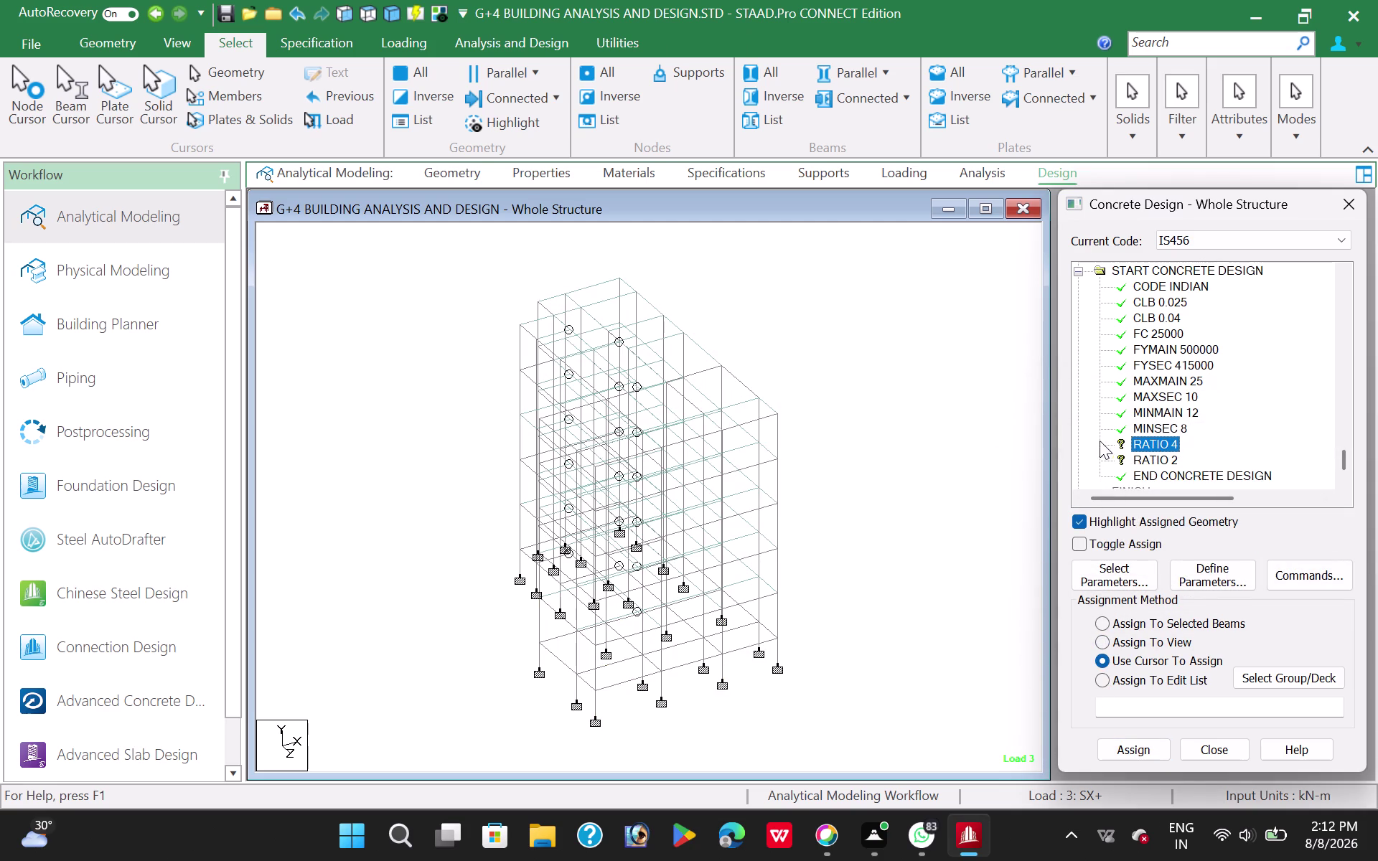
Assign RATIO 4 to all vertical columns.
click(885, 65)
click(861, 122)
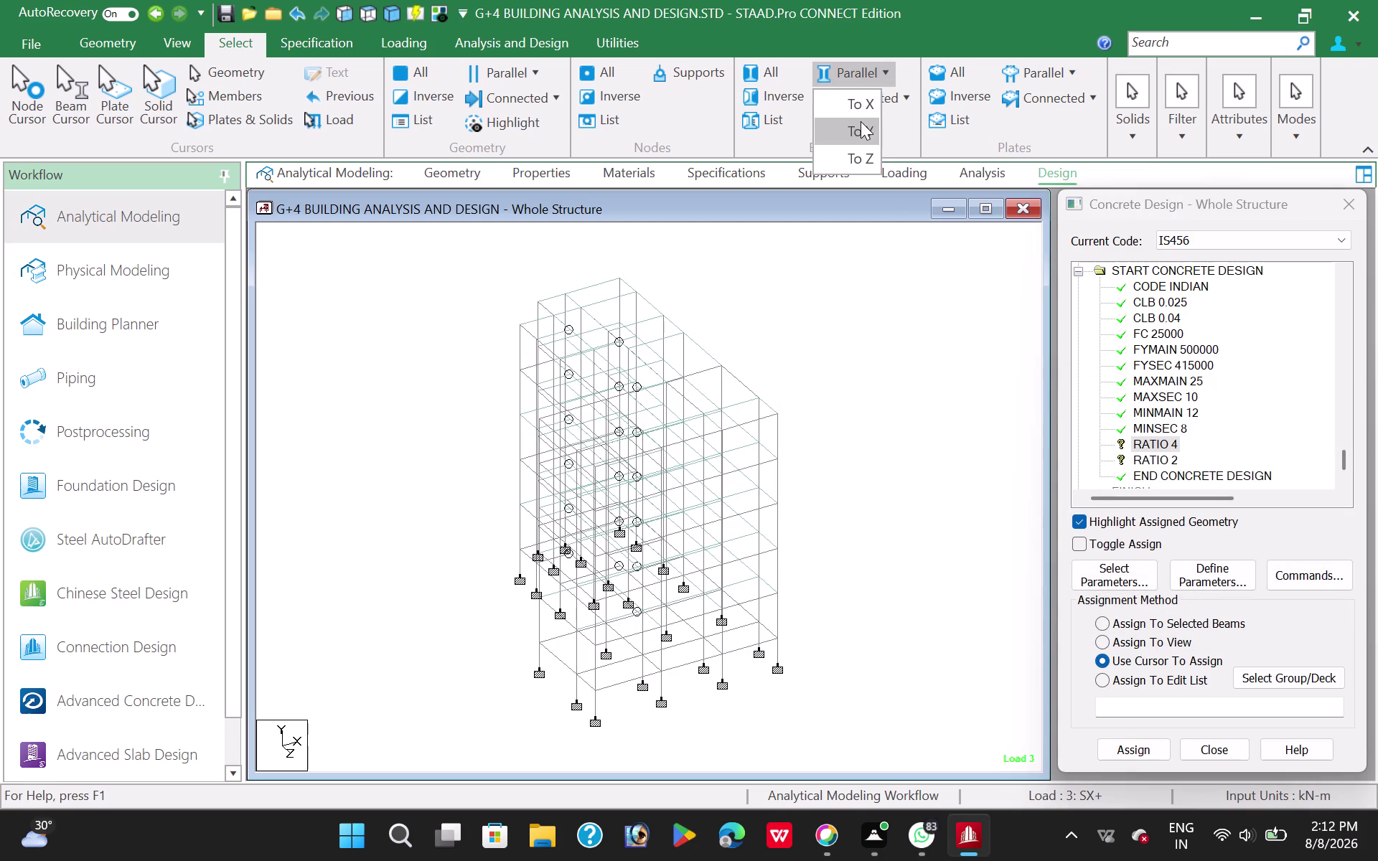
click(1120, 745)
click(1219, 541)
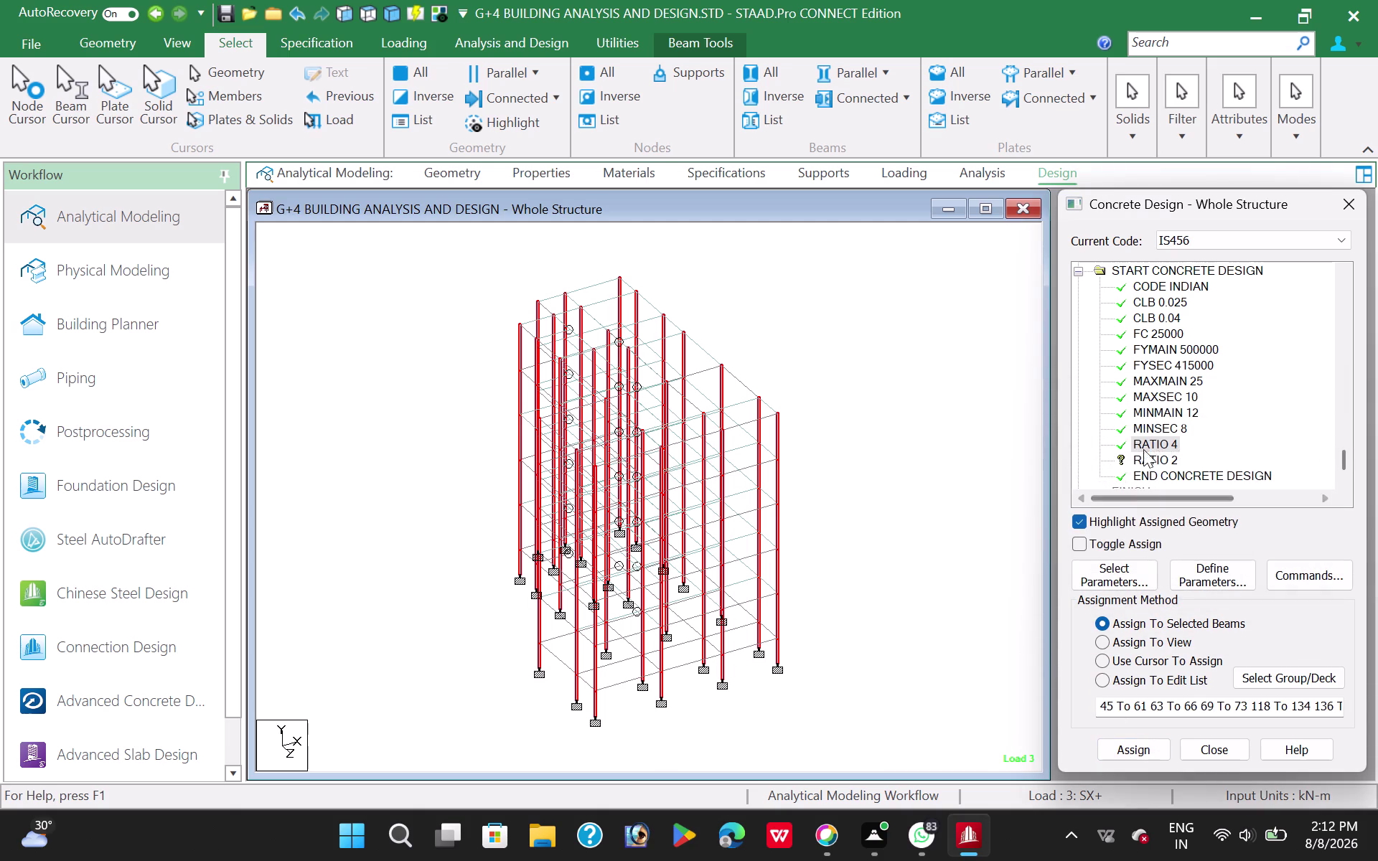
Assign RATIO 2 to all beams parallel to X and Z.
click(1170, 458)
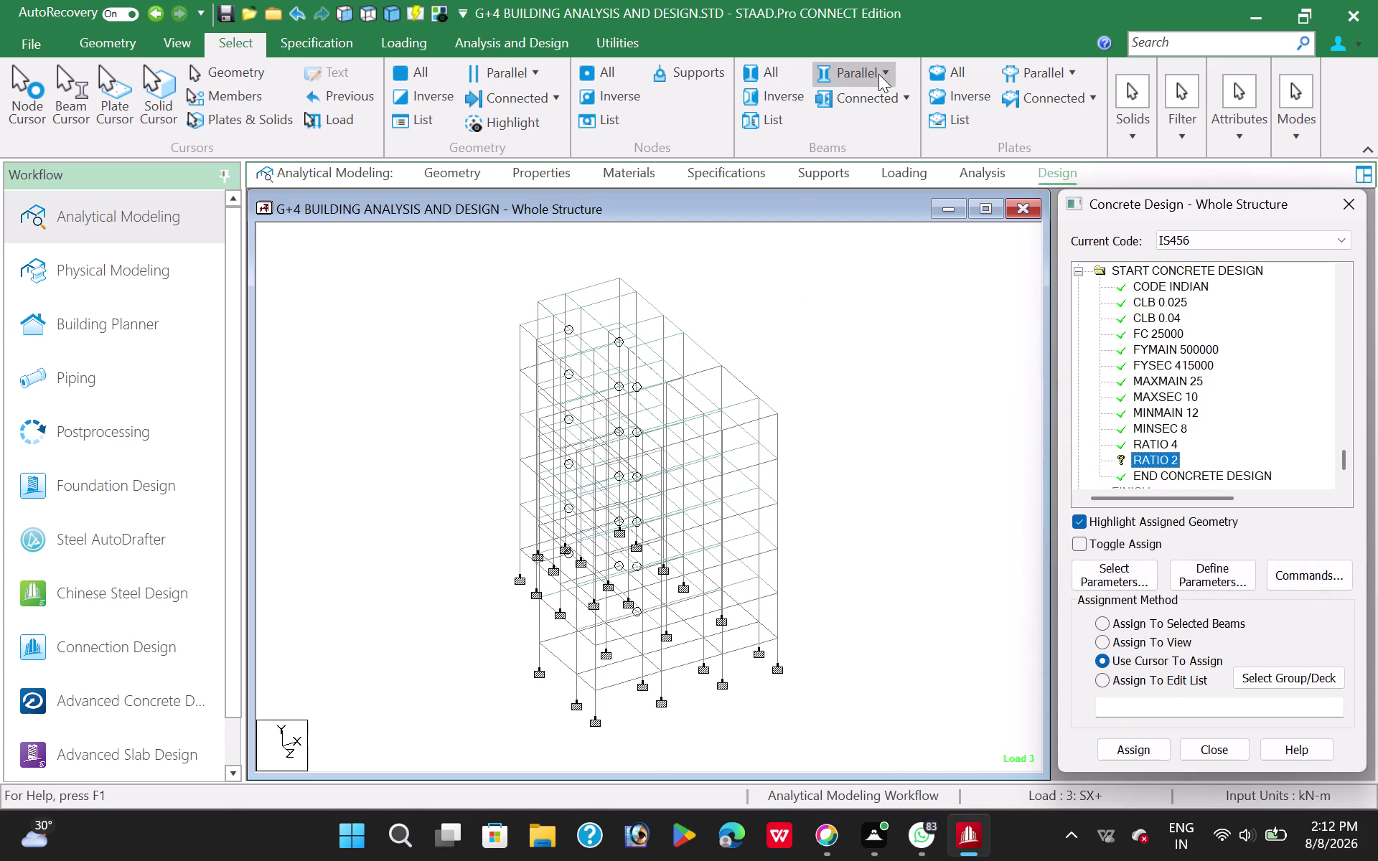
click(881, 72)
click(865, 99)
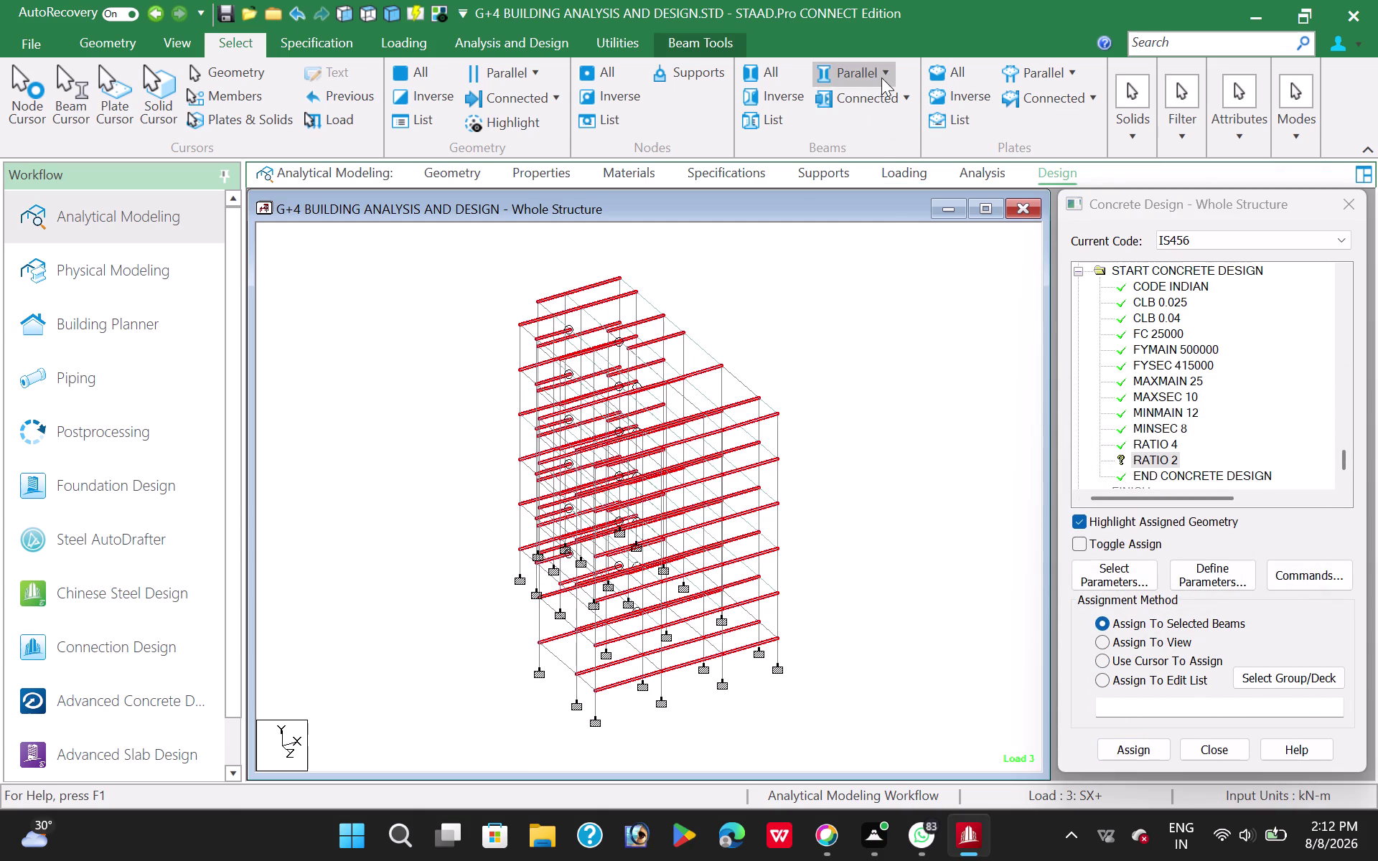
click(882, 78)
click(868, 164)
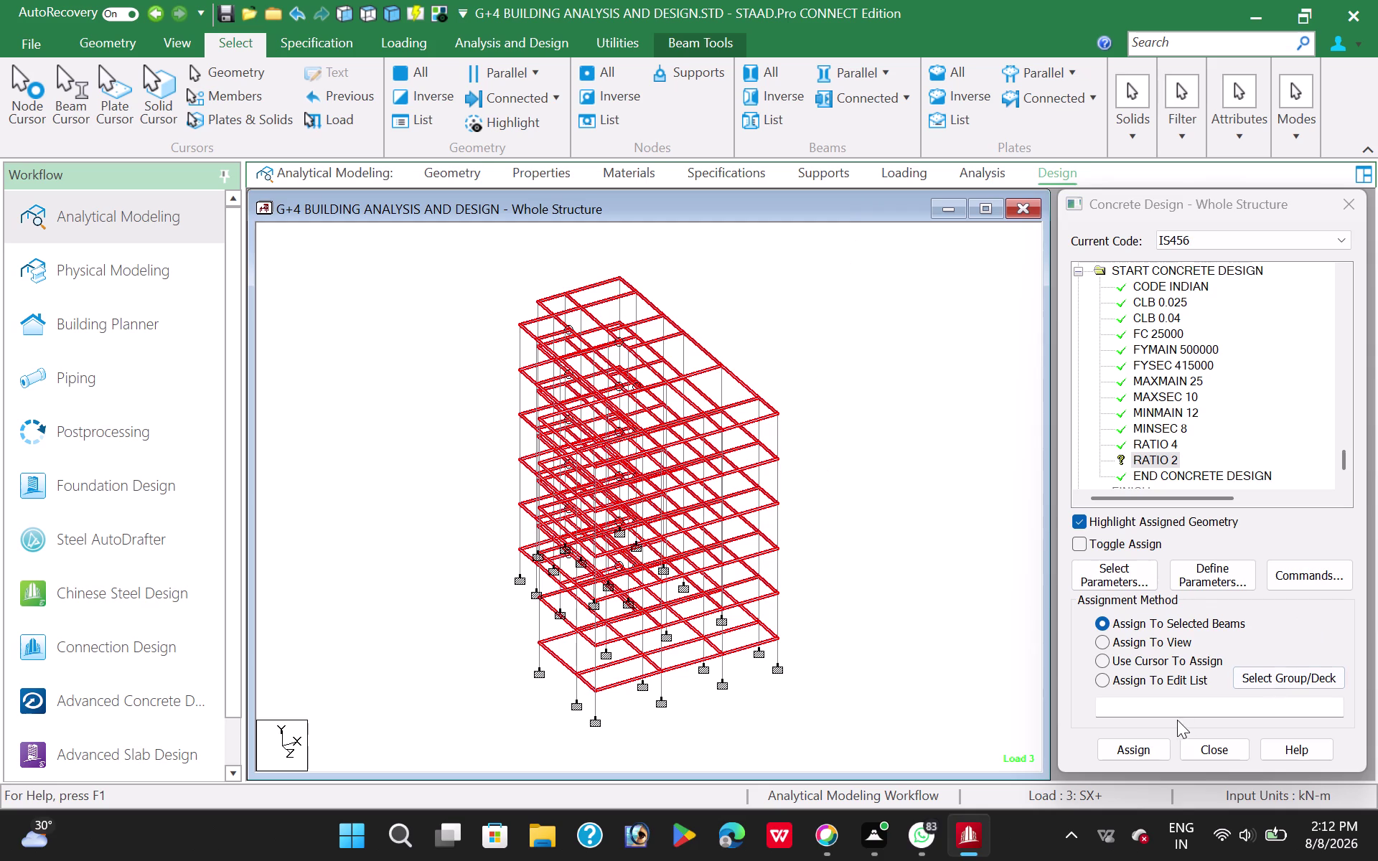
click(1126, 746)
click(1246, 542)
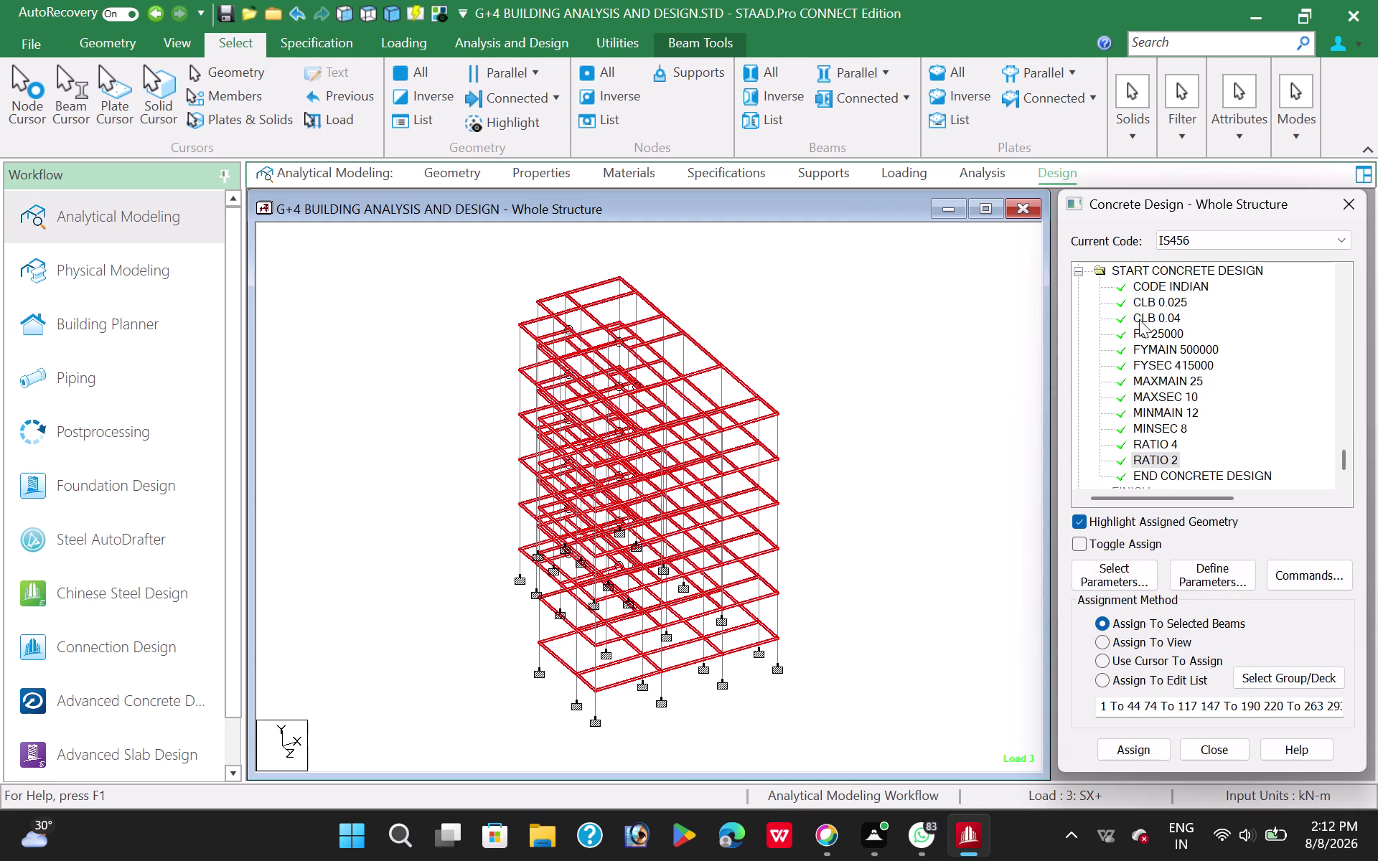
scroll(down, 3)
scroll(down, 3)
click(1307, 574)
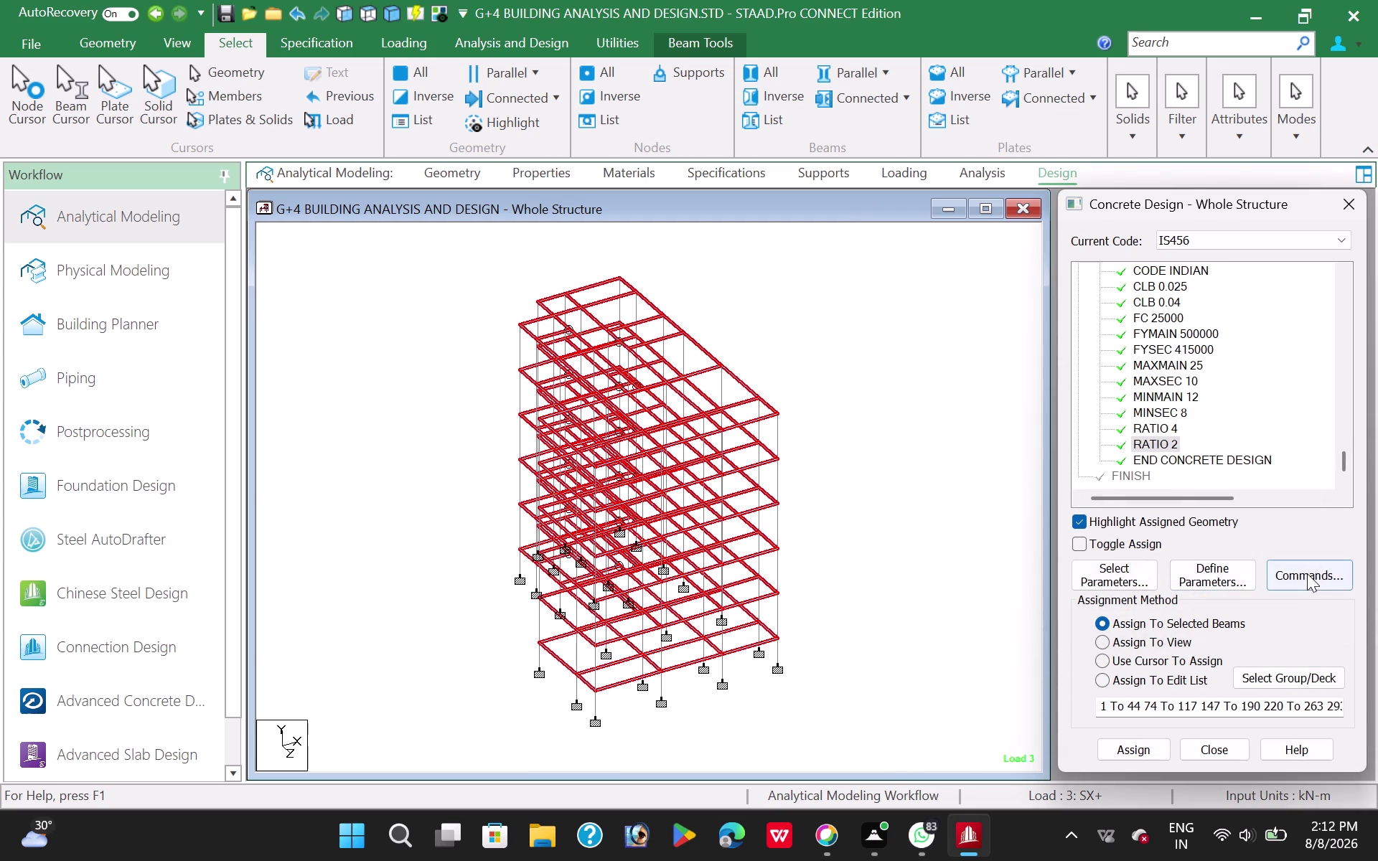
Clear the beam selection and add DESIGN BEAM and DESIGN COLUMN commands.
click(746, 263)
click(732, 262)
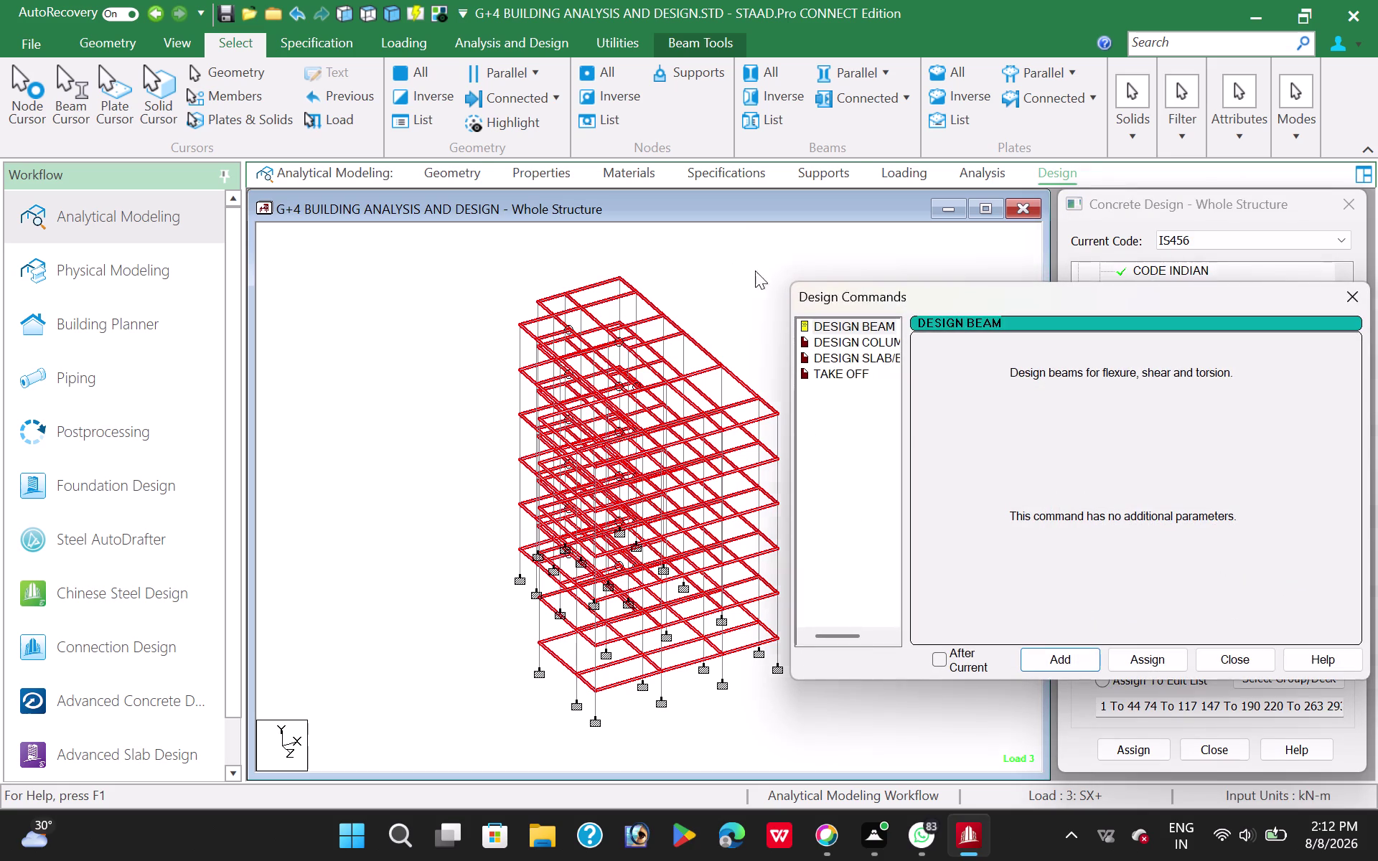
click(1356, 288)
click(850, 232)
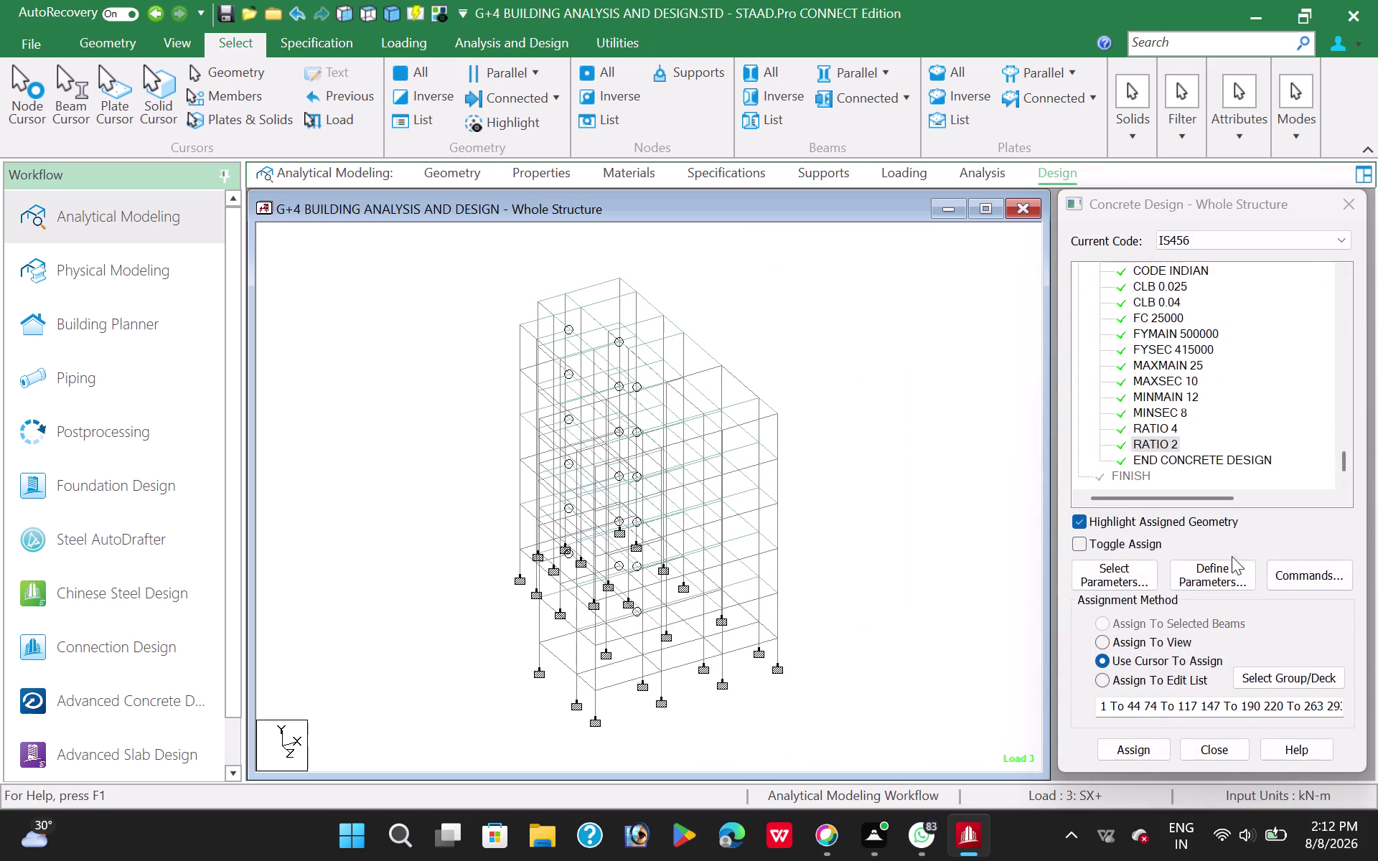
click(1307, 572)
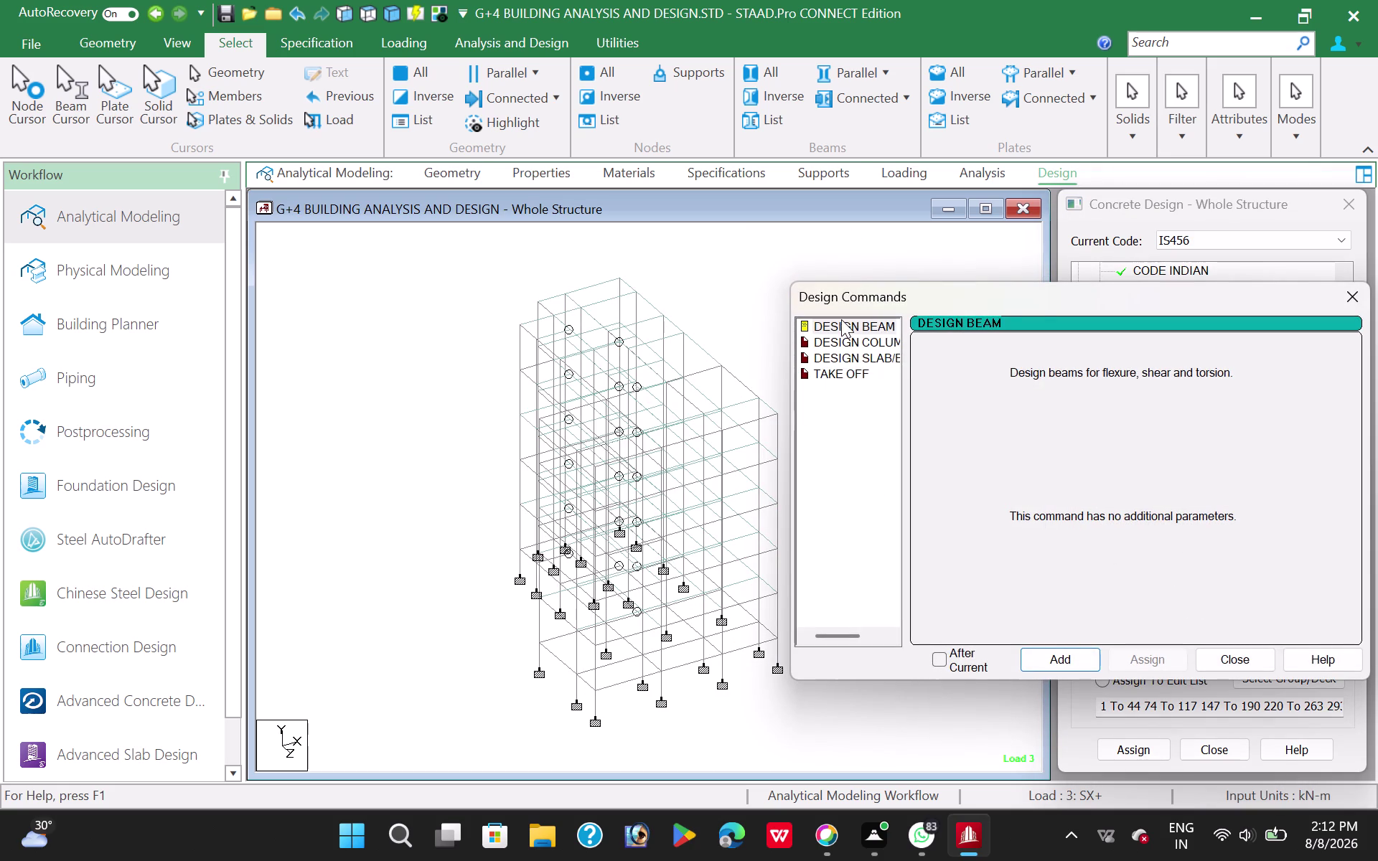
click(842, 319)
click(1056, 667)
click(844, 335)
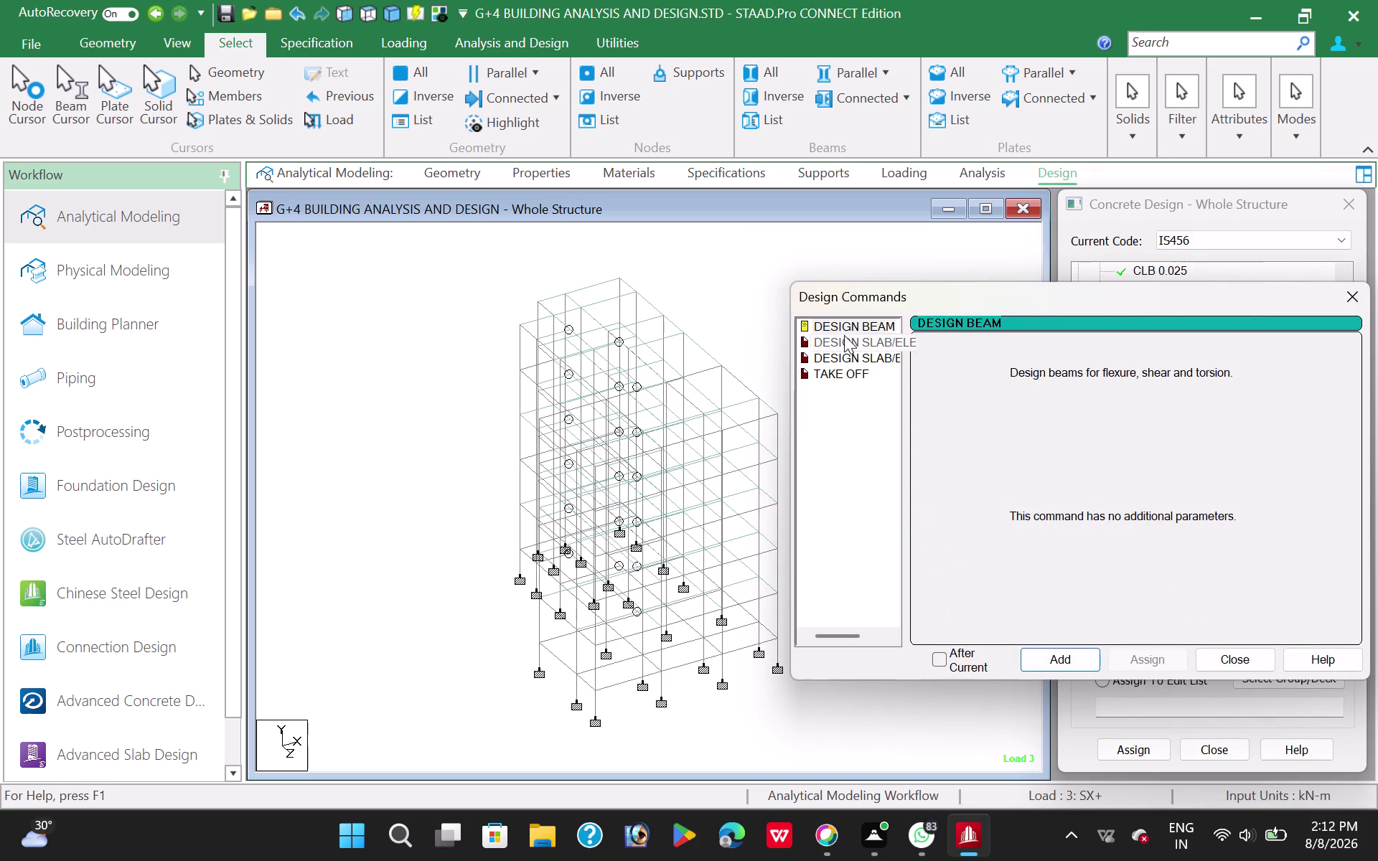
click(1047, 654)
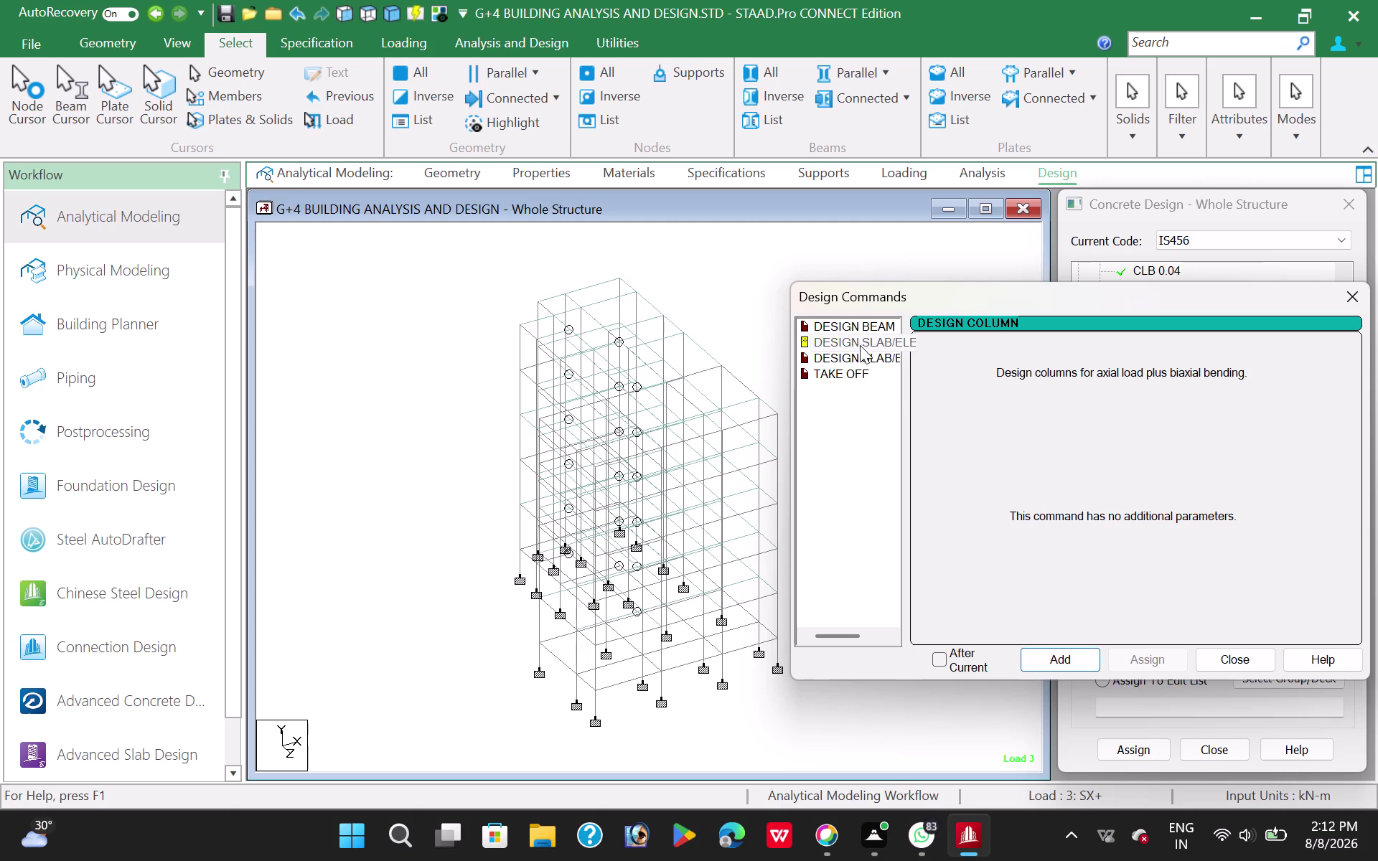
Add DESIGN ELEMENT for slabs and CONCRETE TAKE OFF, then close the commands list.
click(862, 353)
click(1054, 656)
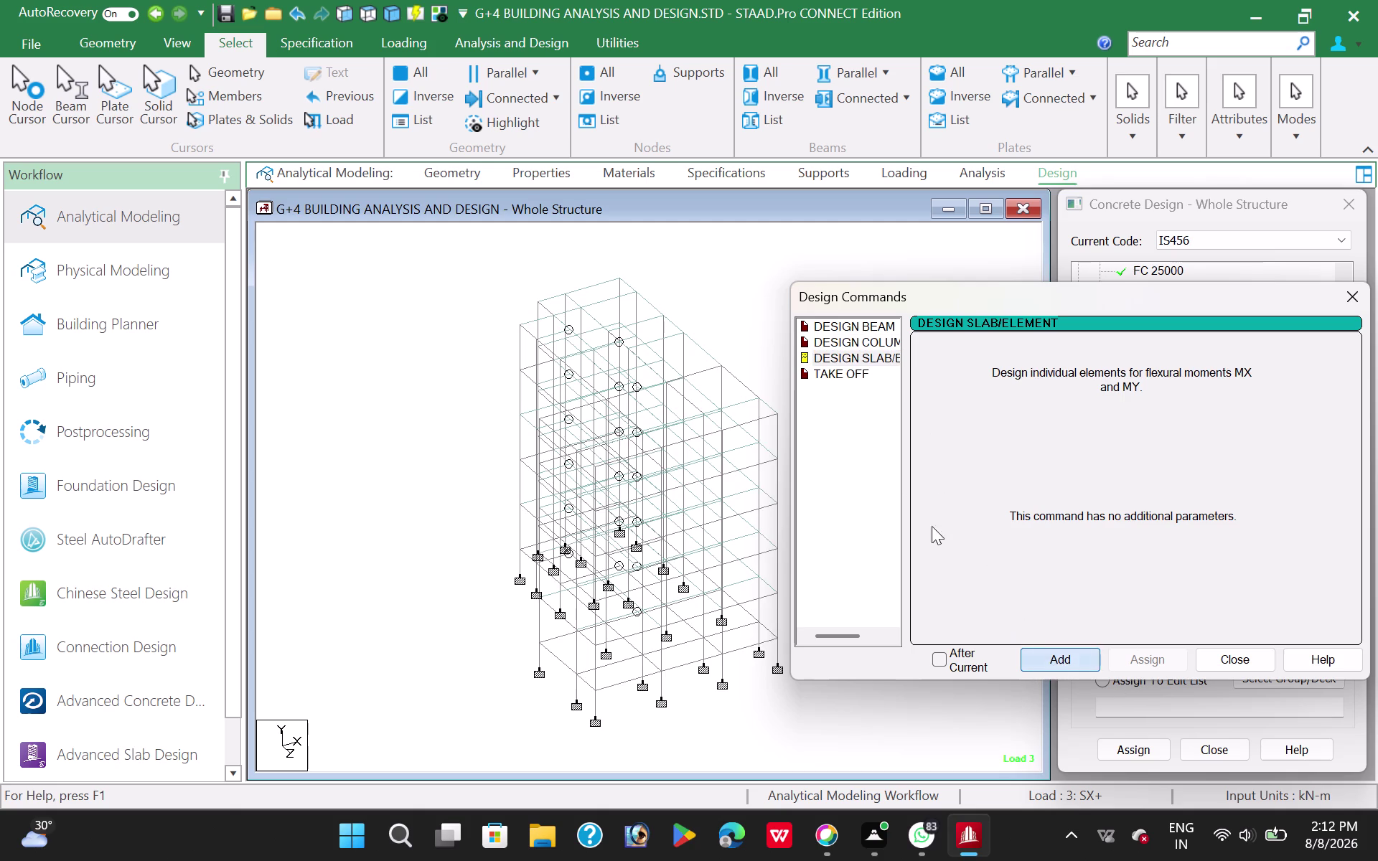
click(838, 377)
click(1061, 656)
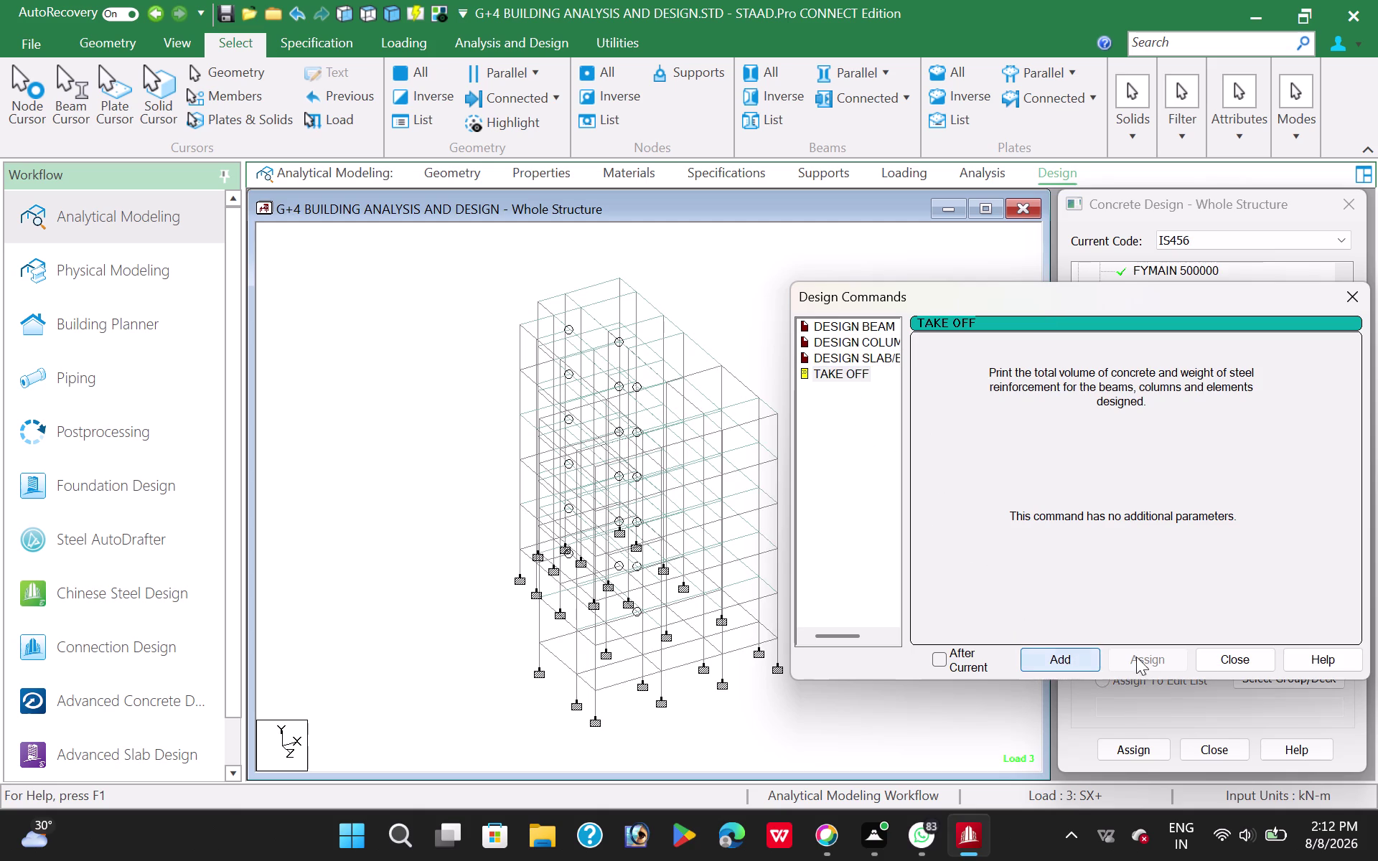
click(1229, 660)
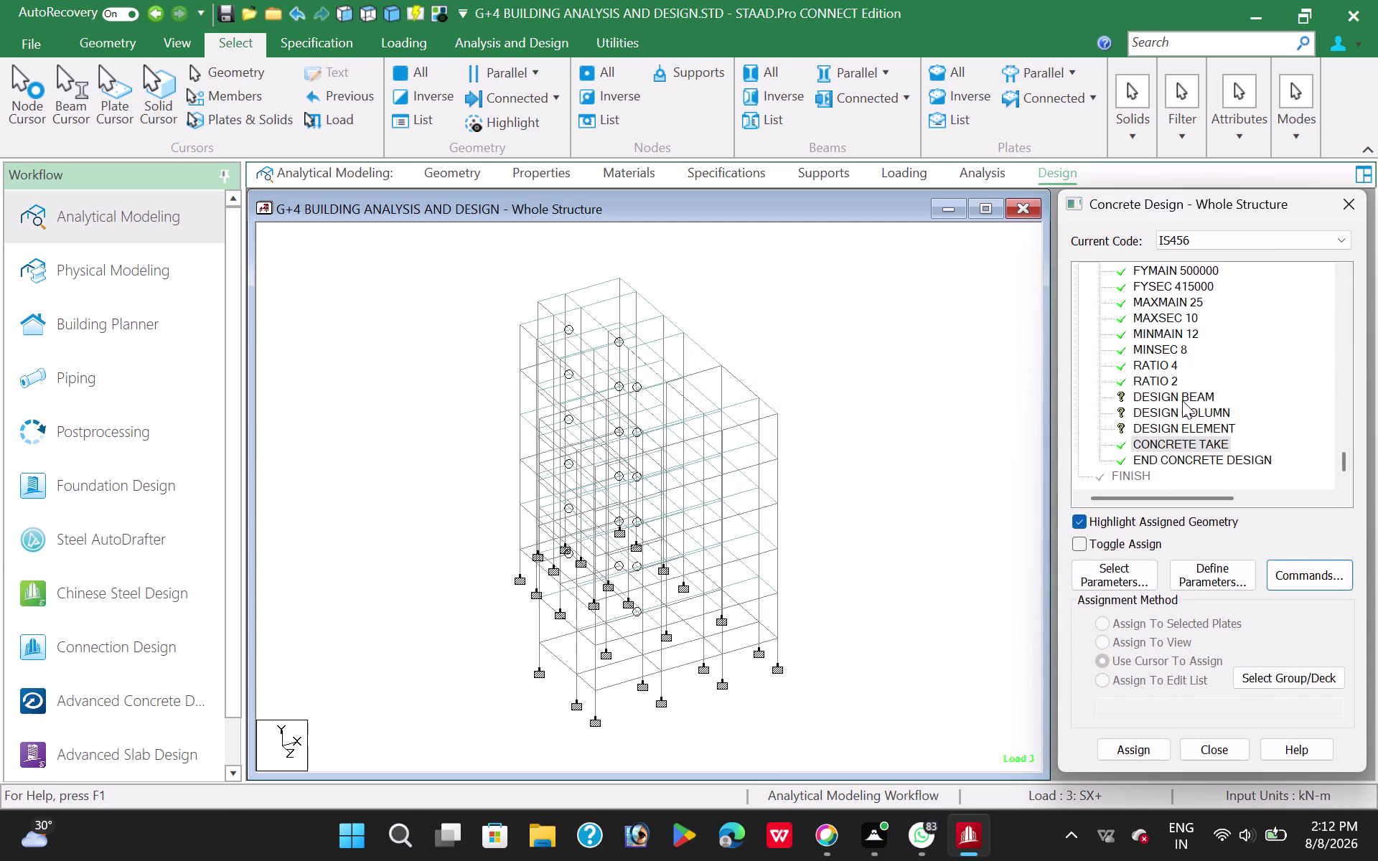
click(1183, 398)
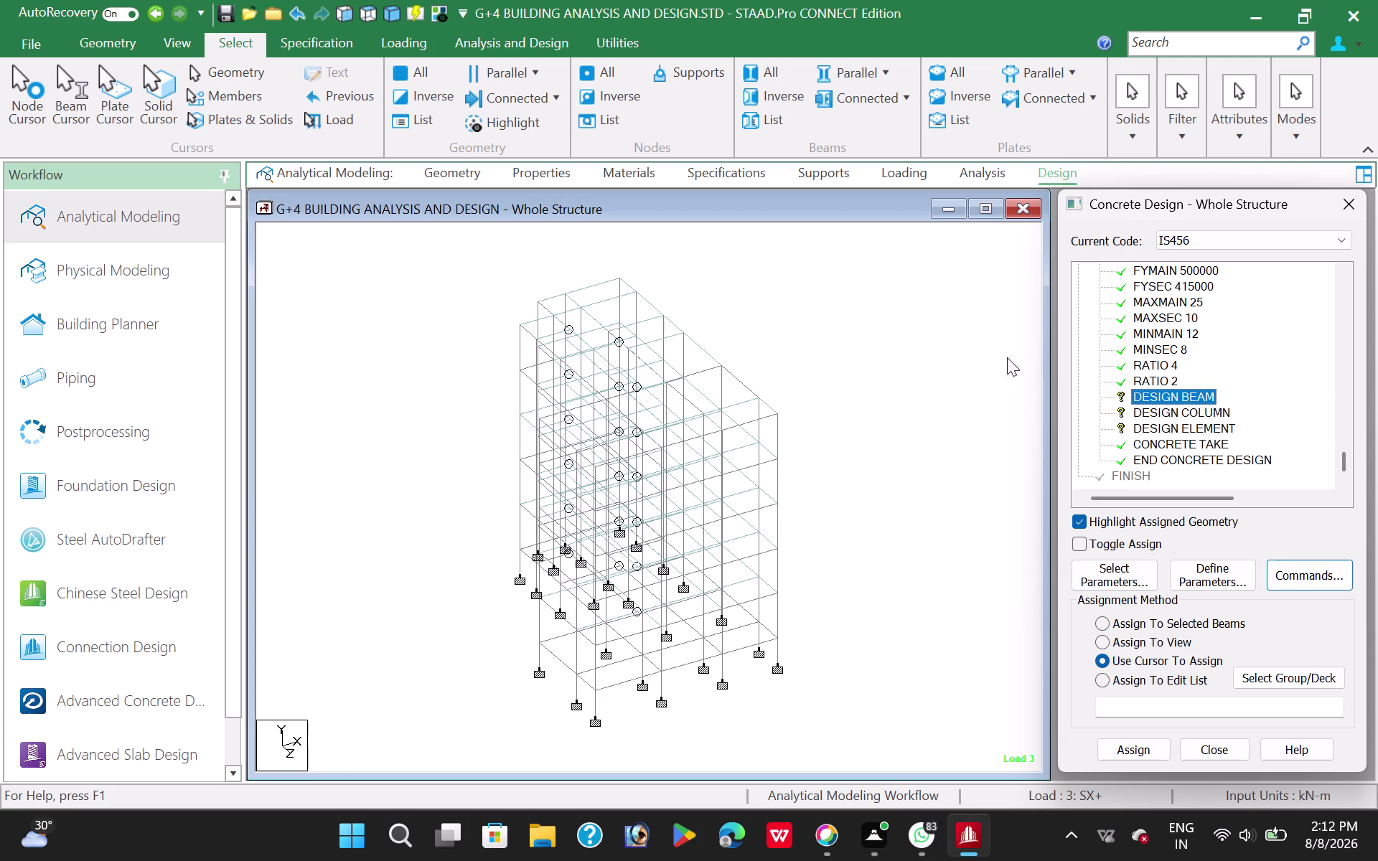
click(874, 72)
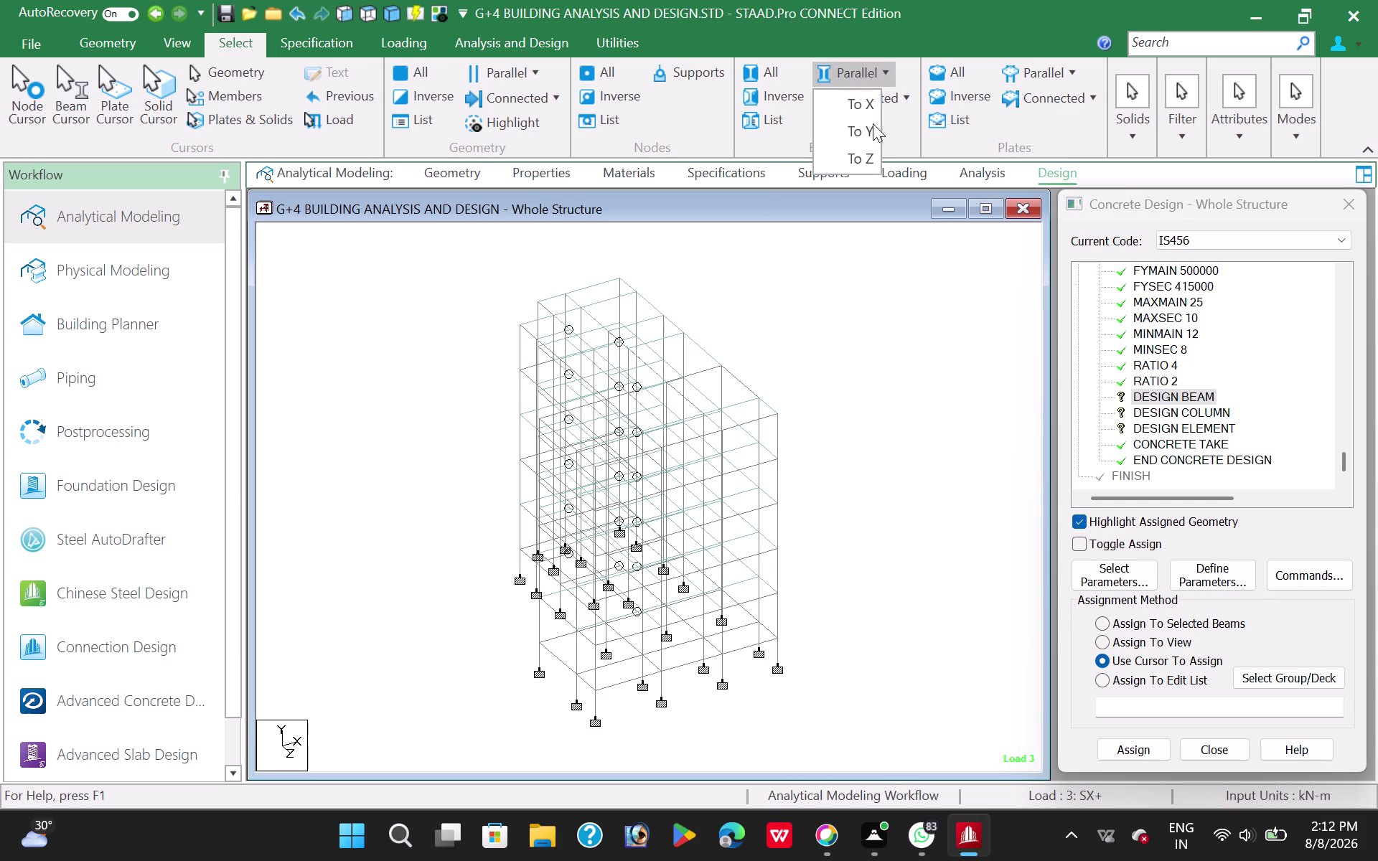
Assign DESIGN BEAM to all beams parallel to X and Z.
click(871, 108)
click(894, 74)
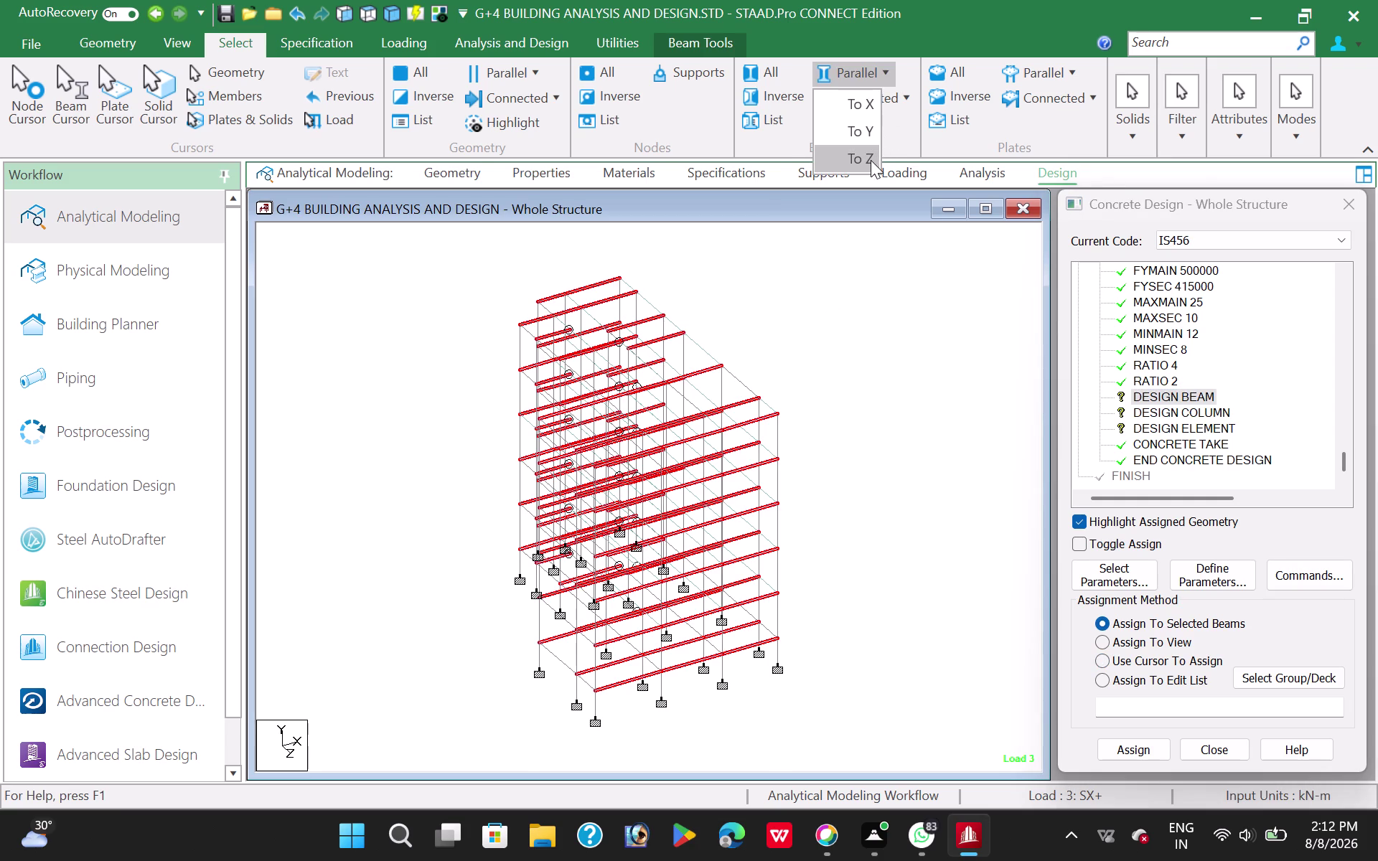
click(871, 160)
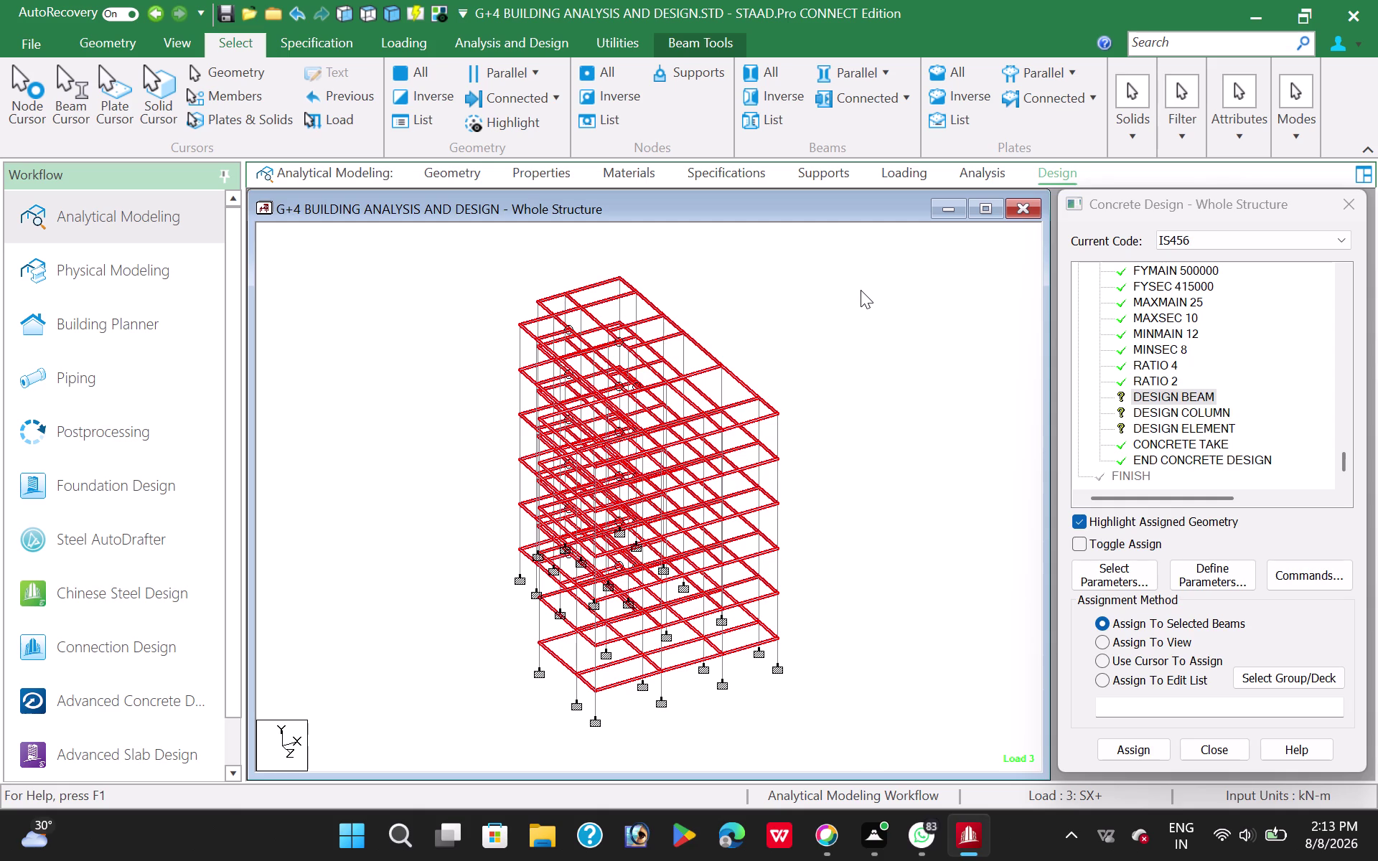
click(1111, 740)
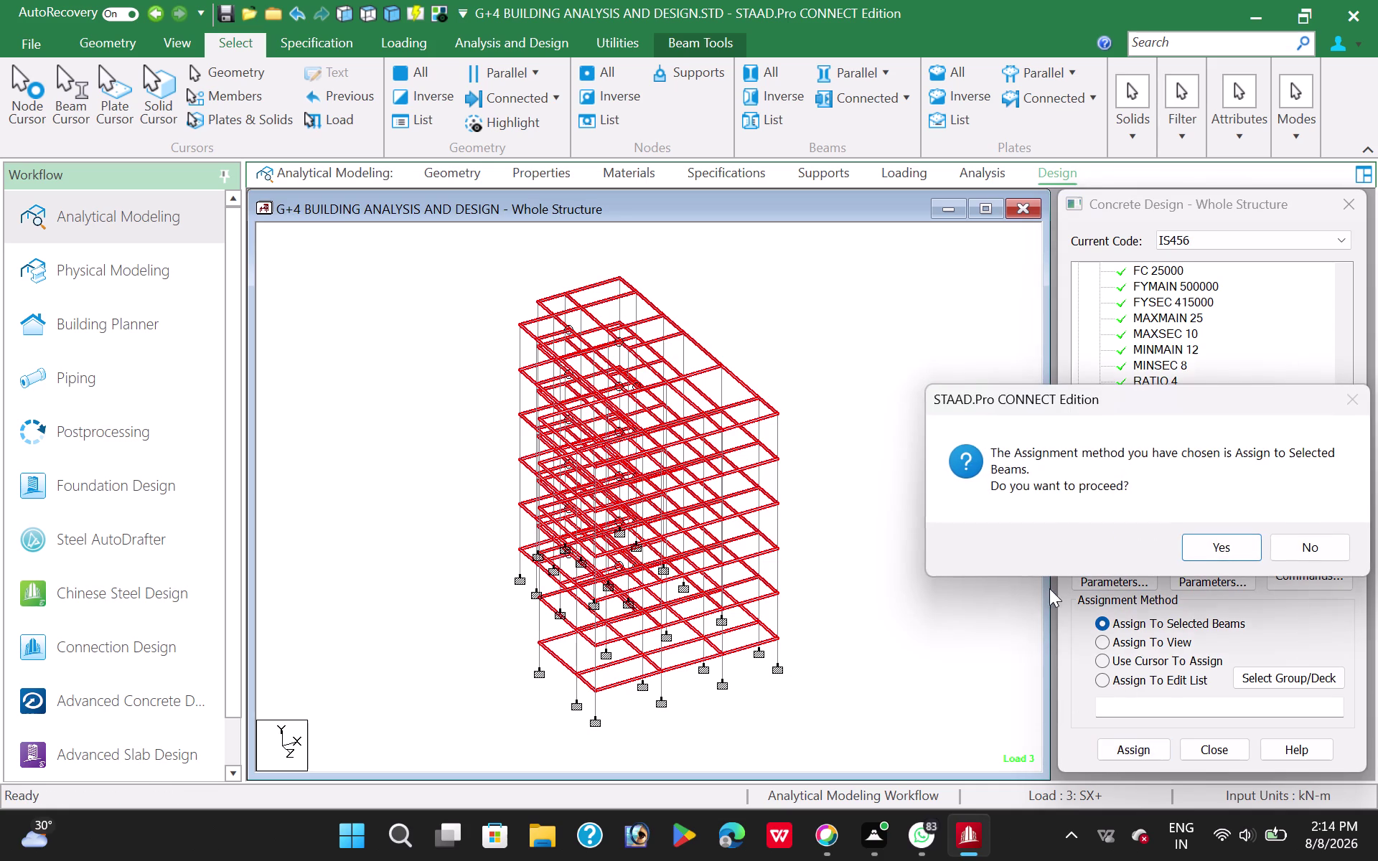
click(1215, 546)
click(1195, 429)
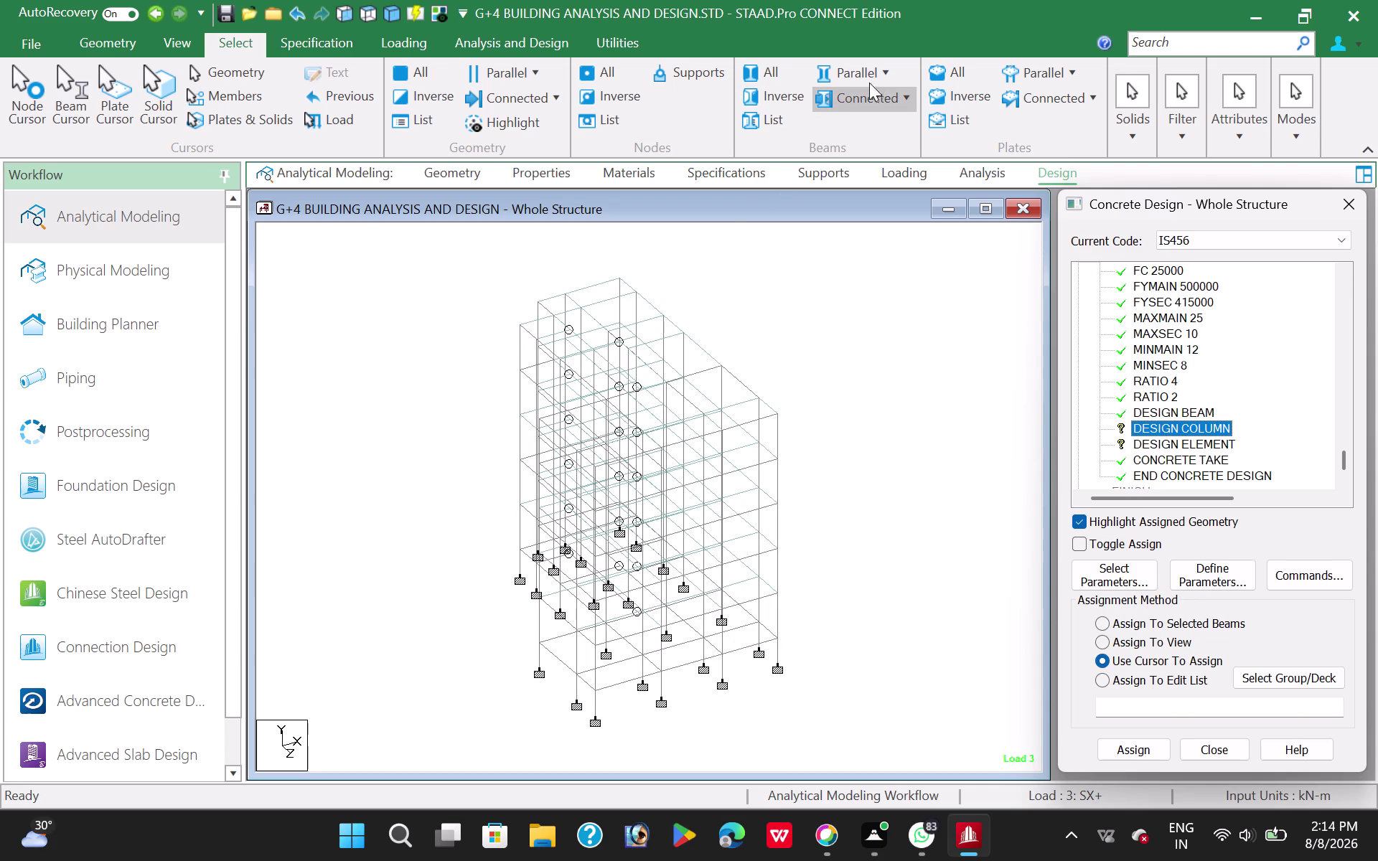
Assign DESIGN COLUMN to all members parallel to Y.
click(884, 72)
click(871, 138)
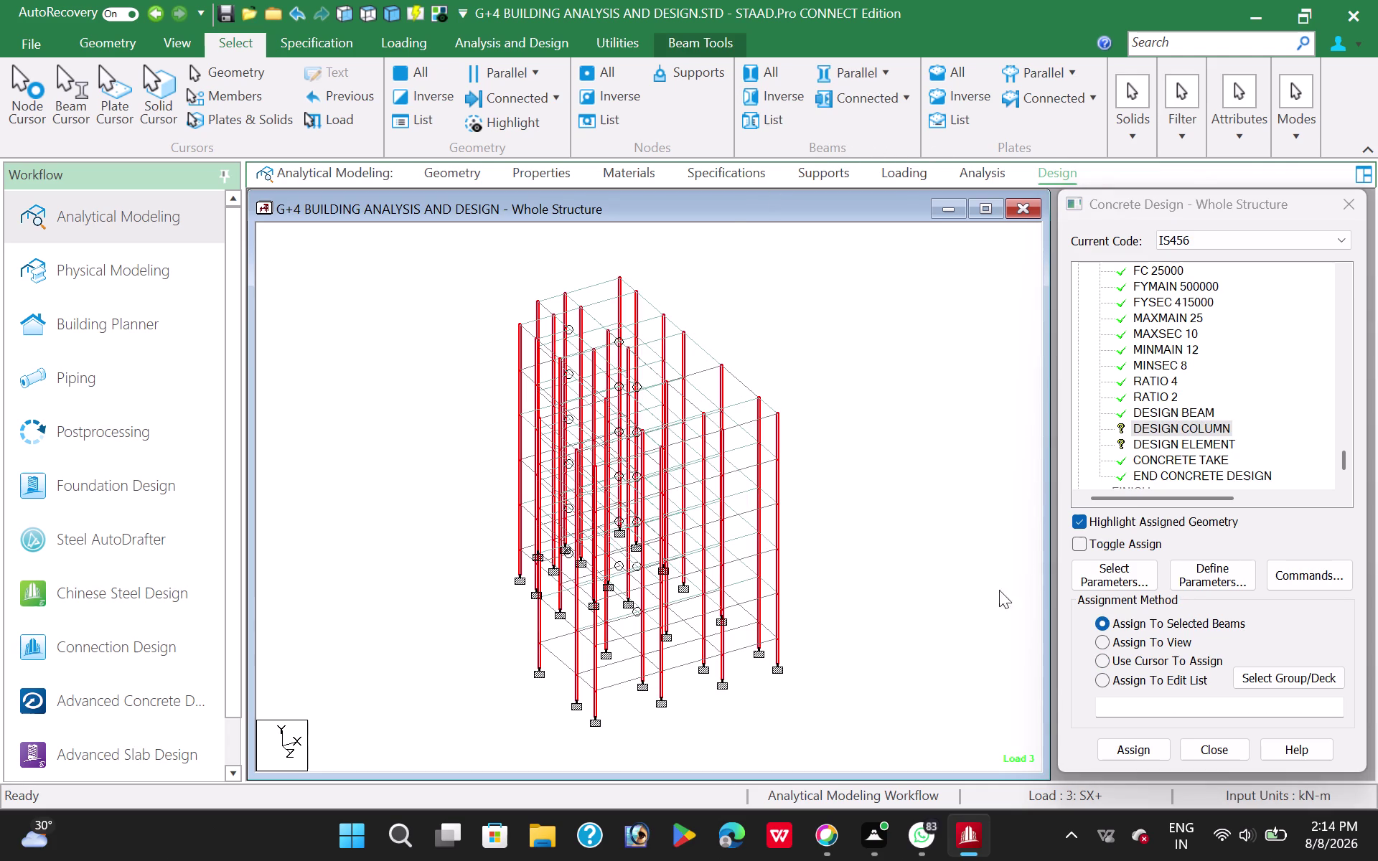
click(1123, 755)
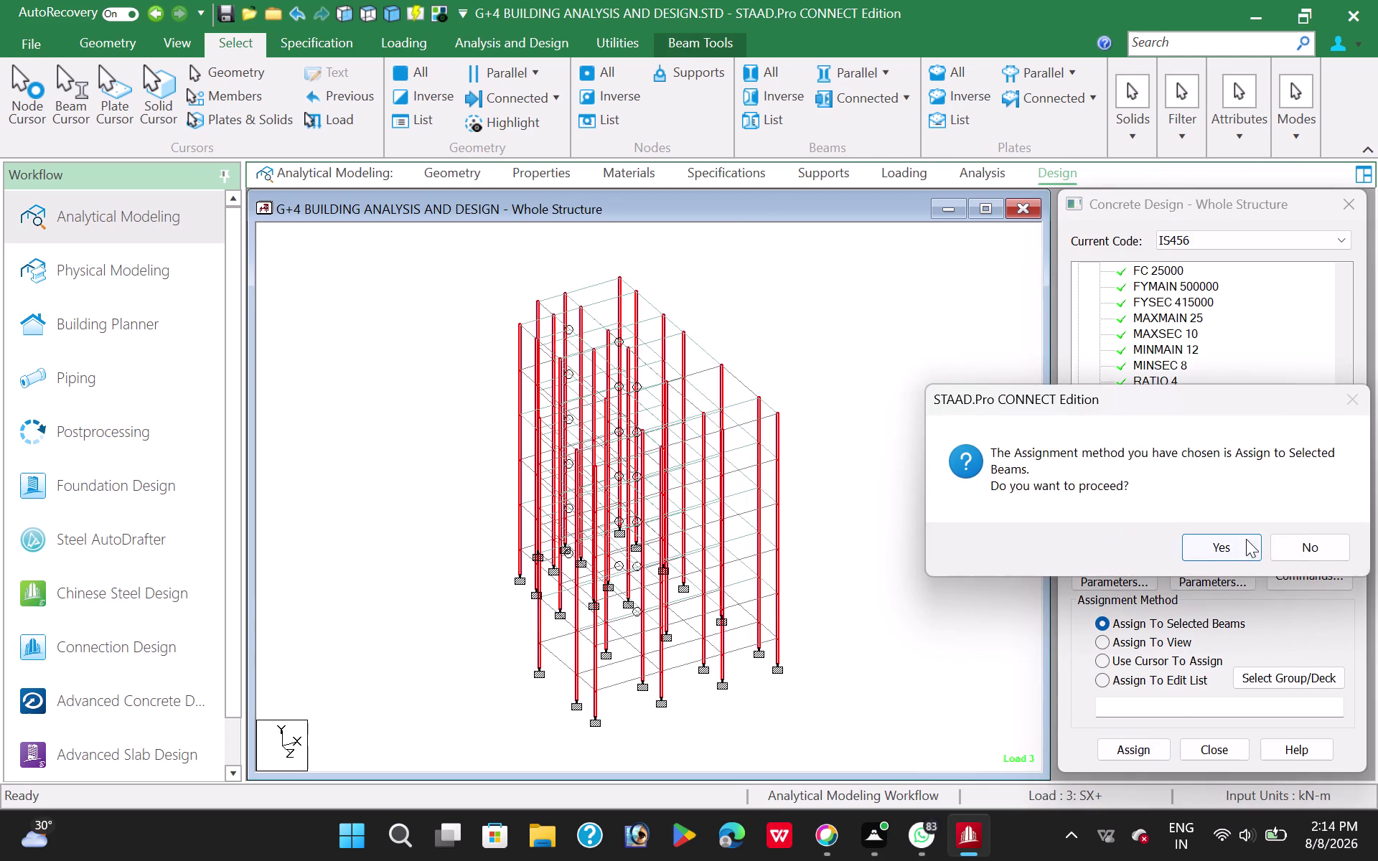
click(1245, 539)
click(1186, 440)
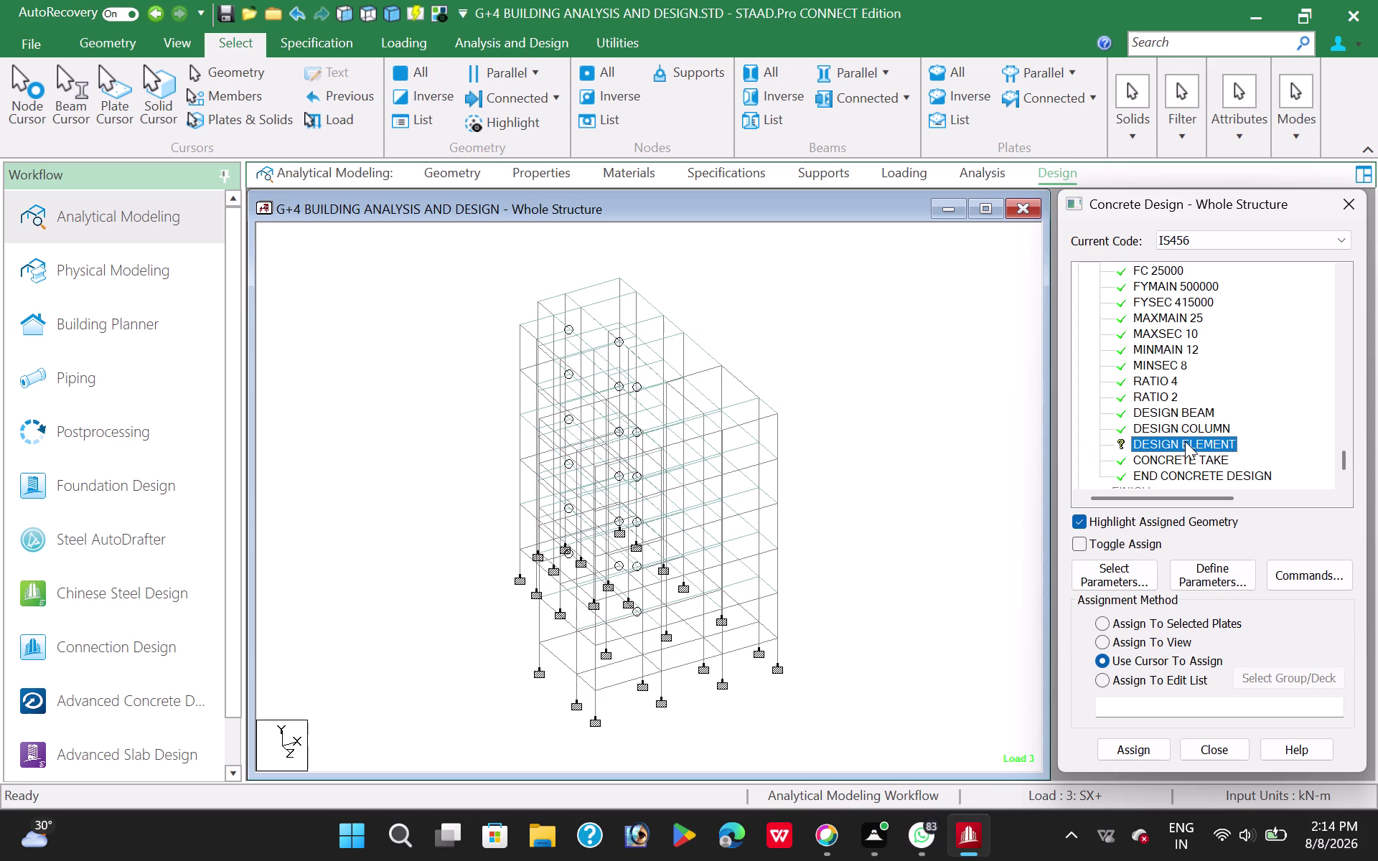
right_click(734, 280)
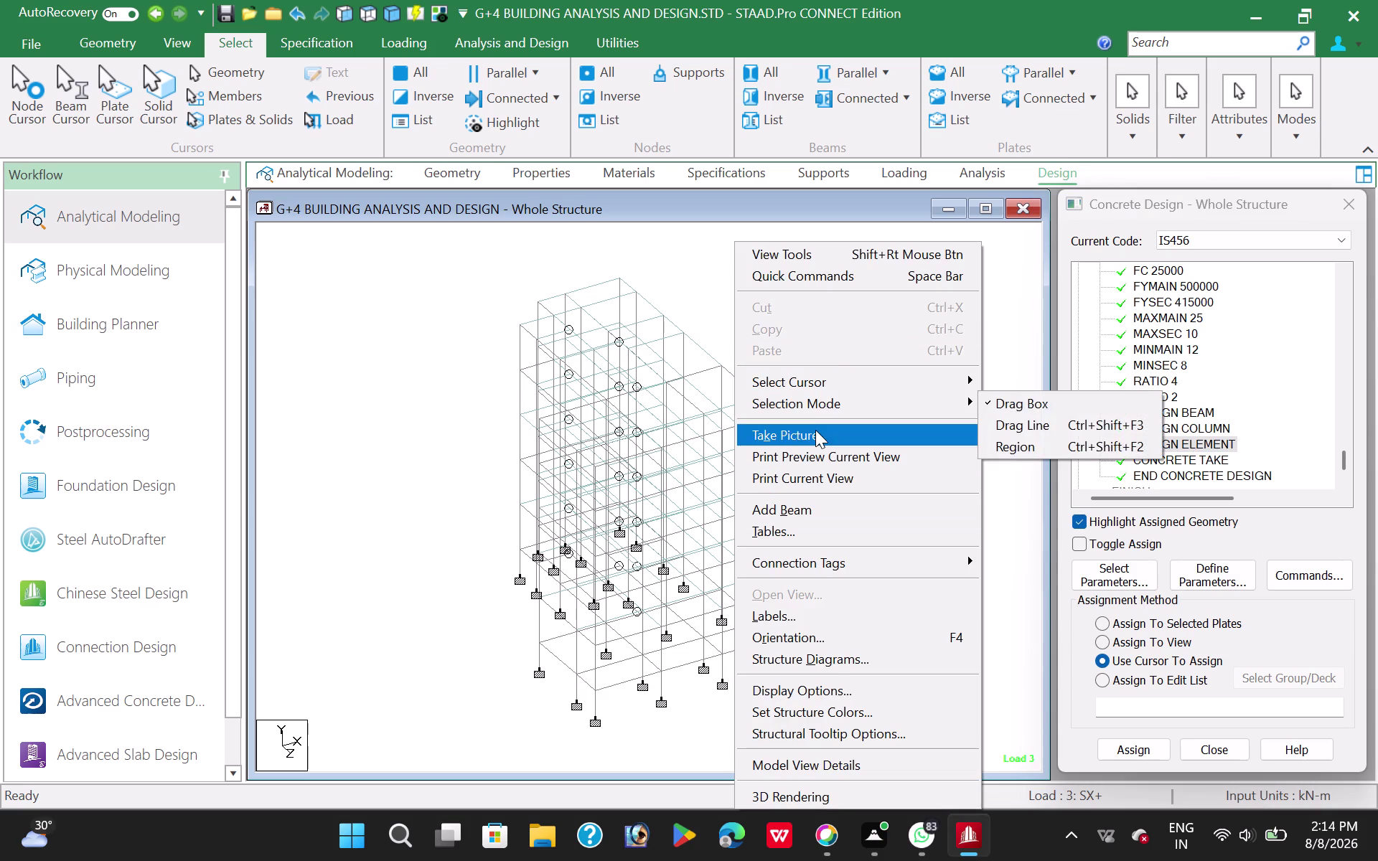
Switch to the Plates cursor, window-select all floor plates, and assign the element design command.
click(838, 384)
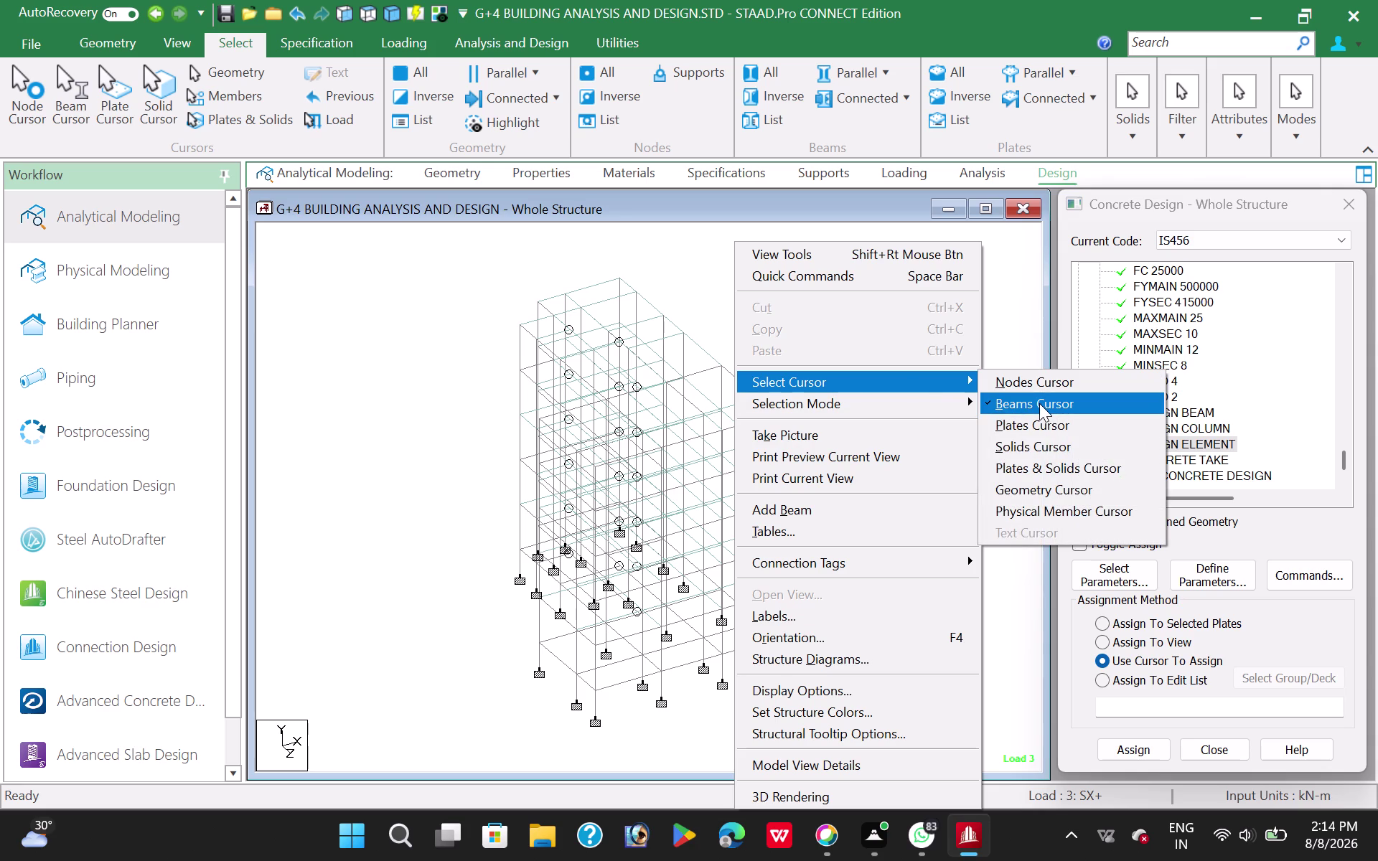
click(1035, 427)
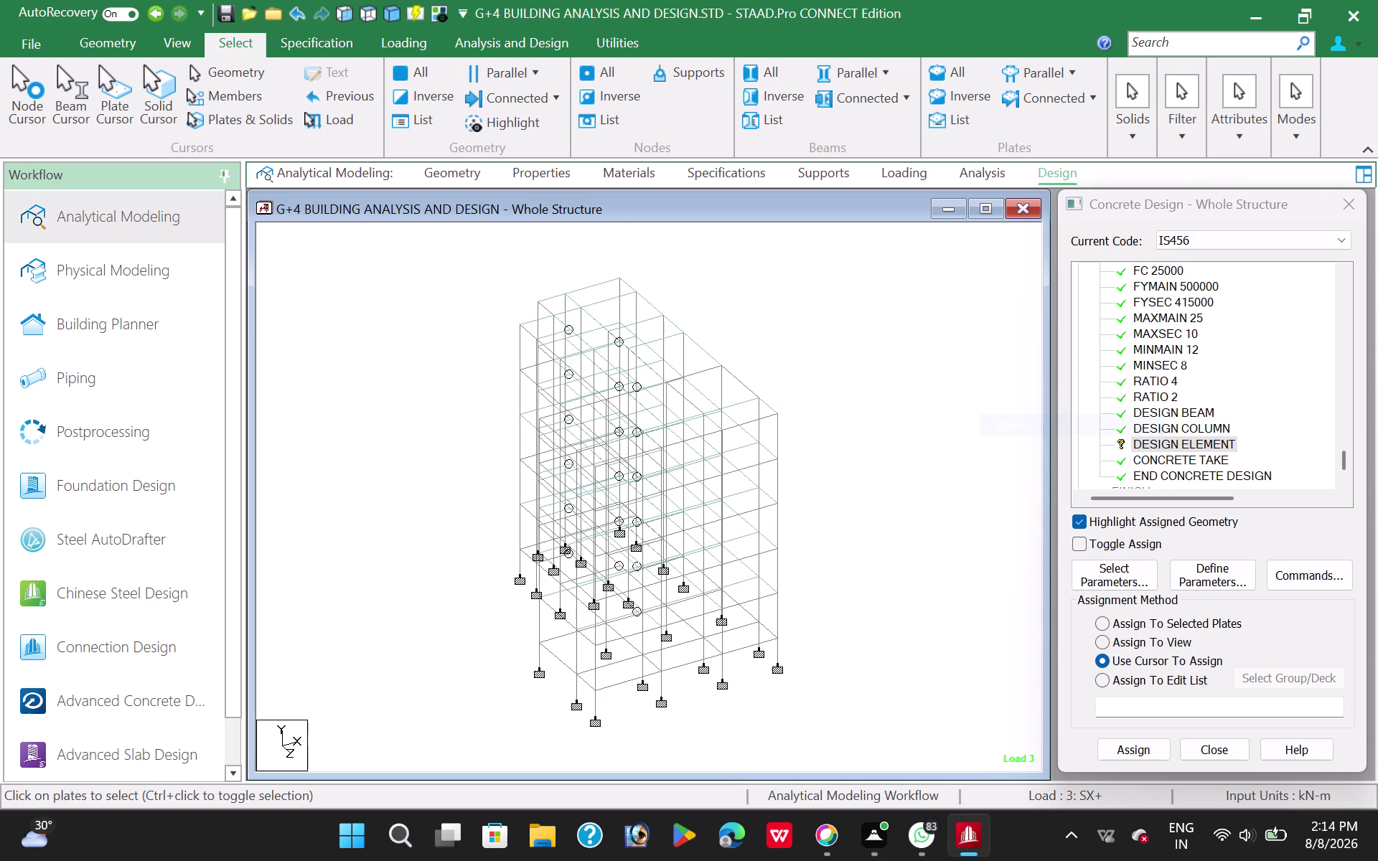
drag(451, 272, 926, 741)
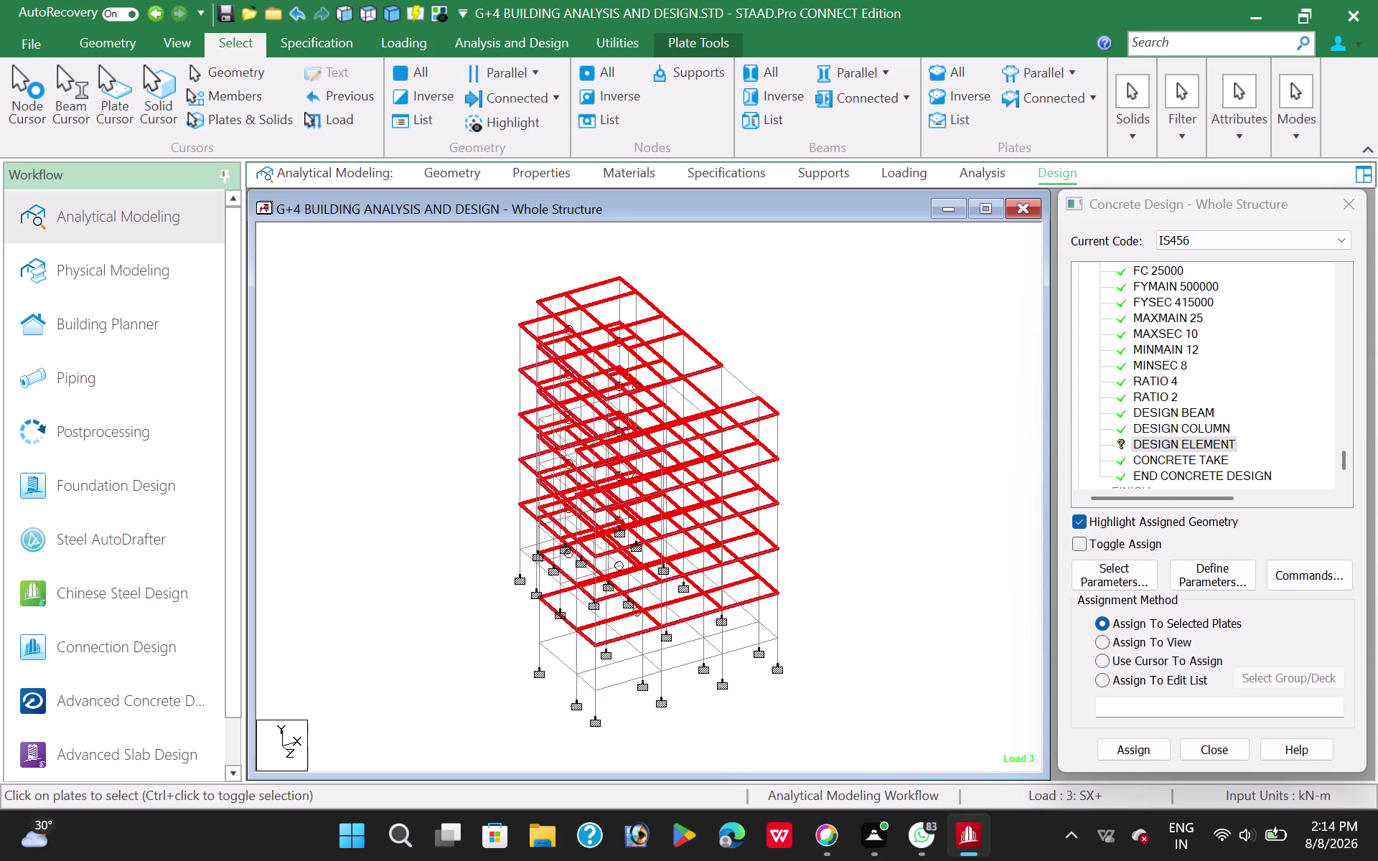
click(1138, 748)
click(1230, 545)
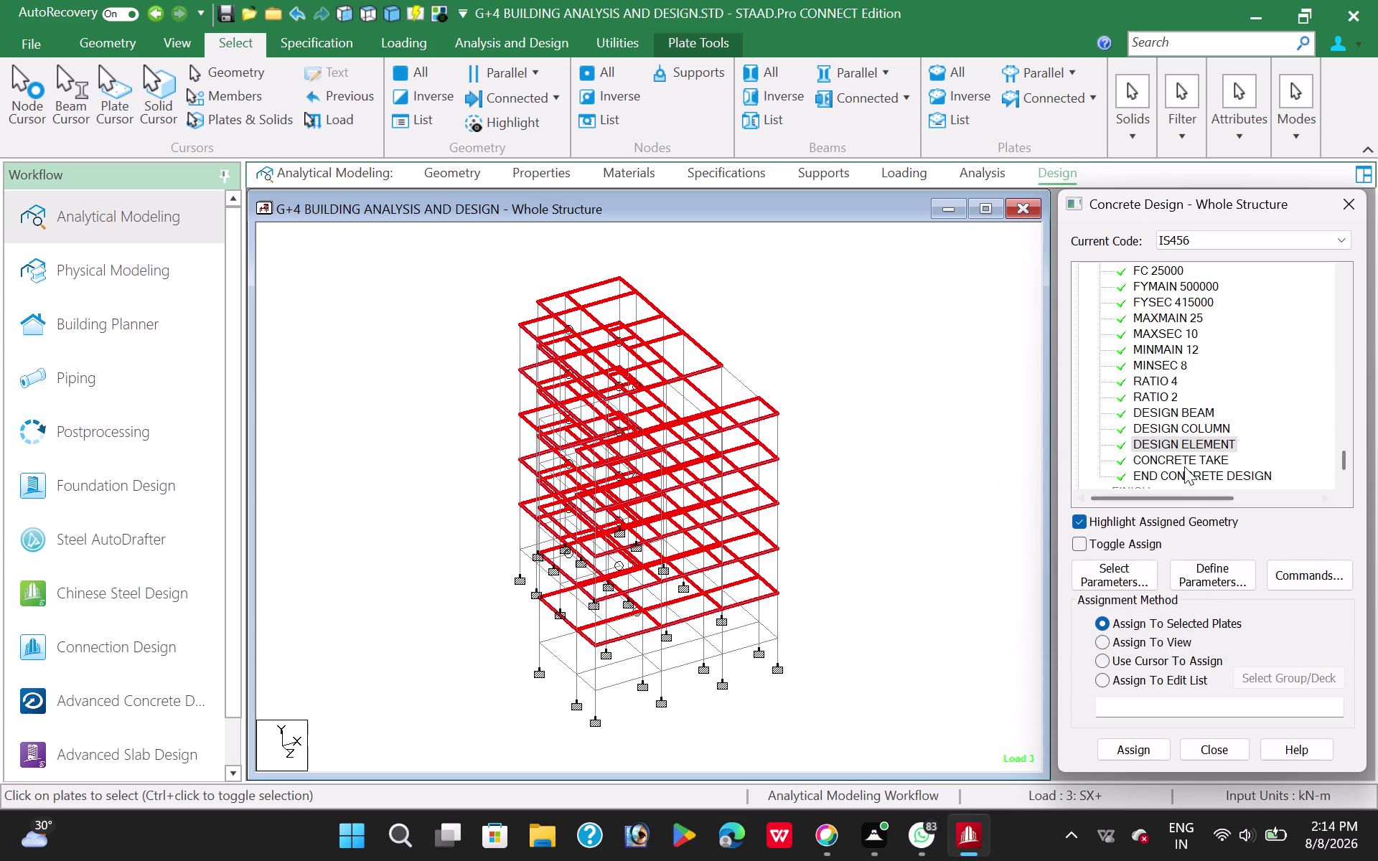
Clear the plate selection after checking the assignment.
scroll(down, 3)
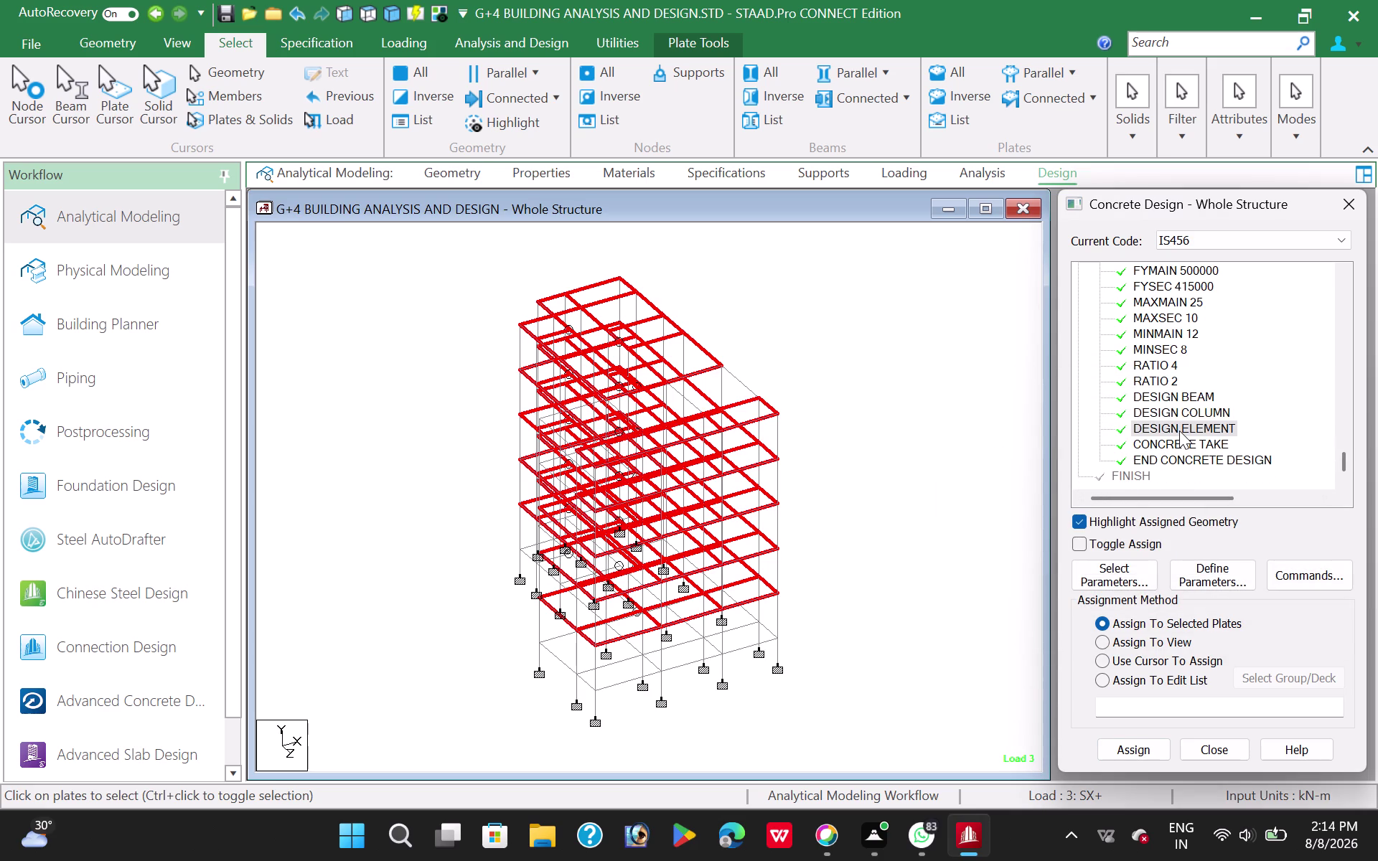
scroll(down, 3)
scroll(up, 3)
scroll(down, 3)
scroll(up, 3)
scroll(up, 3)
scroll(up, 3)
scroll(up, 3)
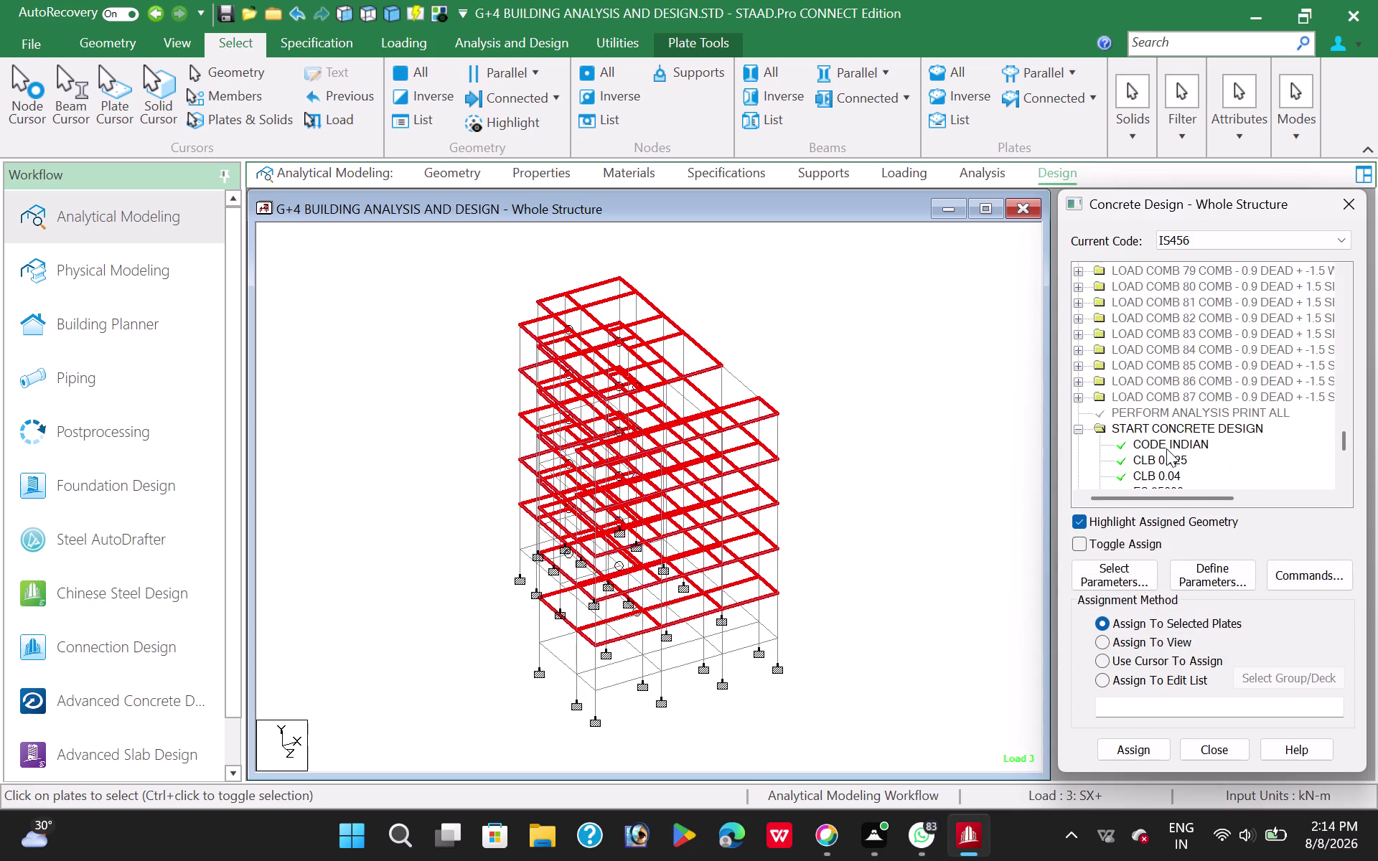
scroll(down, 3)
scroll(down, 3)
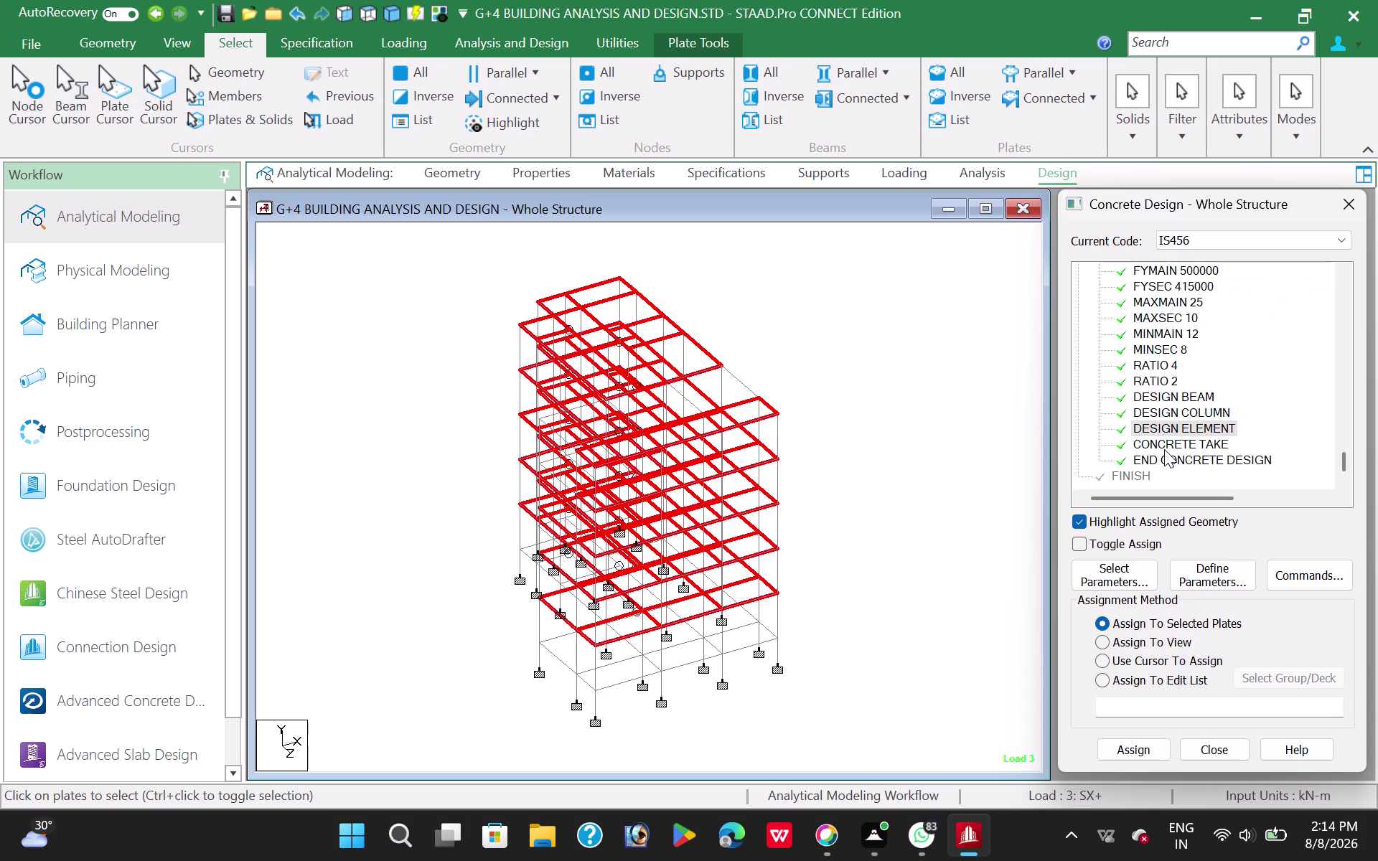
click(915, 448)
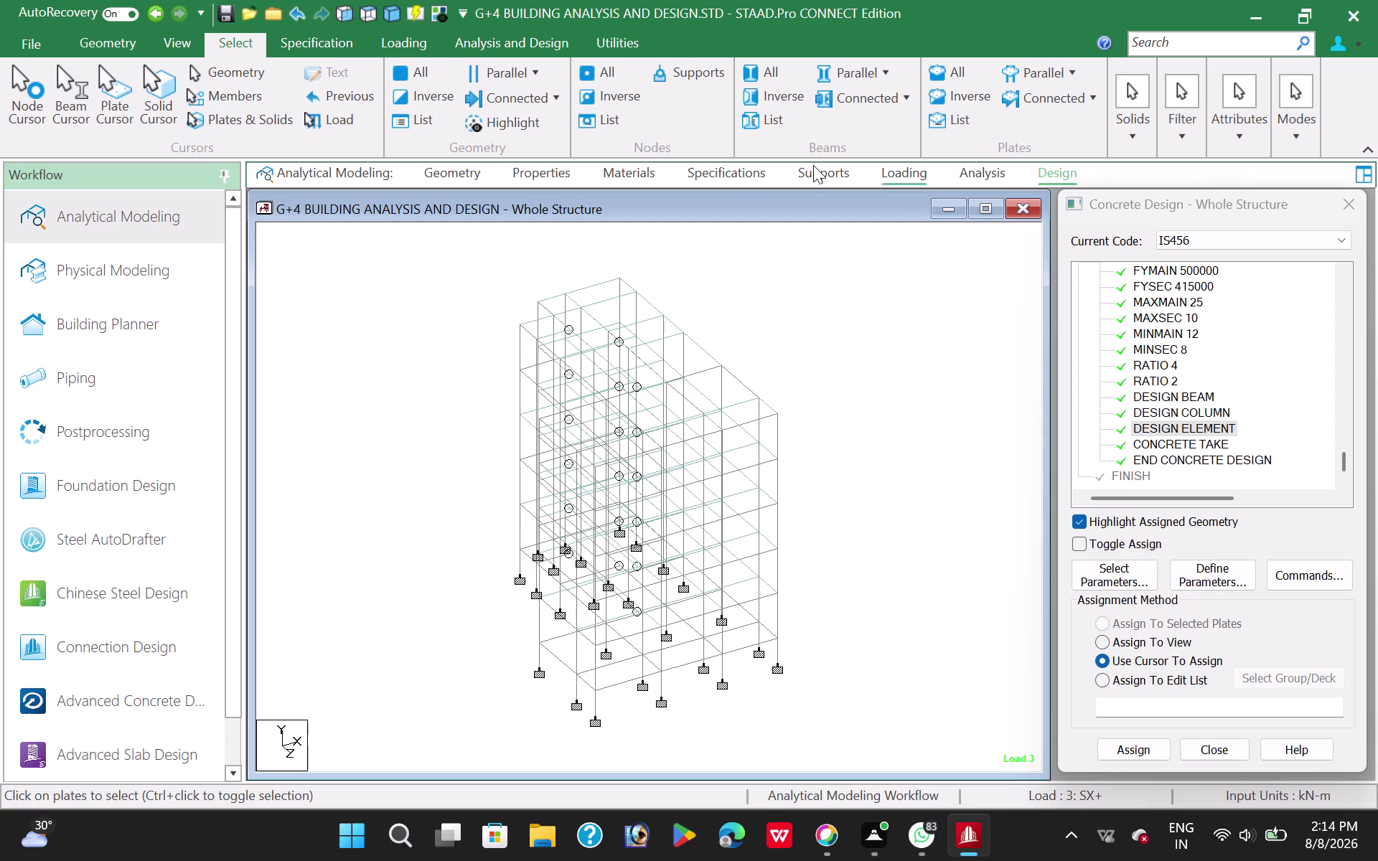
drag(530, 25, 529, 31)
Save the structure, rerun analysis with concrete design, and open the output file.
click(528, 41)
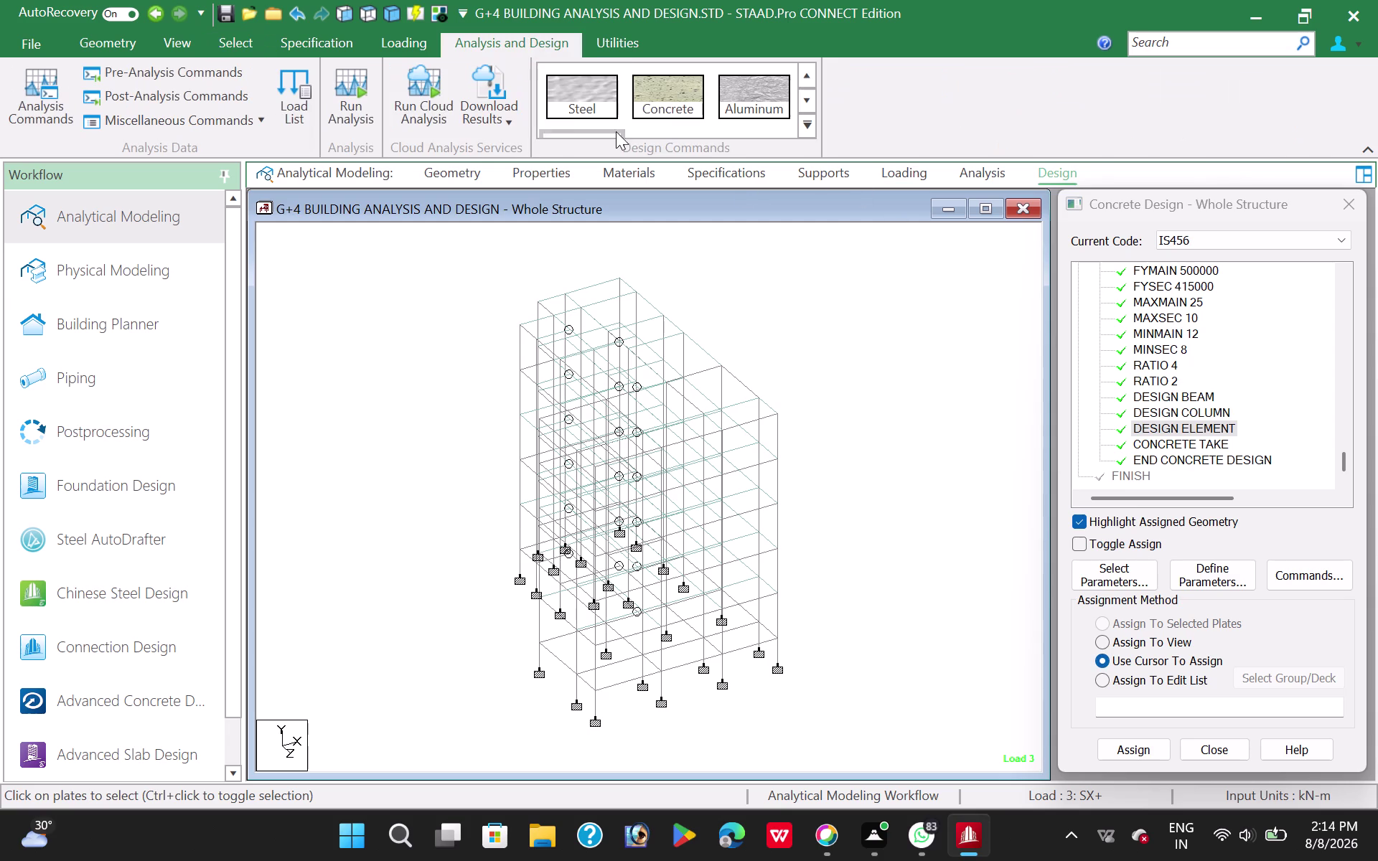
click(363, 113)
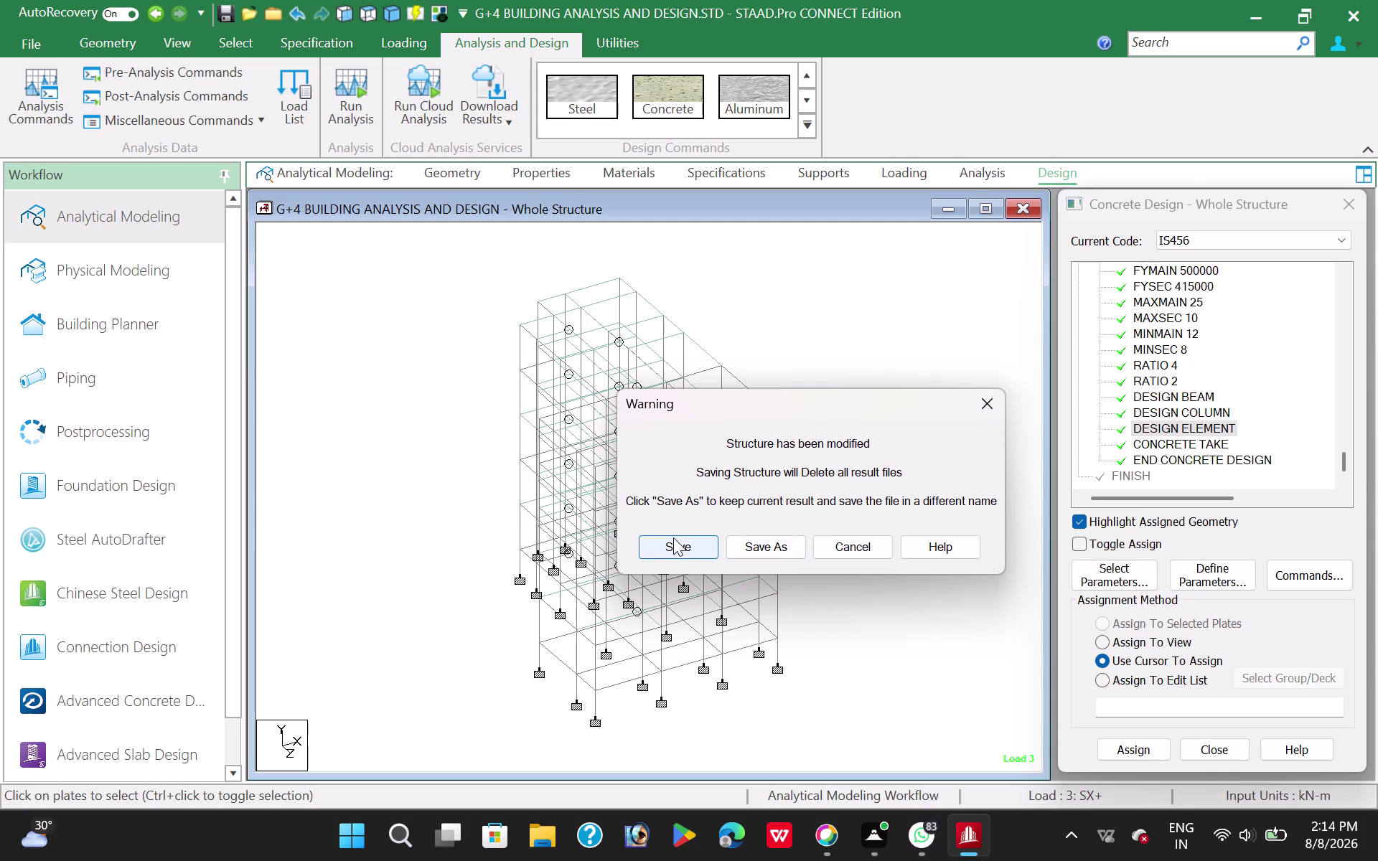
click(674, 546)
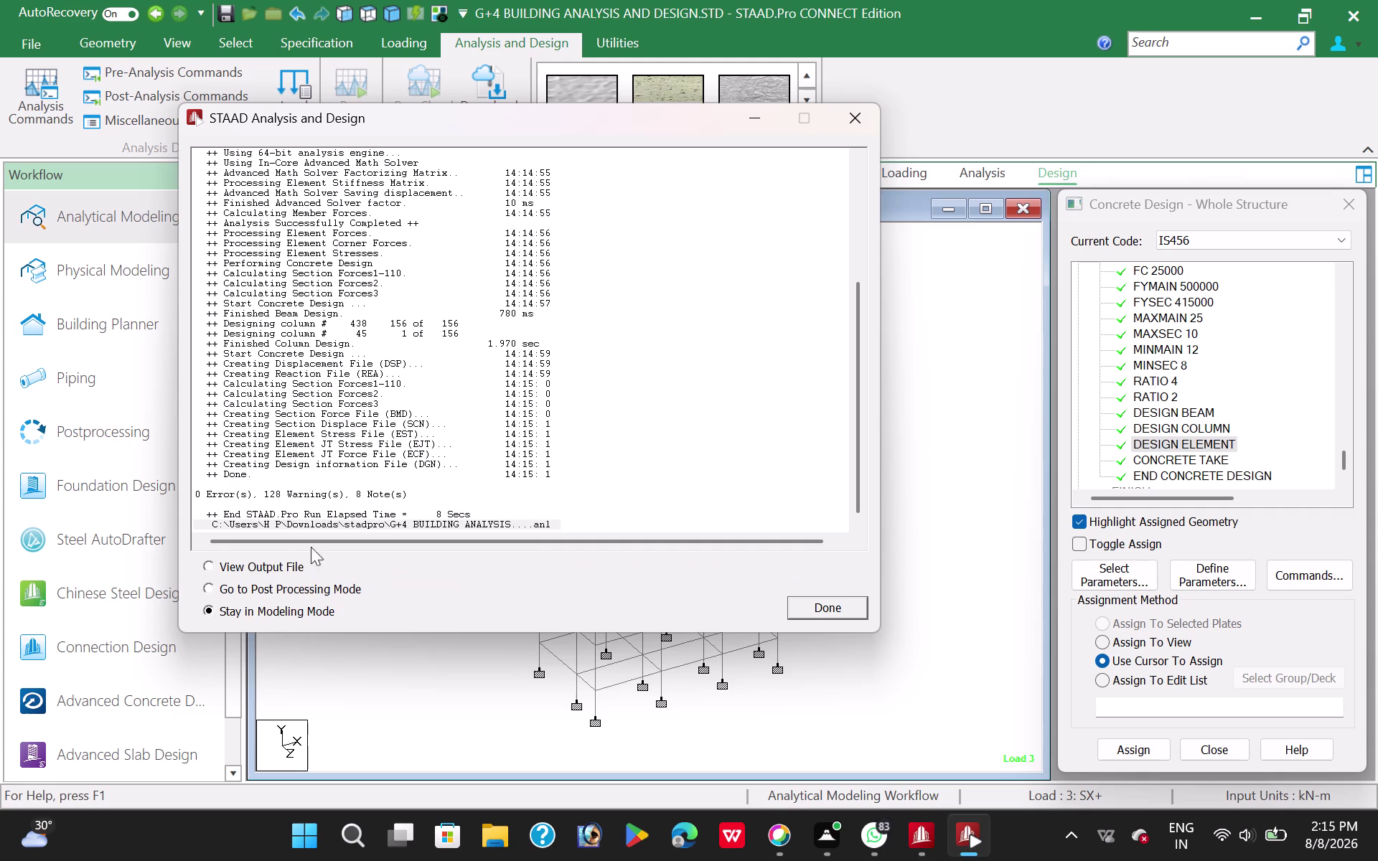
click(206, 565)
click(822, 610)
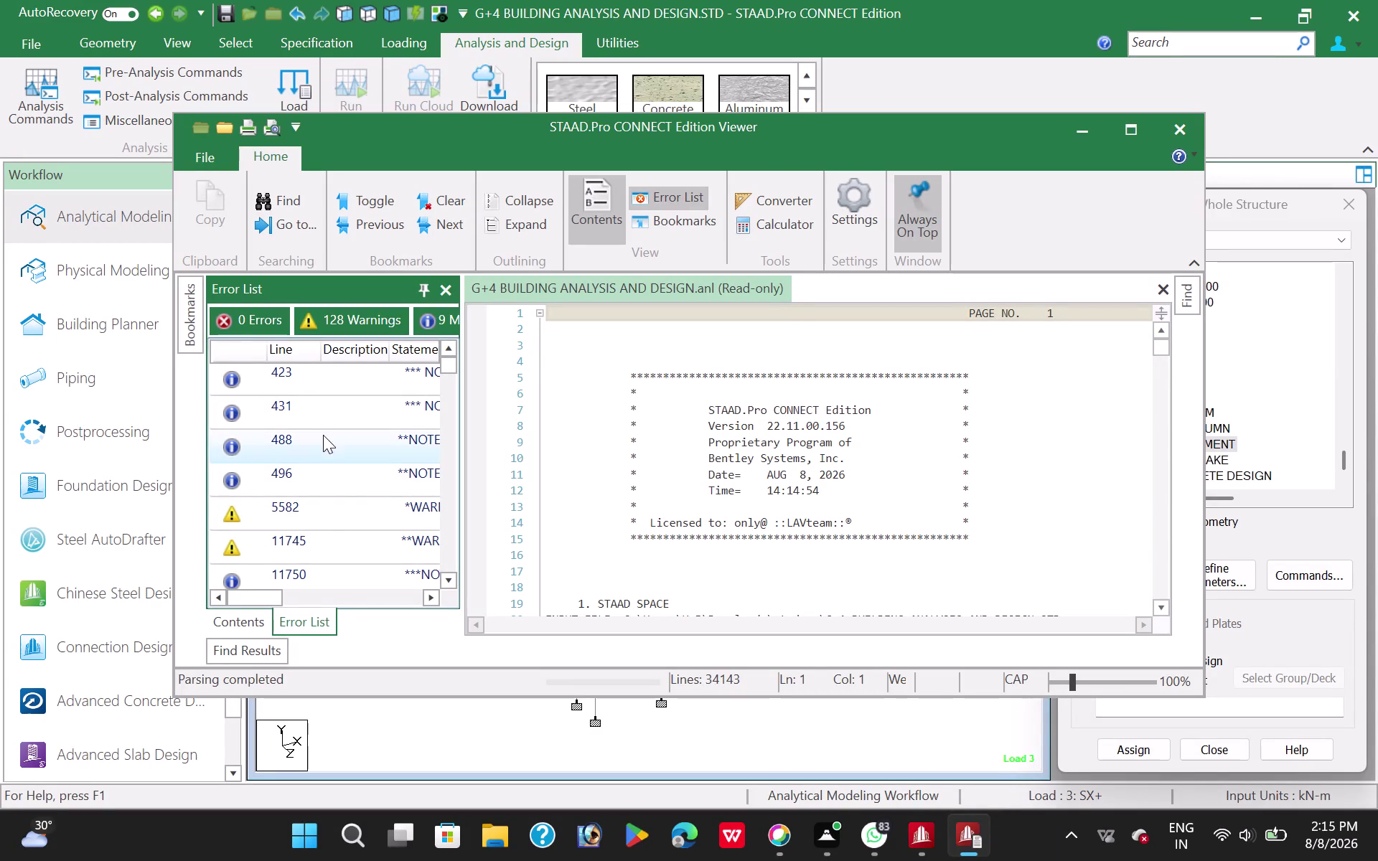
Review the selfweight, tension/compression, and beam 24 and 34 detailing warnings.
double_click(339, 508)
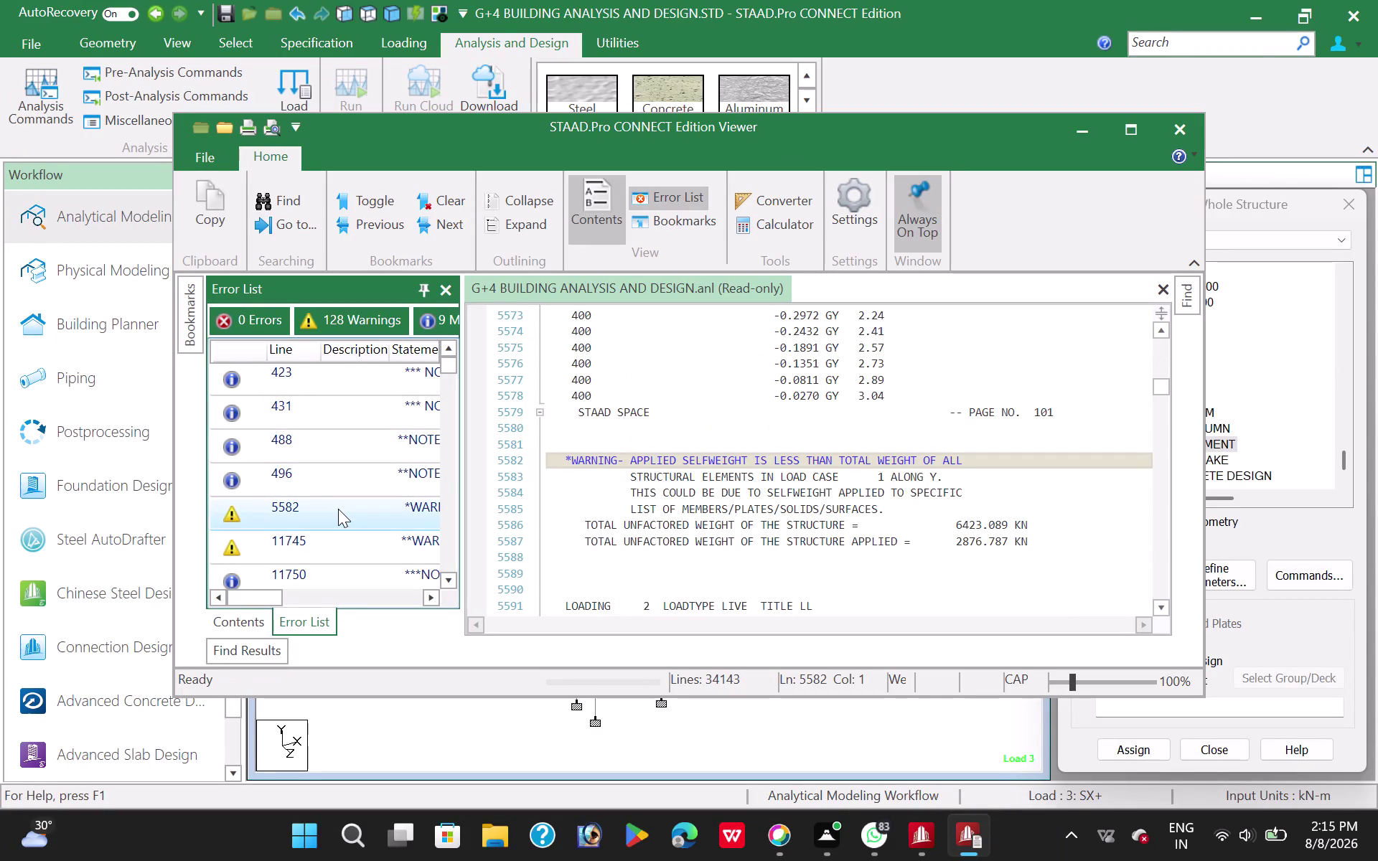
double_click(334, 538)
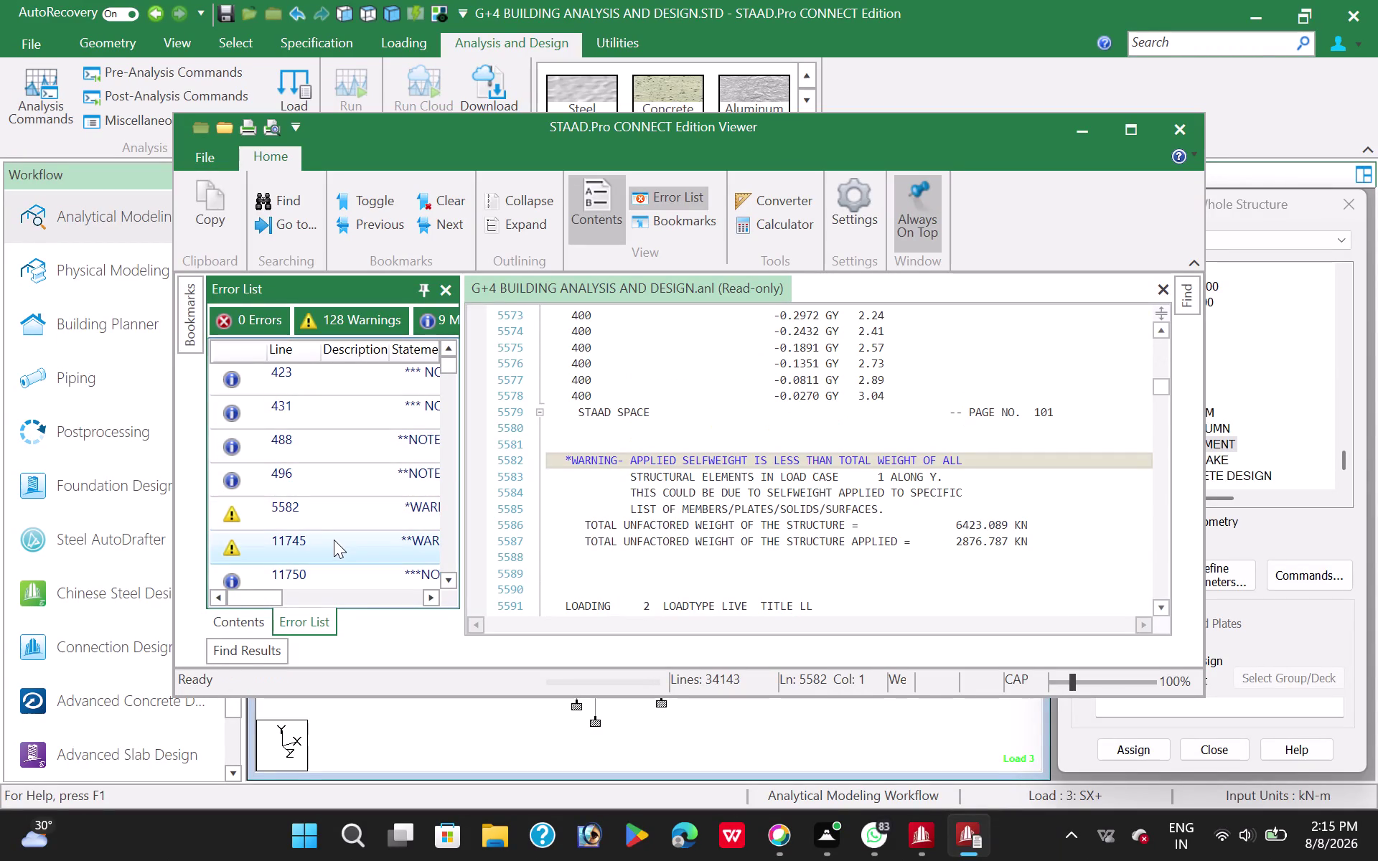
scroll(down, 3)
scroll(down, 3)
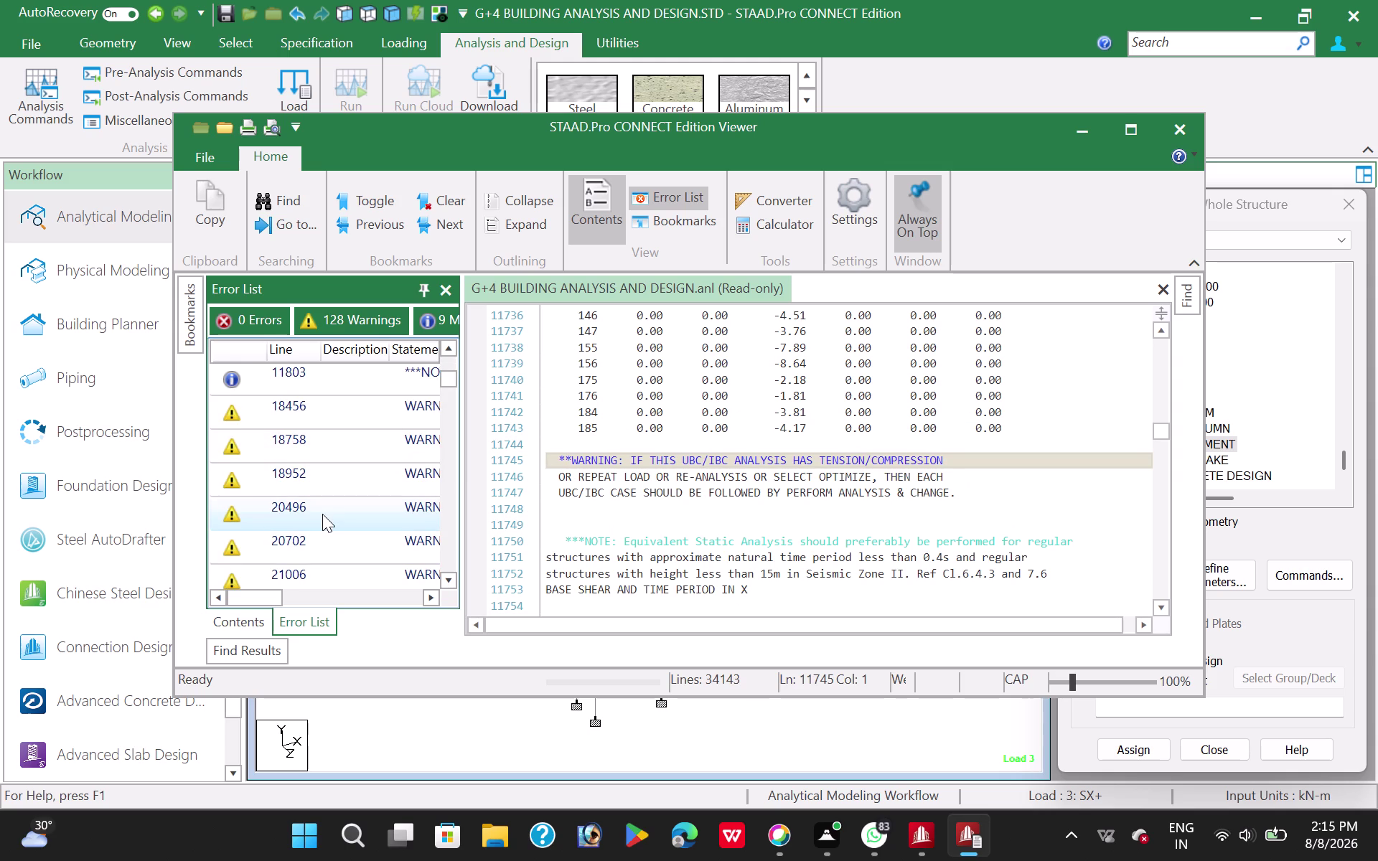
double_click(319, 417)
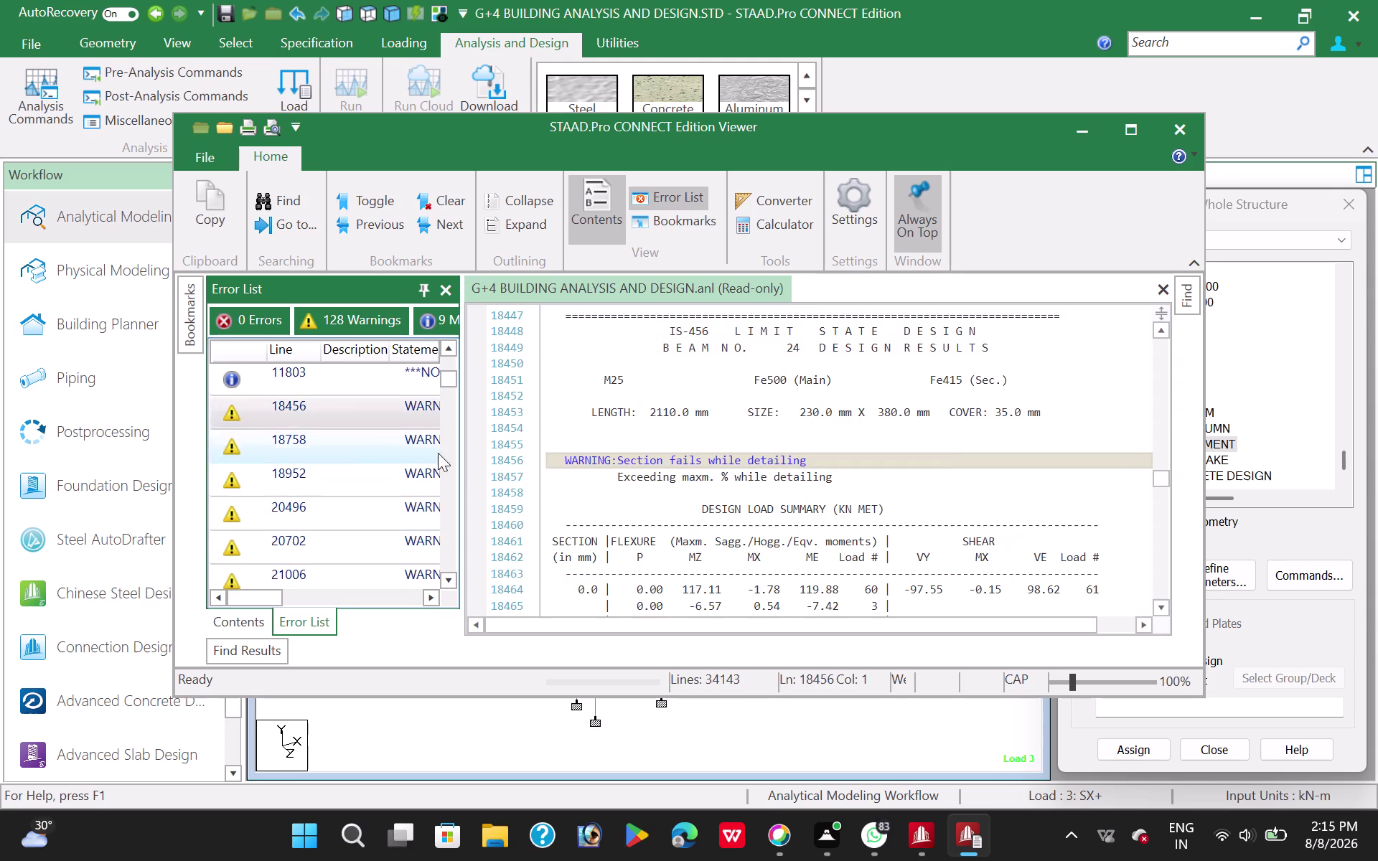
scroll(down, 3)
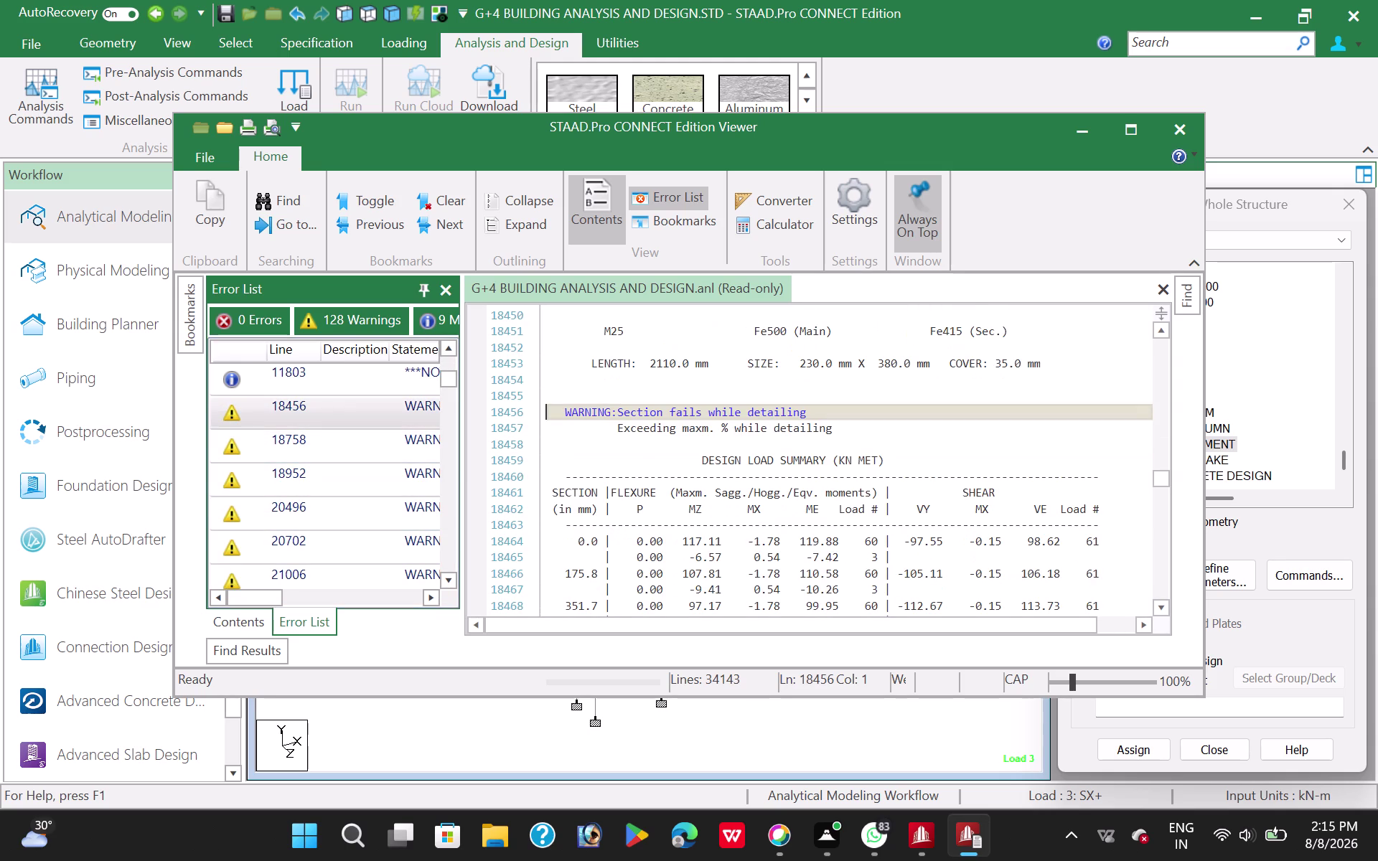
scroll(down, 3)
double_click(308, 439)
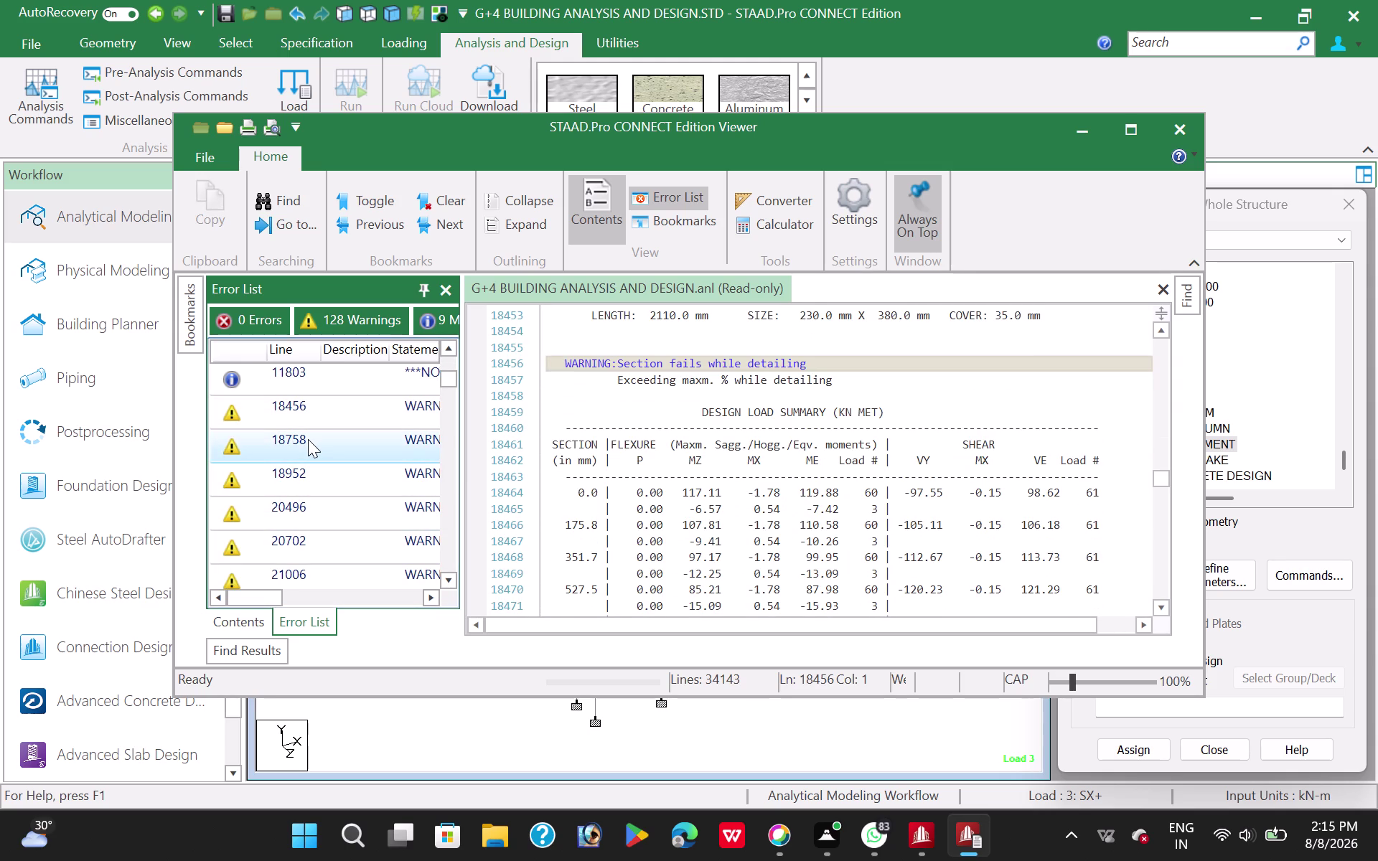
double_click(306, 477)
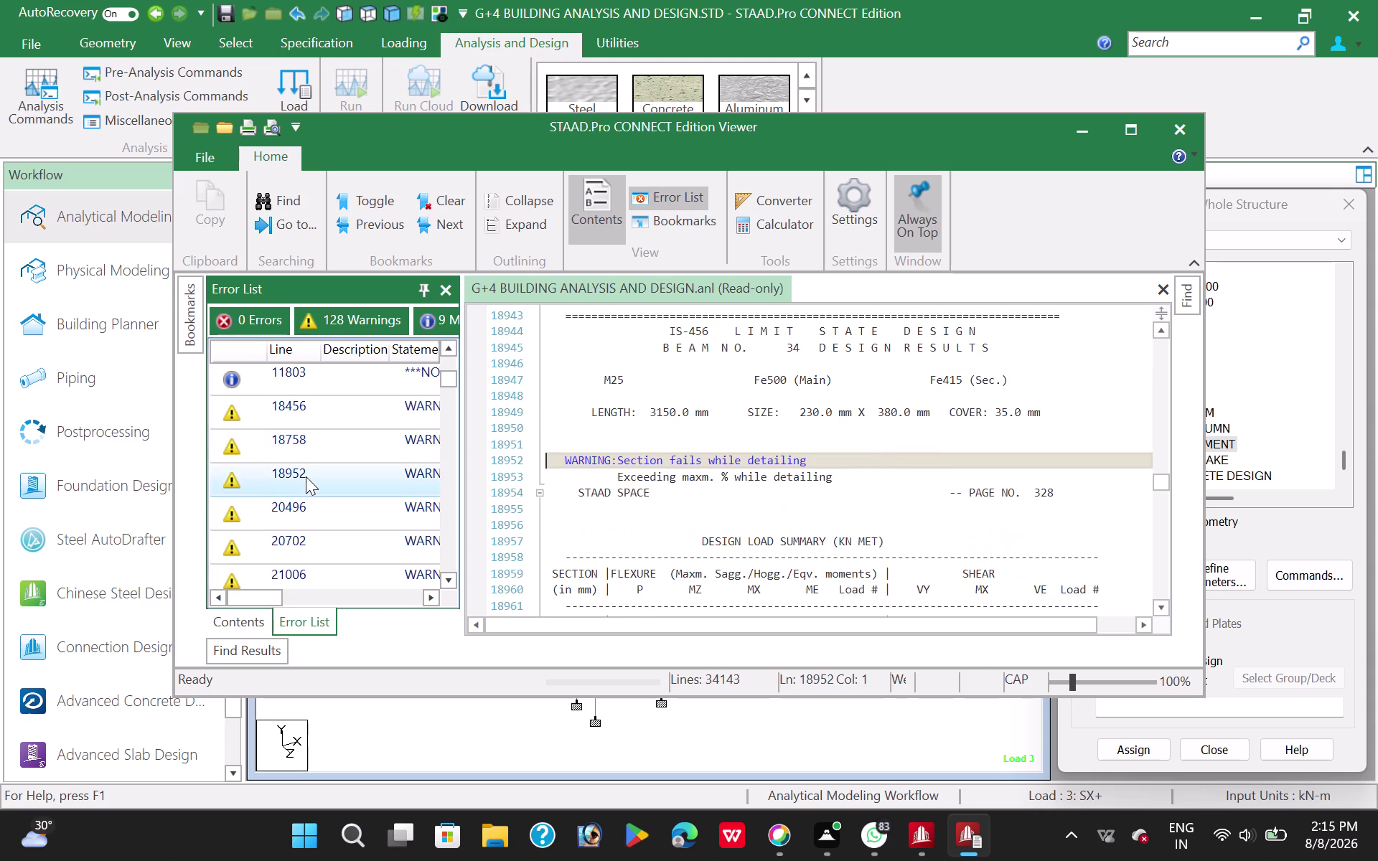
Review shear warnings for beams 93 and 97 and reinforcement warnings for columns 50 and 53.
double_click(319, 509)
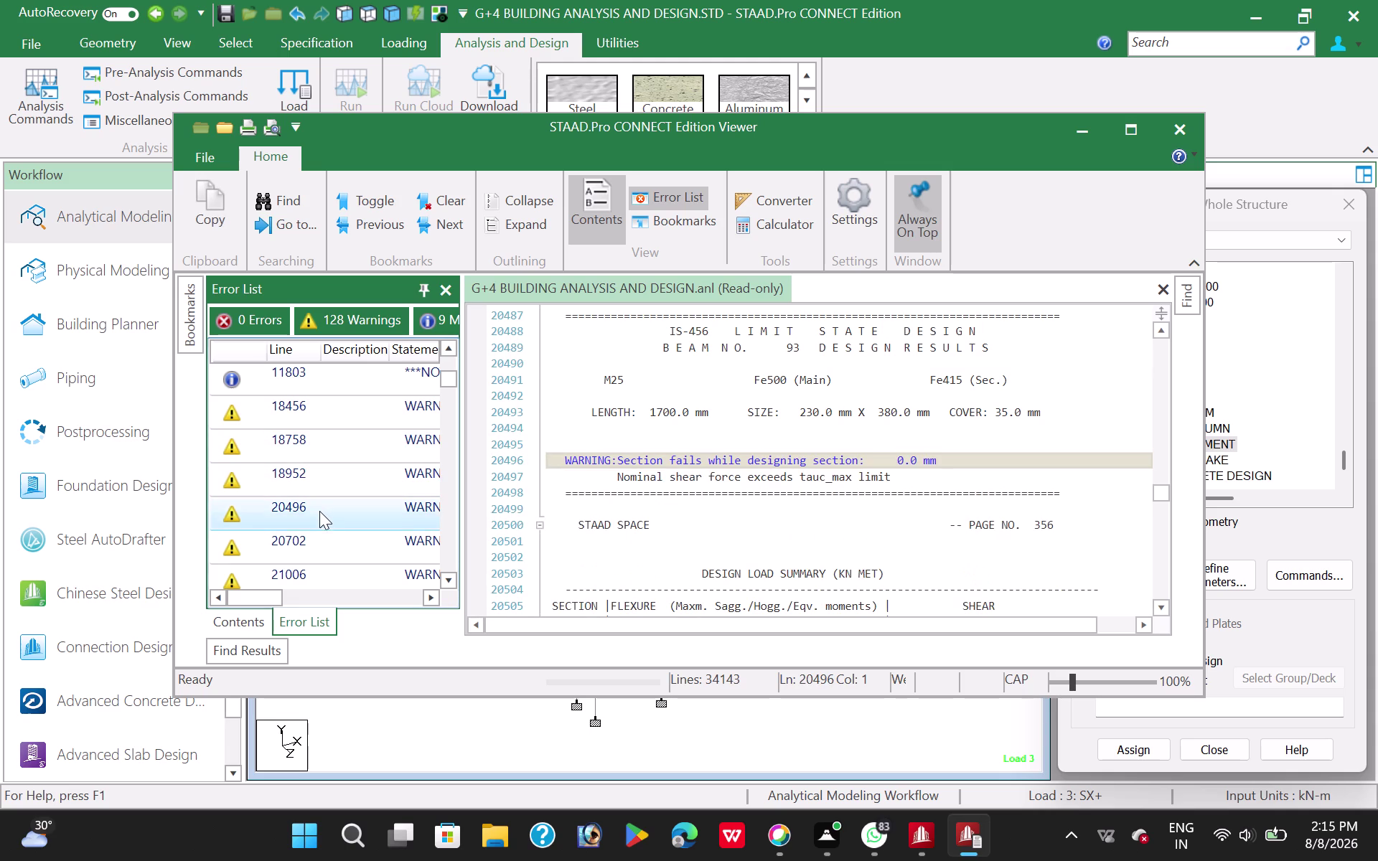
double_click(331, 550)
double_click(339, 582)
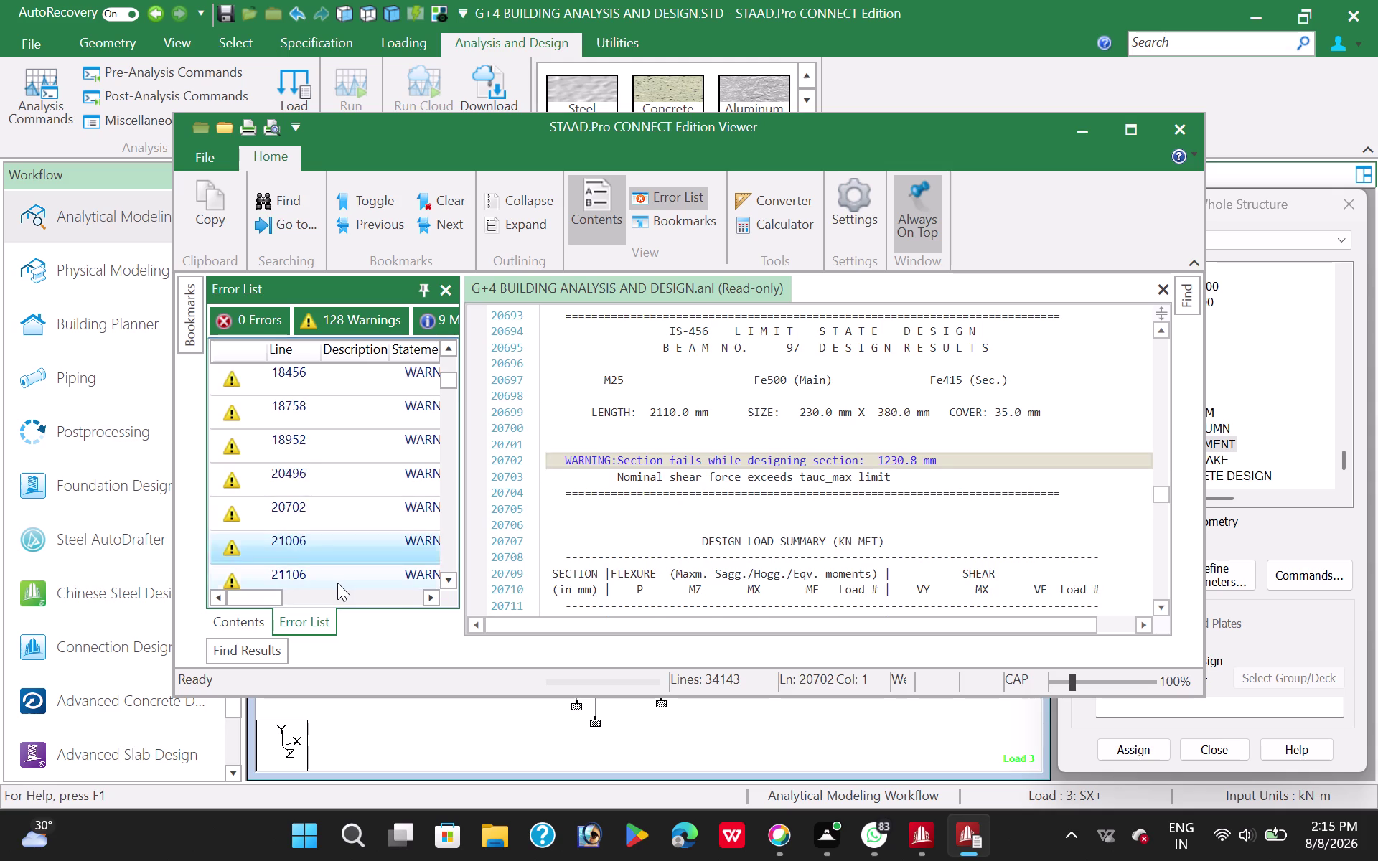
scroll(down, 3)
scroll(down, 3)
scroll(down, 3)
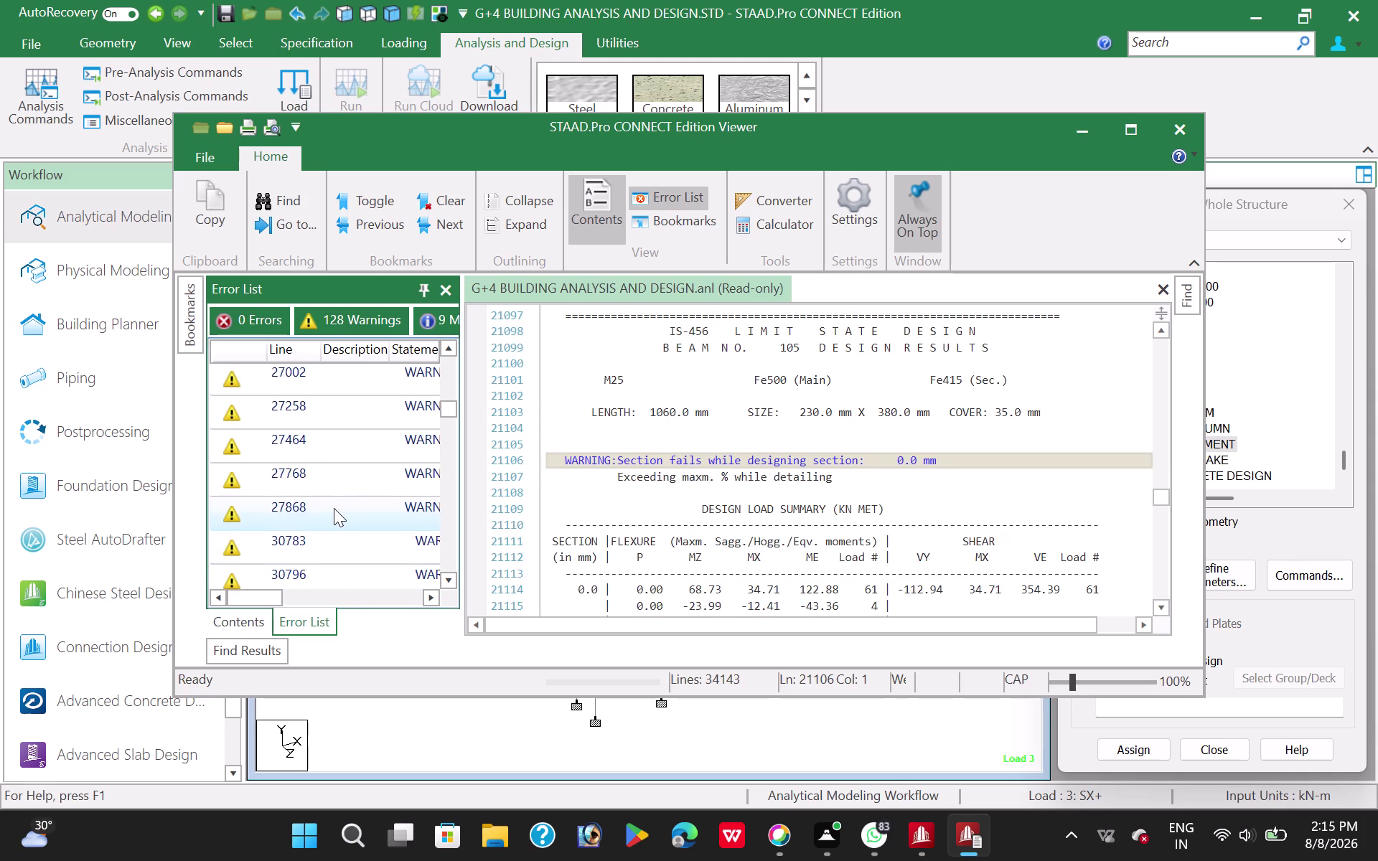
scroll(down, 3)
double_click(330, 475)
double_click(319, 516)
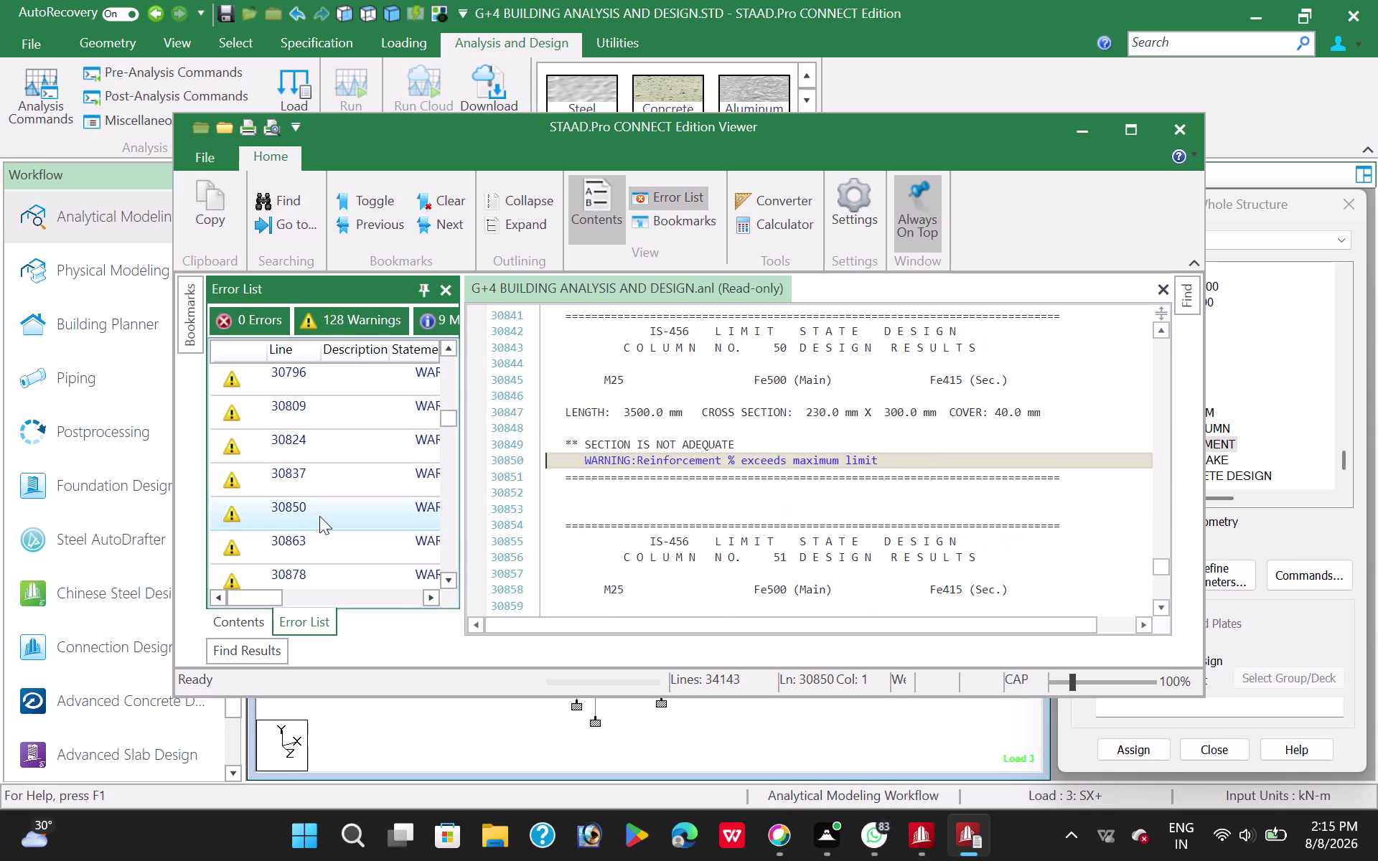
double_click(330, 549)
double_click(340, 585)
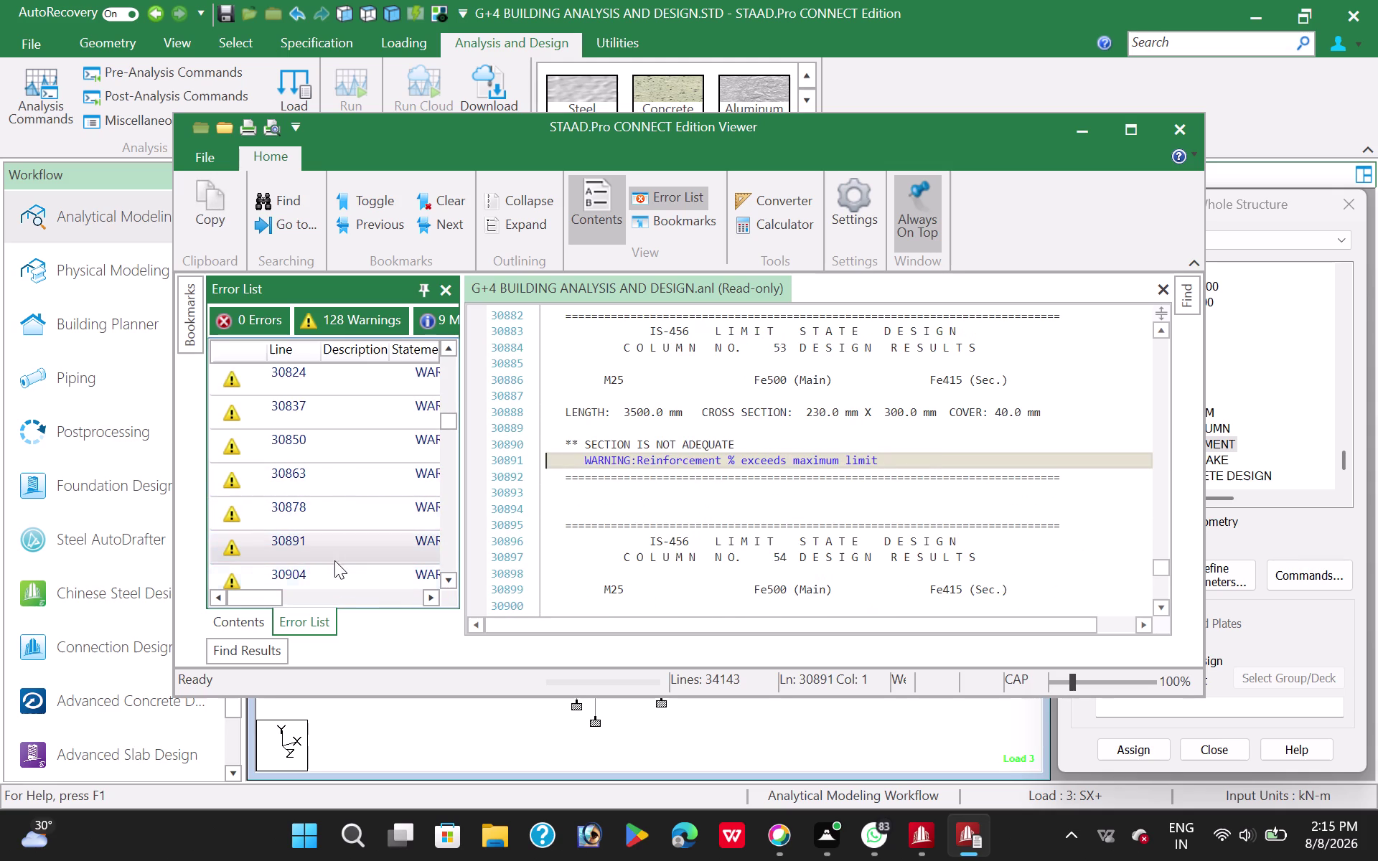
Review the reinforcement warnings for columns 63 and 65.
scroll(down, 3)
scroll(down, 3)
double_click(326, 468)
double_click(323, 450)
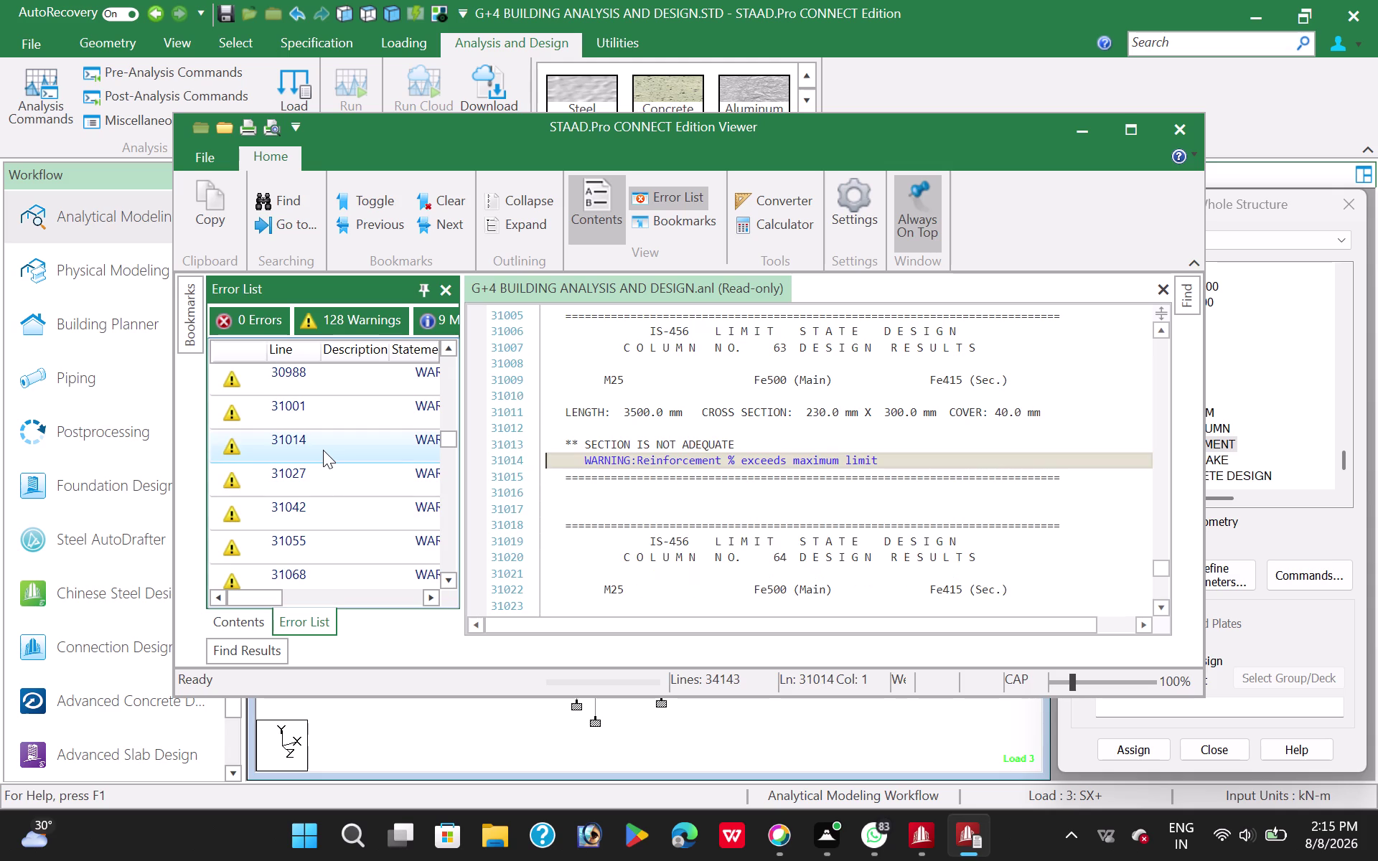
double_click(327, 497)
double_click(329, 511)
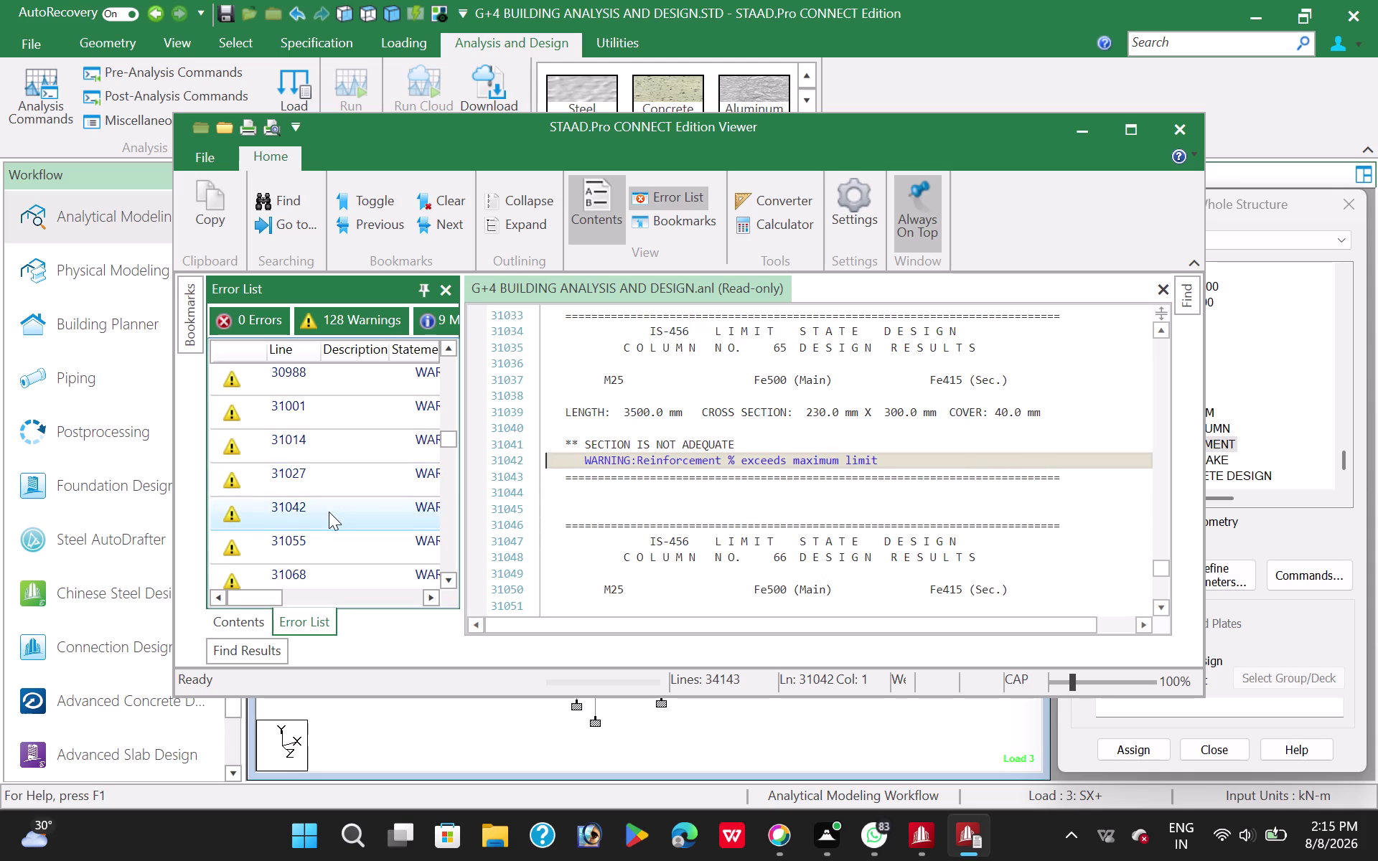
Return to the beam 24 detailing warning and the following beam design warnings.
scroll(up, 3)
scroll(up, 3)
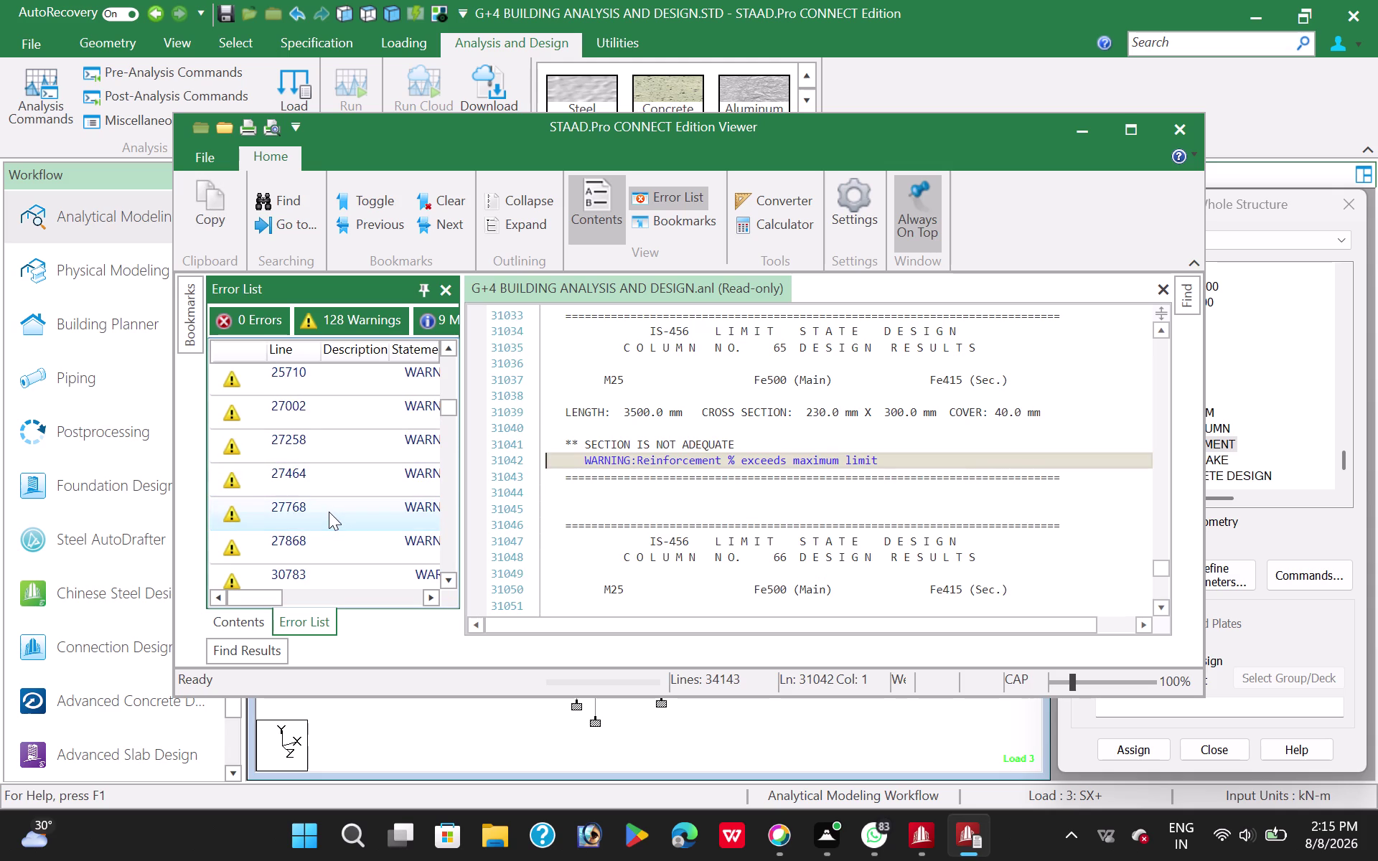
scroll(up, 3)
scroll(down, 3)
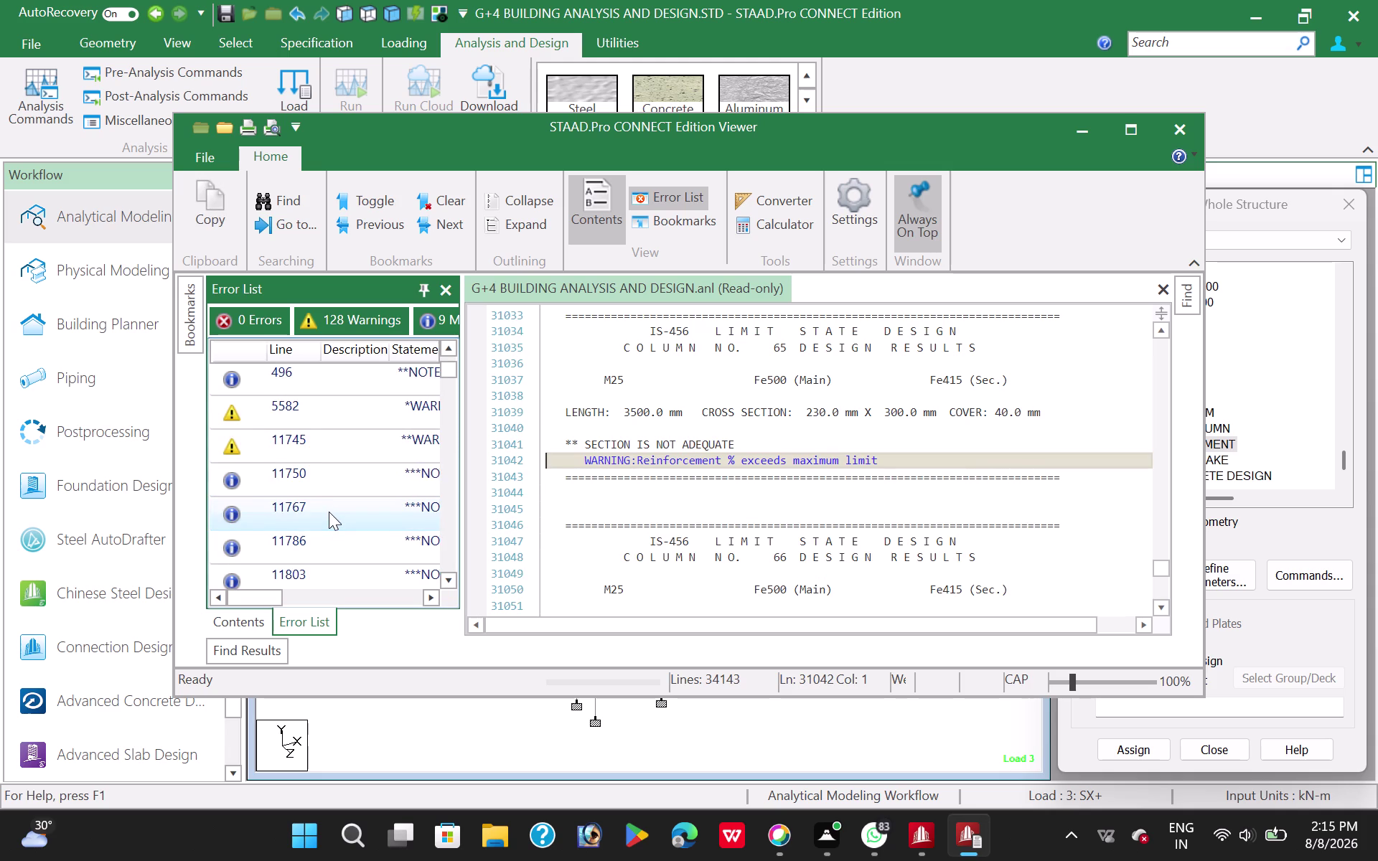
scroll(up, 3)
scroll(down, 3)
double_click(323, 510)
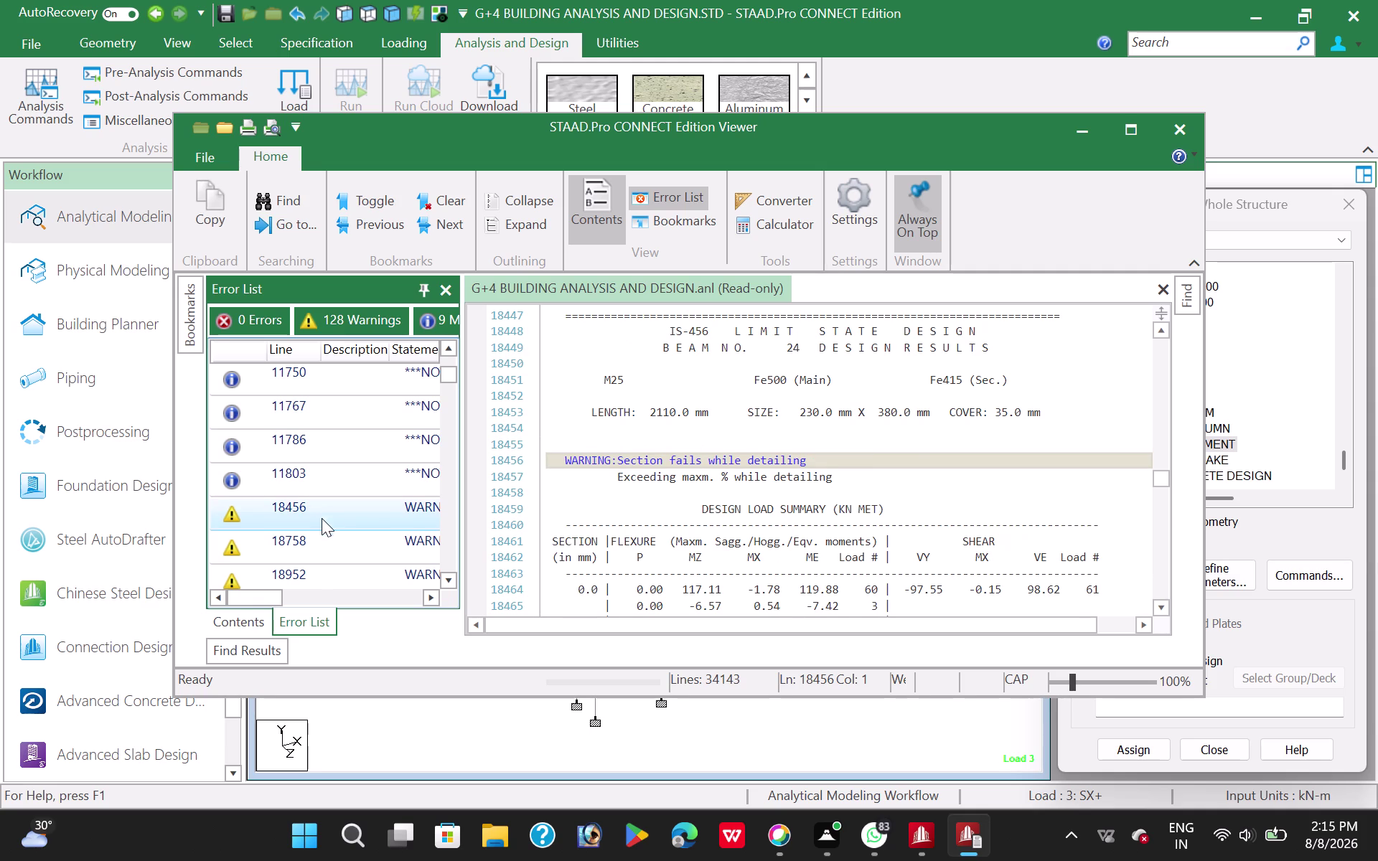
double_click(328, 544)
double_click(337, 576)
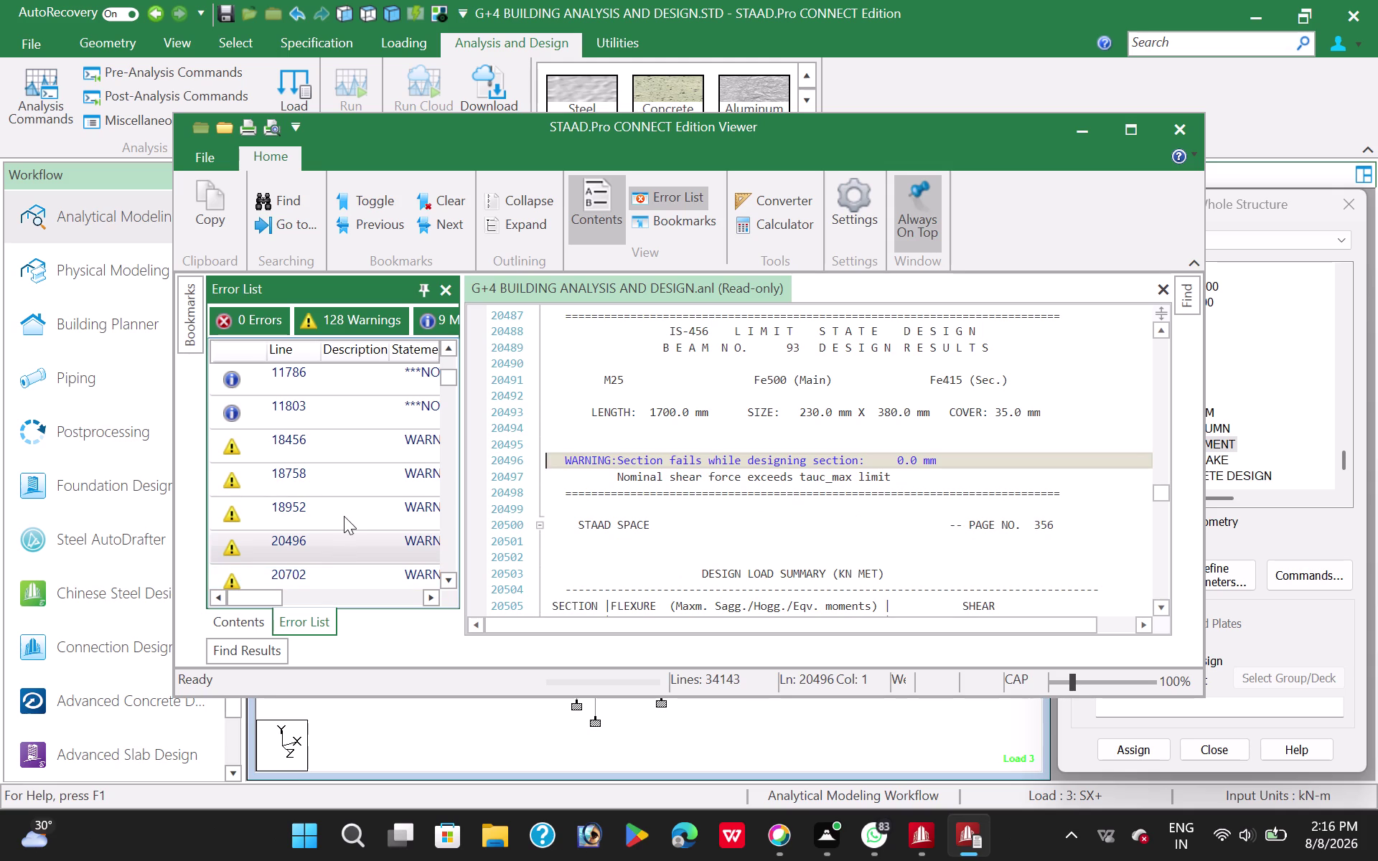
Re-check warnings for beams 24, 34, 93, 97, 103 and 107.
double_click(356, 439)
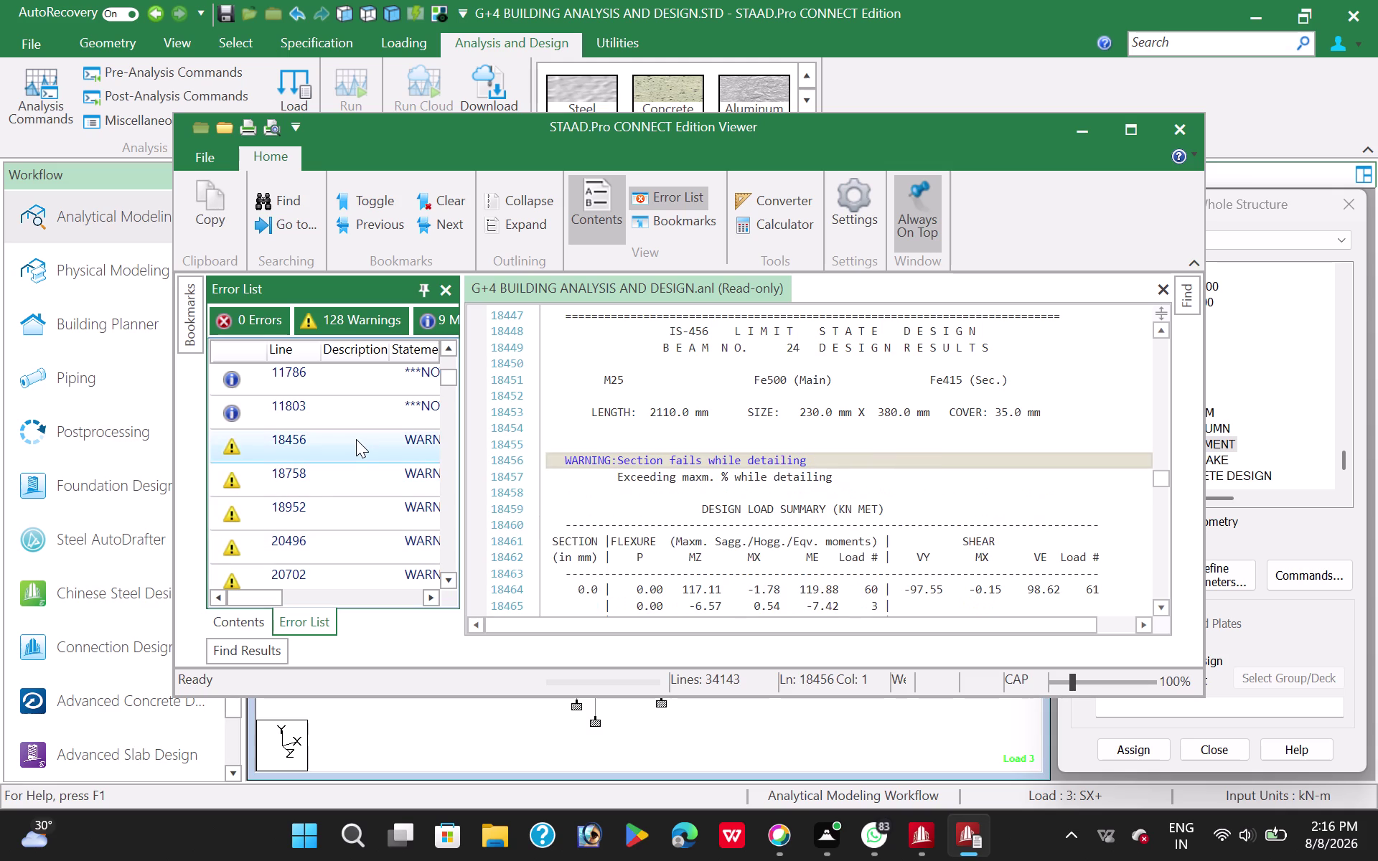
double_click(356, 475)
double_click(346, 509)
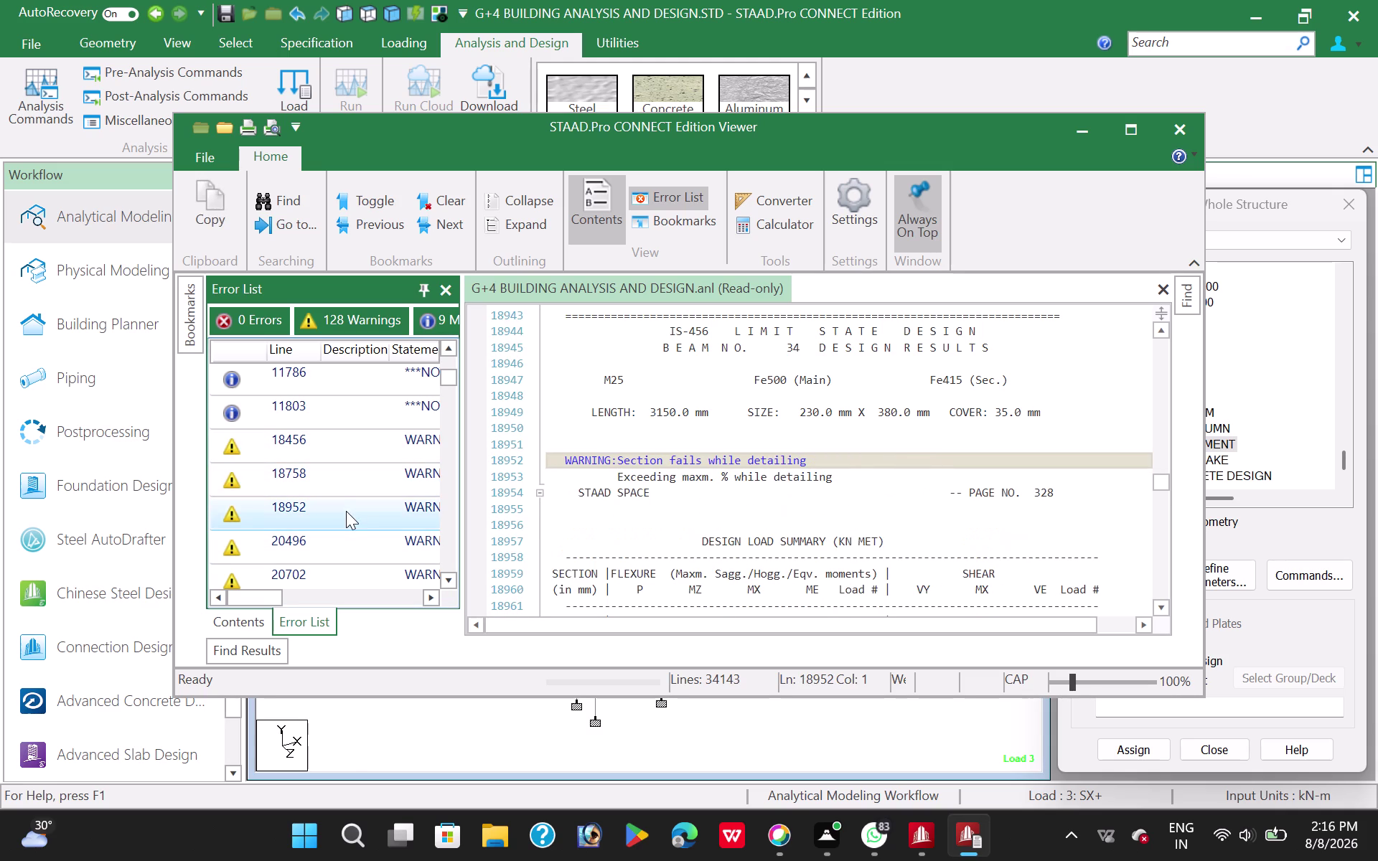
double_click(351, 545)
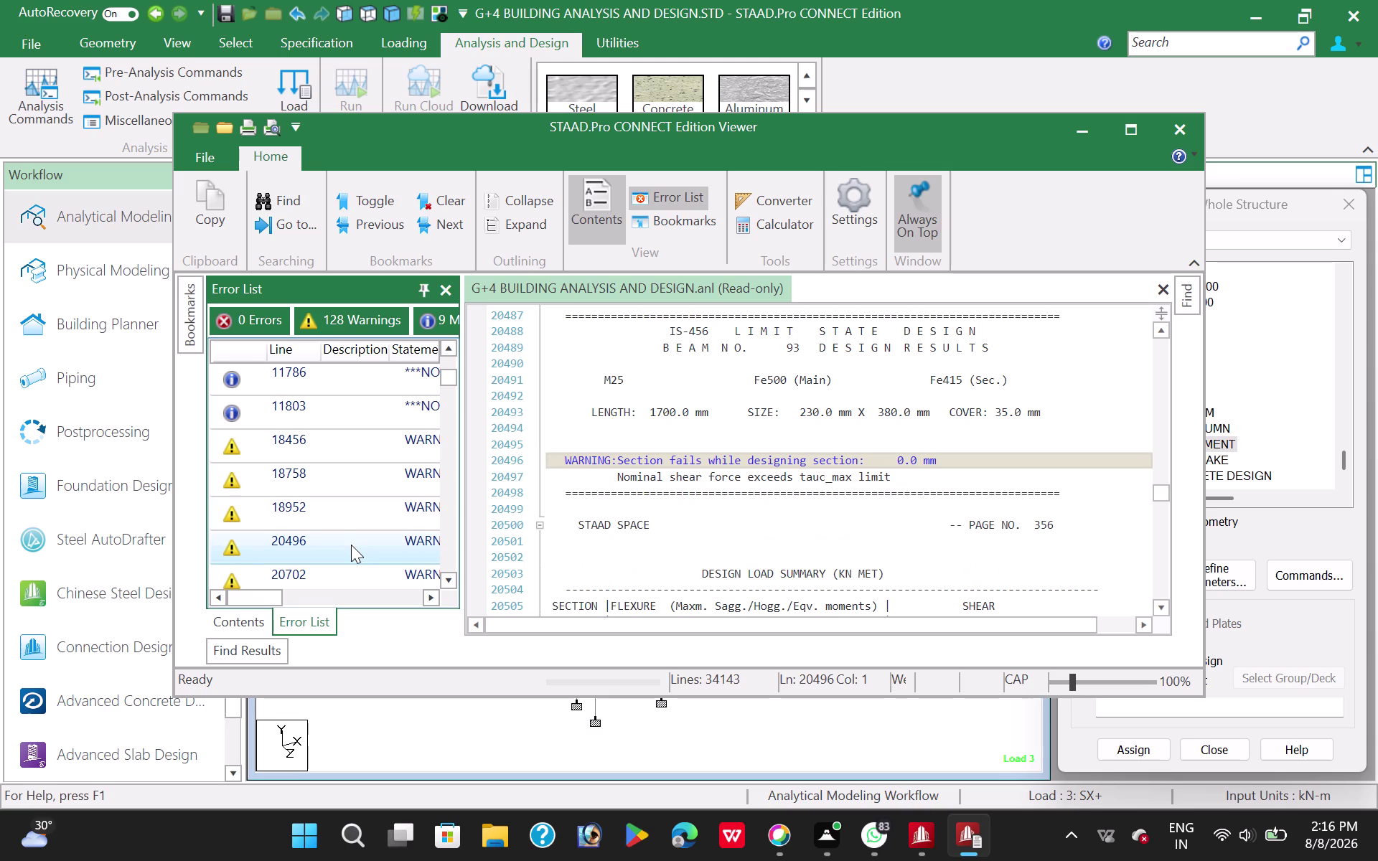
double_click(353, 570)
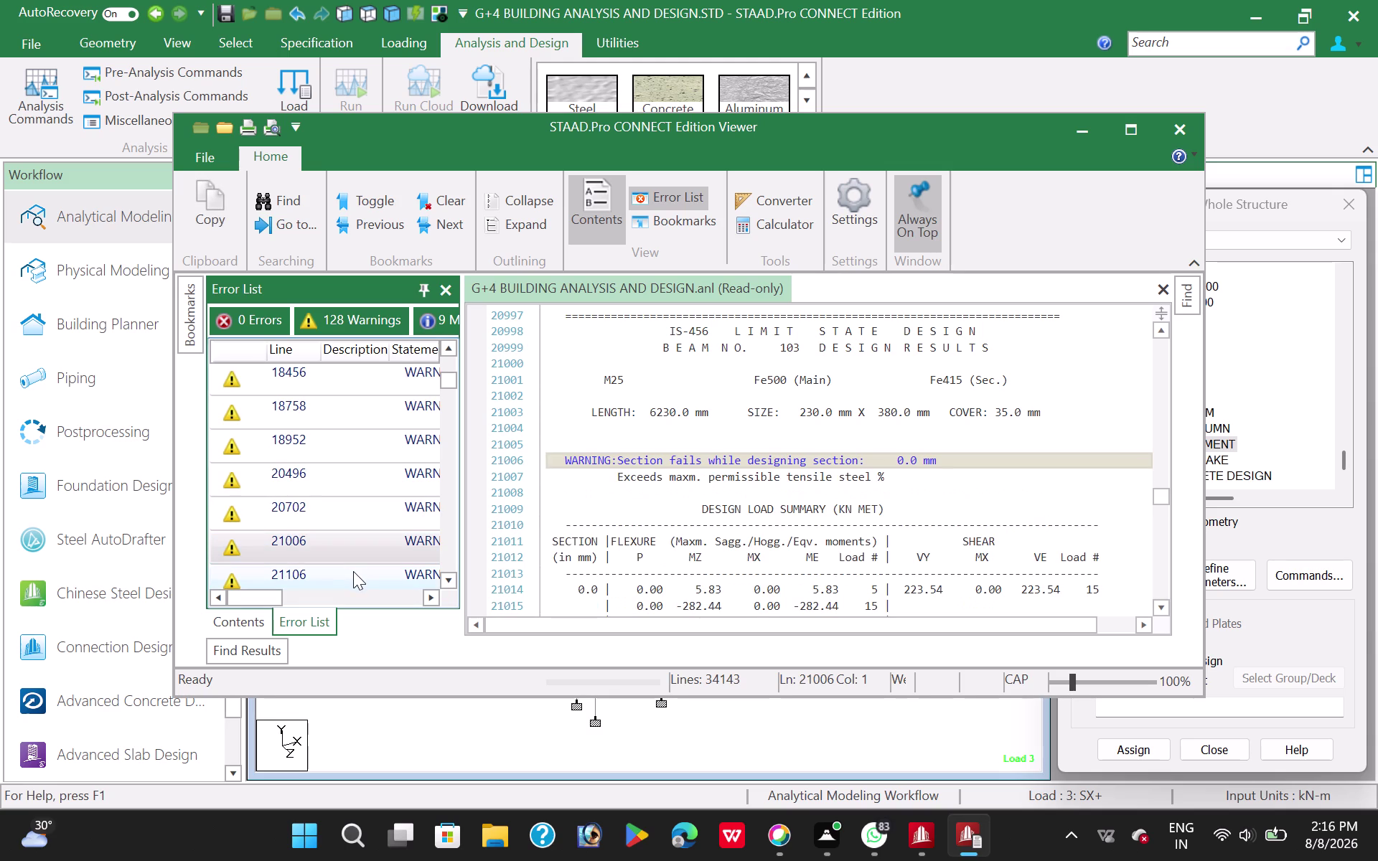
double_click(349, 552)
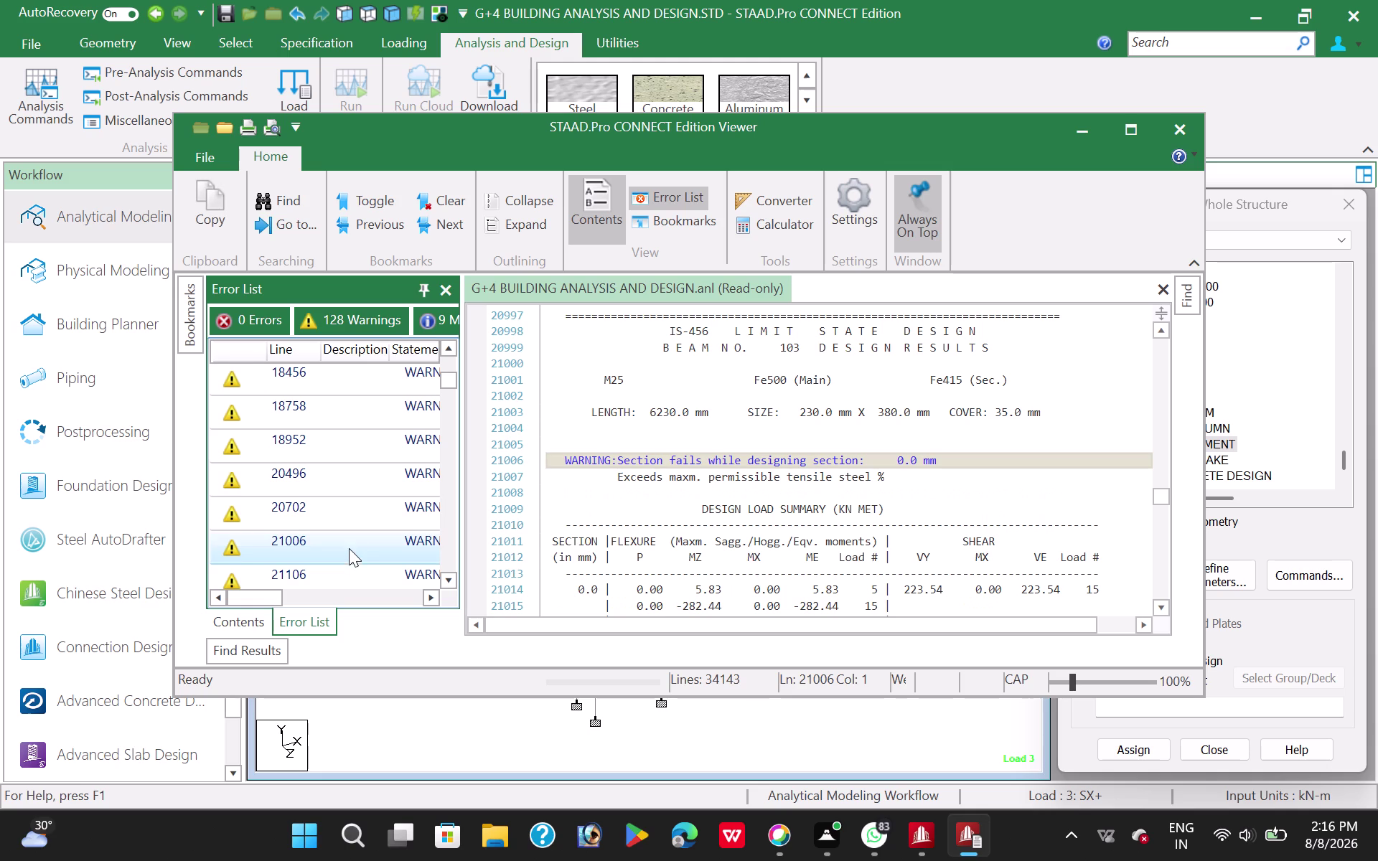
double_click(353, 514)
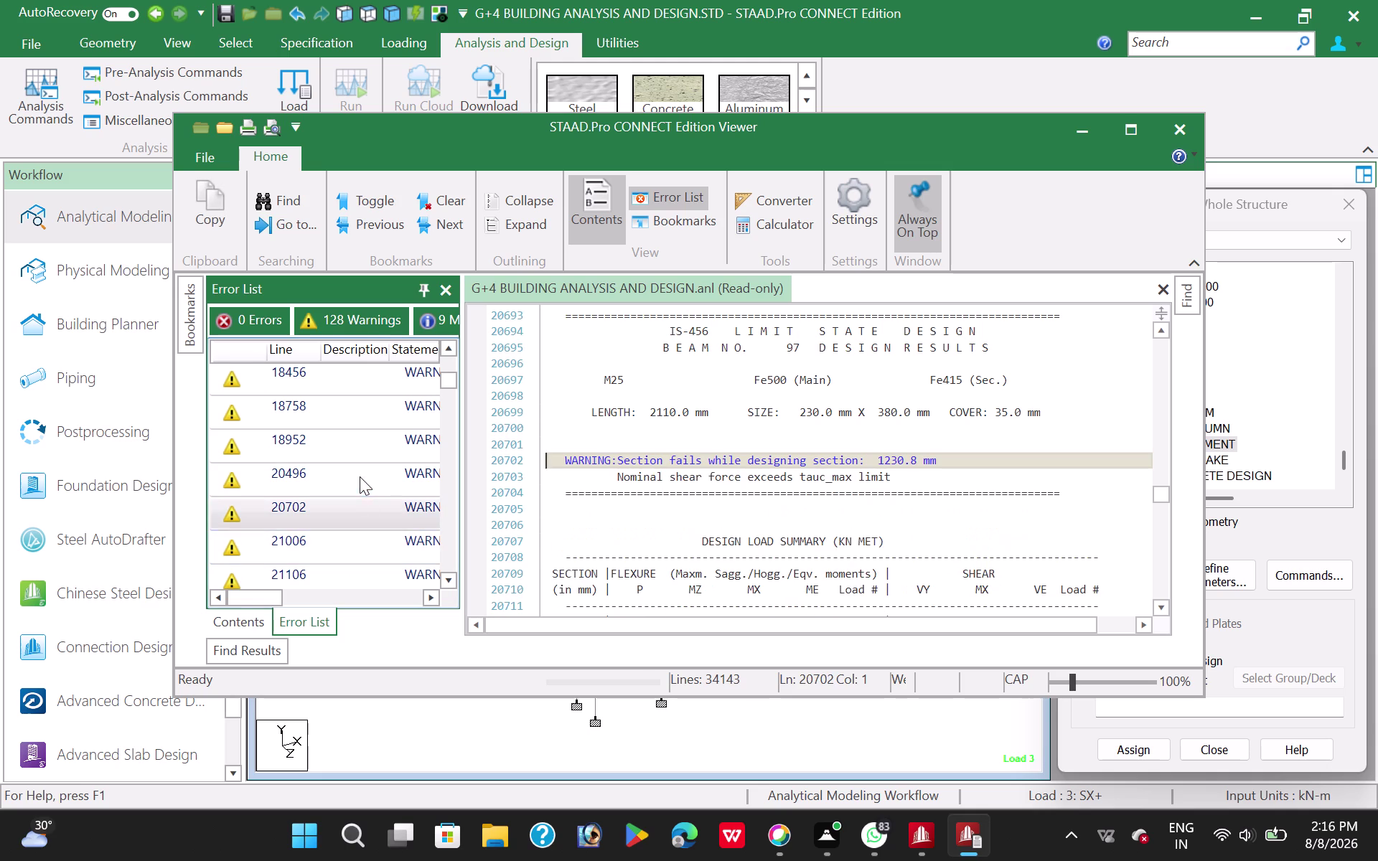
double_click(359, 477)
double_click(358, 506)
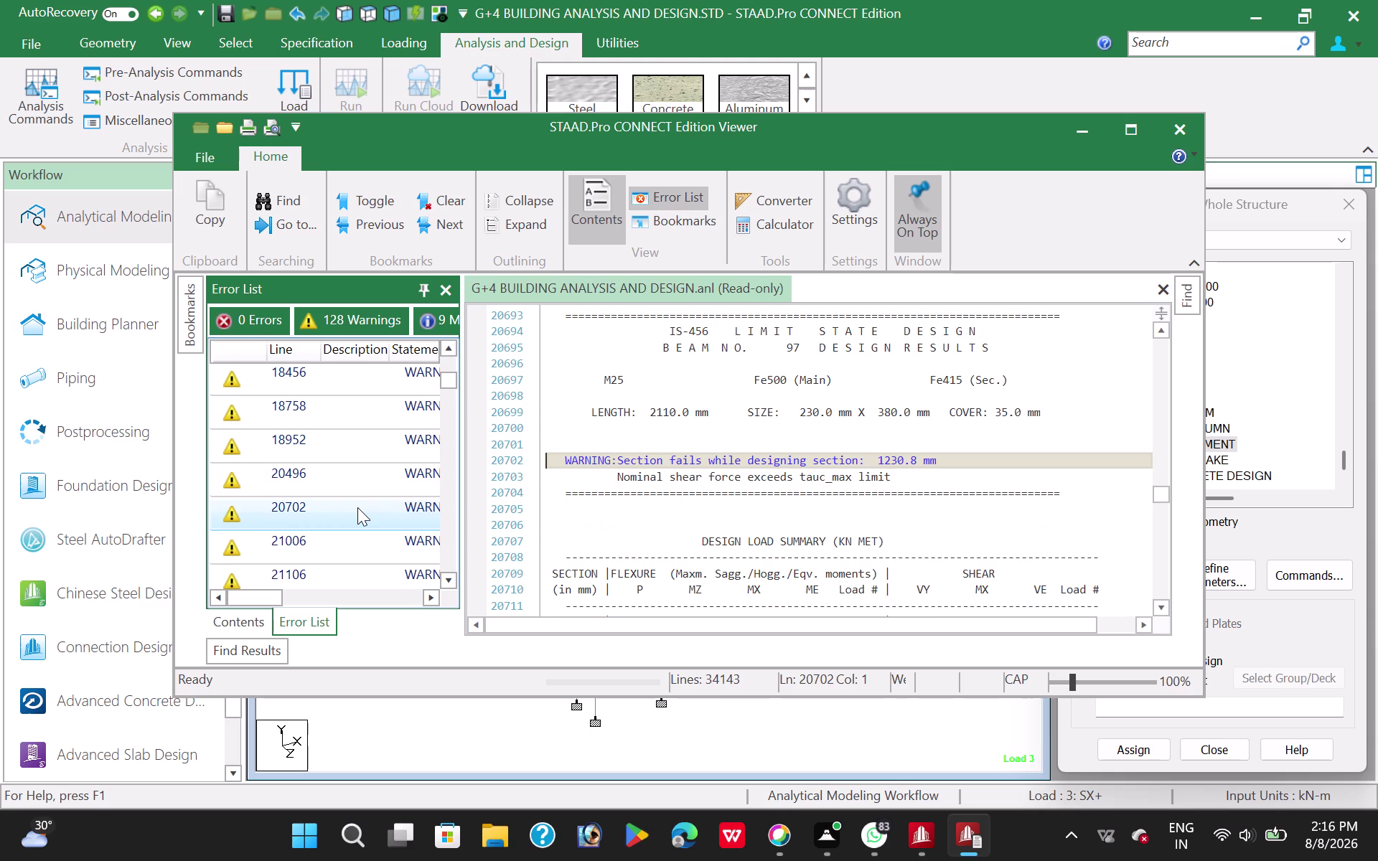
double_click(358, 545)
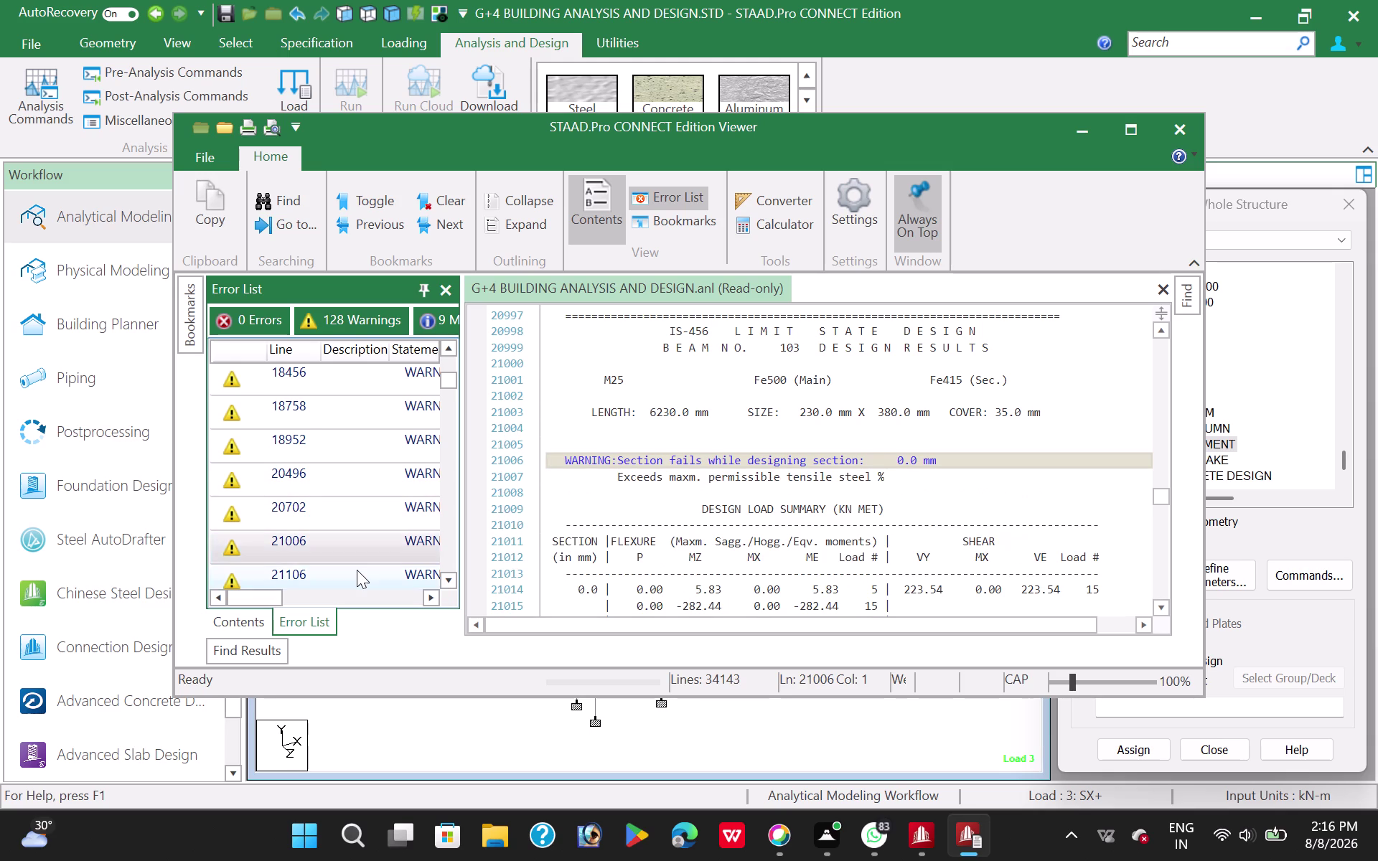
double_click(357, 570)
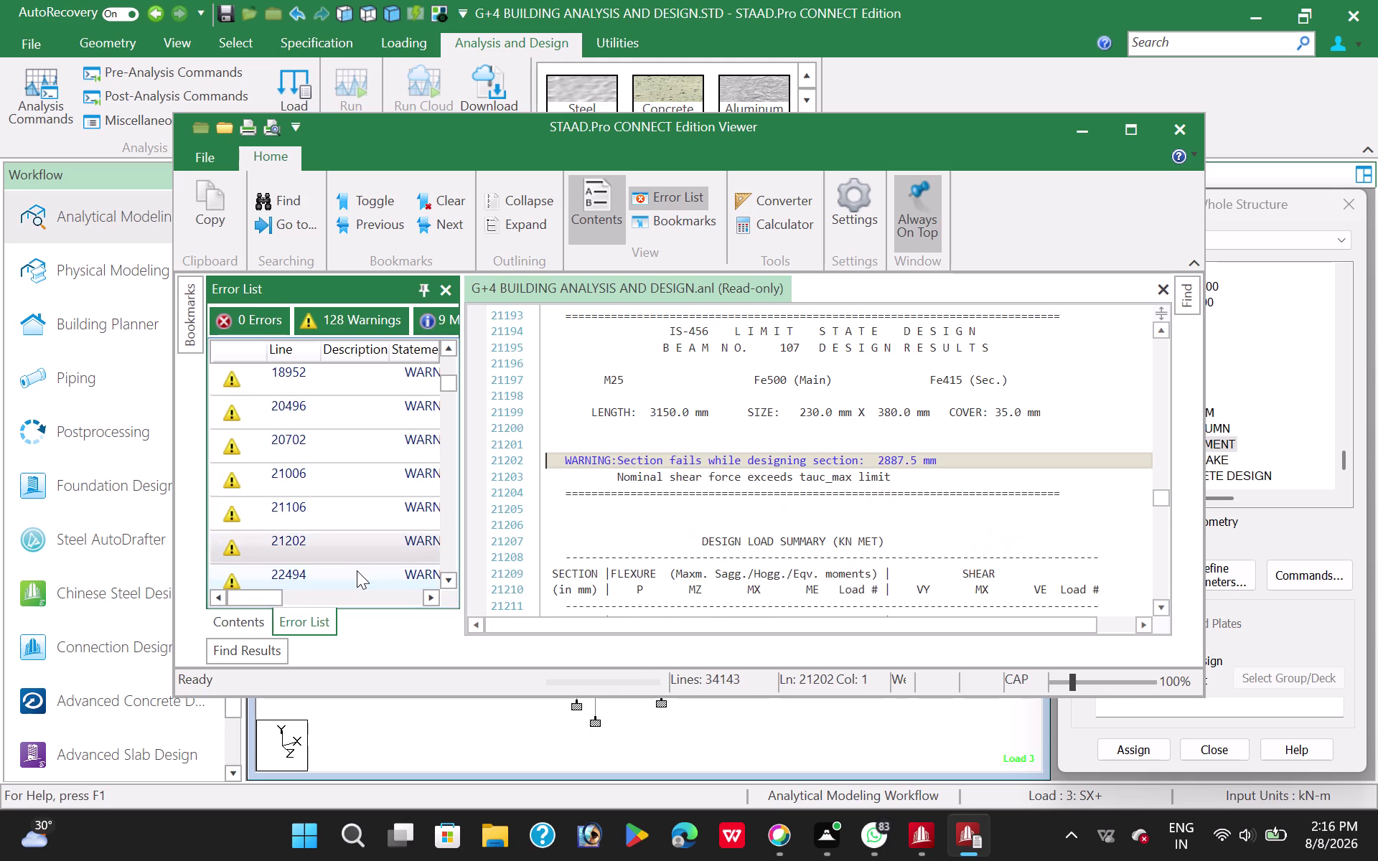
Step through shear warnings for beams 107, 161, 166, 170, 178 and 239.
scroll(down, 3)
double_click(364, 458)
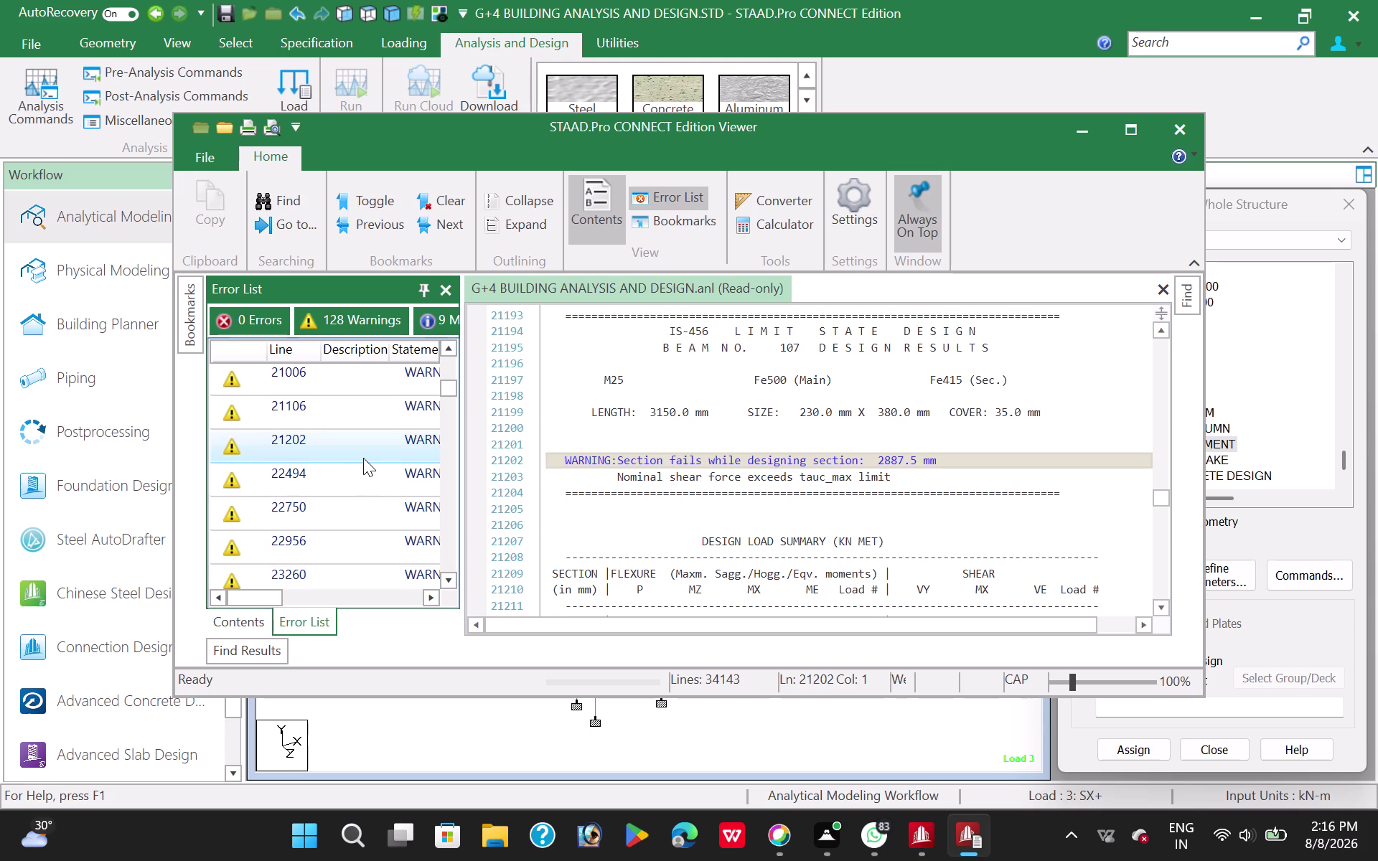
double_click(360, 477)
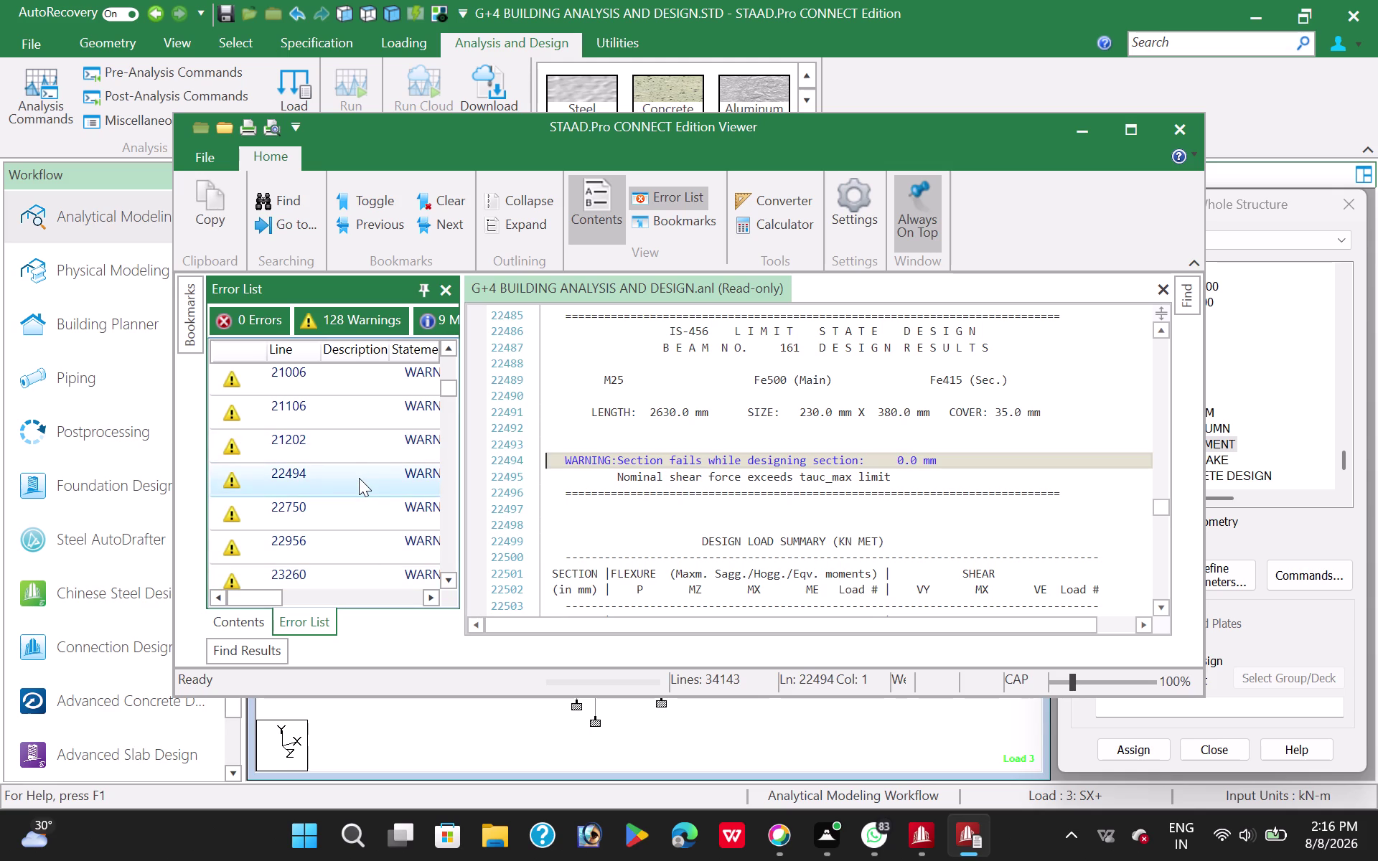
double_click(354, 505)
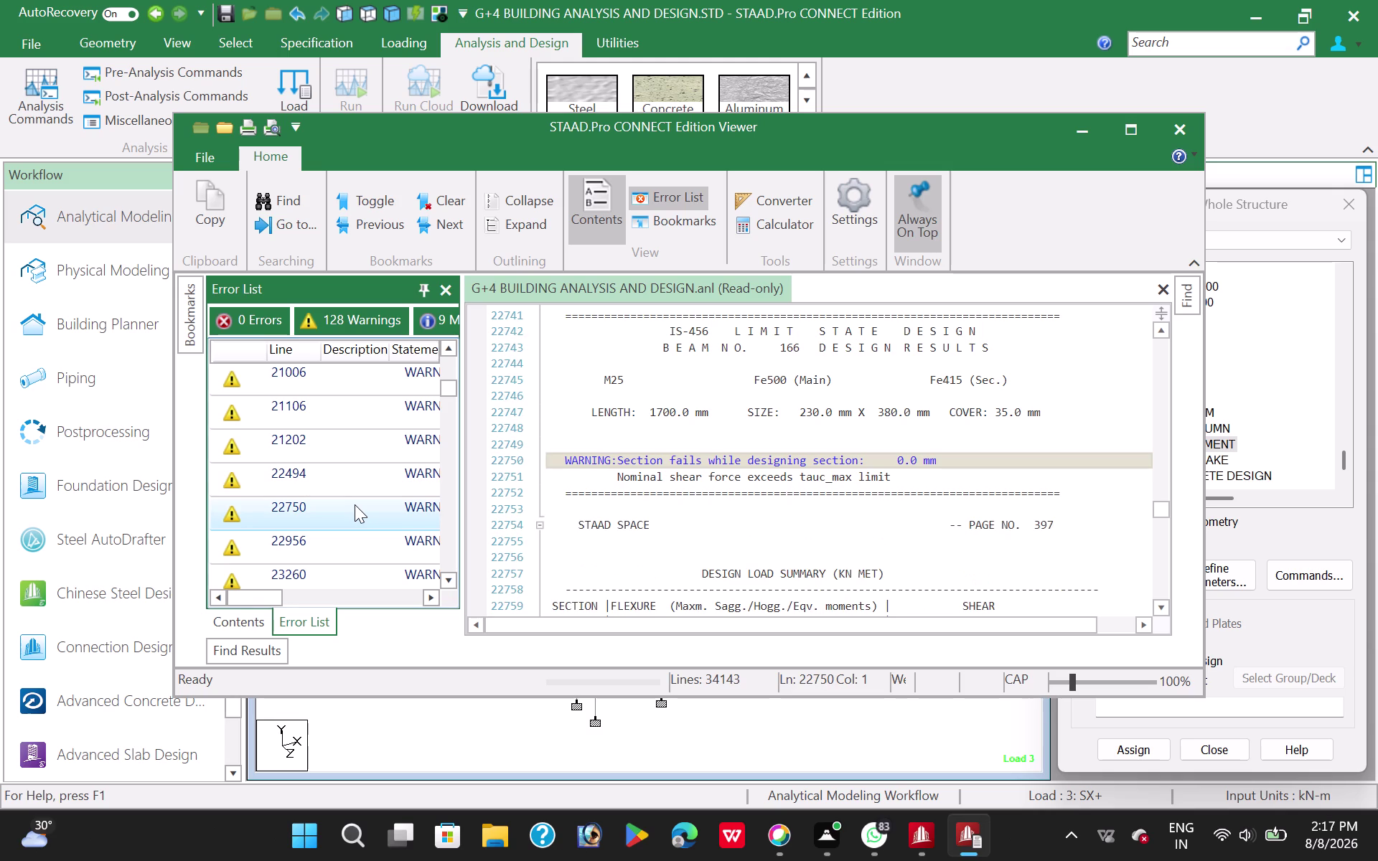
double_click(354, 540)
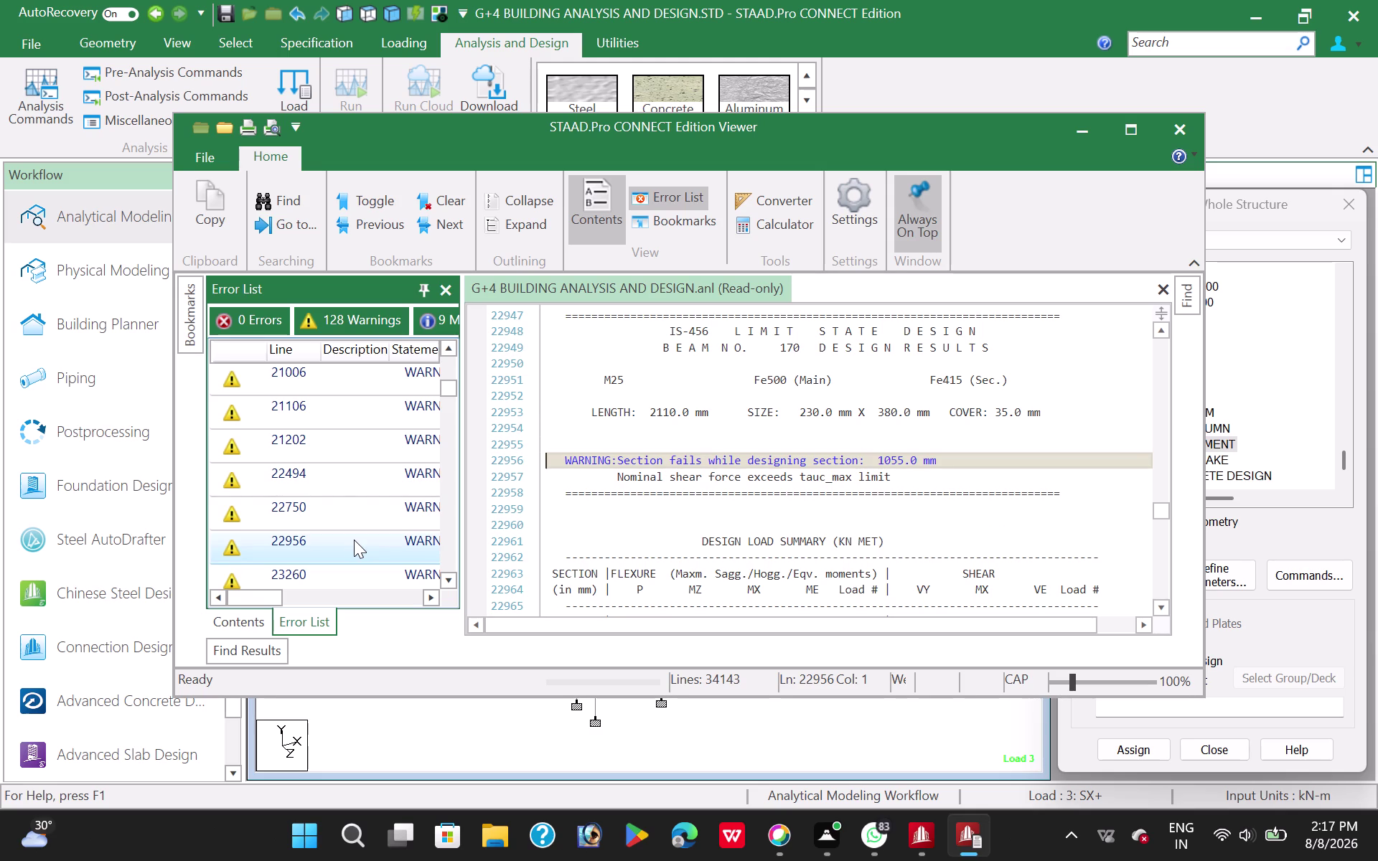
double_click(354, 568)
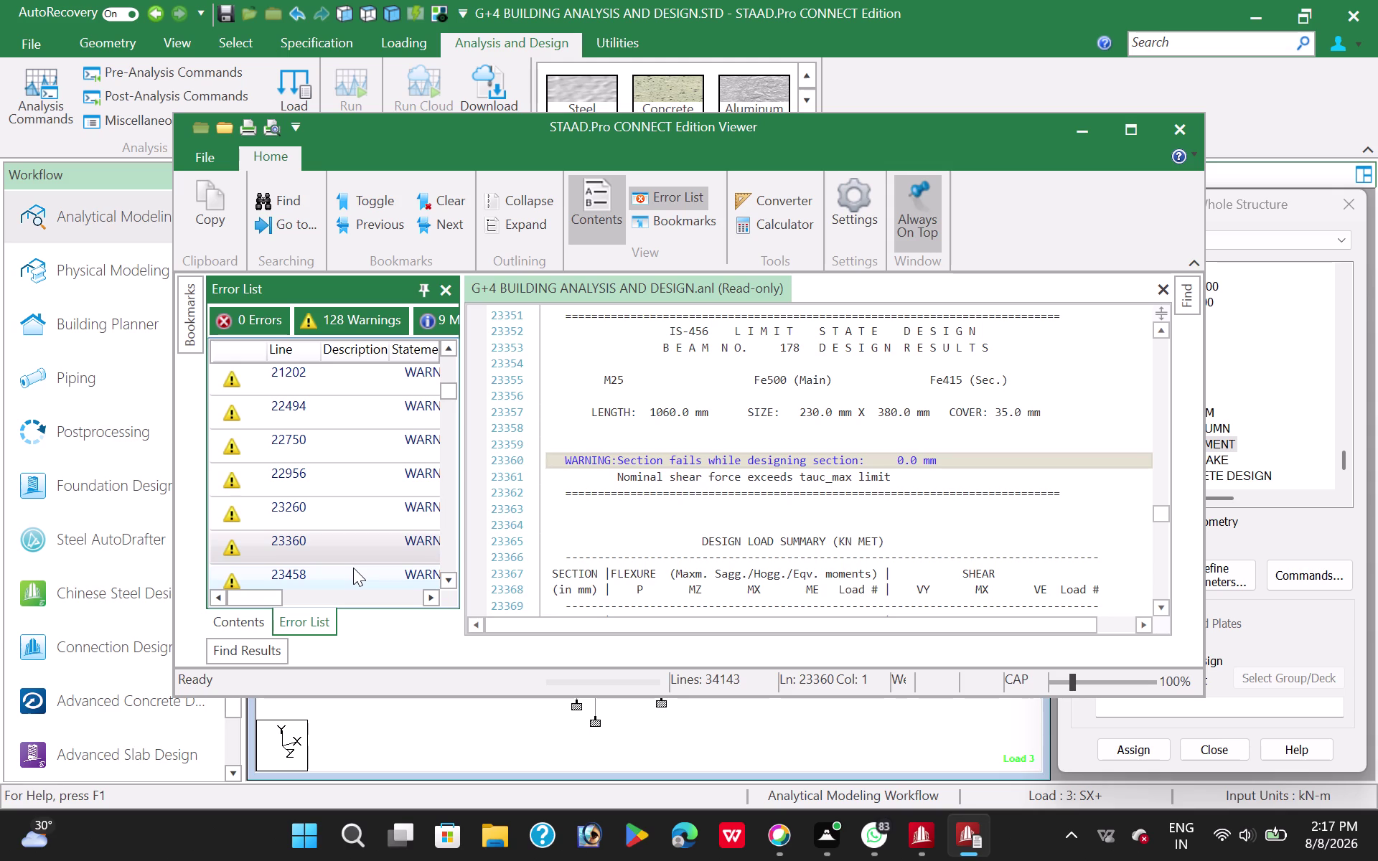
double_click(354, 567)
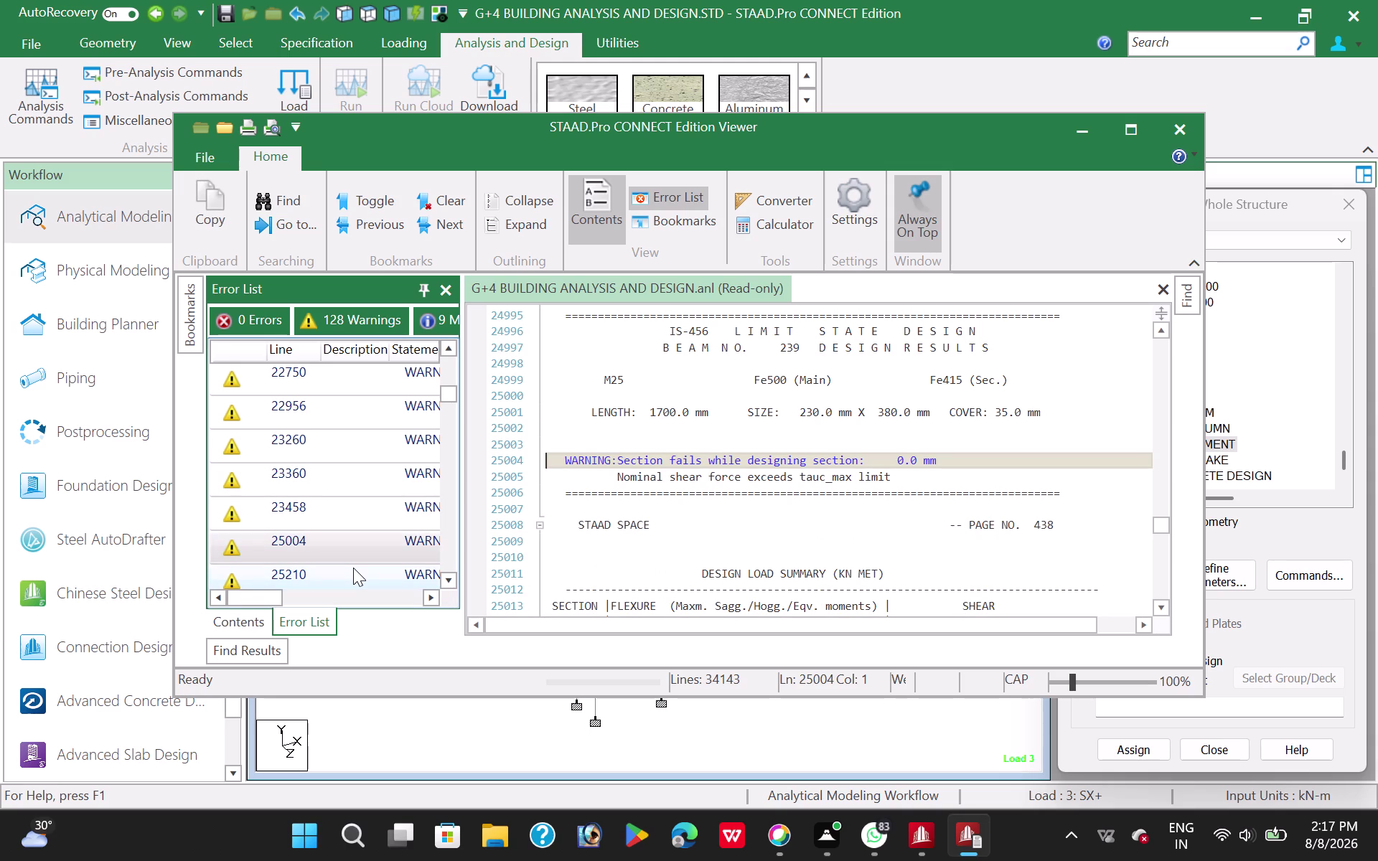
Review warnings for beams 249, 253, 307 and 312.
double_click(354, 568)
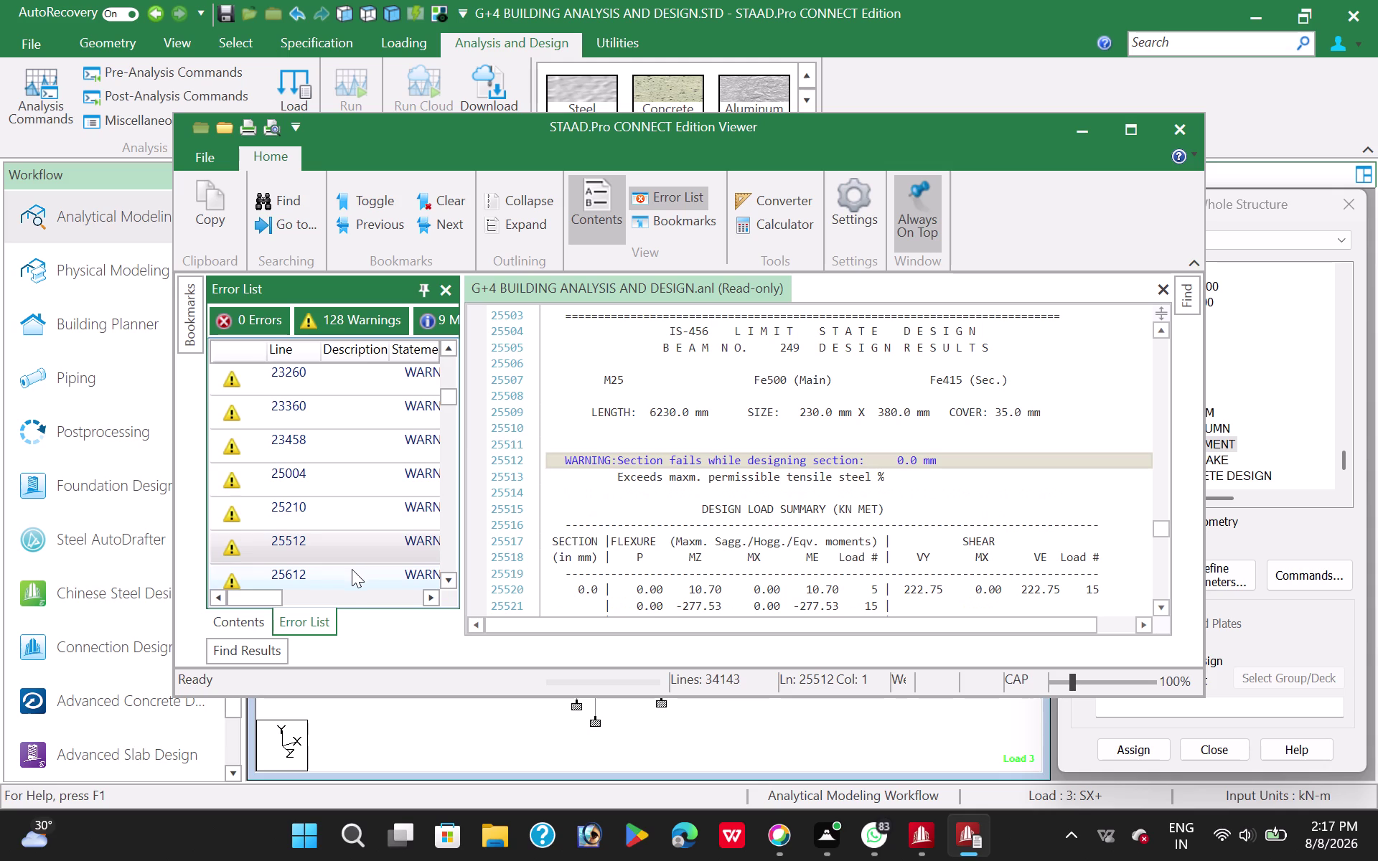
double_click(347, 579)
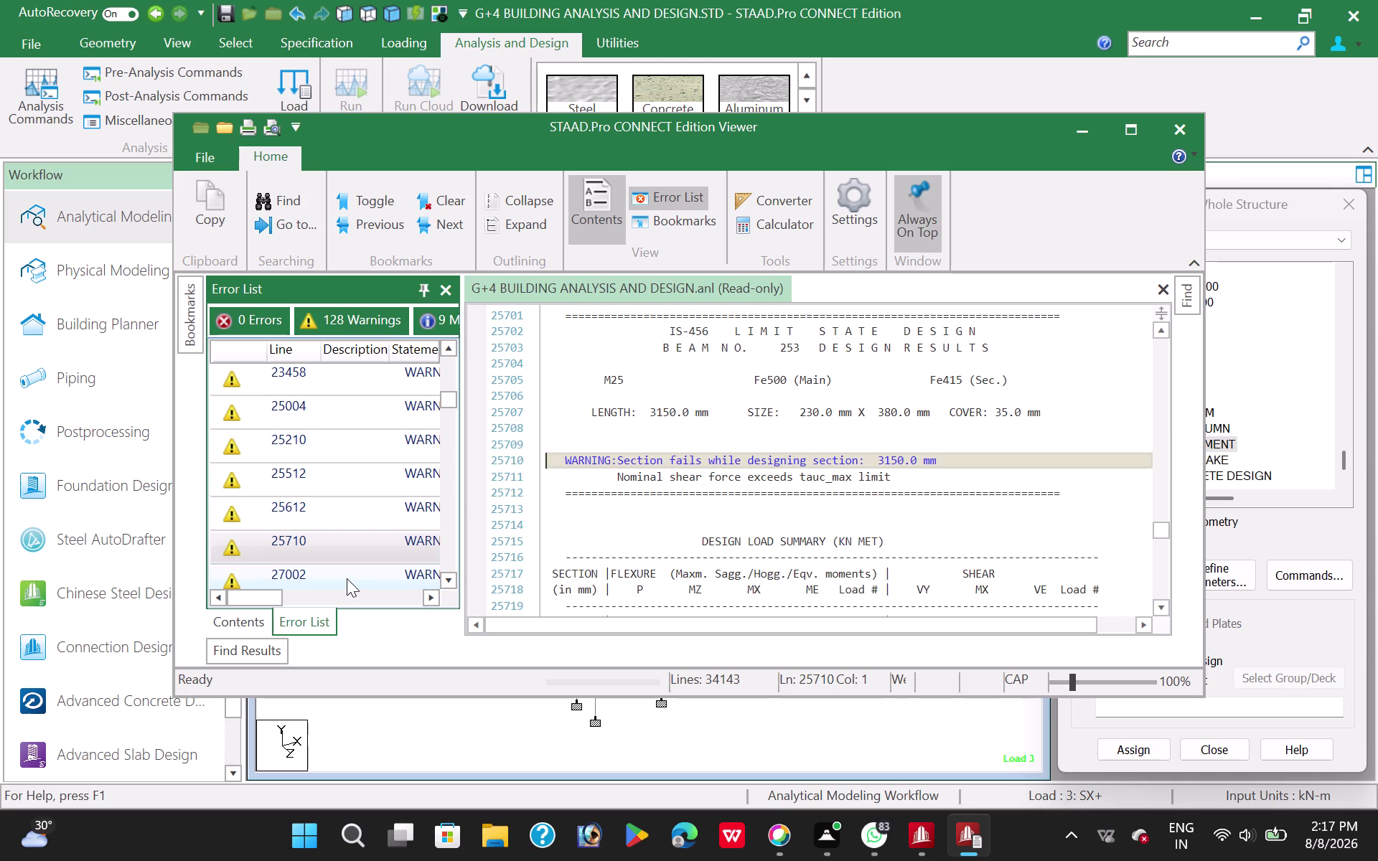
double_click(347, 579)
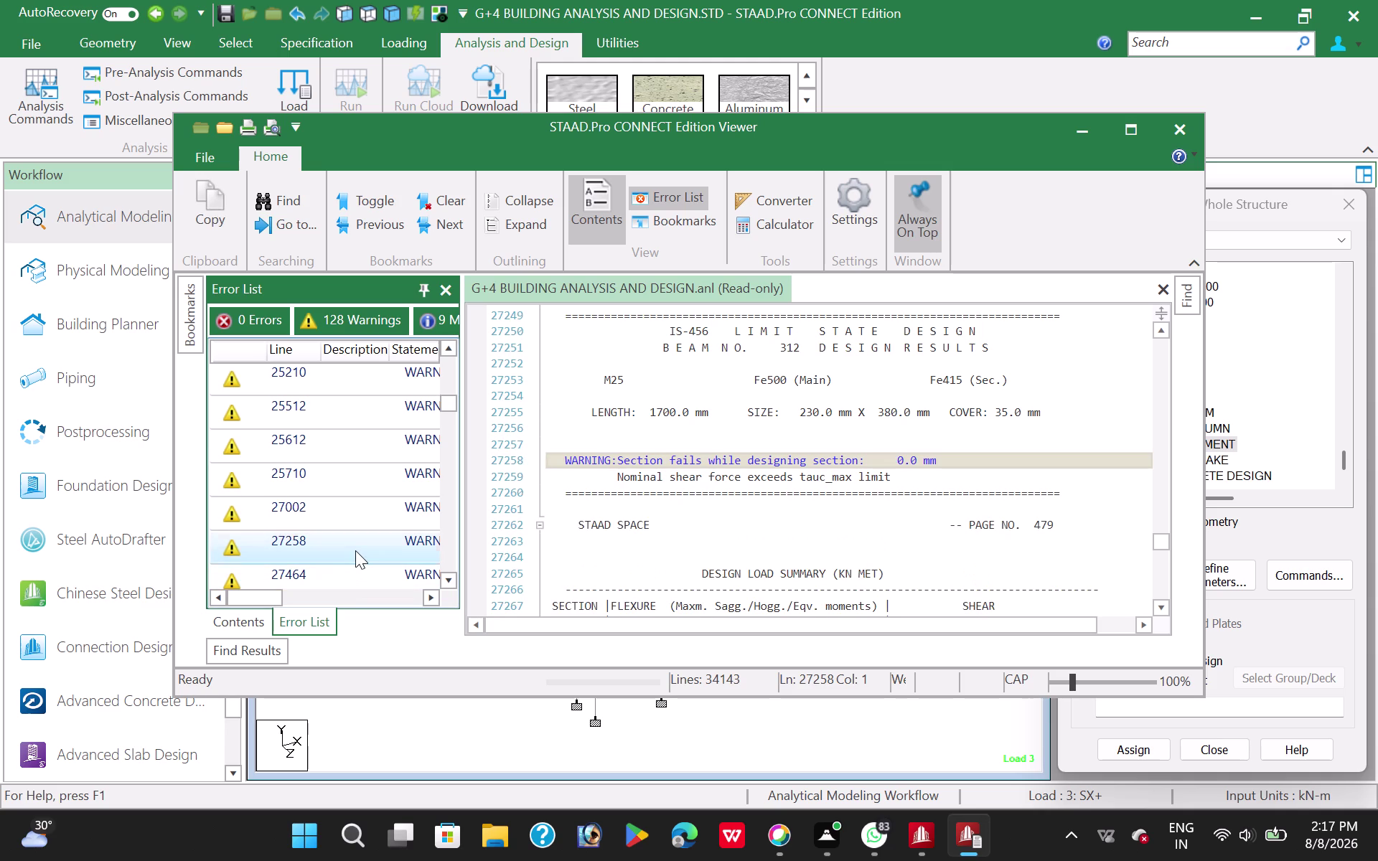
double_click(356, 551)
double_click(355, 516)
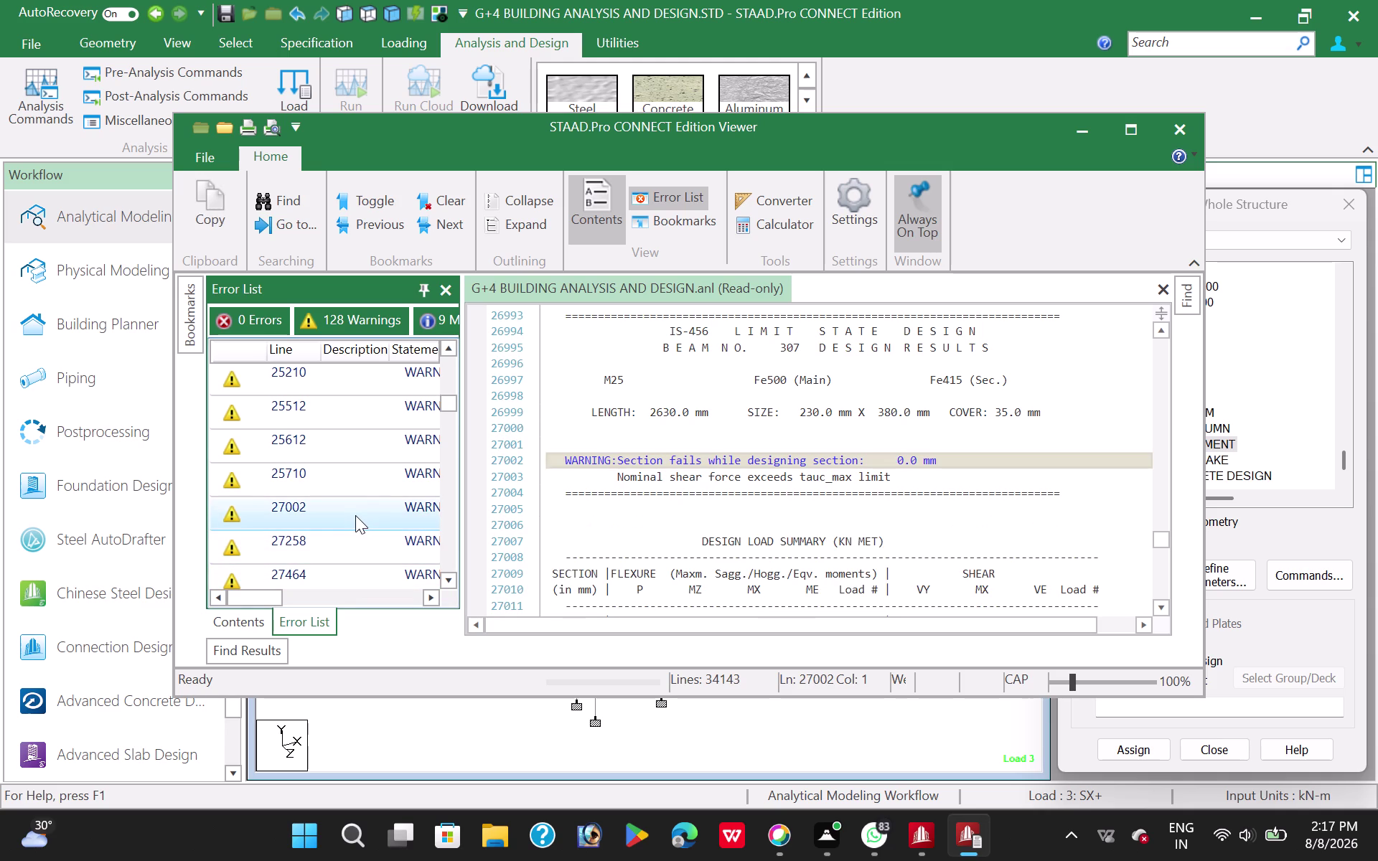
double_click(356, 481)
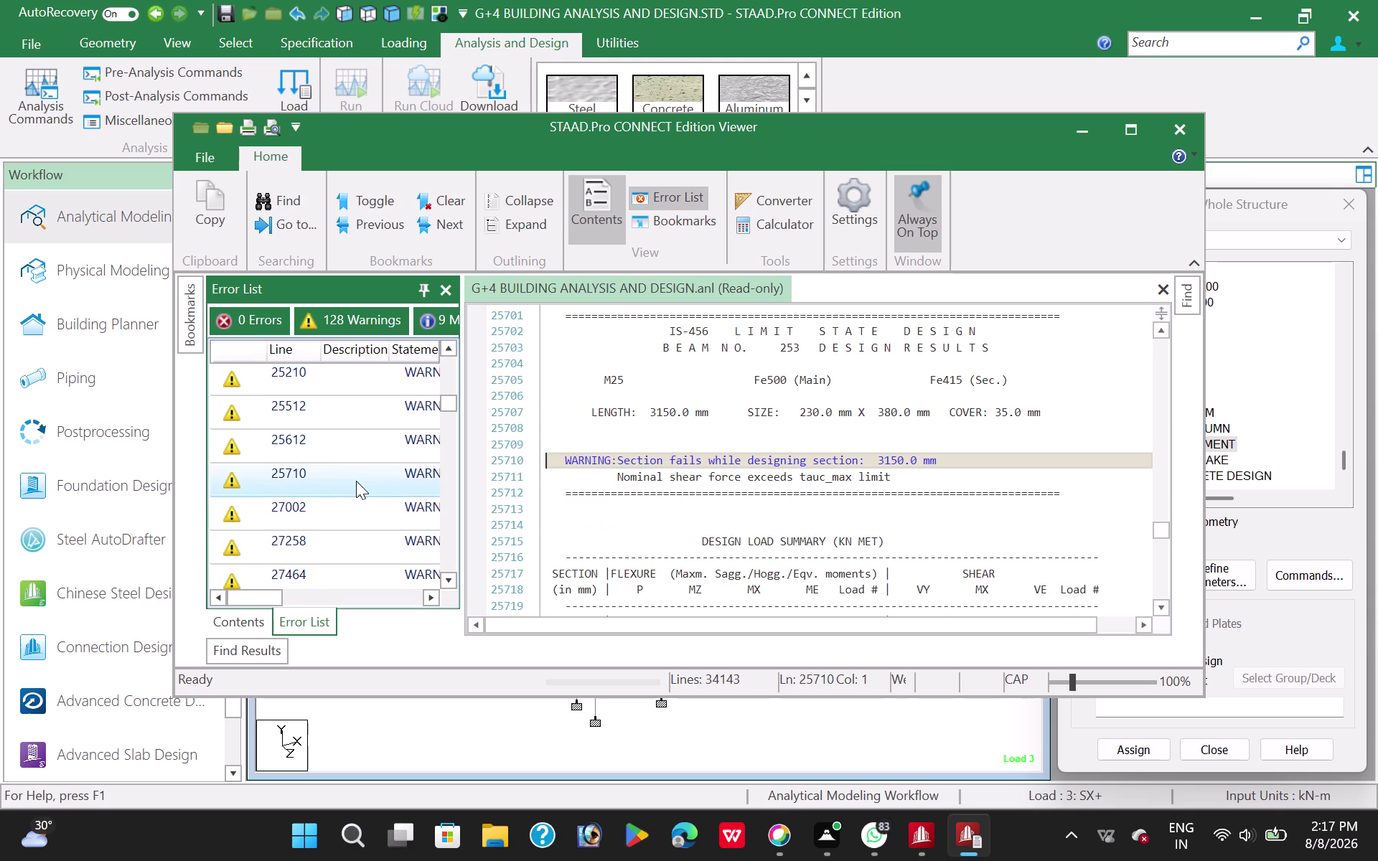
double_click(349, 509)
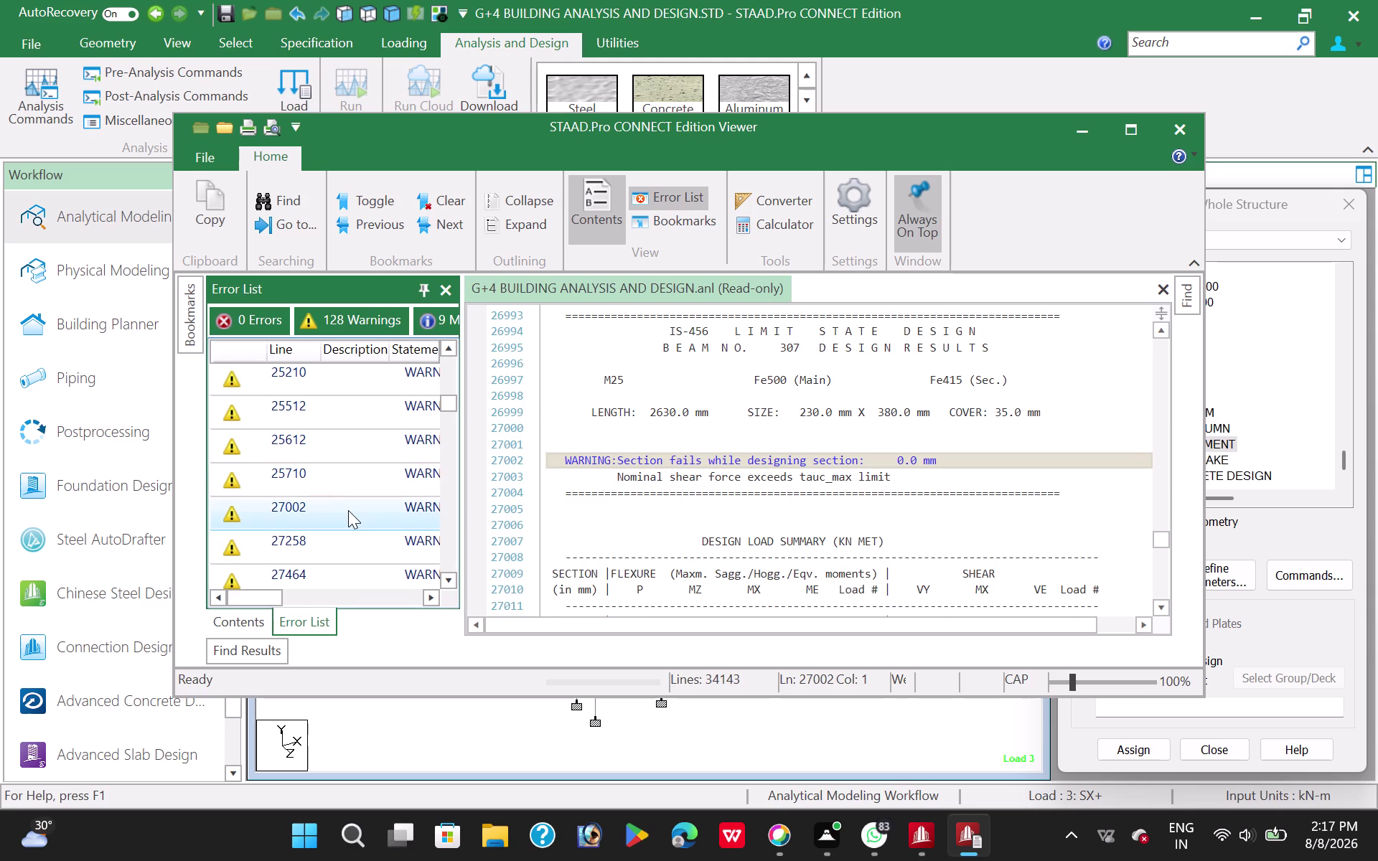
double_click(354, 485)
Re-check shear warnings for beams 307, 312 and 316 and beam 322's tensile steel warning.
click(341, 516)
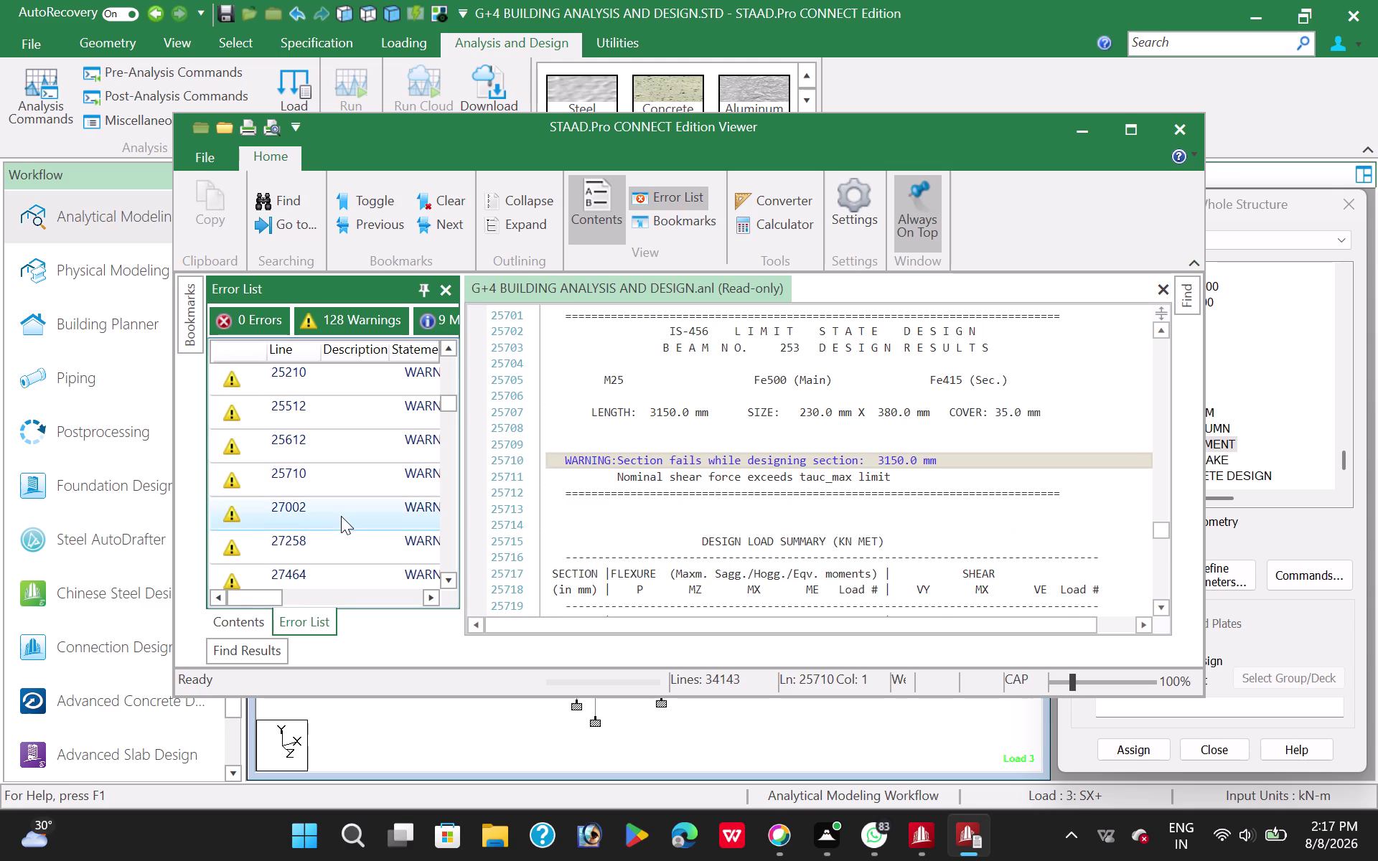
double_click(341, 516)
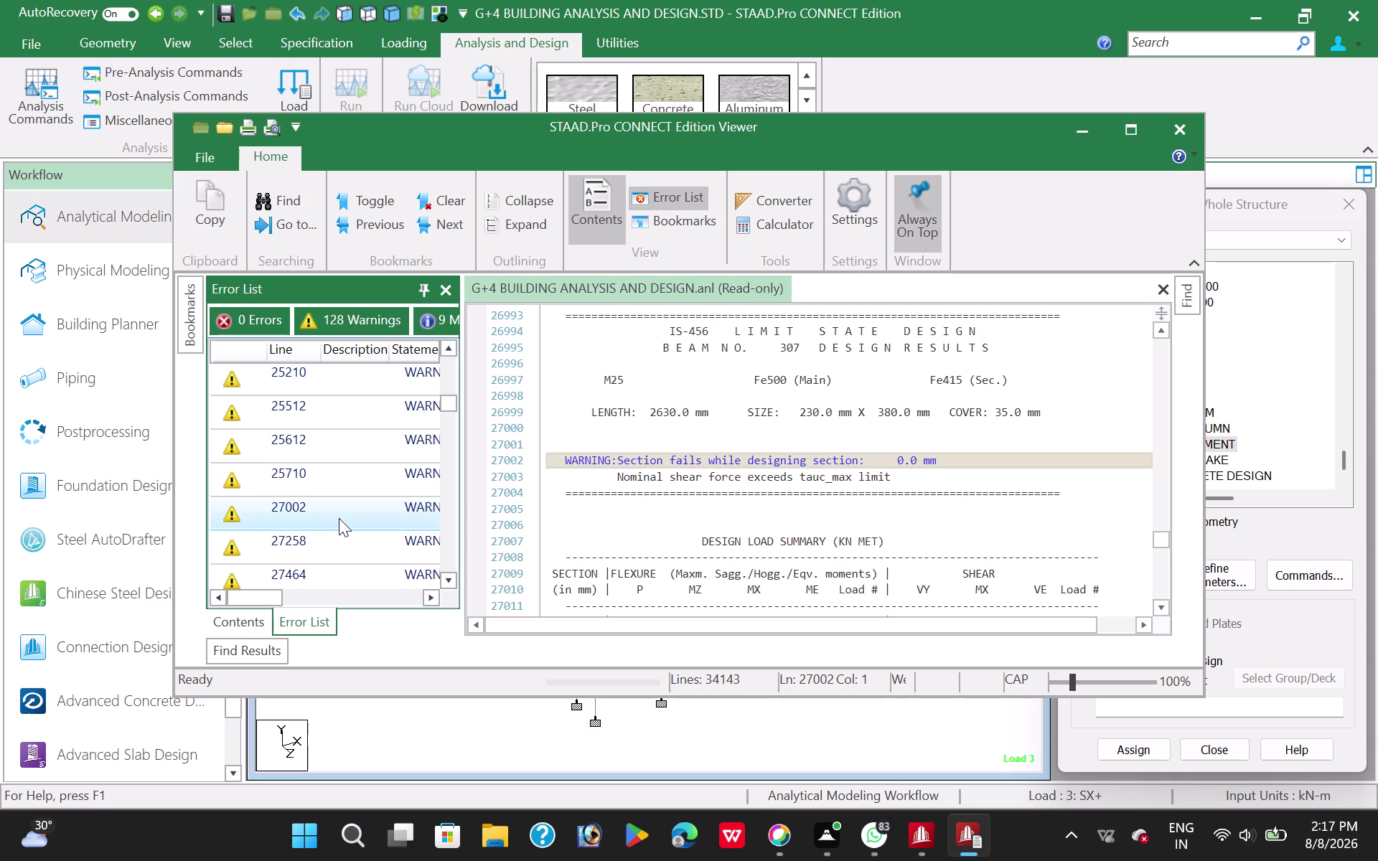
double_click(344, 546)
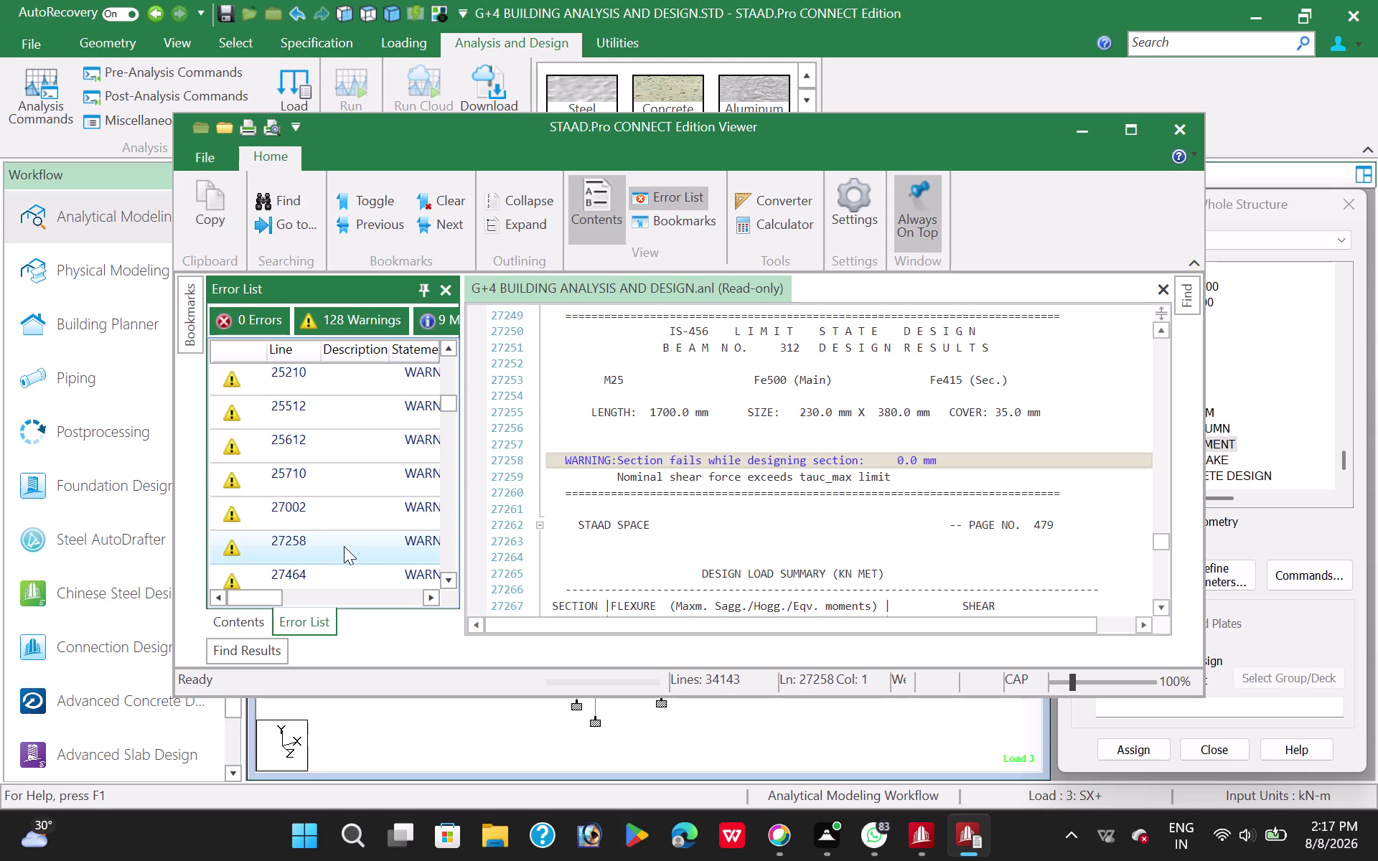
double_click(351, 570)
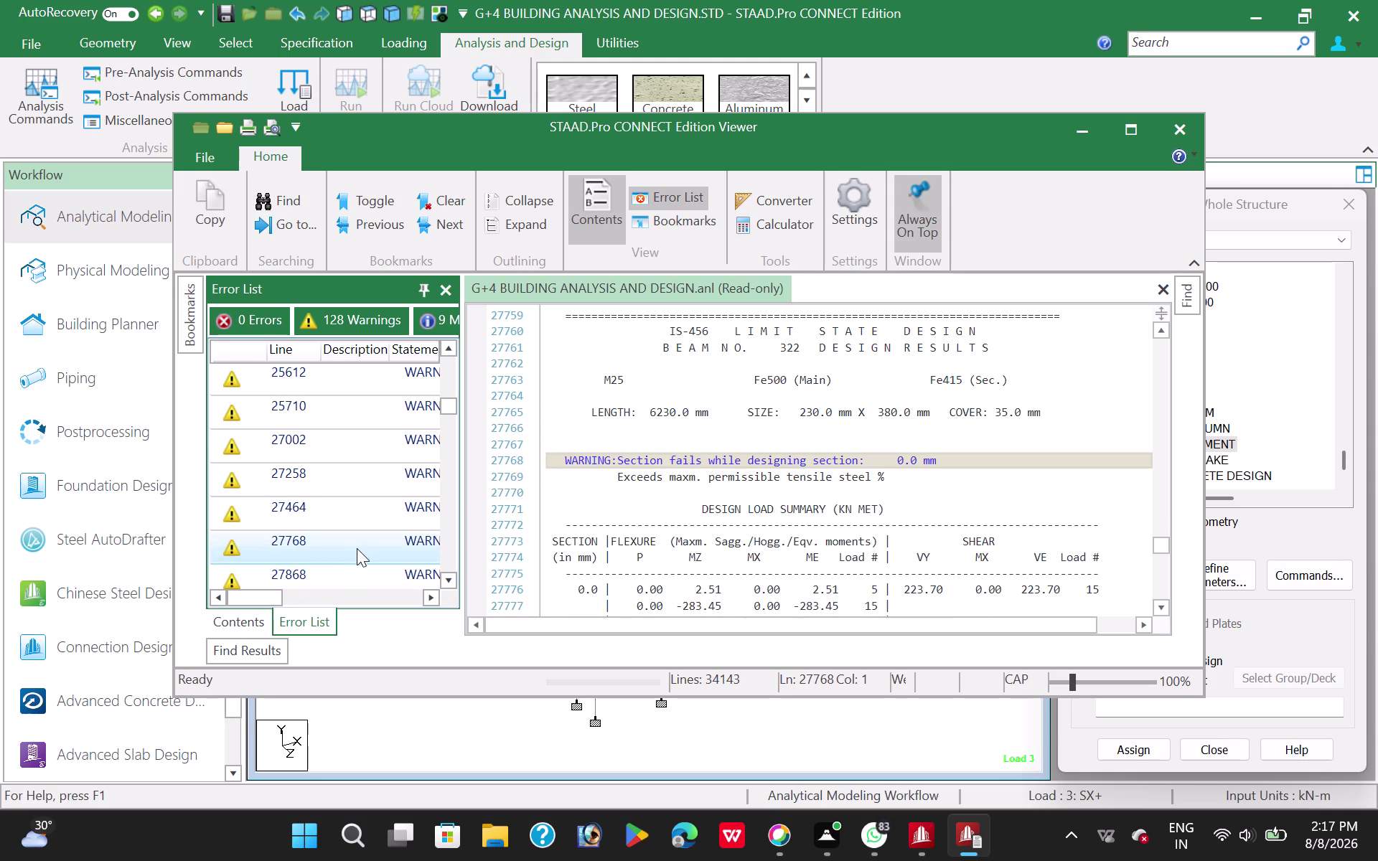
double_click(357, 546)
double_click(369, 514)
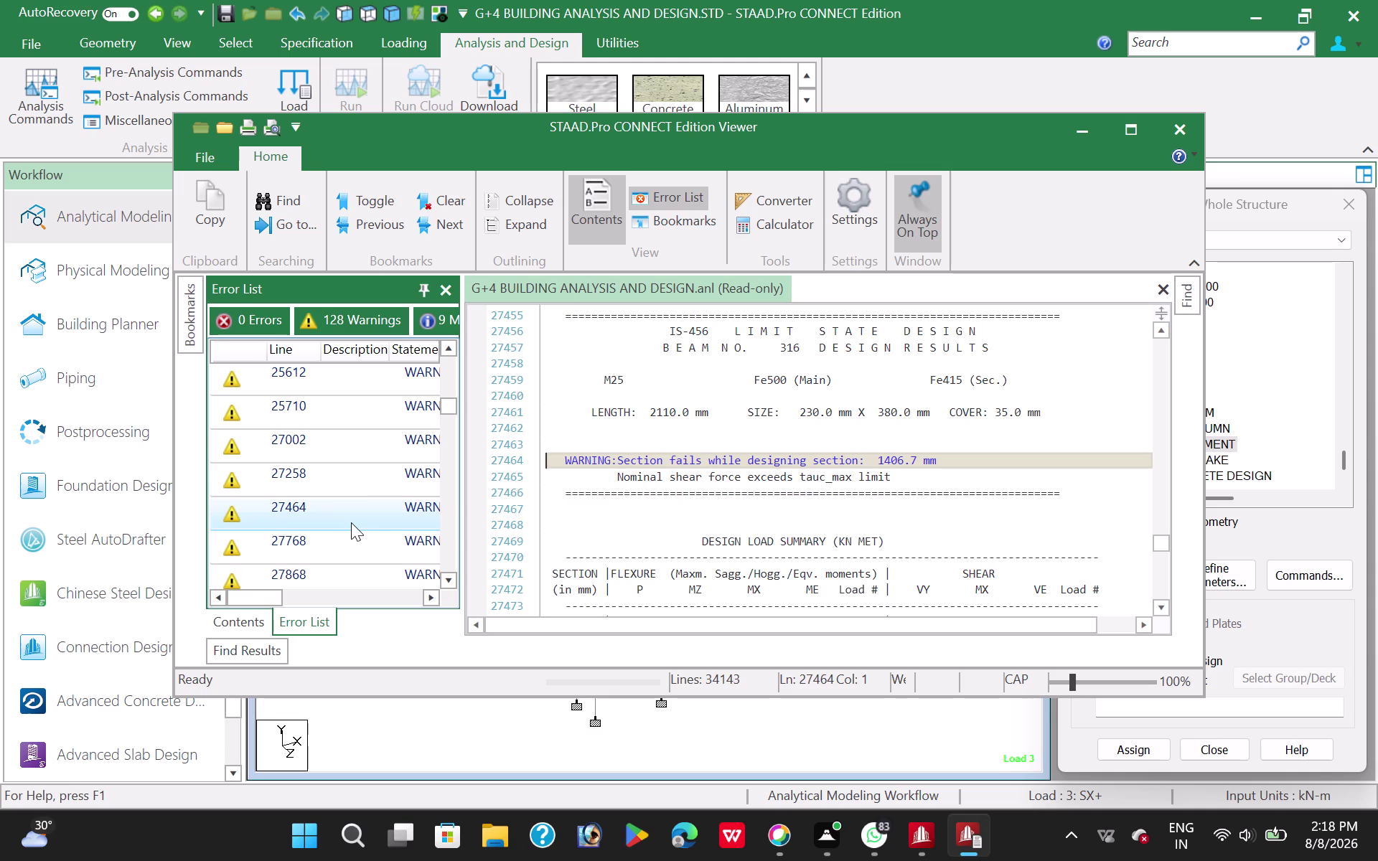
Review column 45's reinforcement-limit warning, then close the output viewer.
double_click(340, 552)
double_click(335, 576)
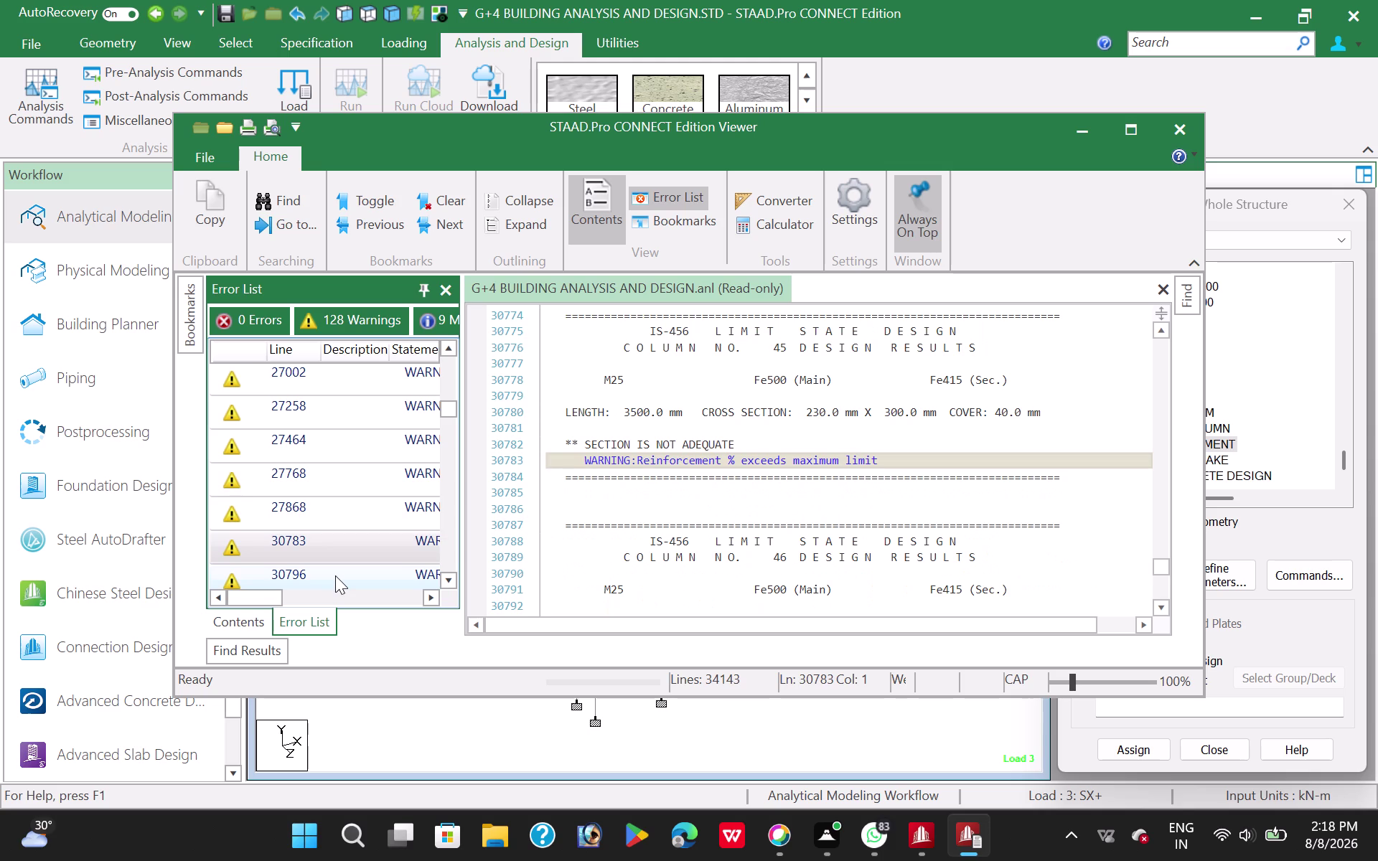
scroll(down, 3)
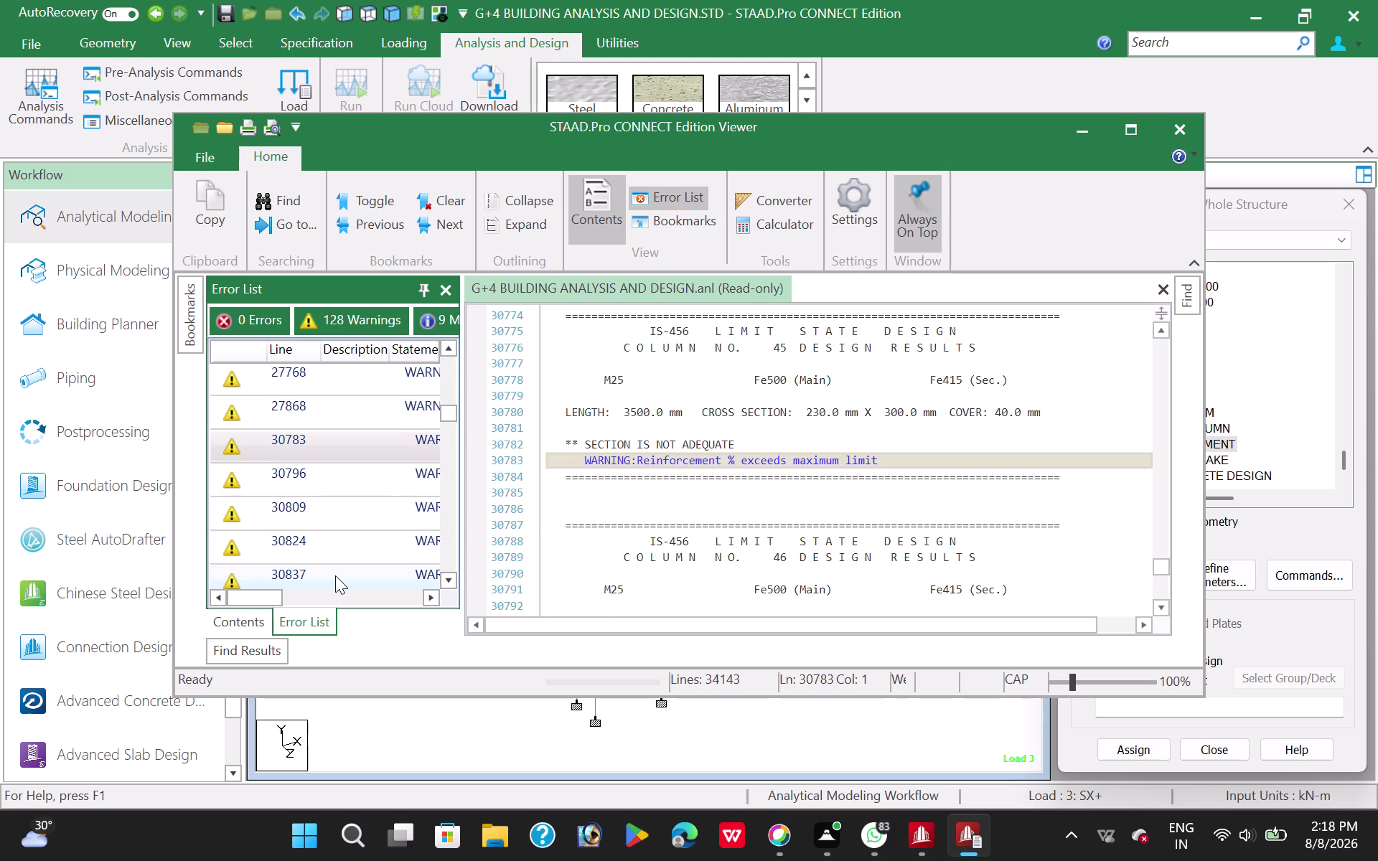
scroll(down, 3)
scroll(down, 3)
scroll(down, 3)
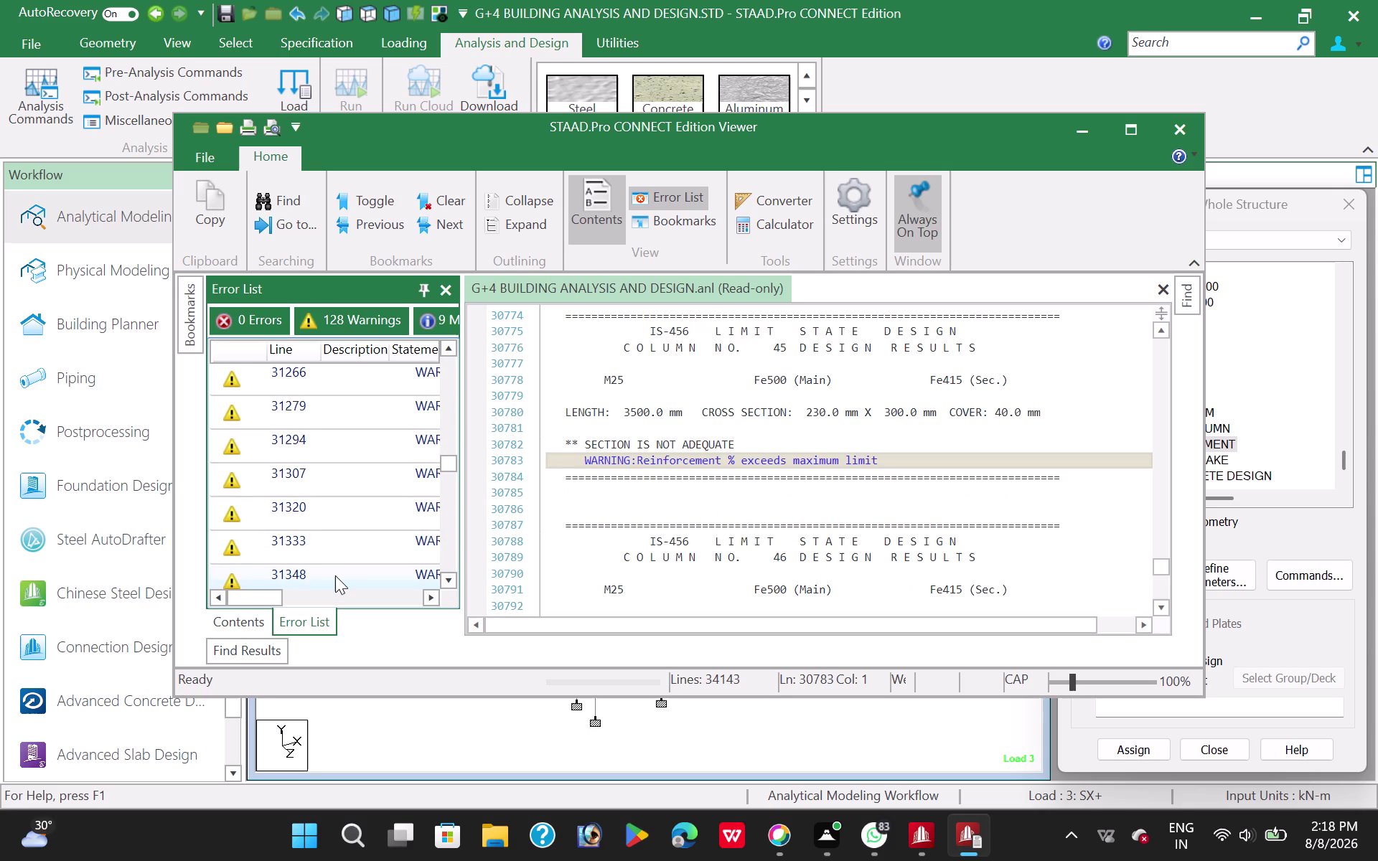
scroll(down, 3)
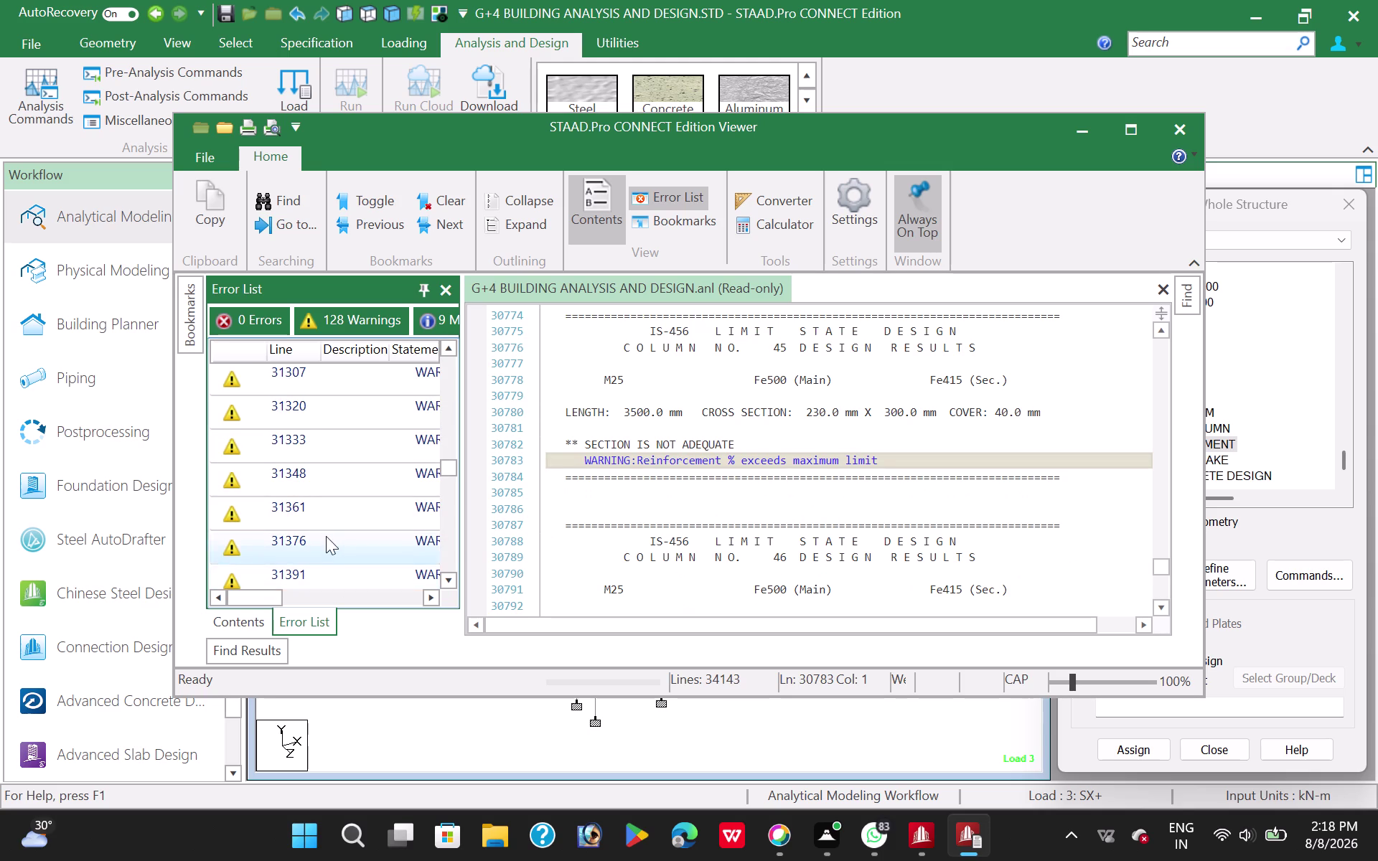
click(1188, 131)
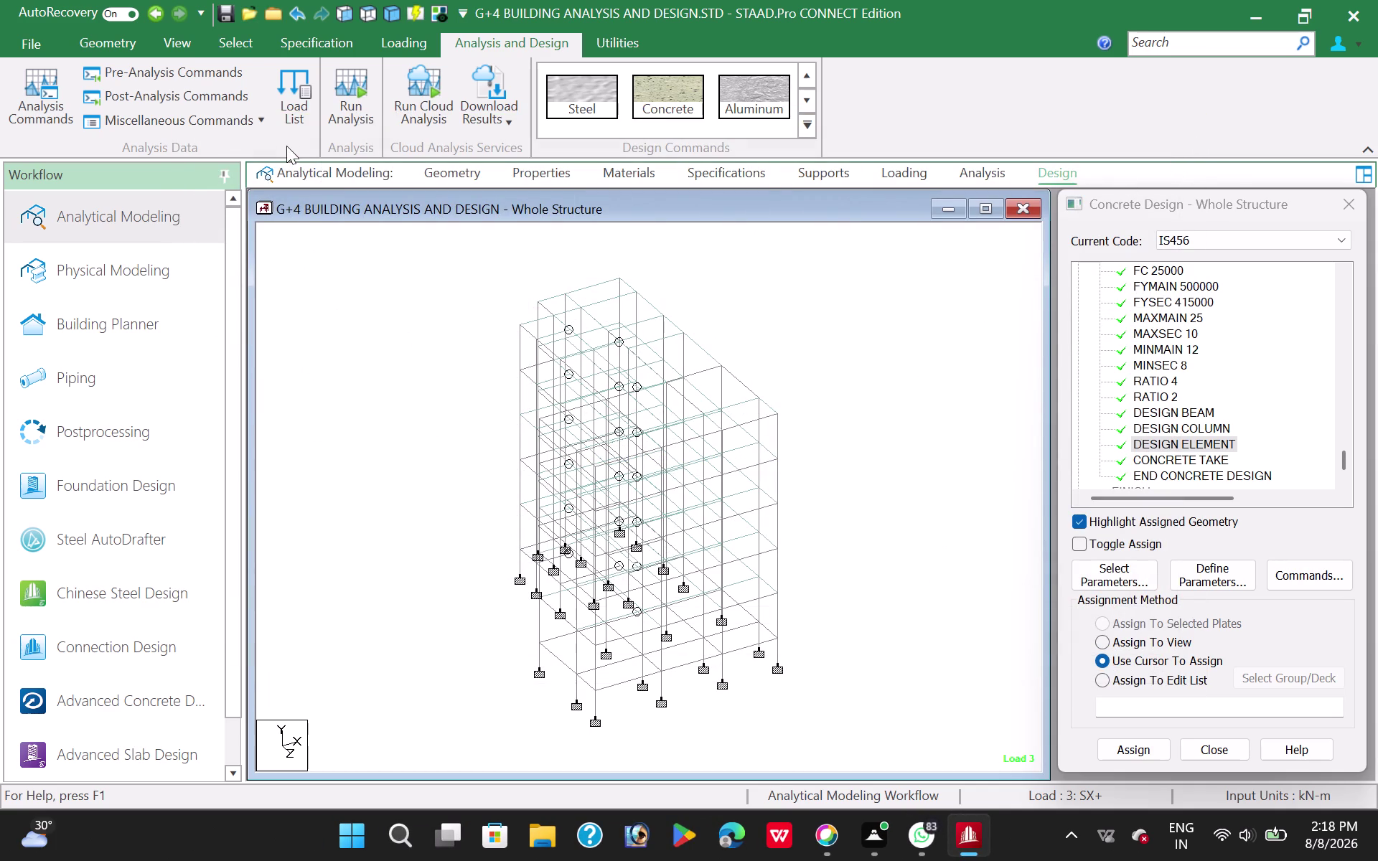
Open the Select Geometry dialog set to select members from a typed list.
click(233, 51)
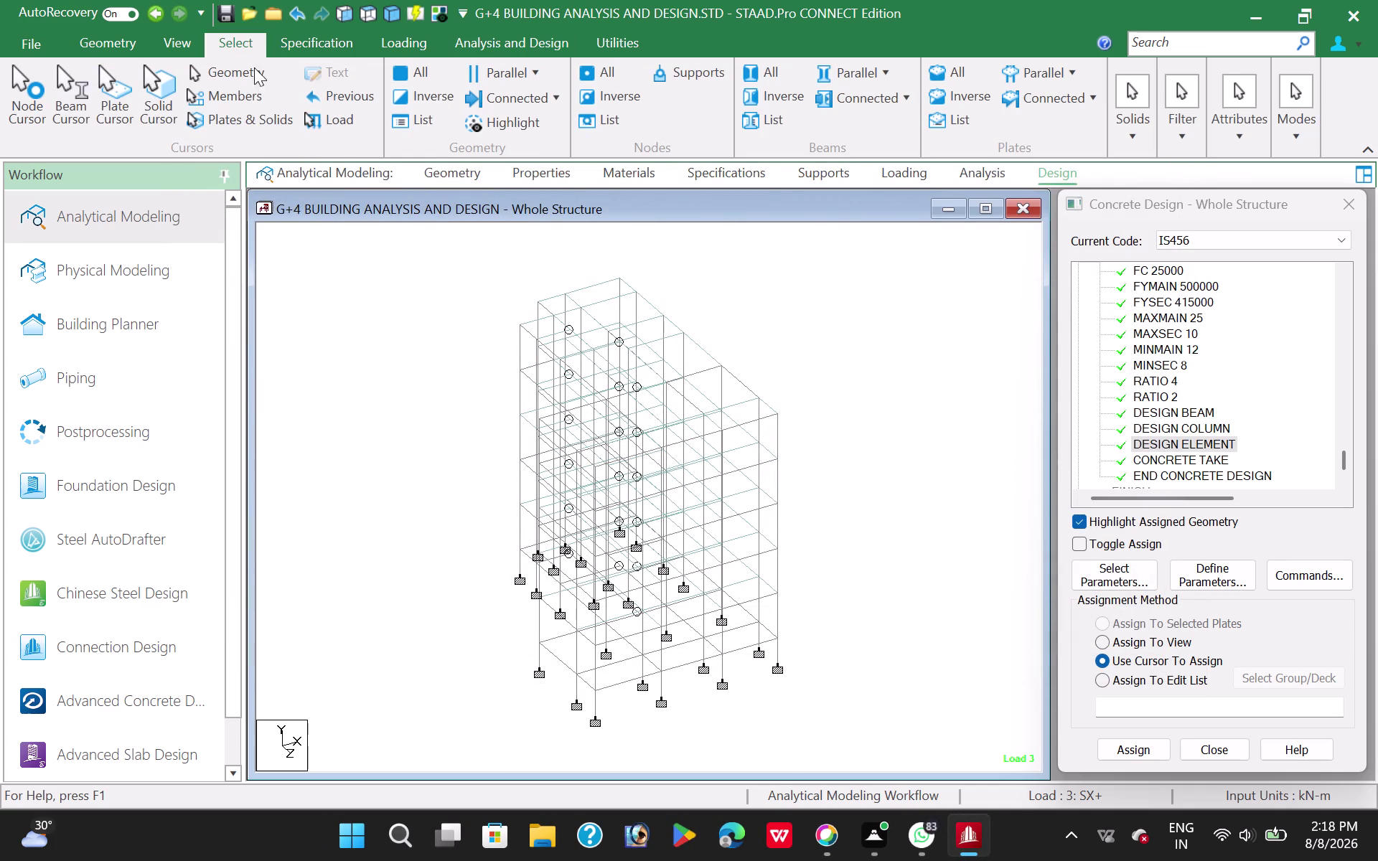
click(417, 117)
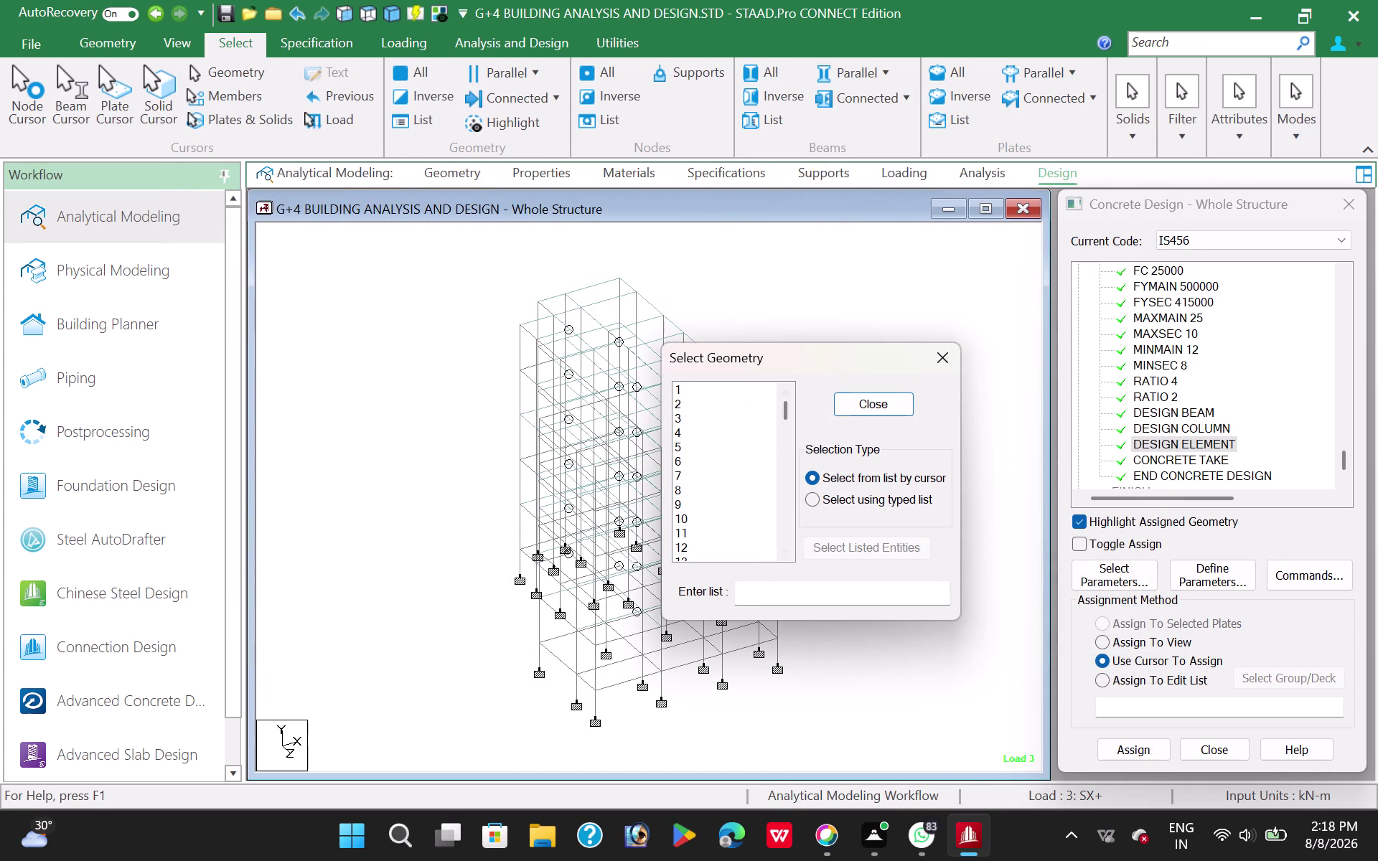
click(783, 590)
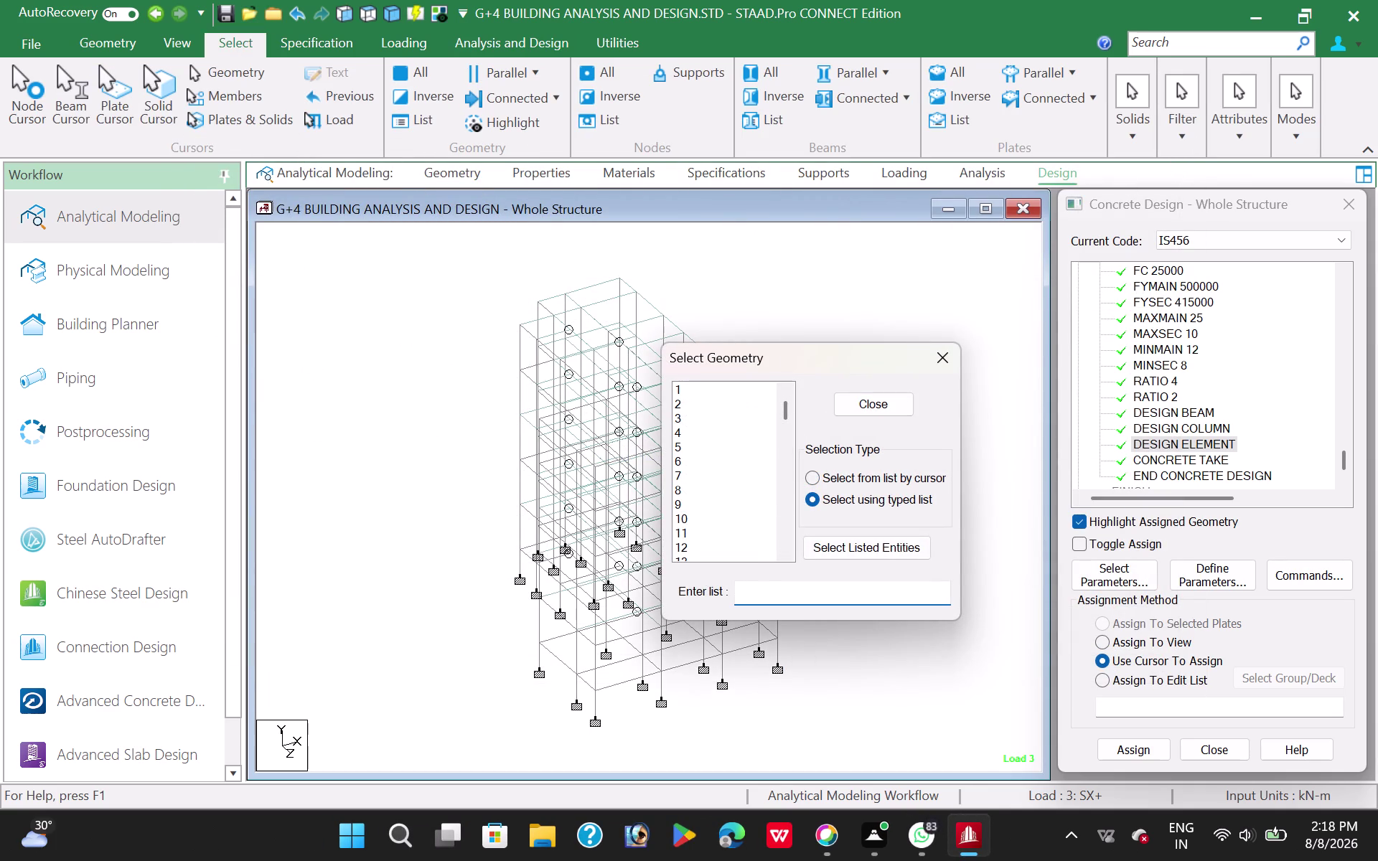
Enter members 24, 30, 34, 93, 97, 103, 107, 161, 166, 170 in the selection list.
text(24)
key(space)
text(30)
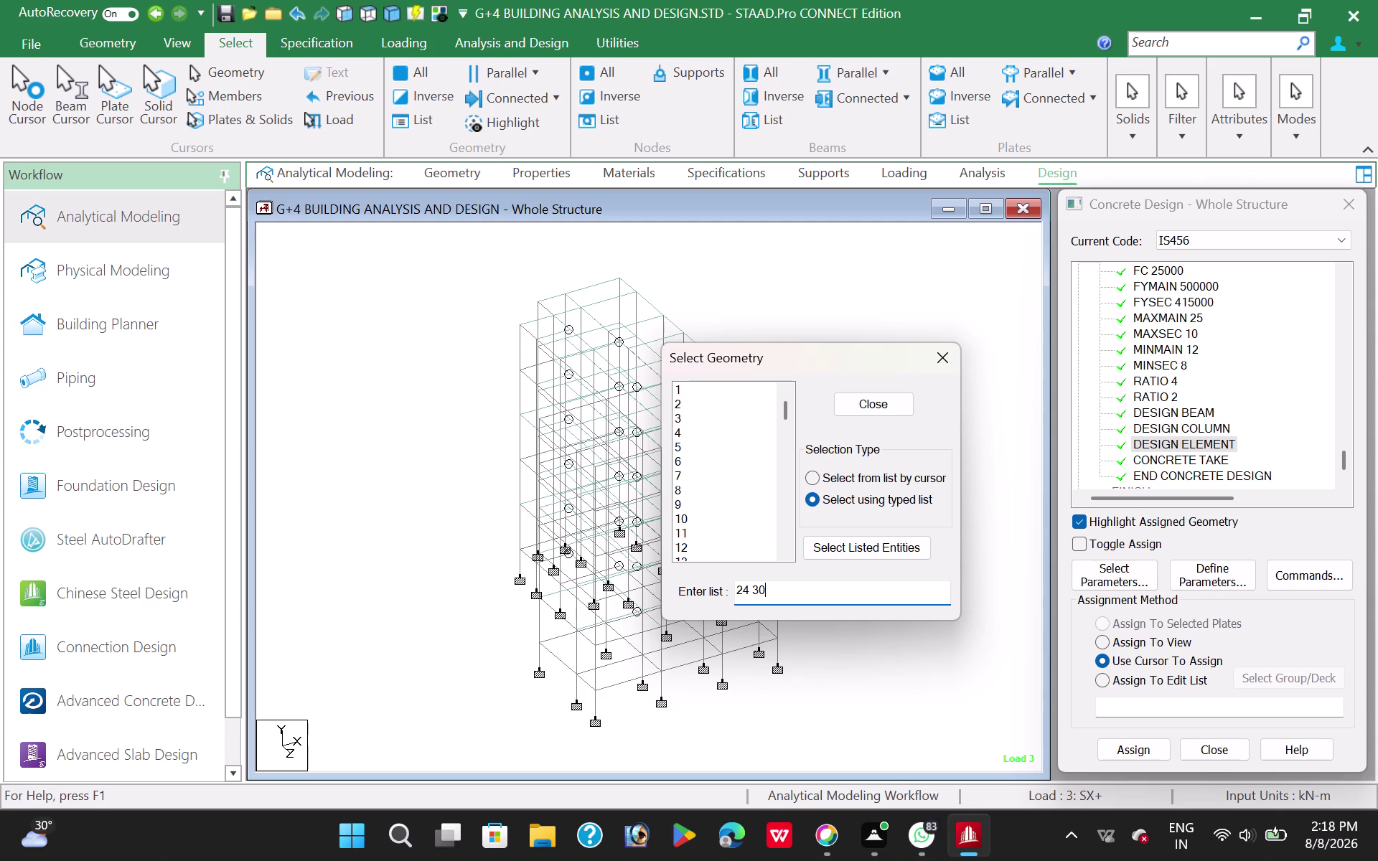
key(space)
text(3)
text(4)
key(space)
key(9)
text(3)
key(space)
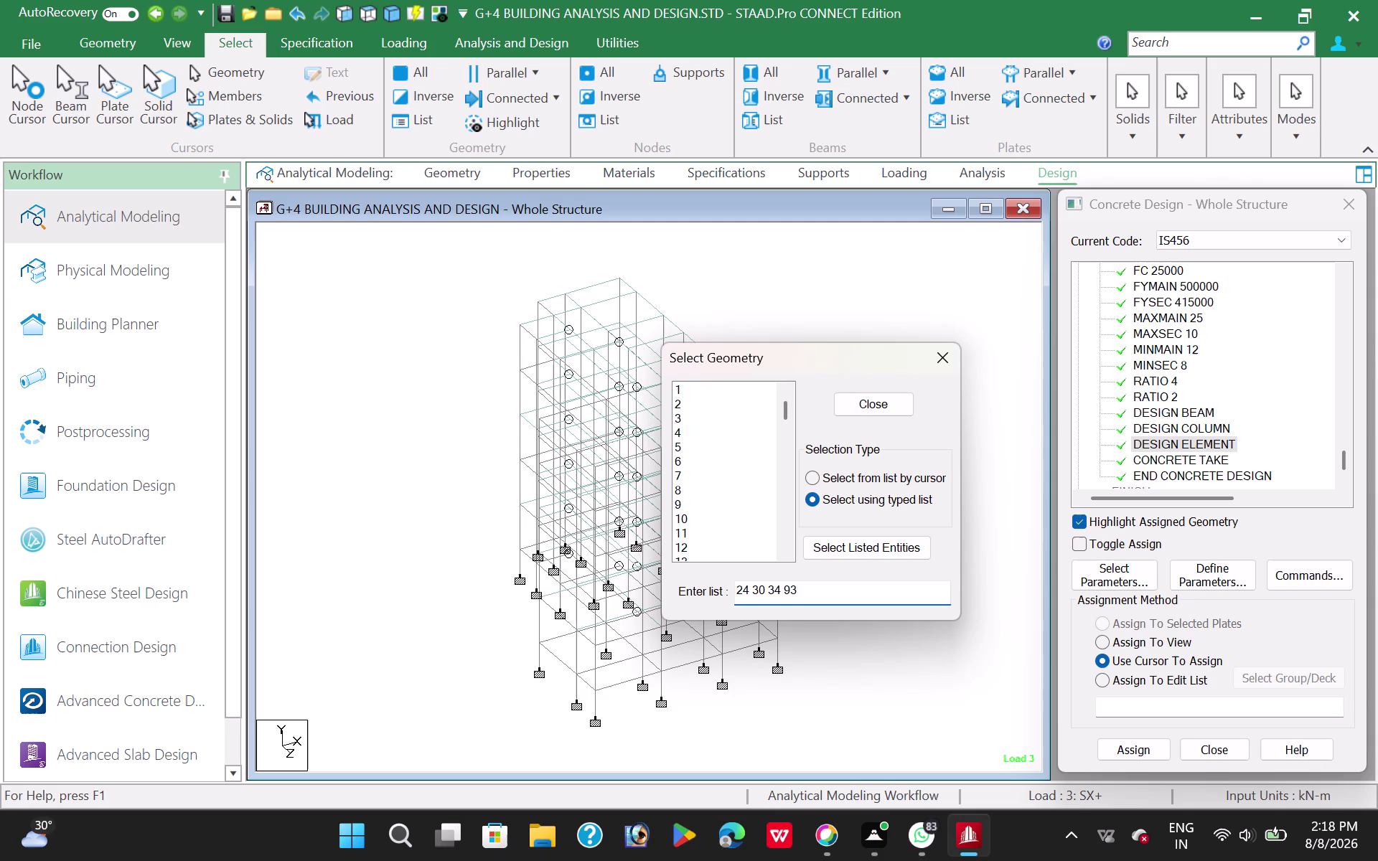
text(97)
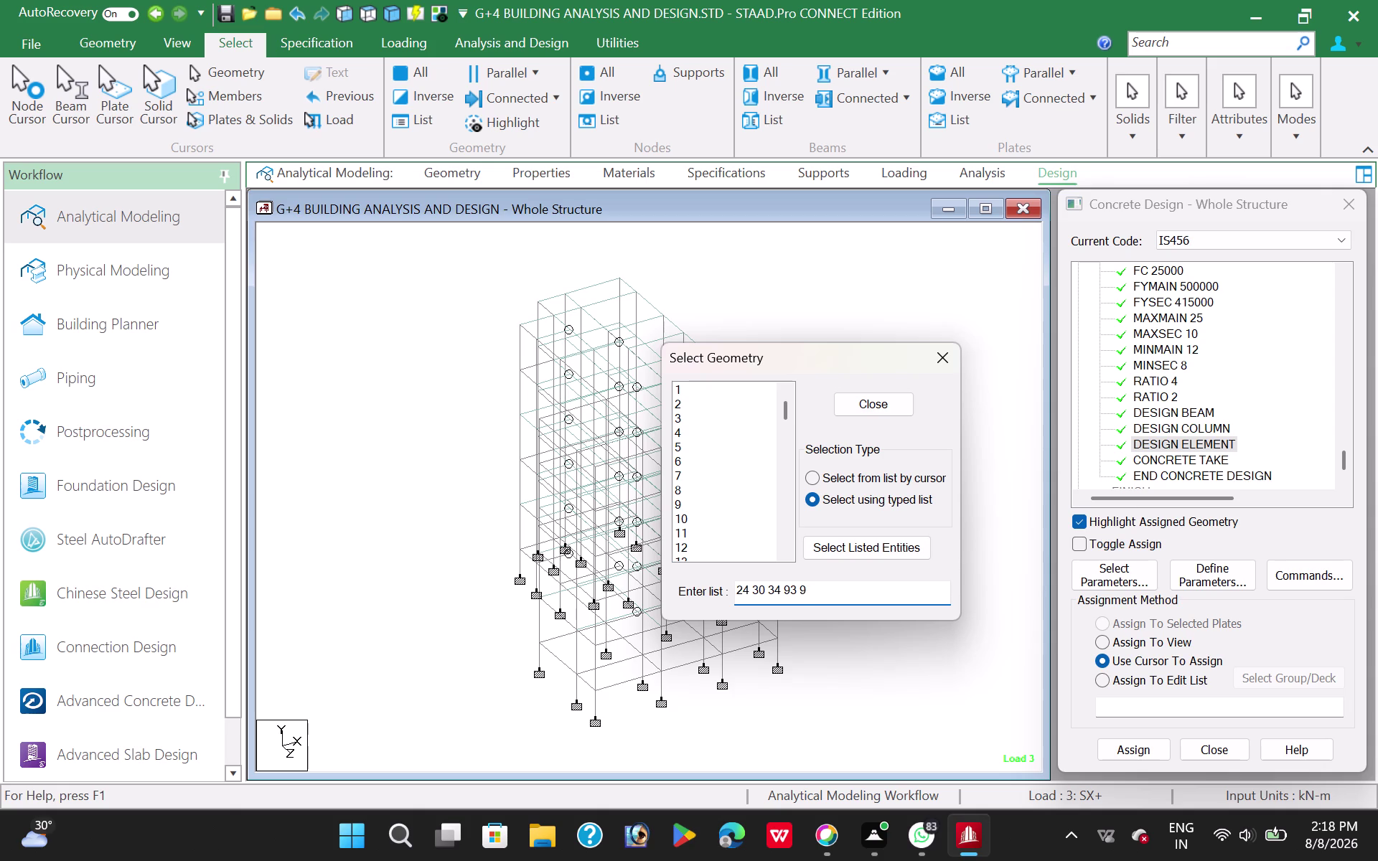
key(space)
text(1)
text(0)
text(3)
key(space)
text(1)
text(07)
key(space)
text(1)
text(61)
key(space)
text(166)
key(space)
text(17)
text(0)
key(space)
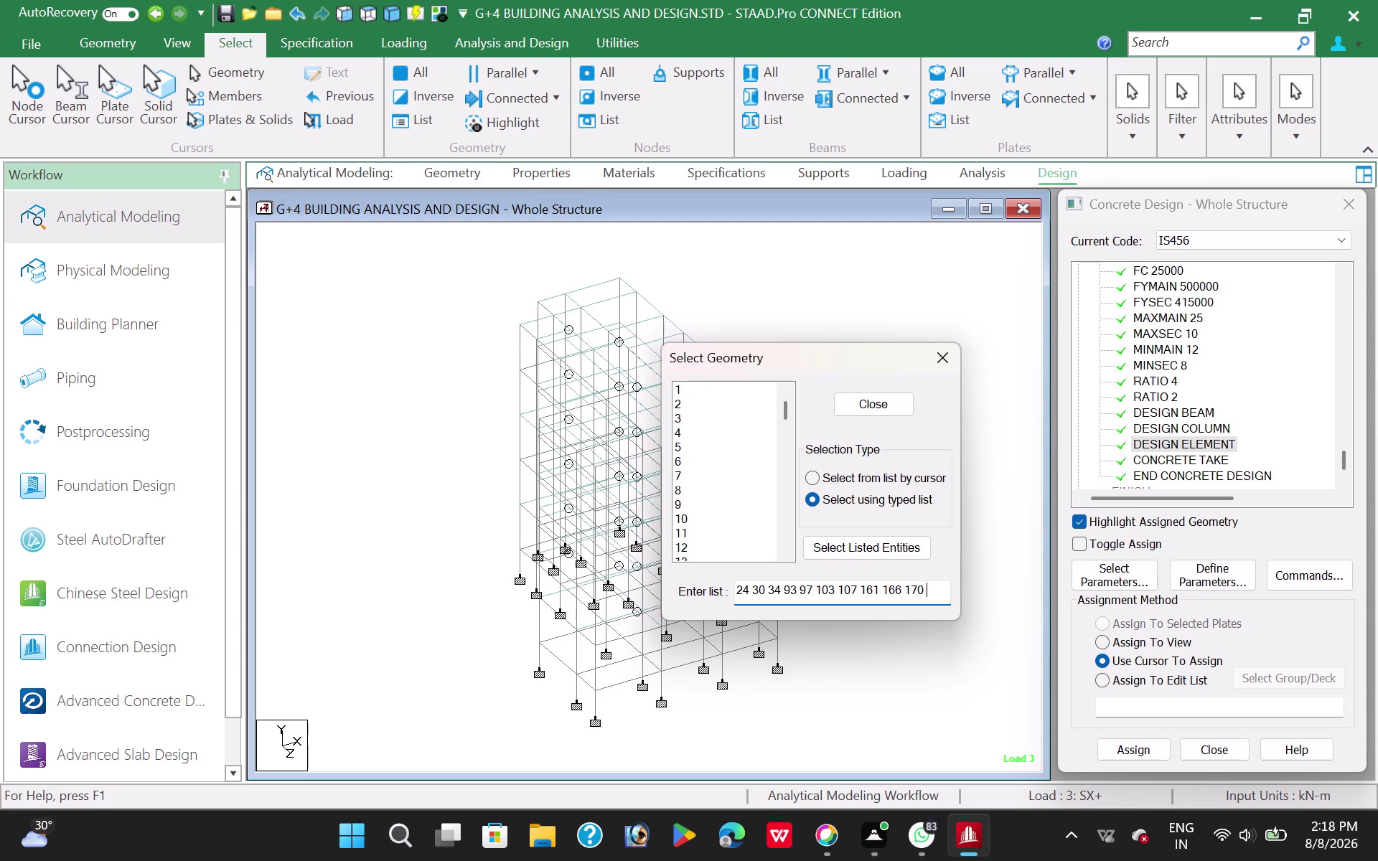
Add members 178, 239, 249, 253, 307, 312, 316, 322 and select all listed members.
text(178)
key(space)
text(23)
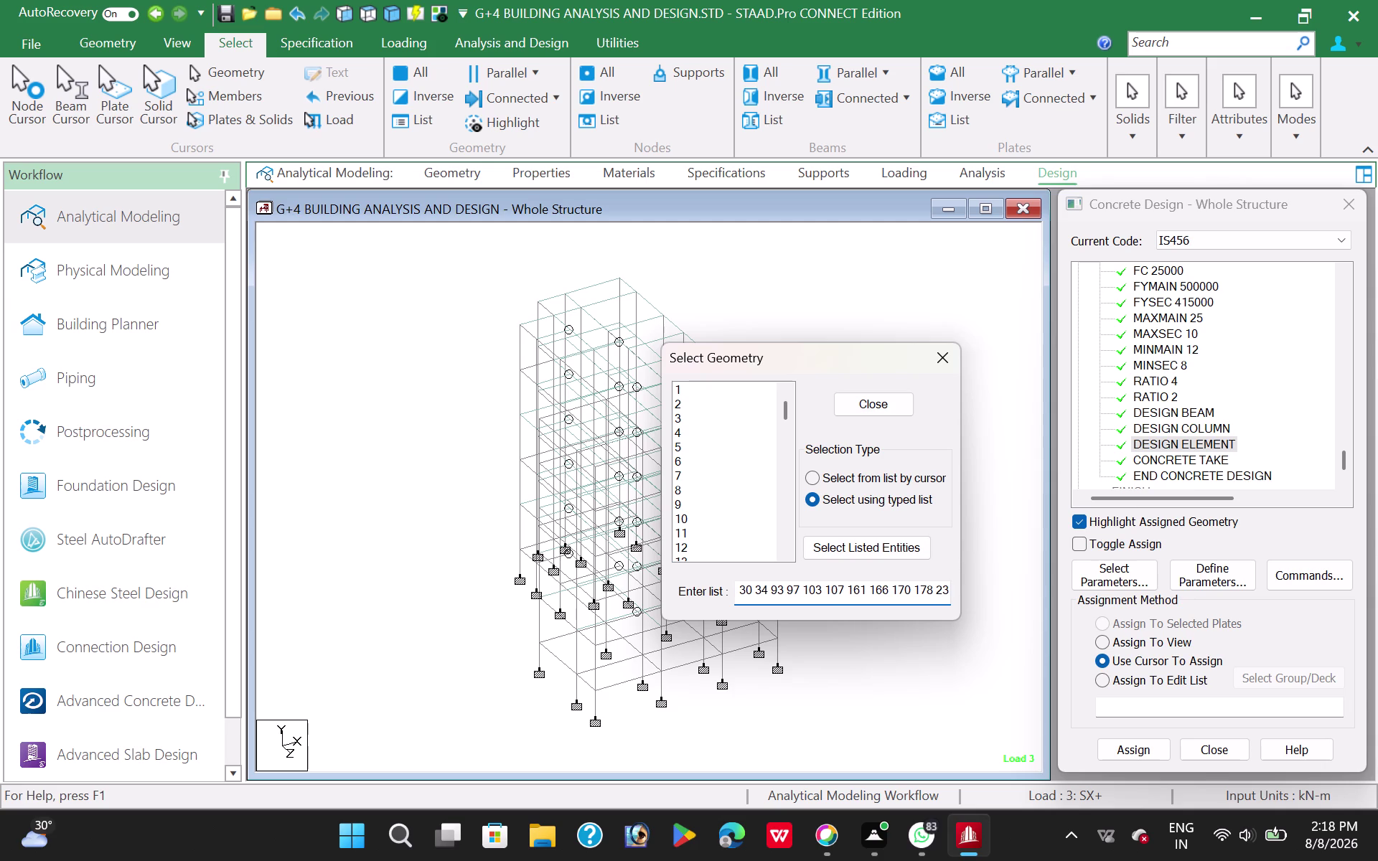
text(9)
key(space)
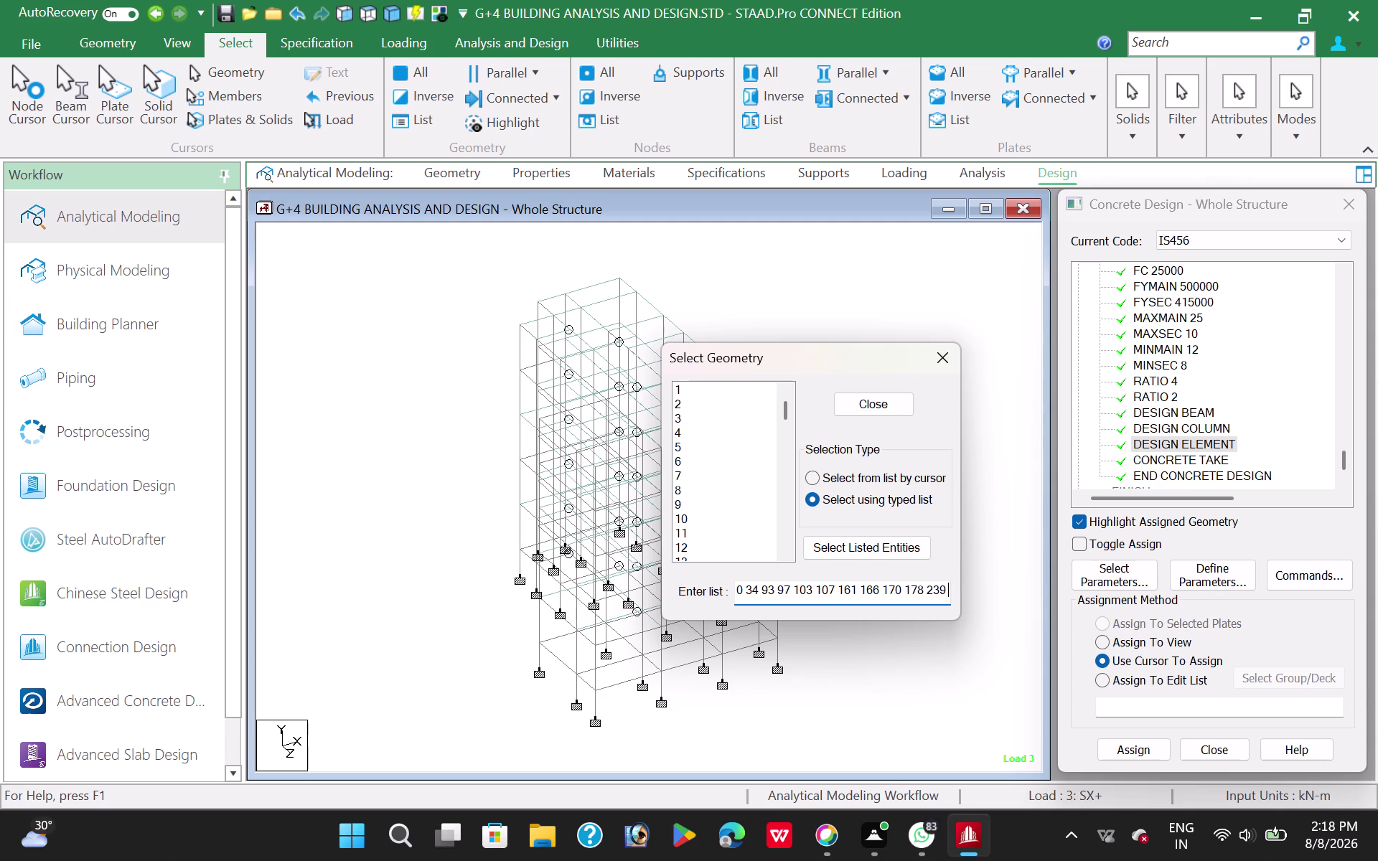
text(24)
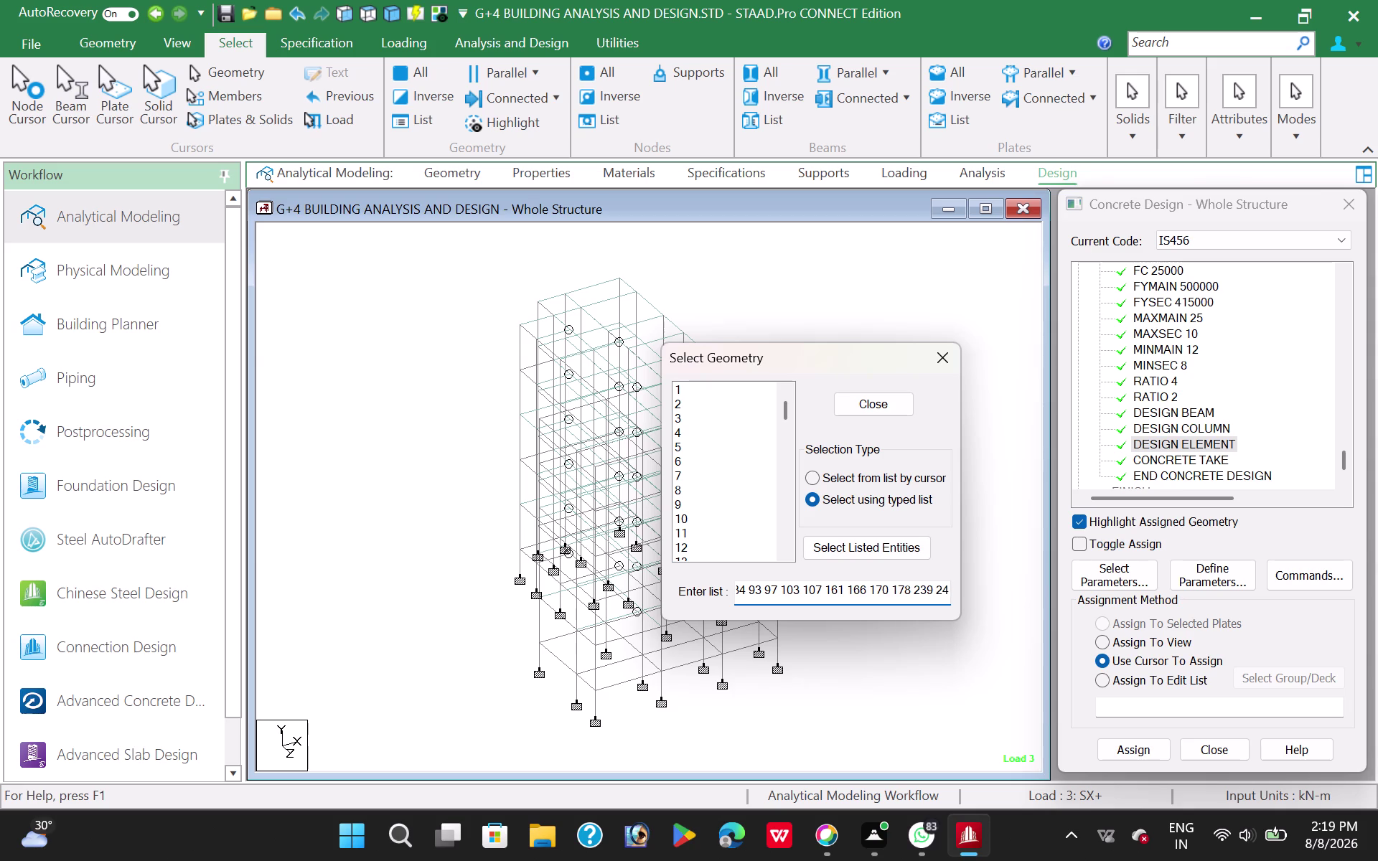
text(9)
key(space)
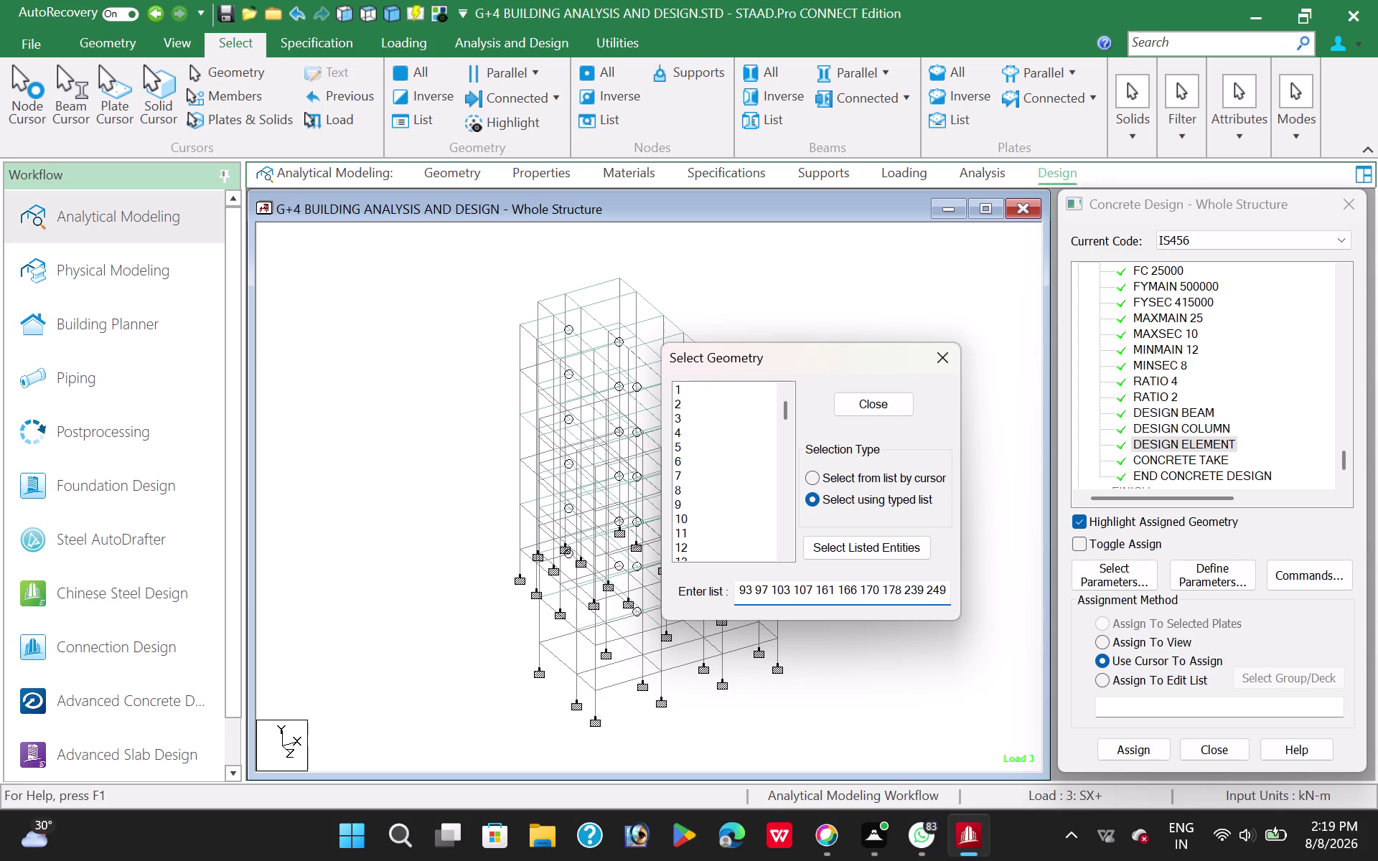
text(253)
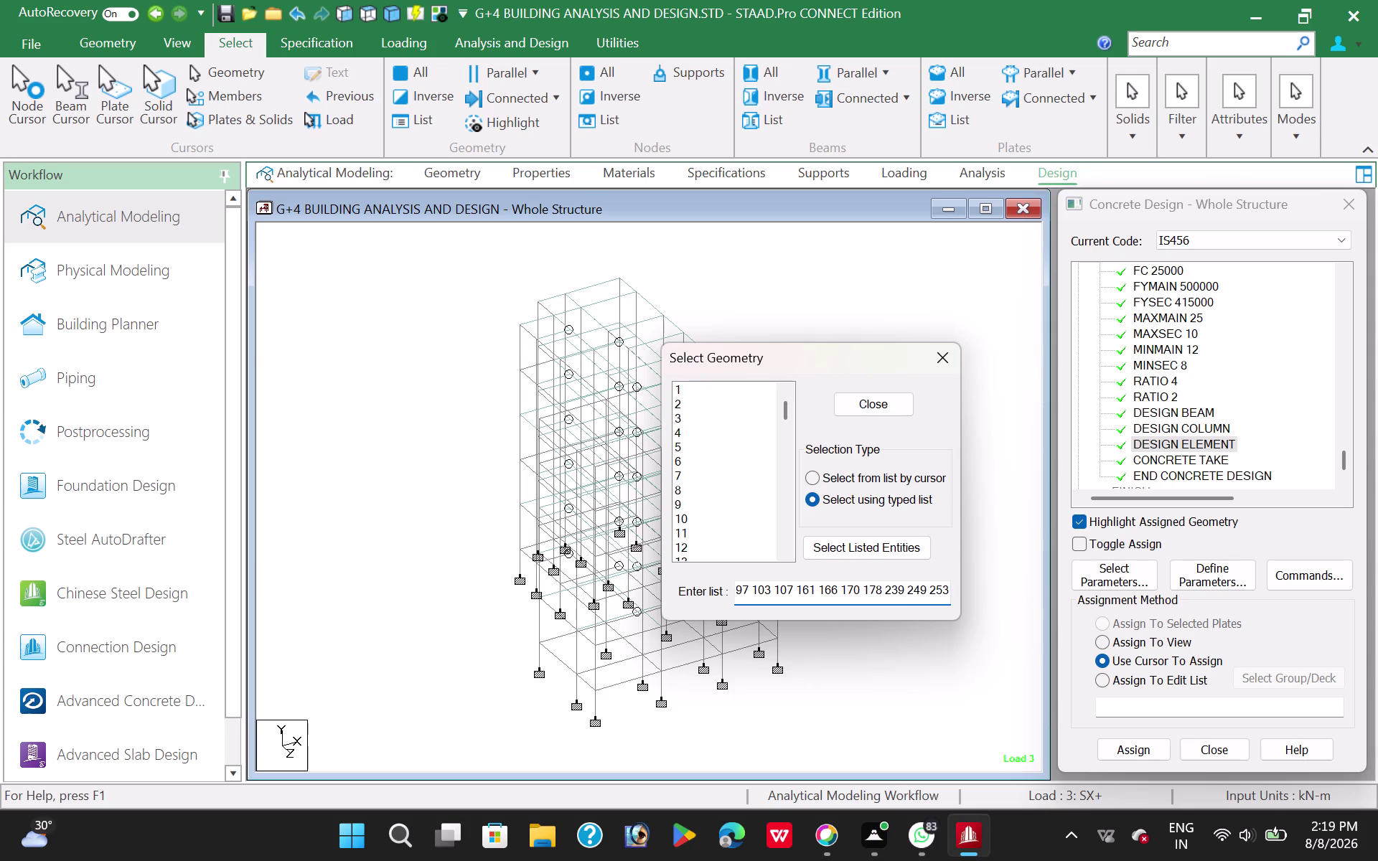
key(space)
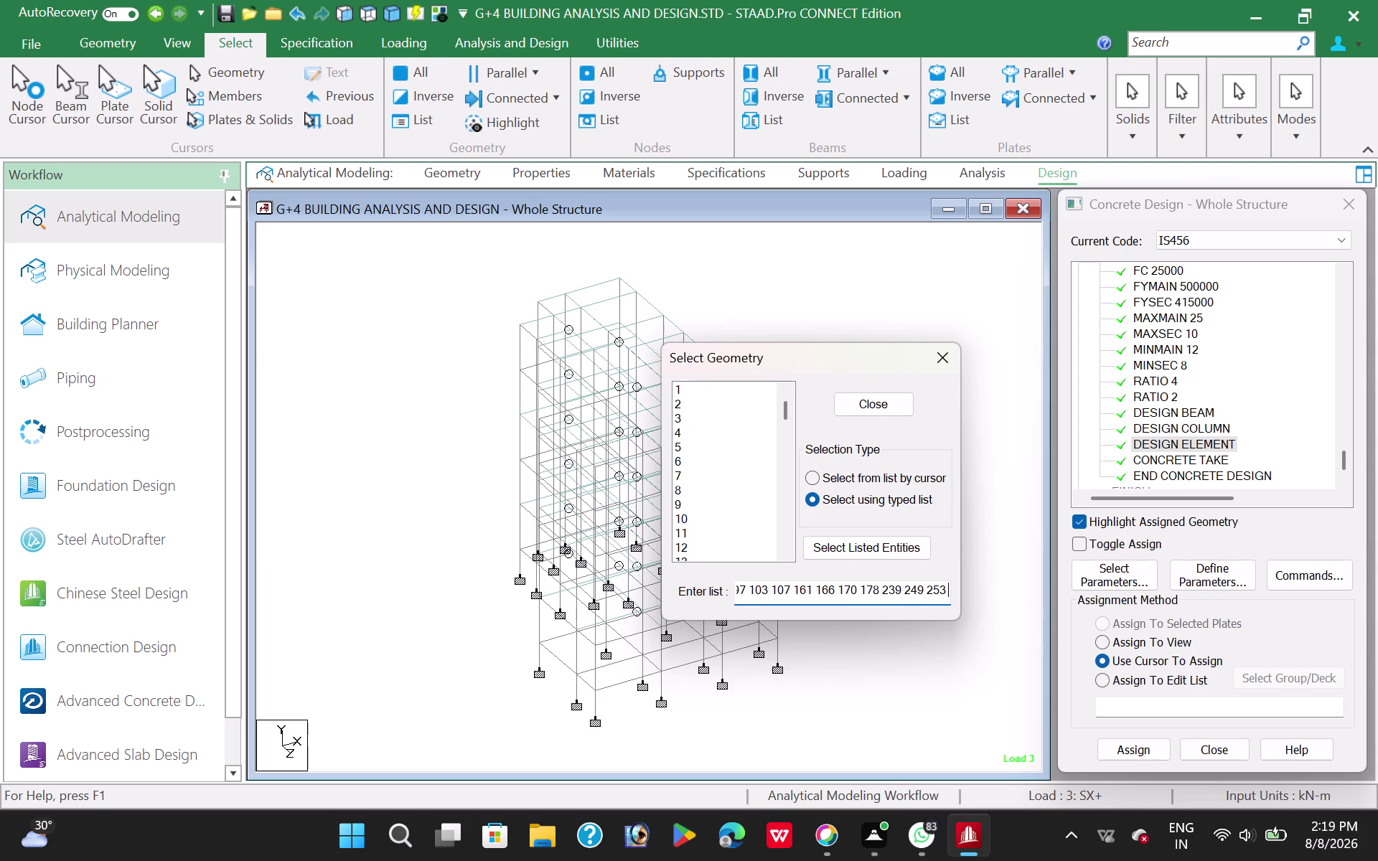
text(307)
key(space)
text(312)
key(space)
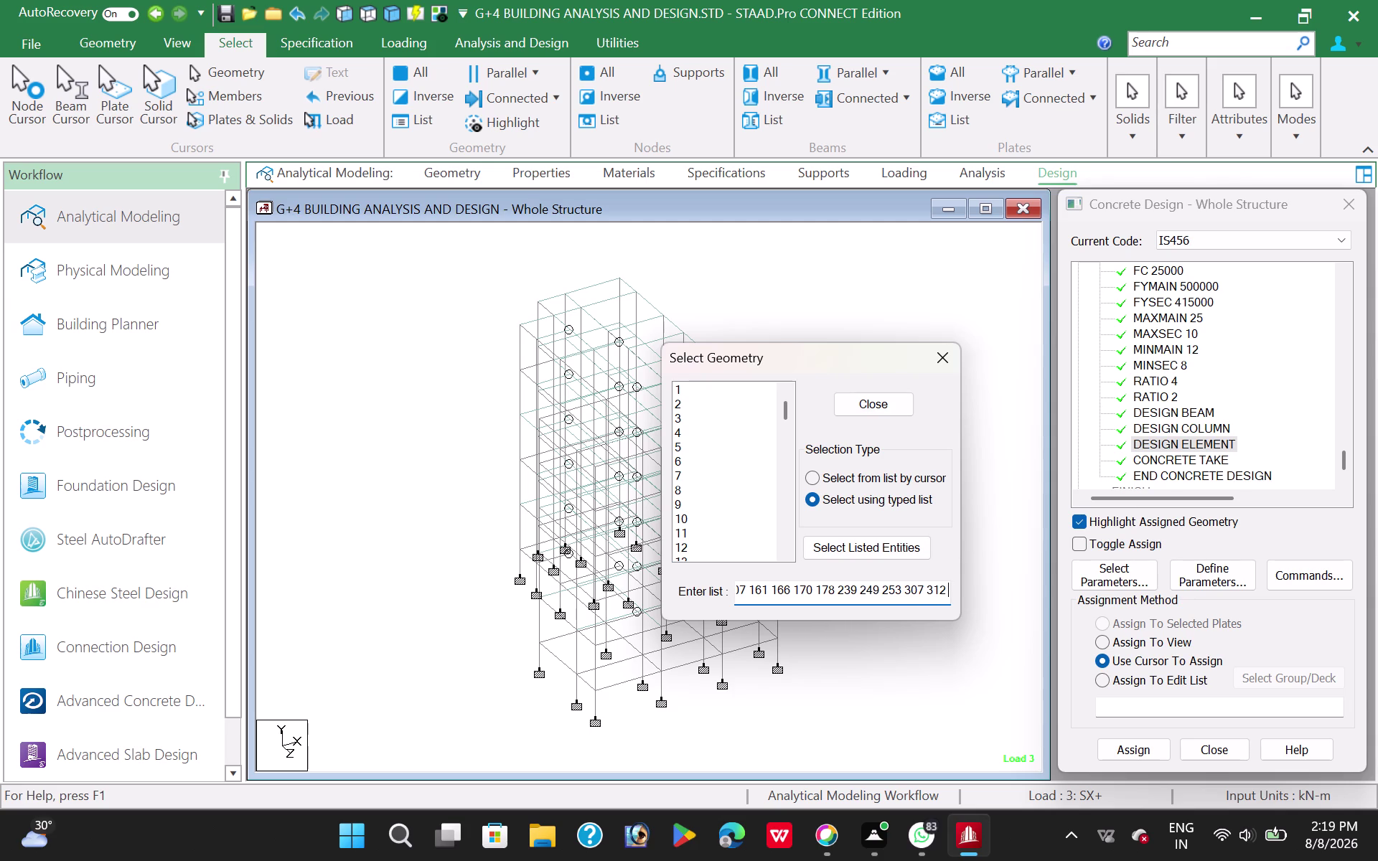
key(3)
text(16)
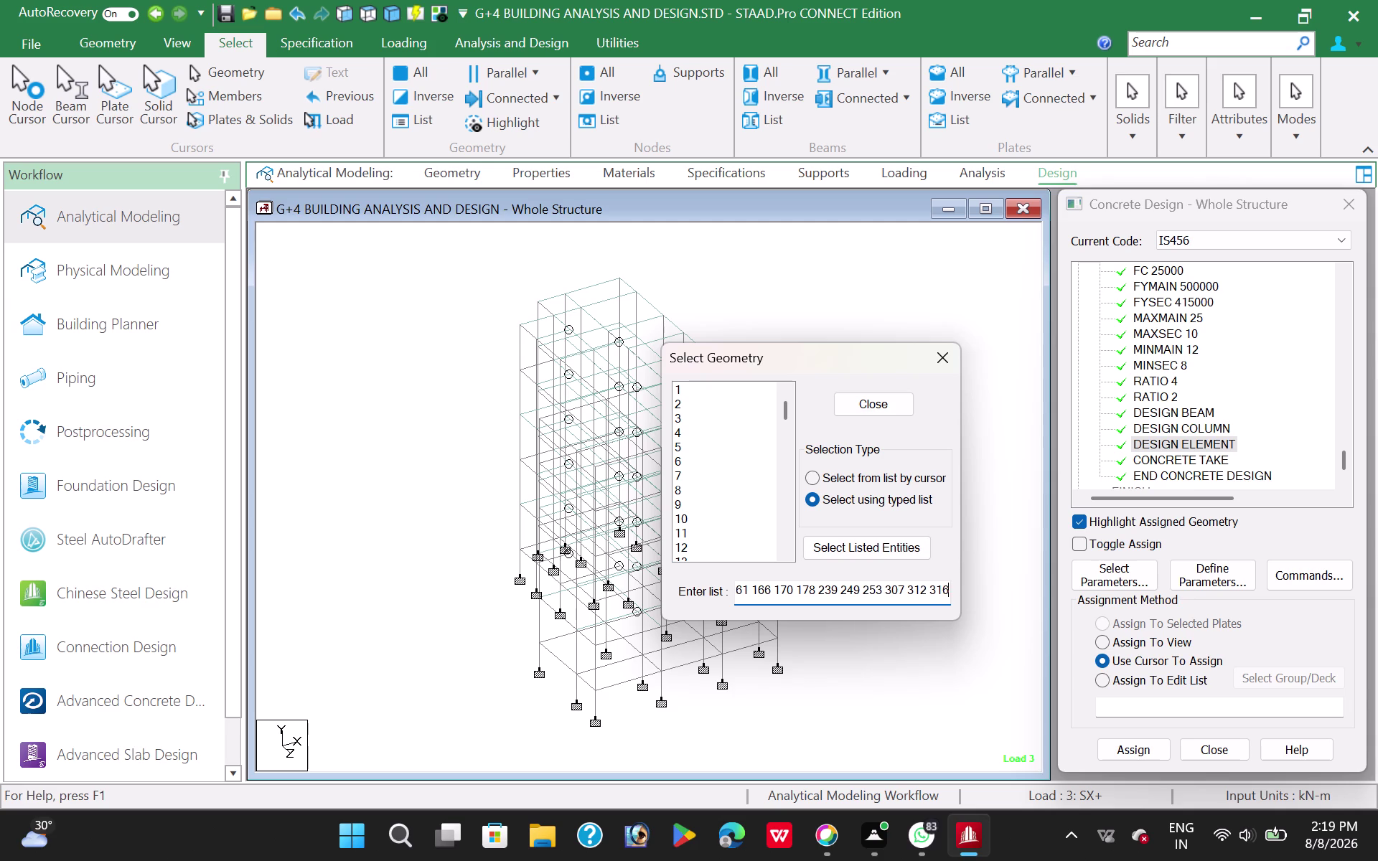
key(space)
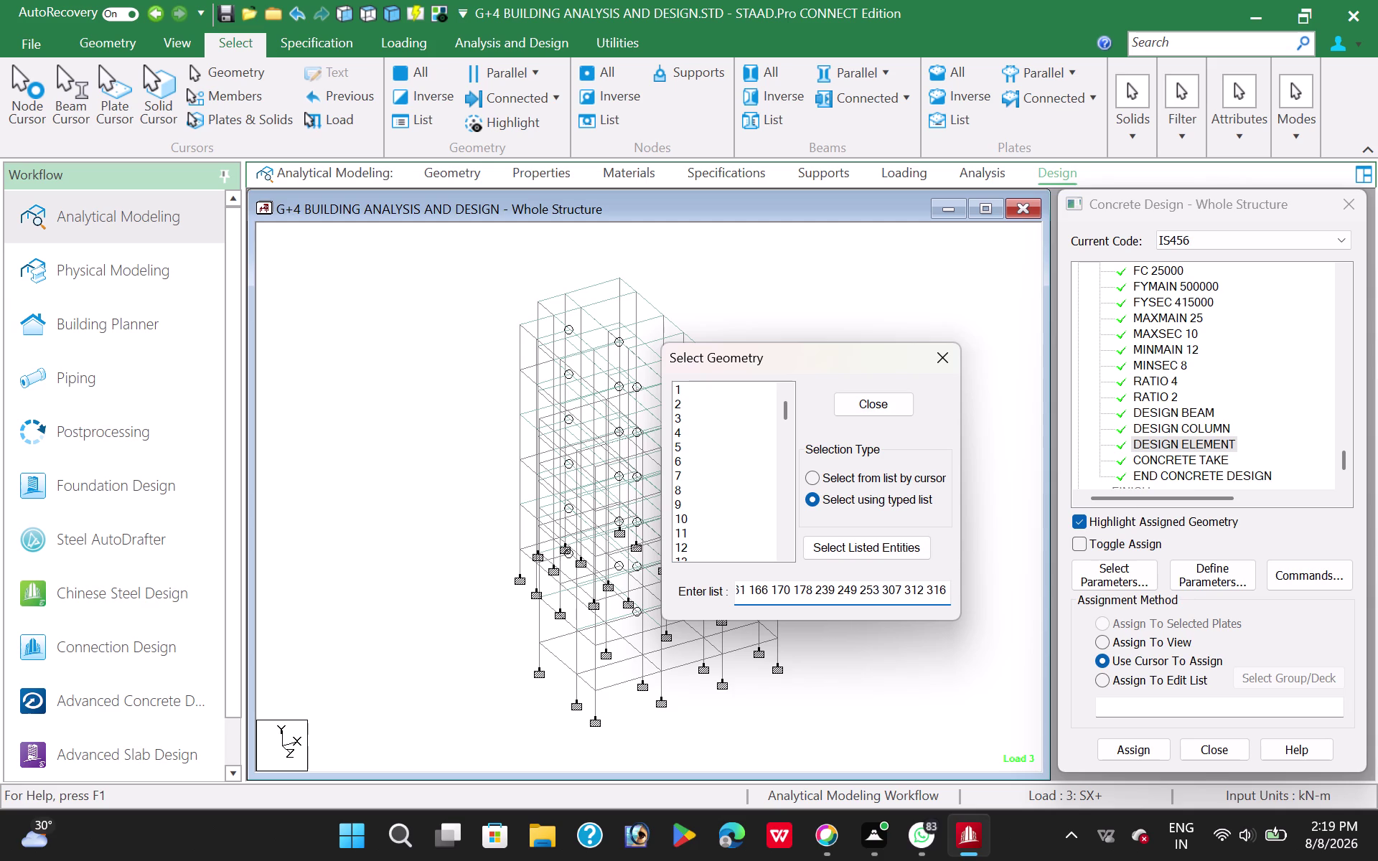
text(322)
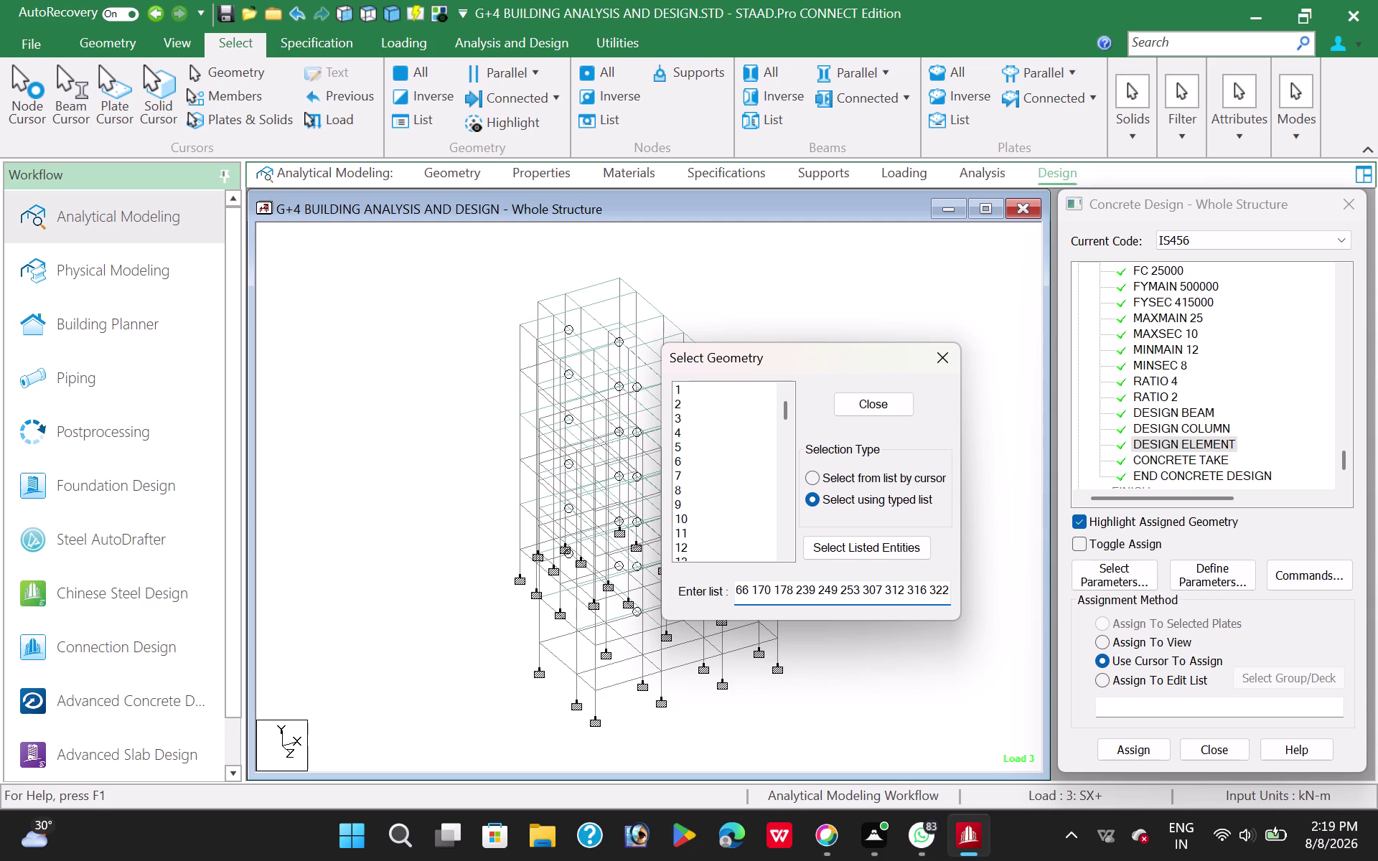
click(848, 550)
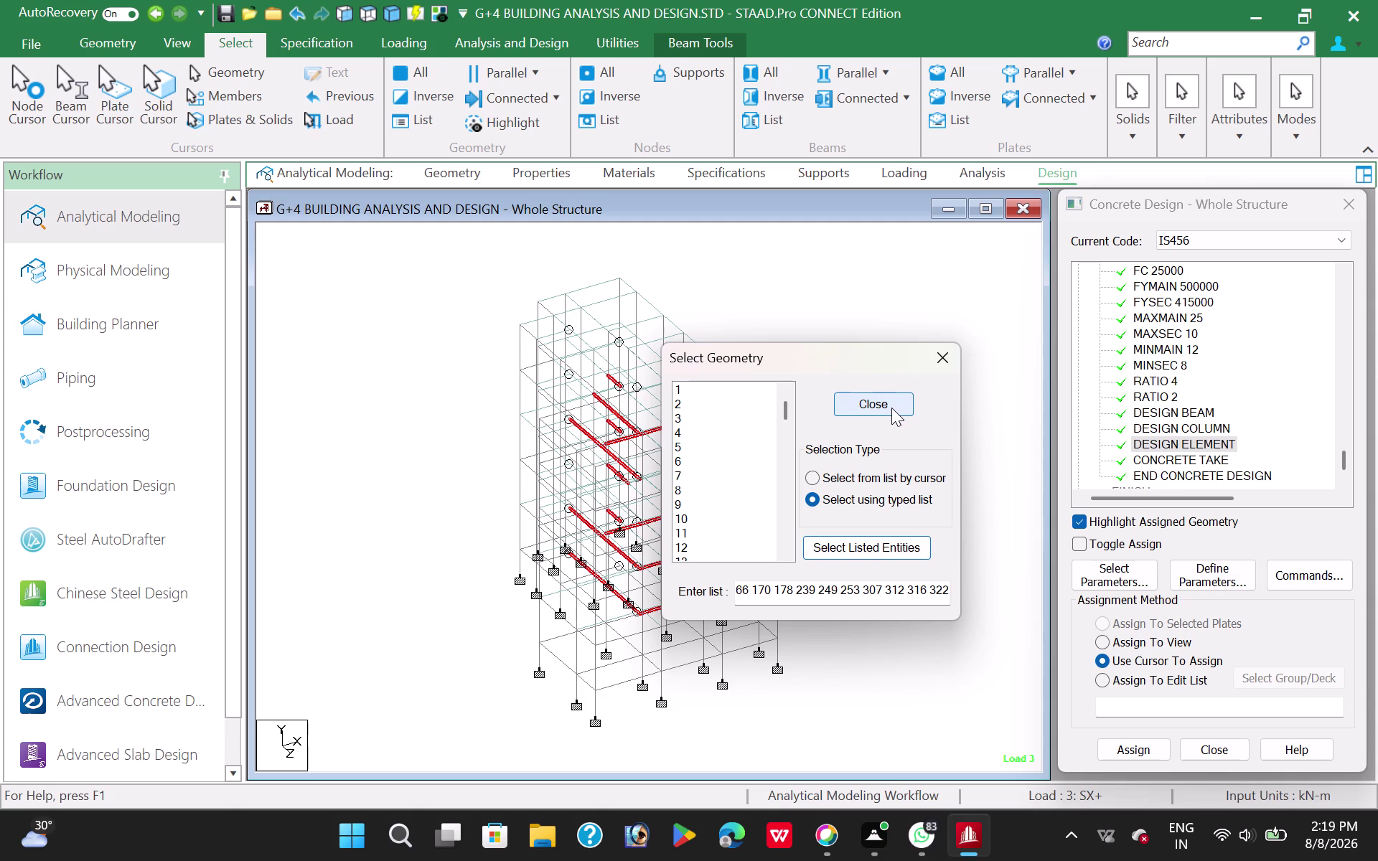
click(881, 404)
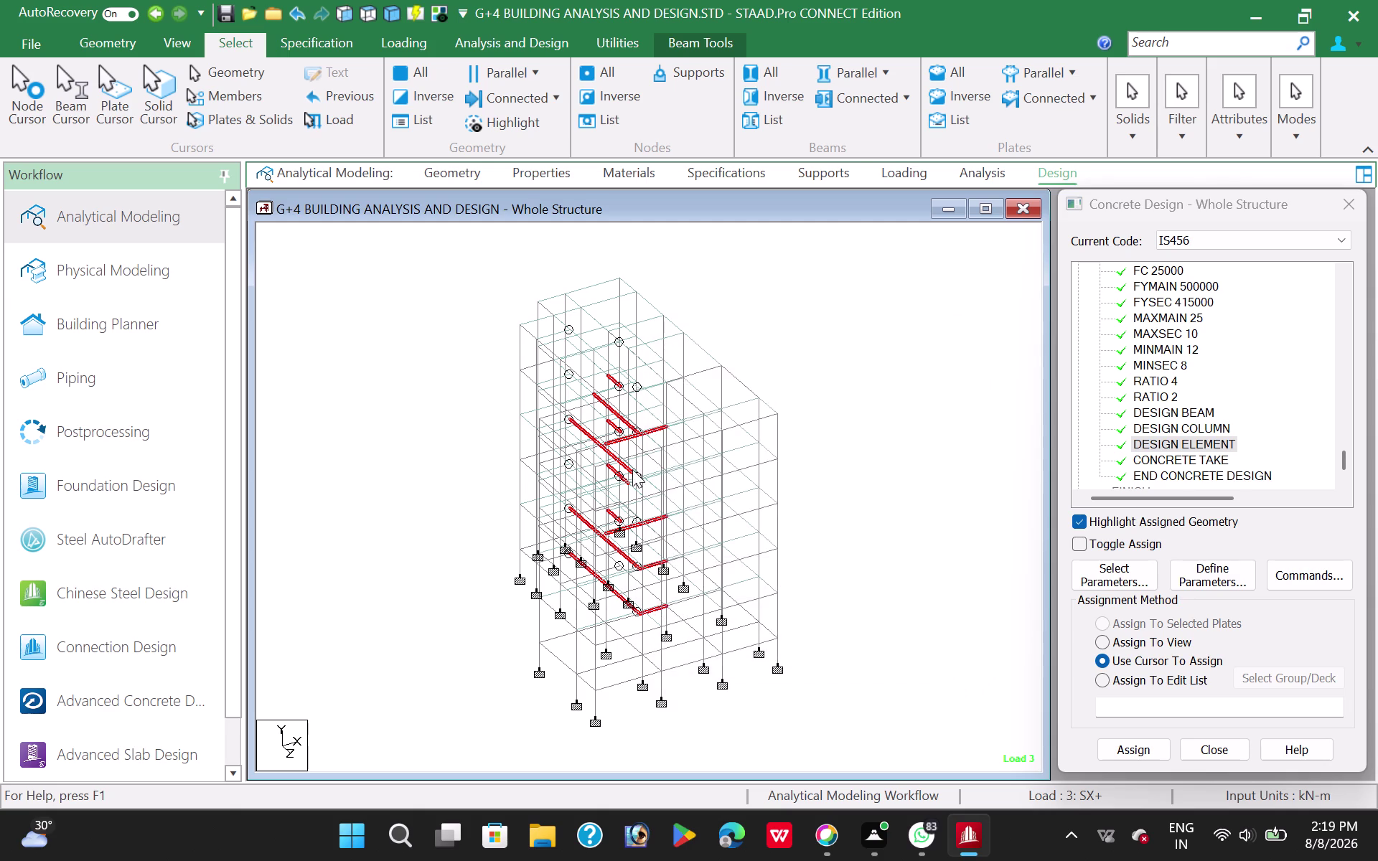
scroll(up, 3)
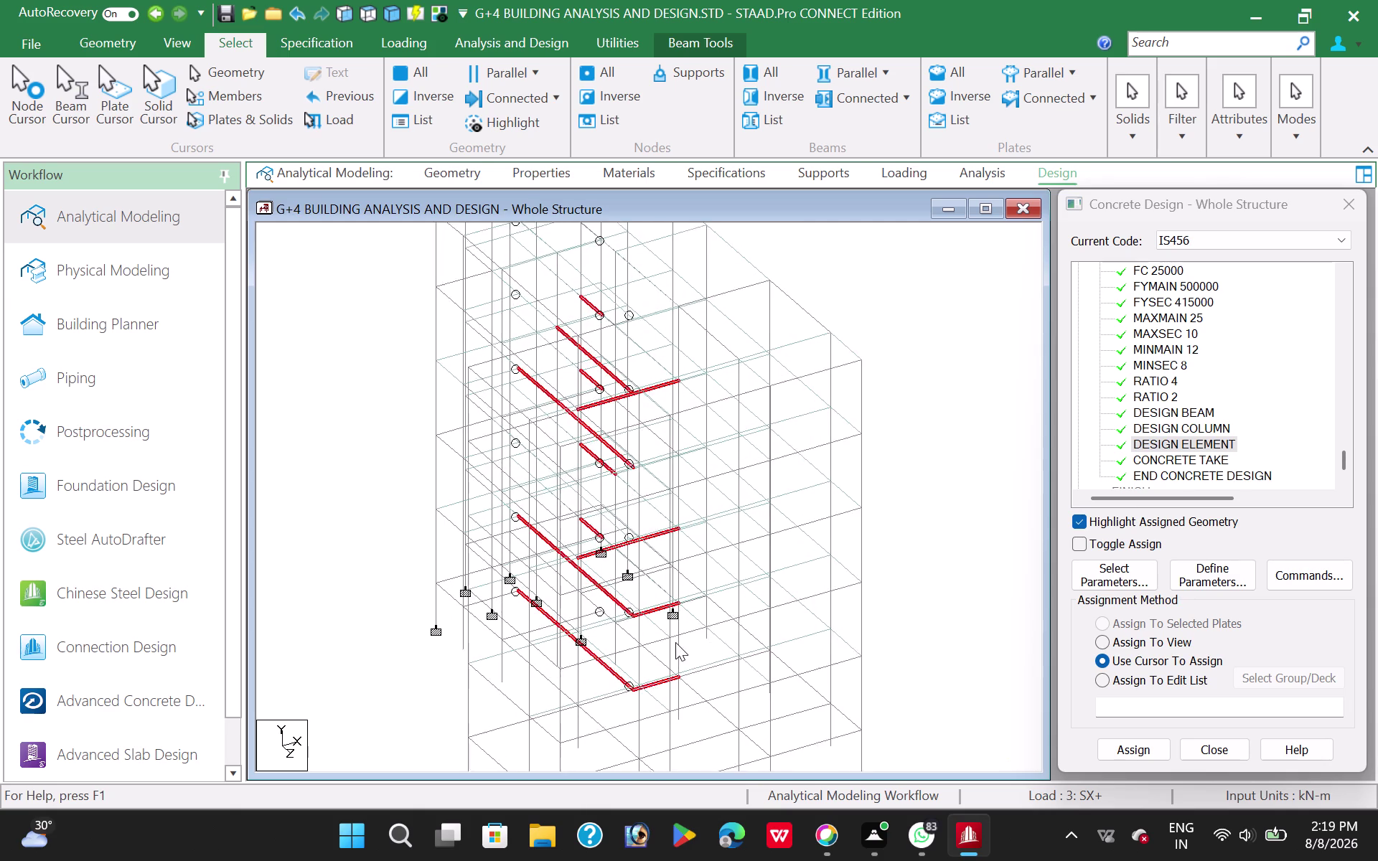
scroll(up, 3)
middle_drag(761, 620, 758, 530)
scroll(up, 3)
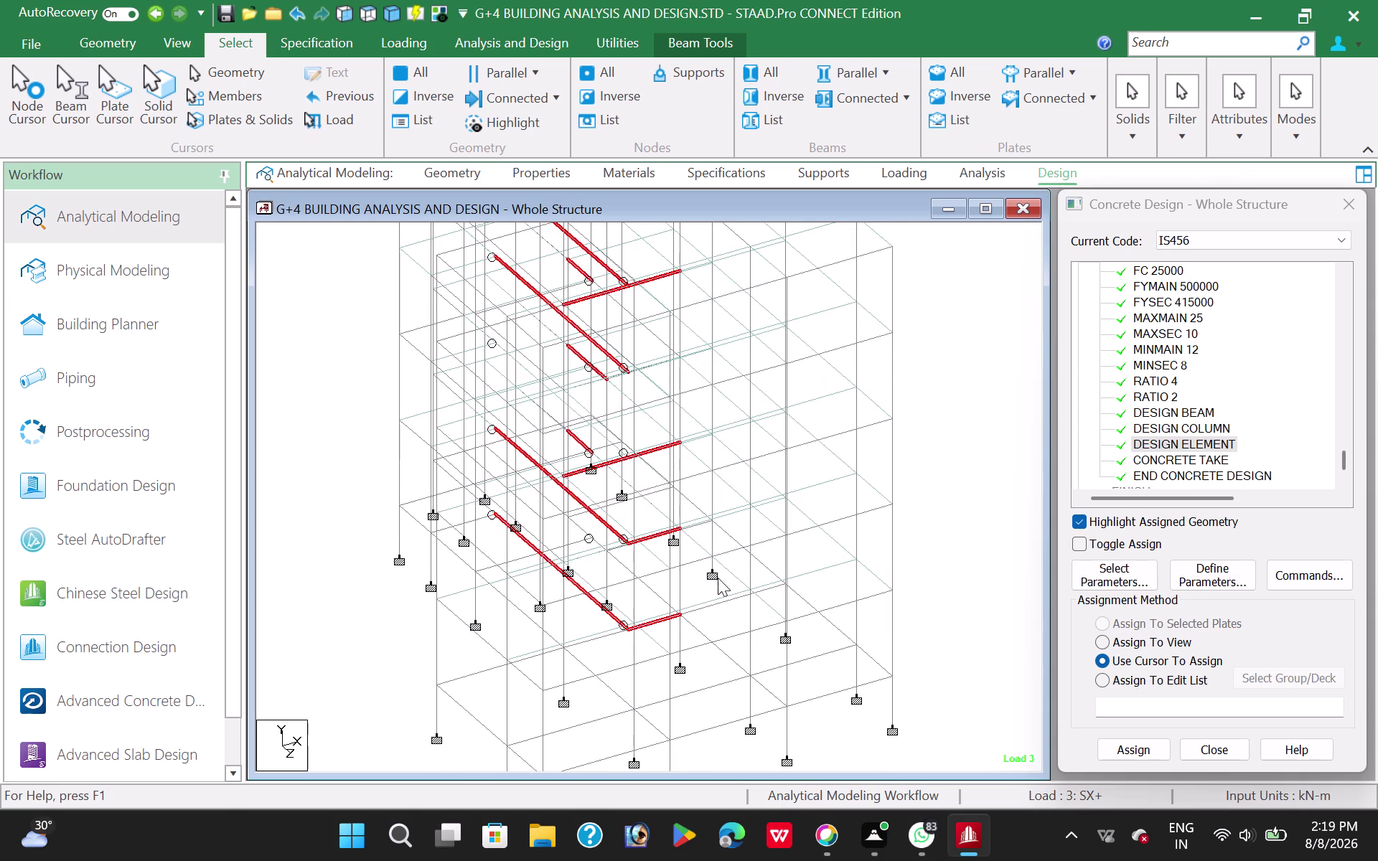
scroll(up, 3)
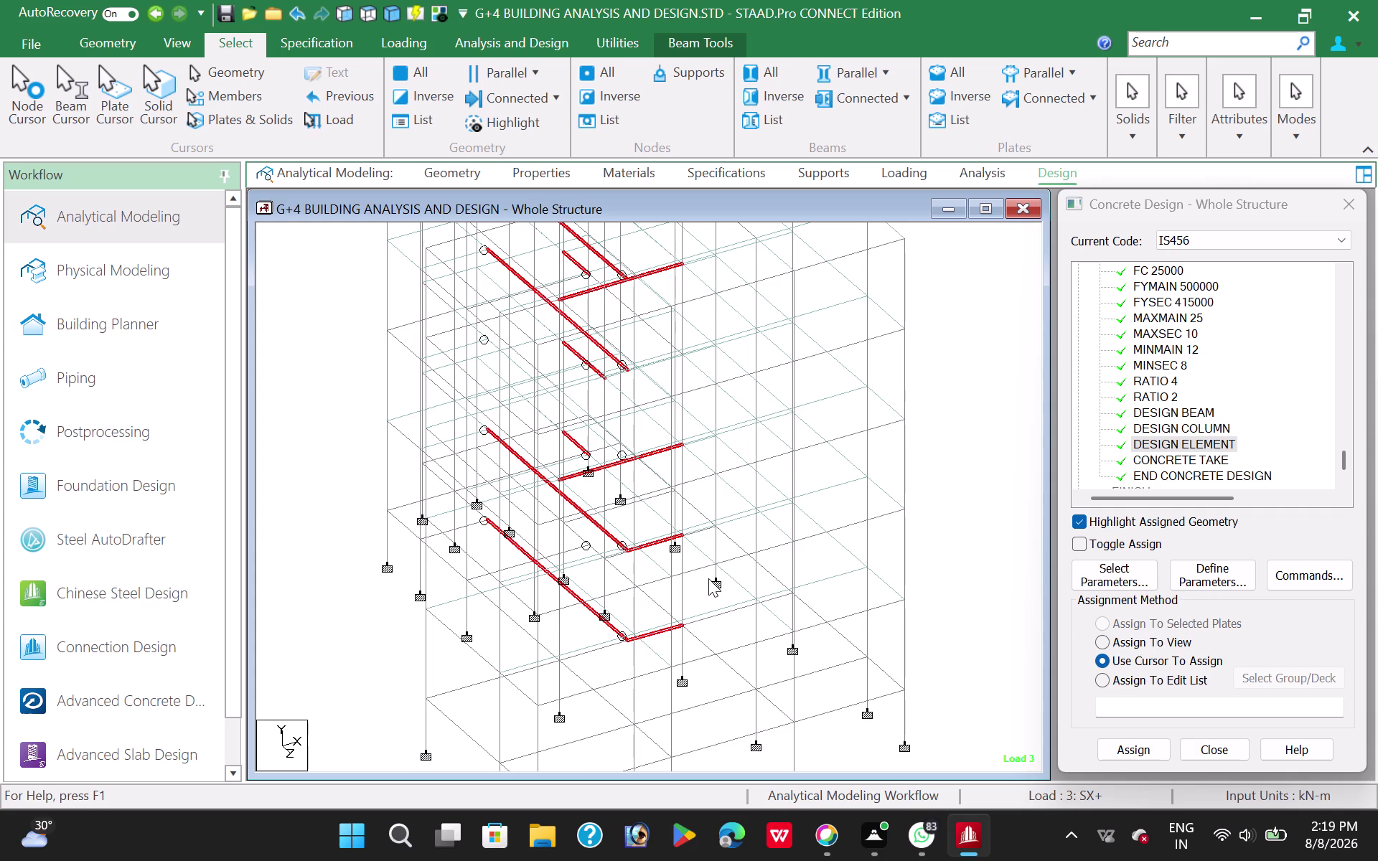
scroll(down, 3)
scroll(down, 3)
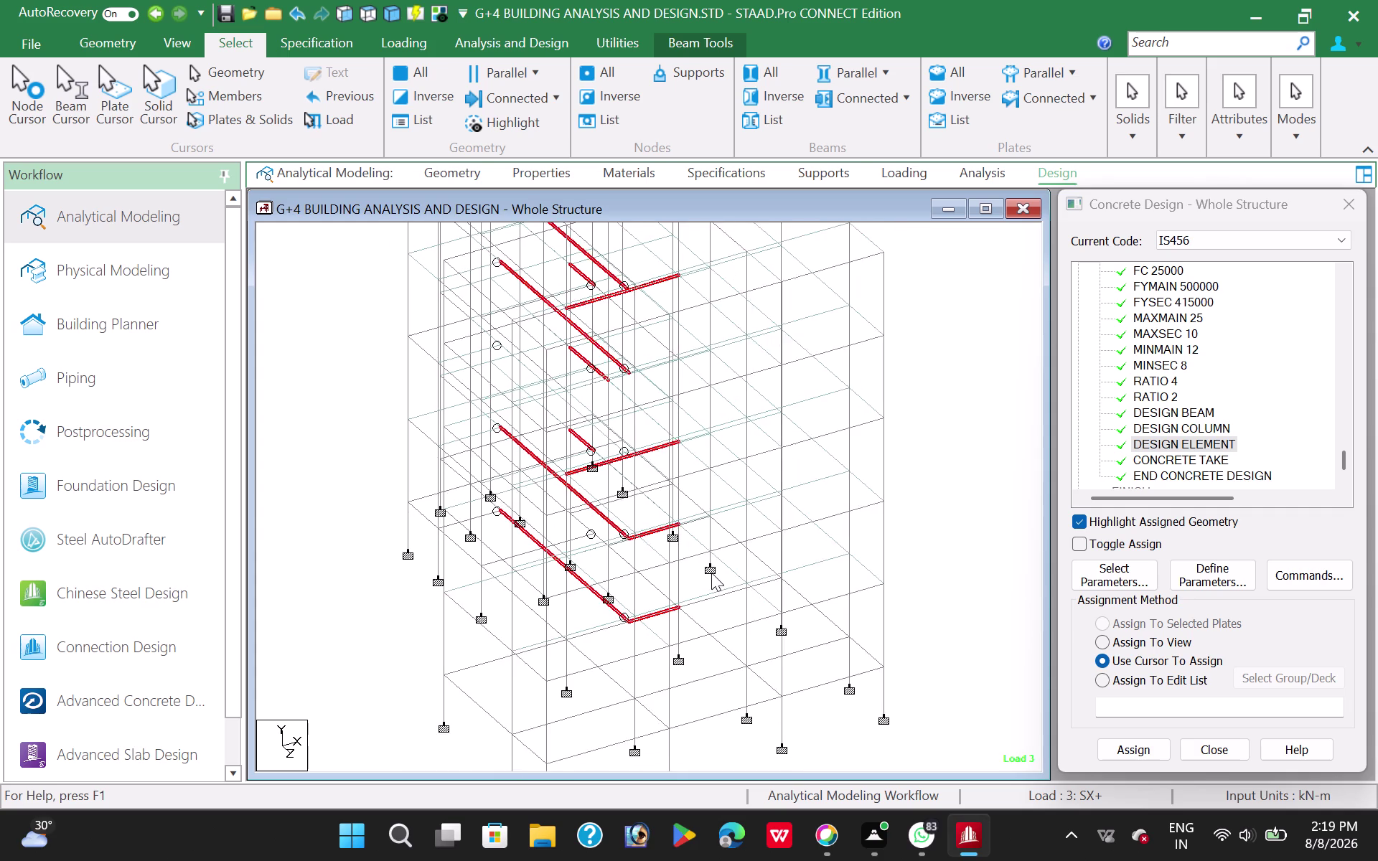
scroll(down, 3)
scroll(down, 3)
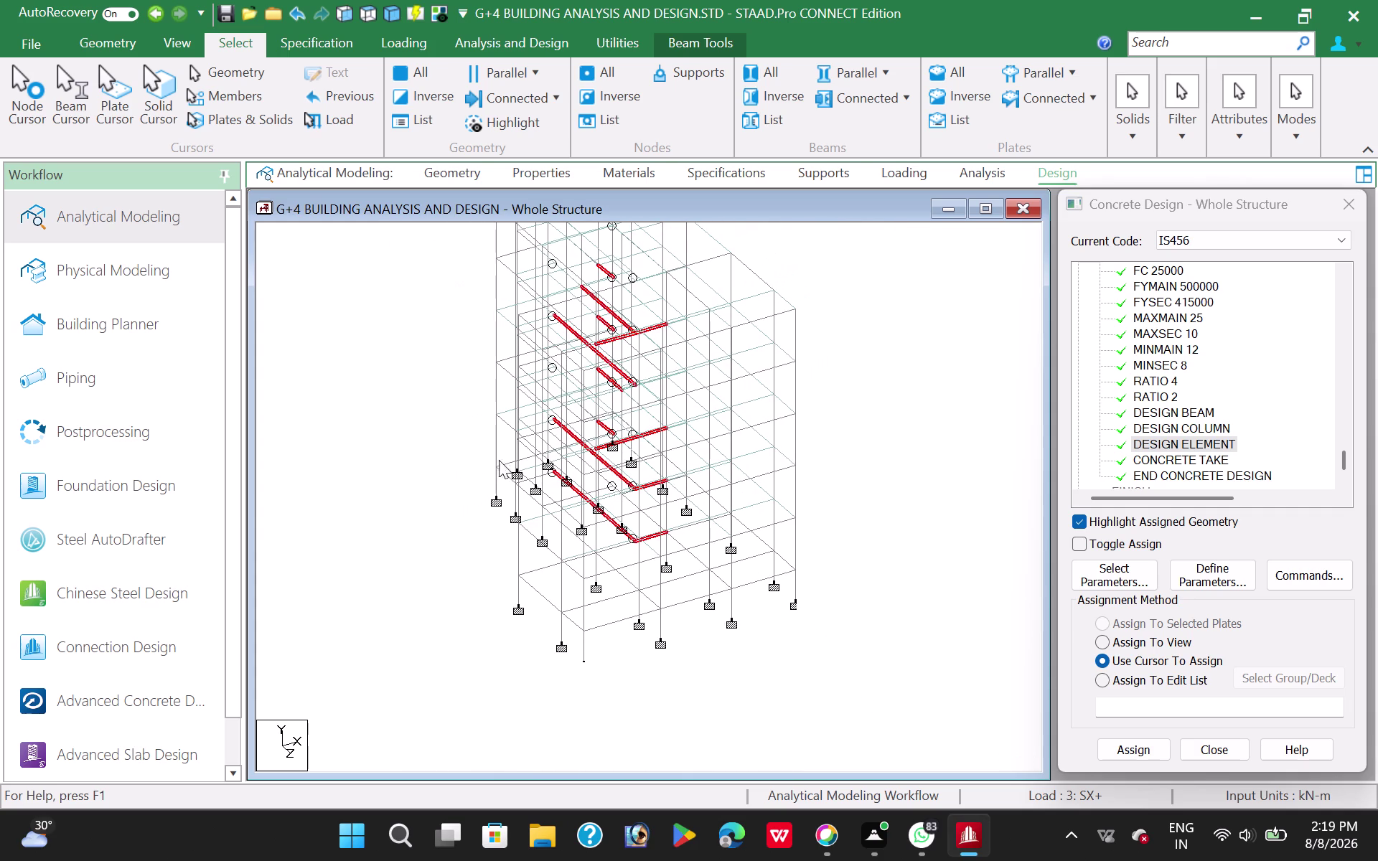
click(344, 17)
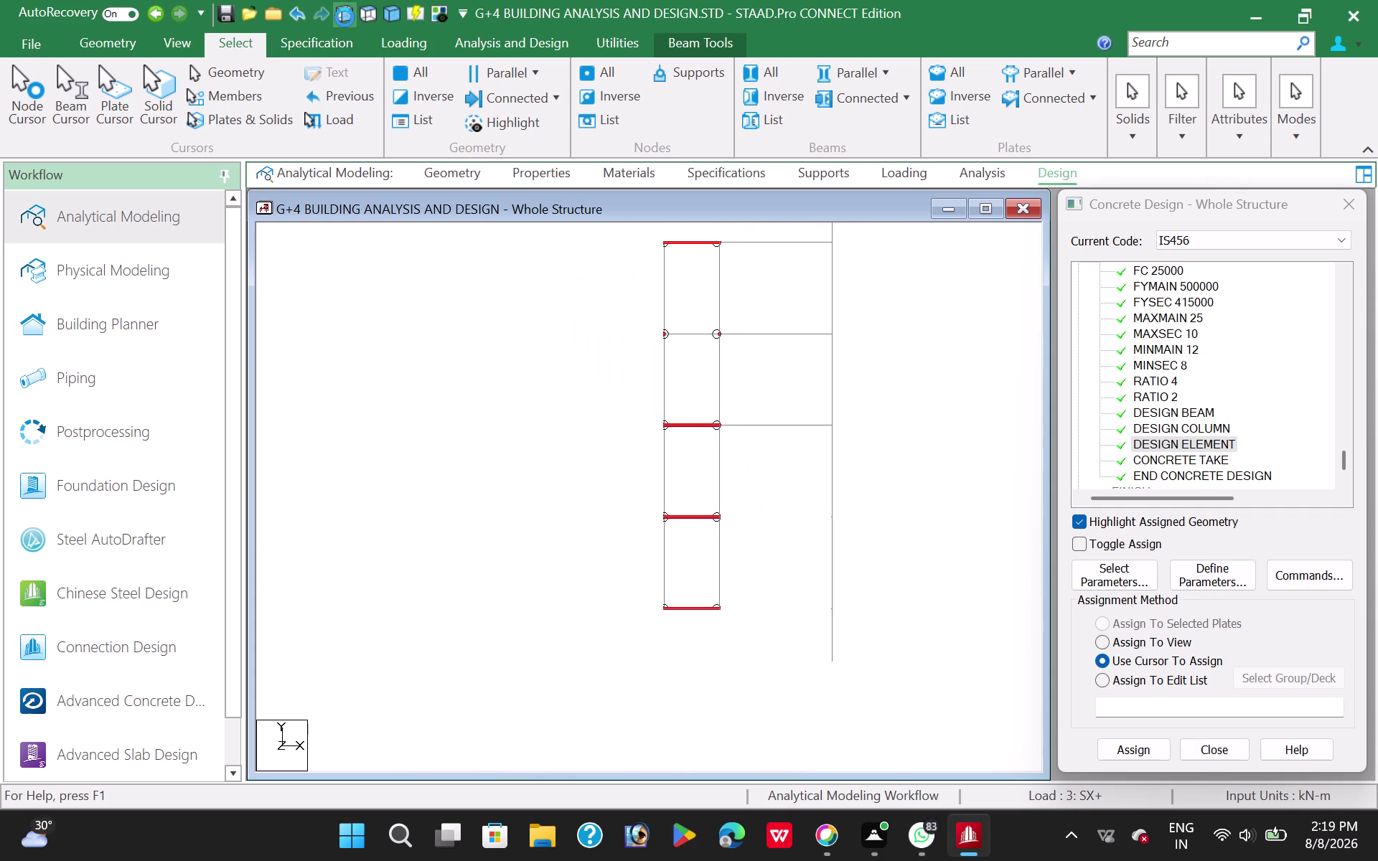
scroll(down, 3)
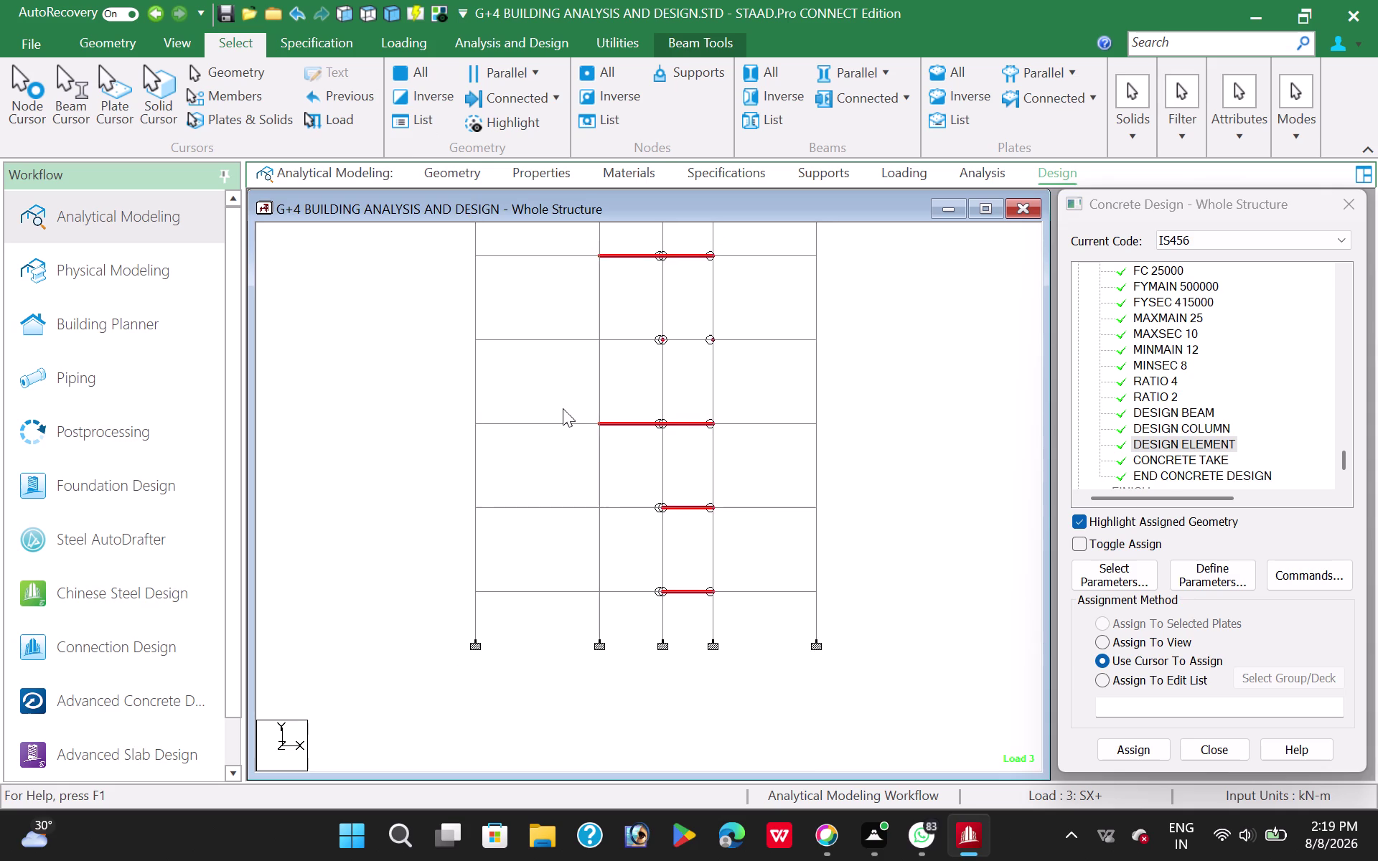
scroll(down, 3)
middle_drag(775, 384, 742, 417)
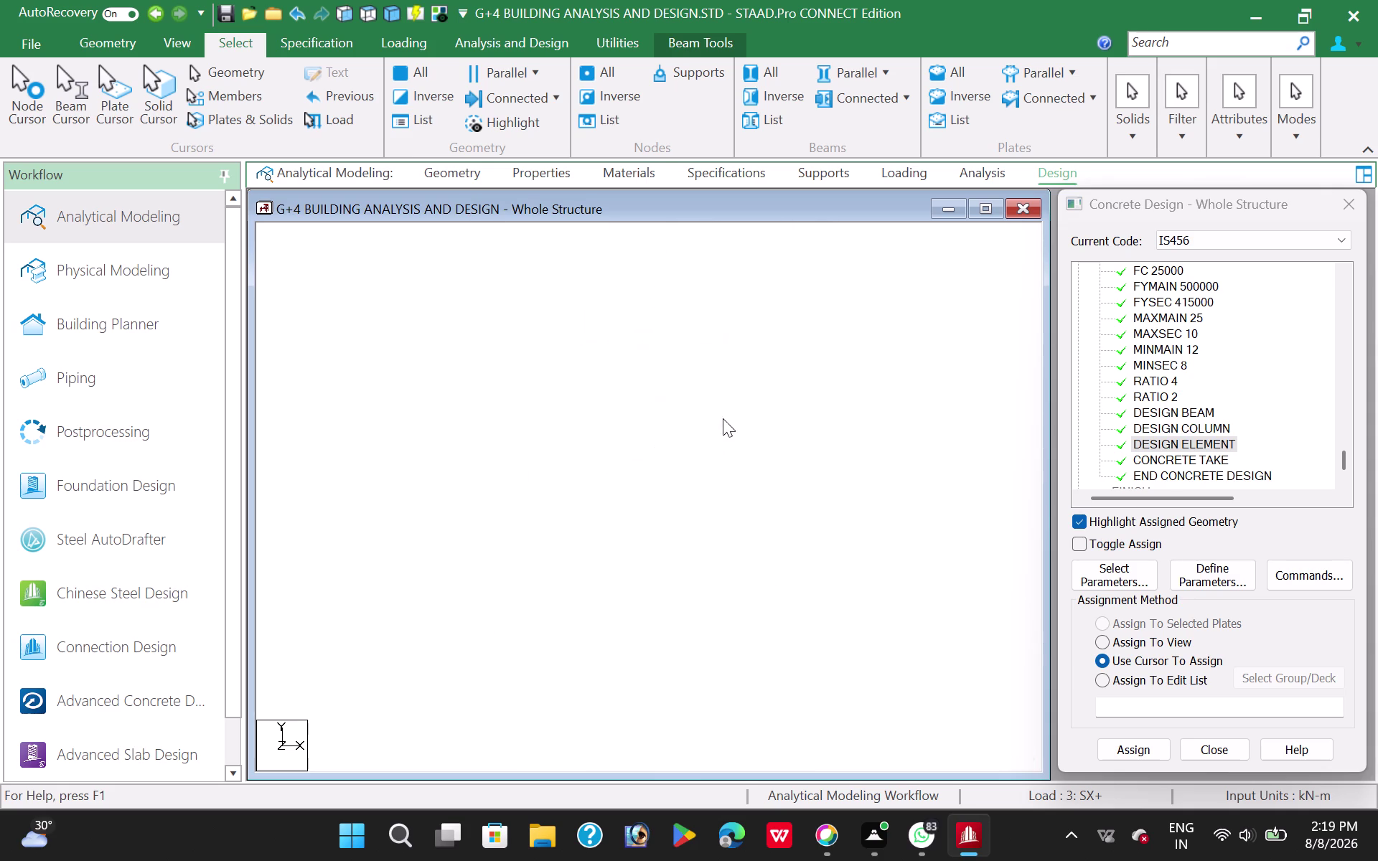
middle_drag(743, 418, 737, 419)
scroll(up, 3)
scroll(up, 3)
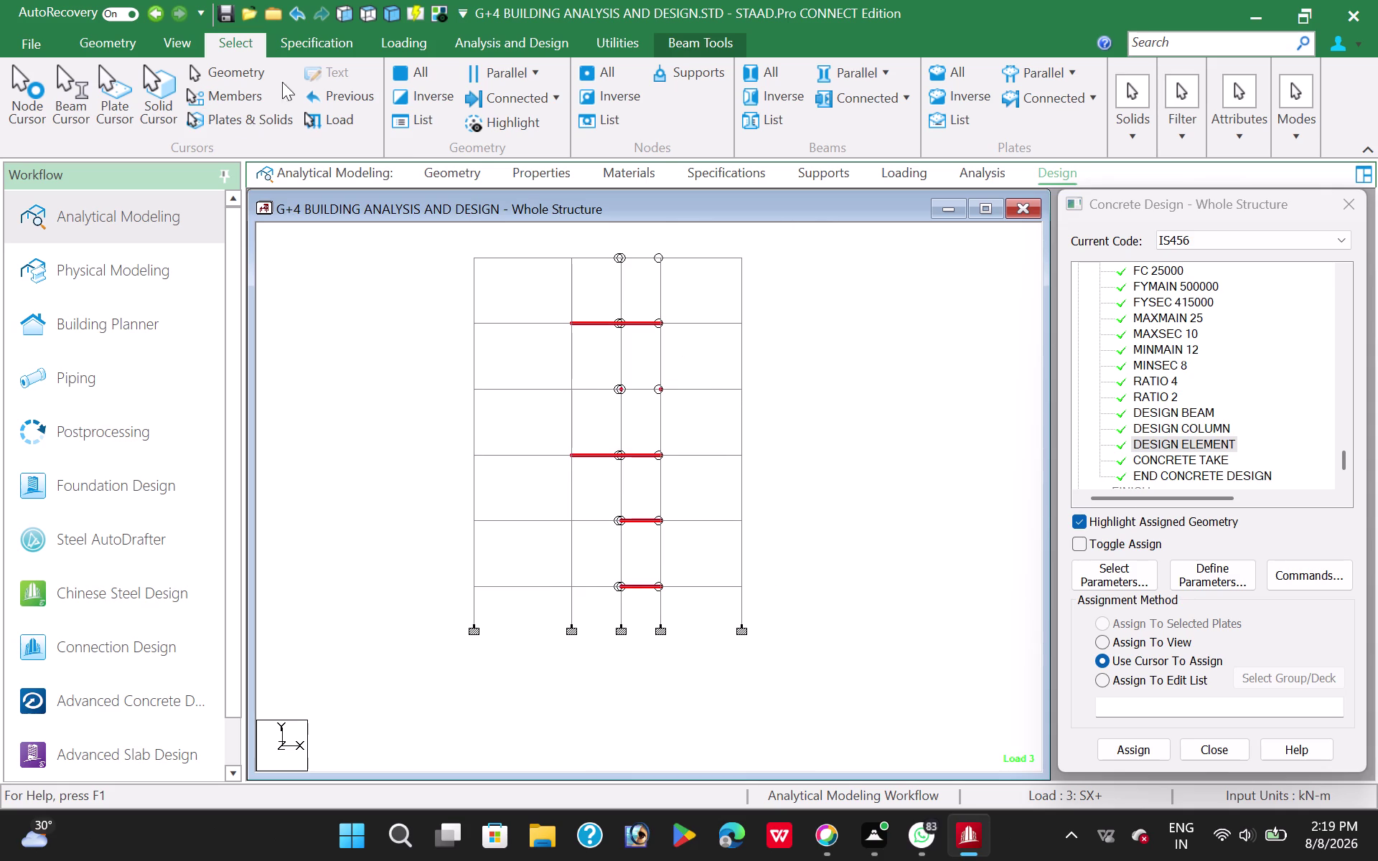
click(369, 16)
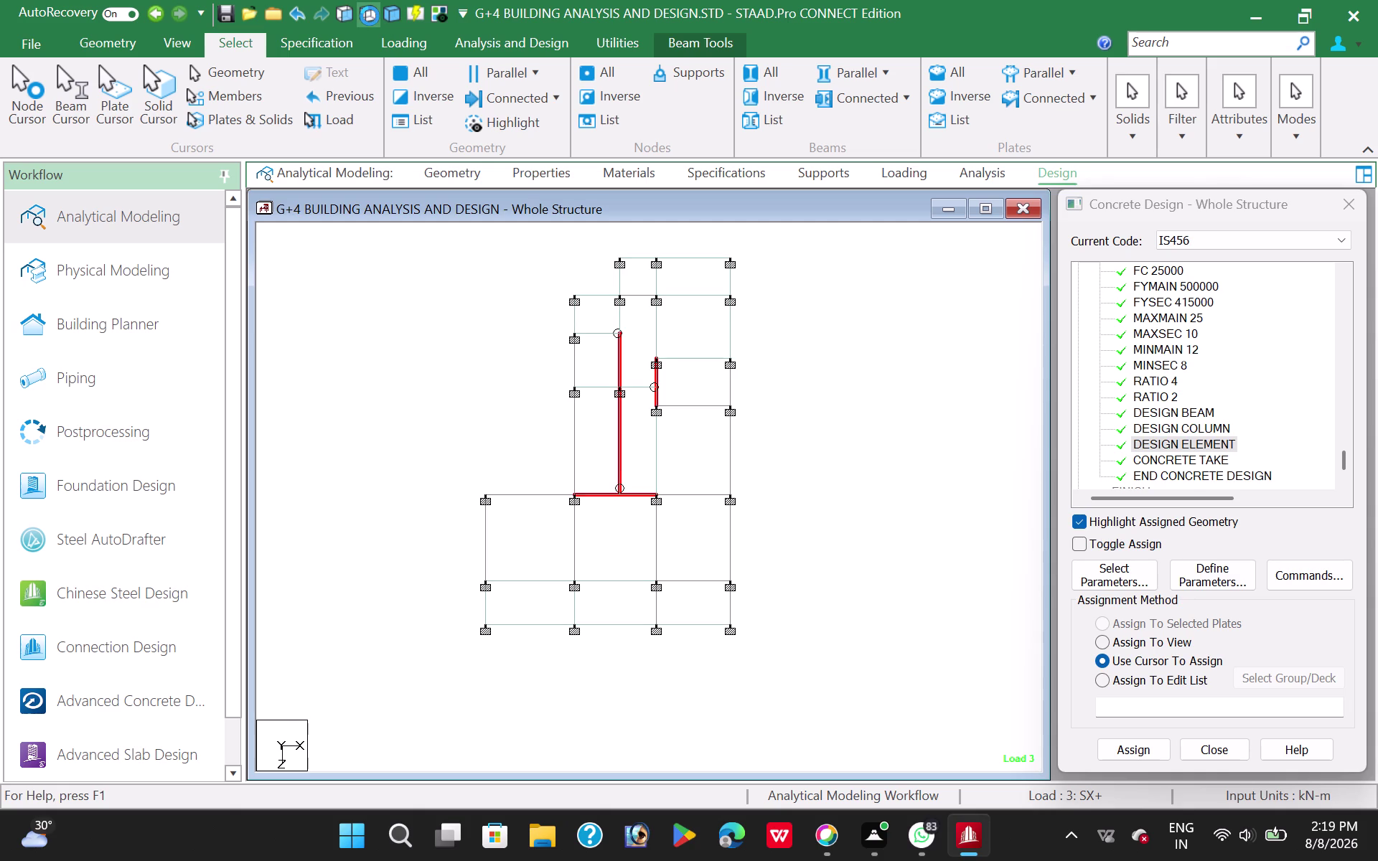
click(389, 17)
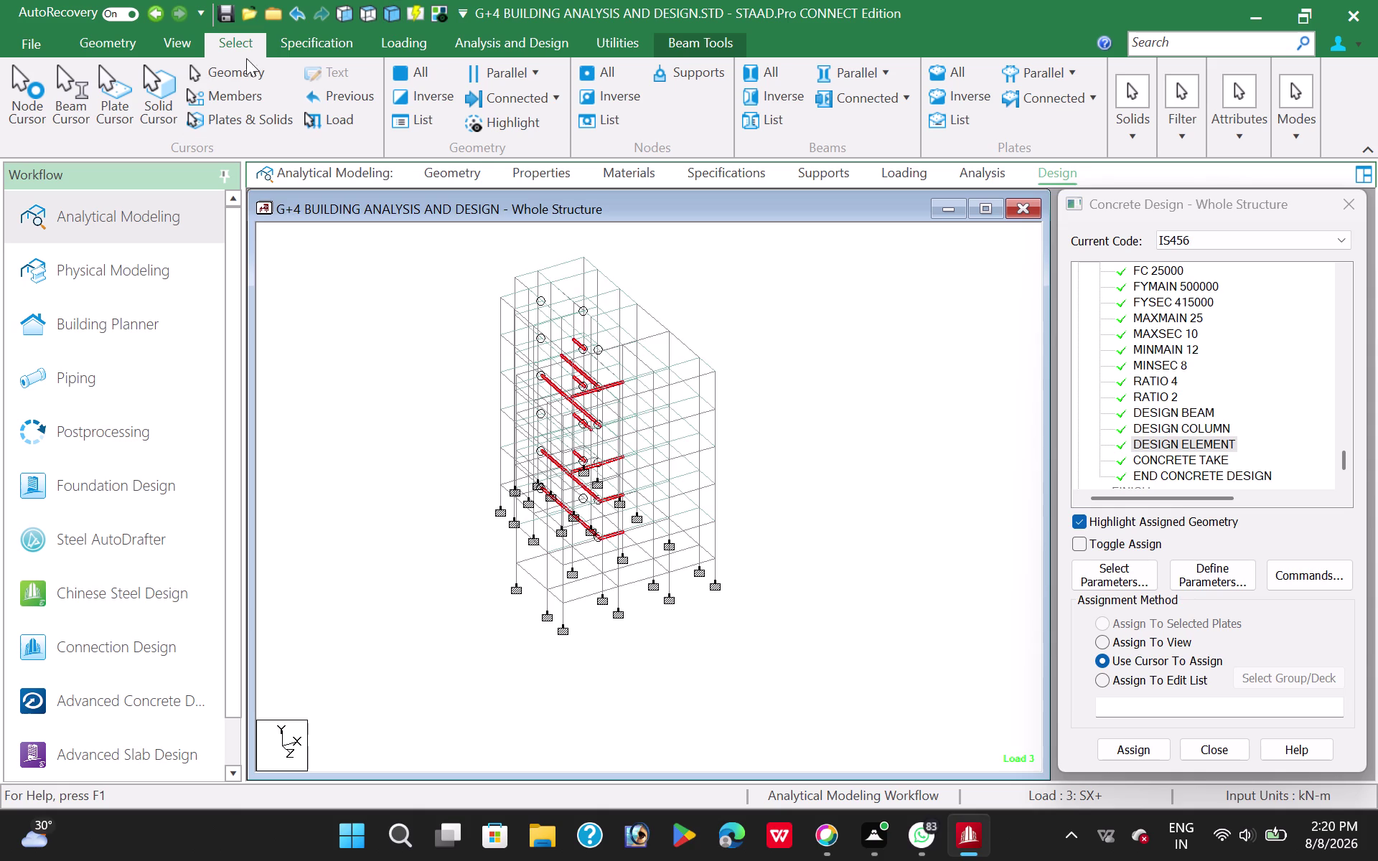
click(366, 15)
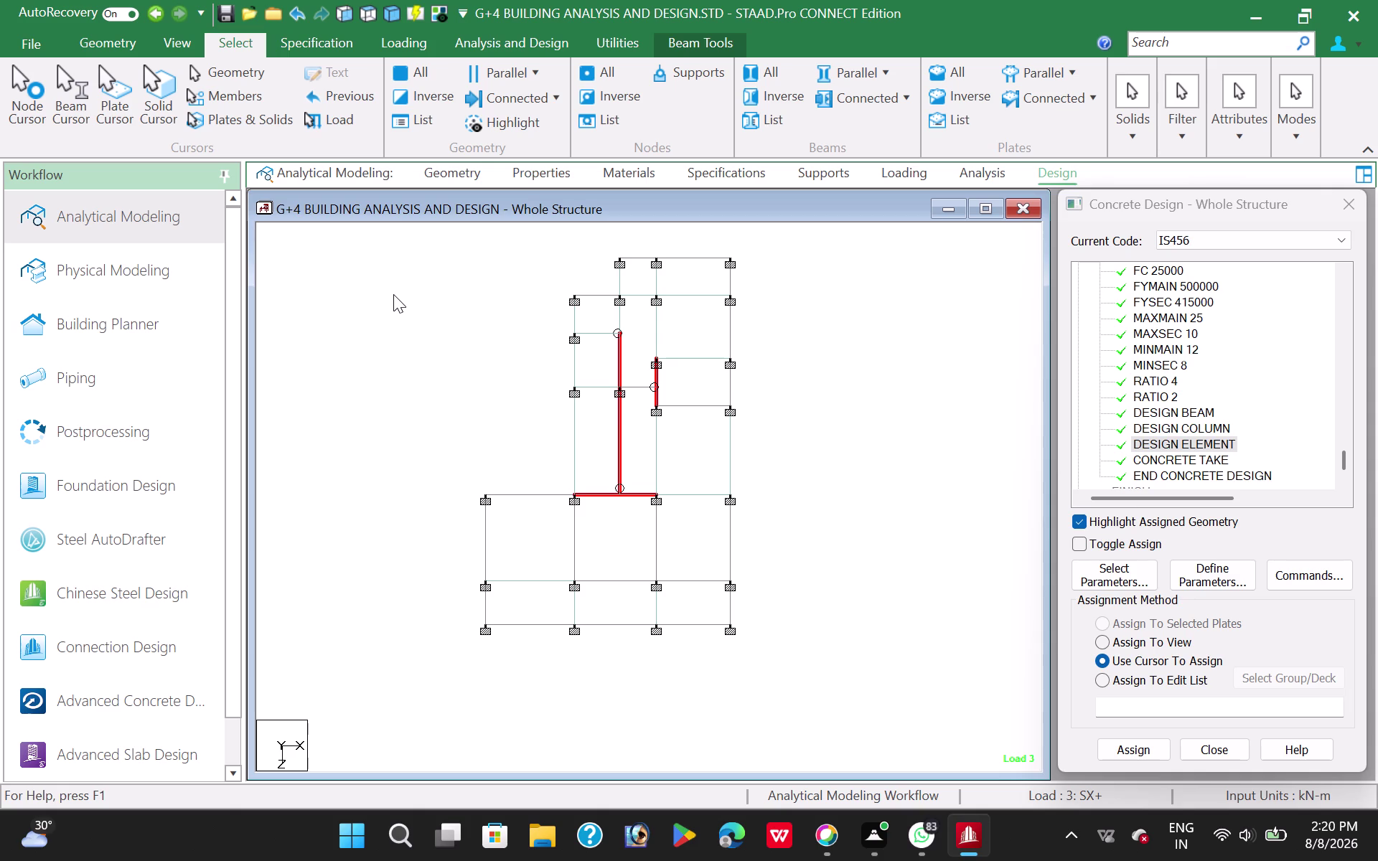
Show the section property list: a 0.15 plate and three rectangular concrete sections.
click(386, 18)
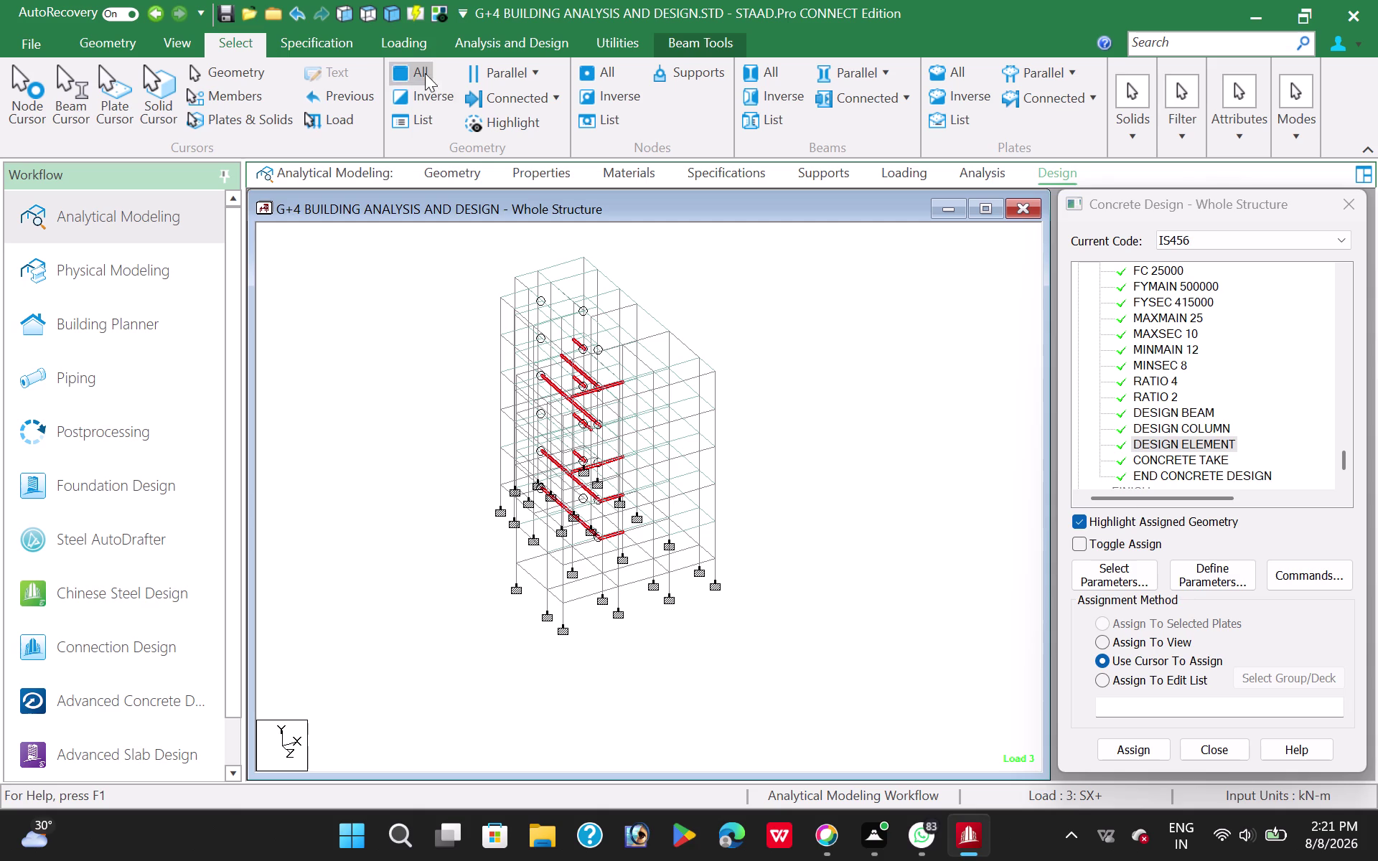
click(364, 18)
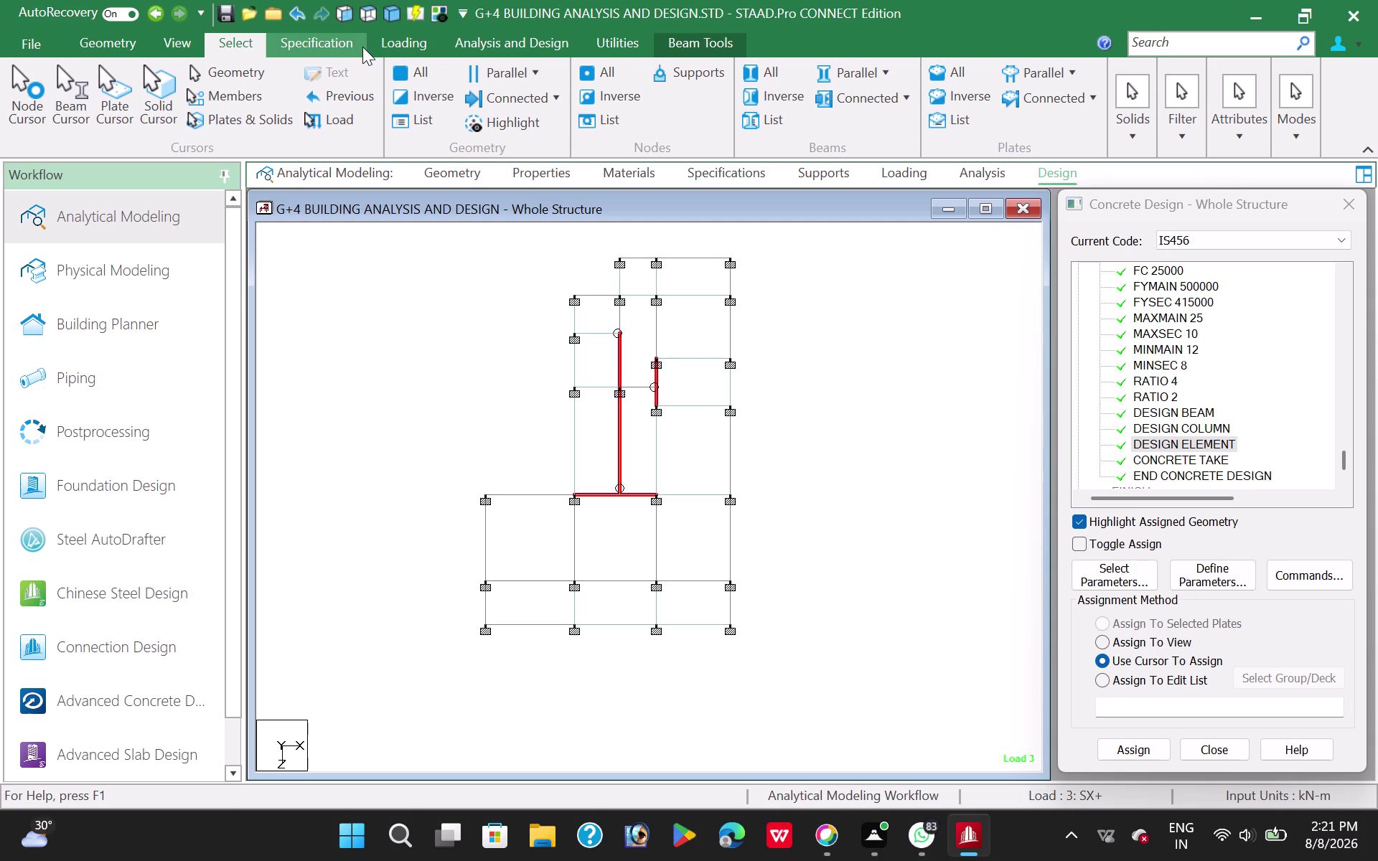
click(434, 276)
click(529, 170)
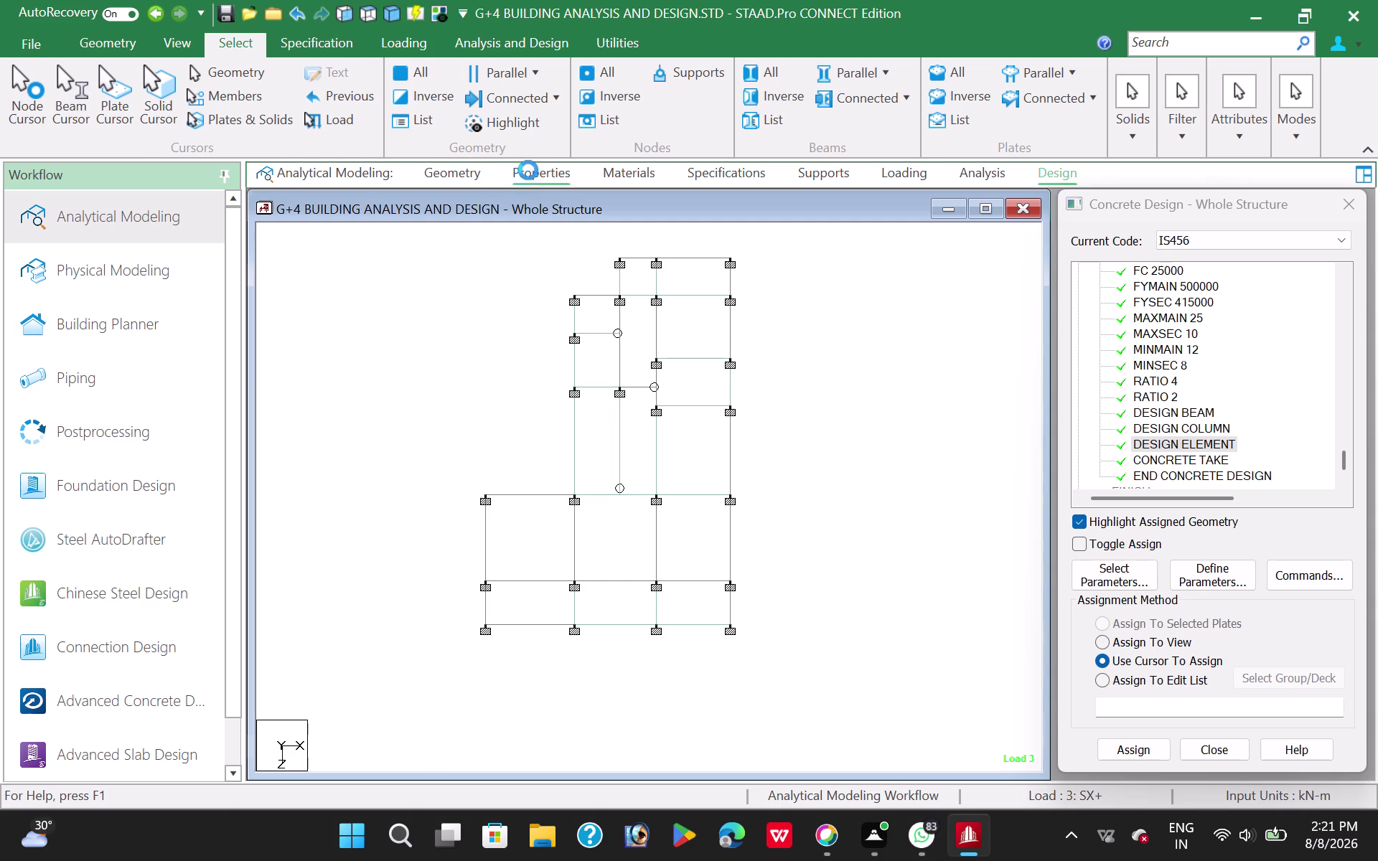
click(1113, 403)
Highlight the members using the existing 0.30x0.23 and 0.38x0.23 sections.
click(1107, 416)
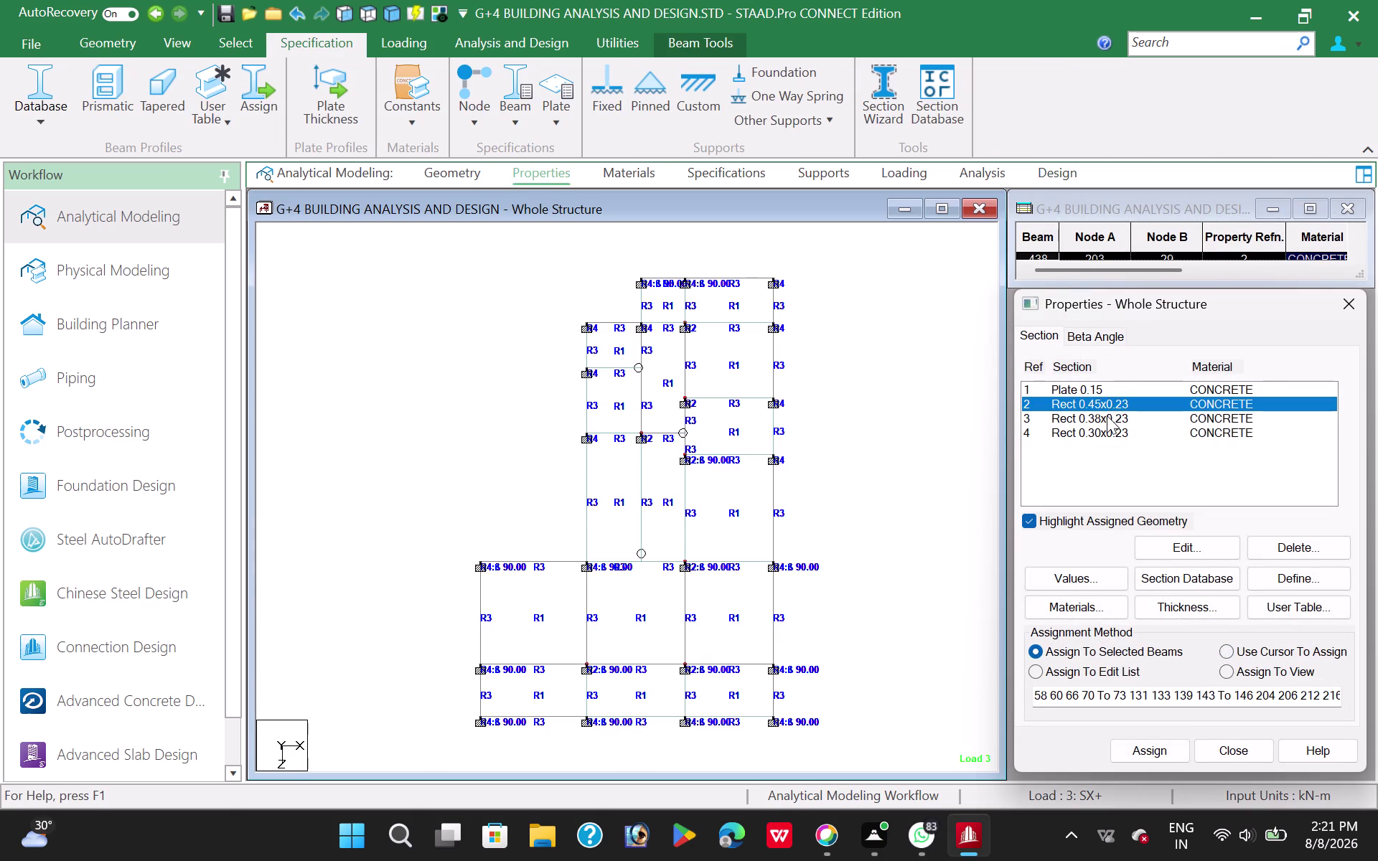
click(1108, 435)
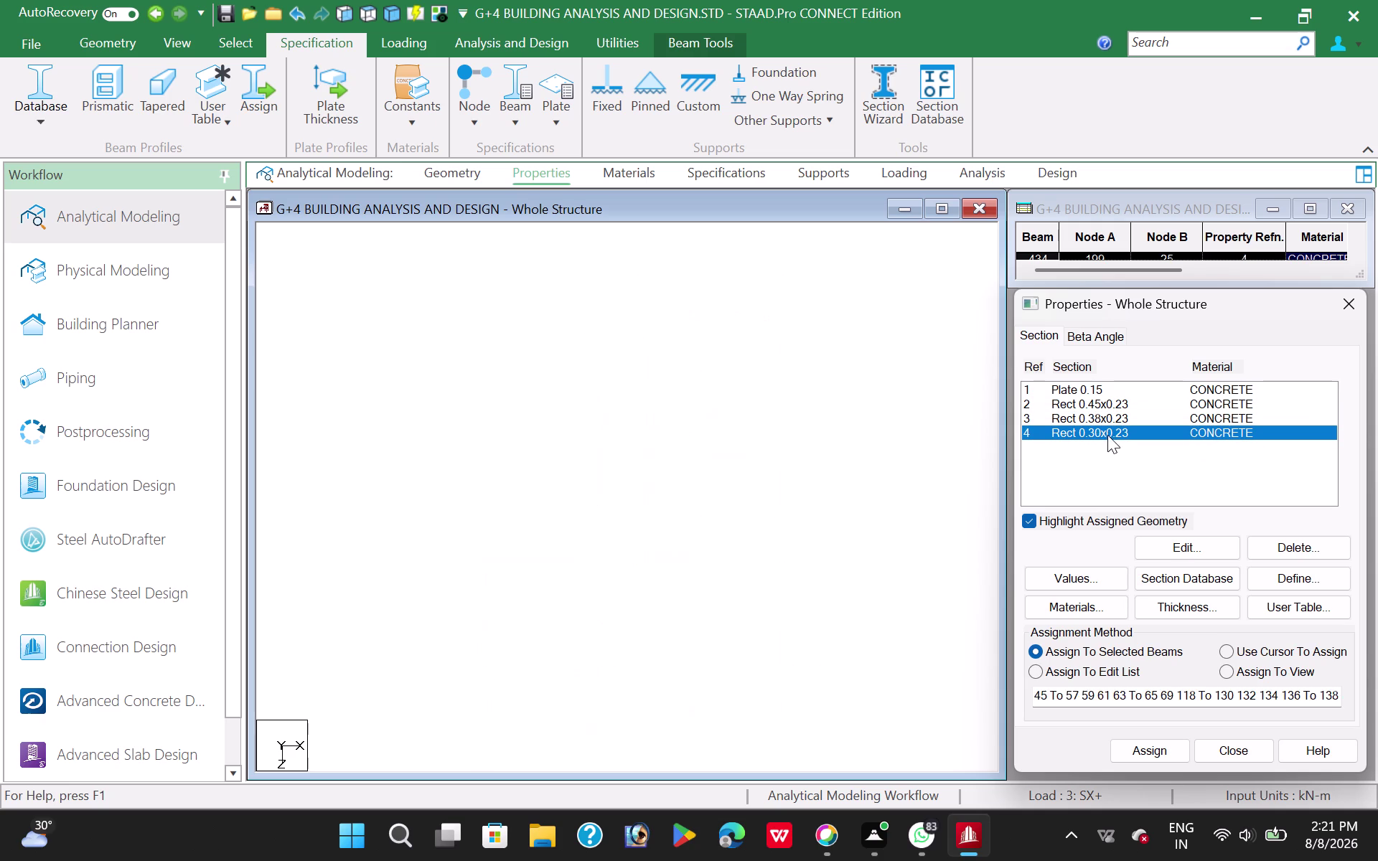
click(1105, 421)
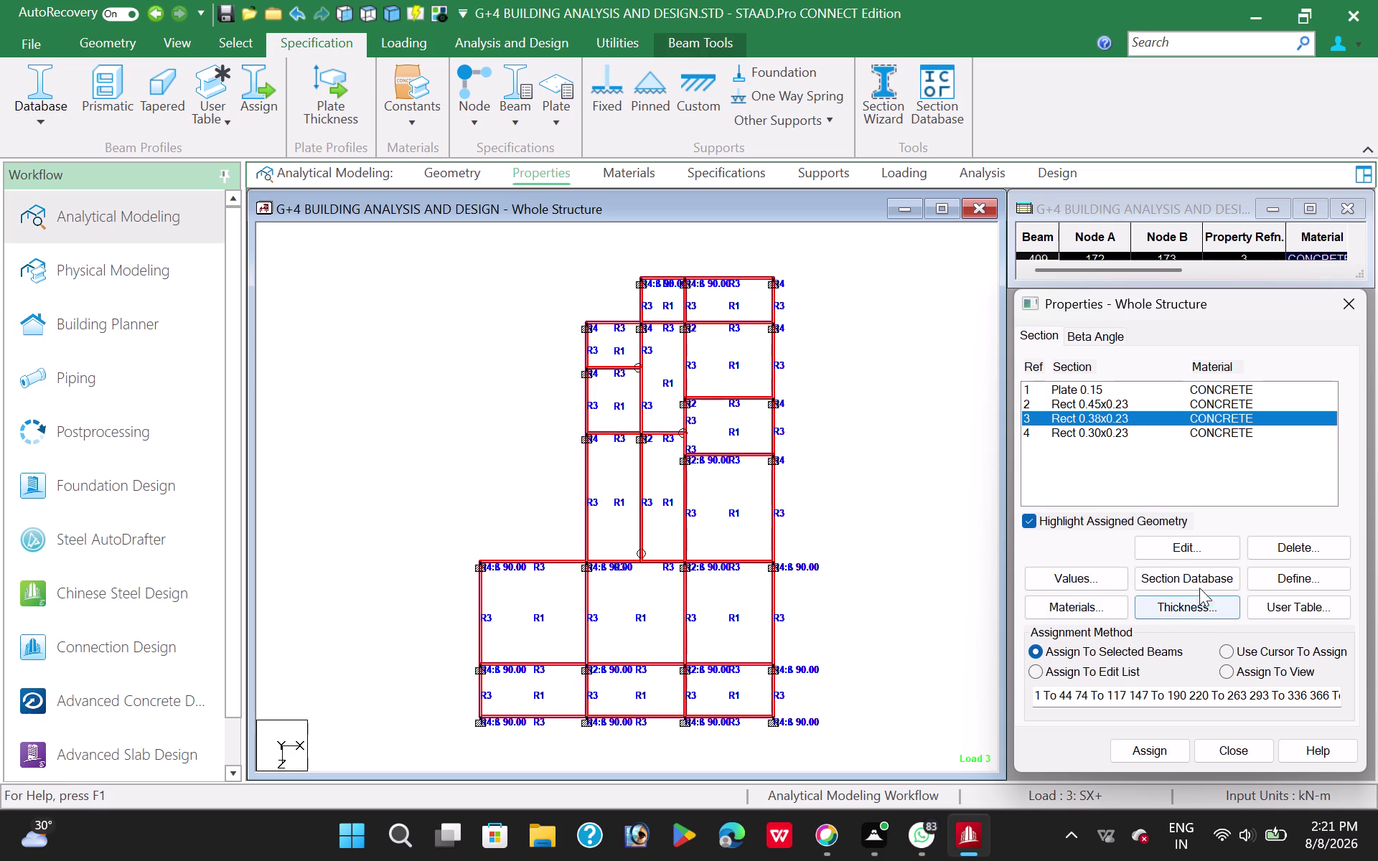
Add a rectangular section with YD 0.45 and ZD 0.23, then select it.
click(1288, 581)
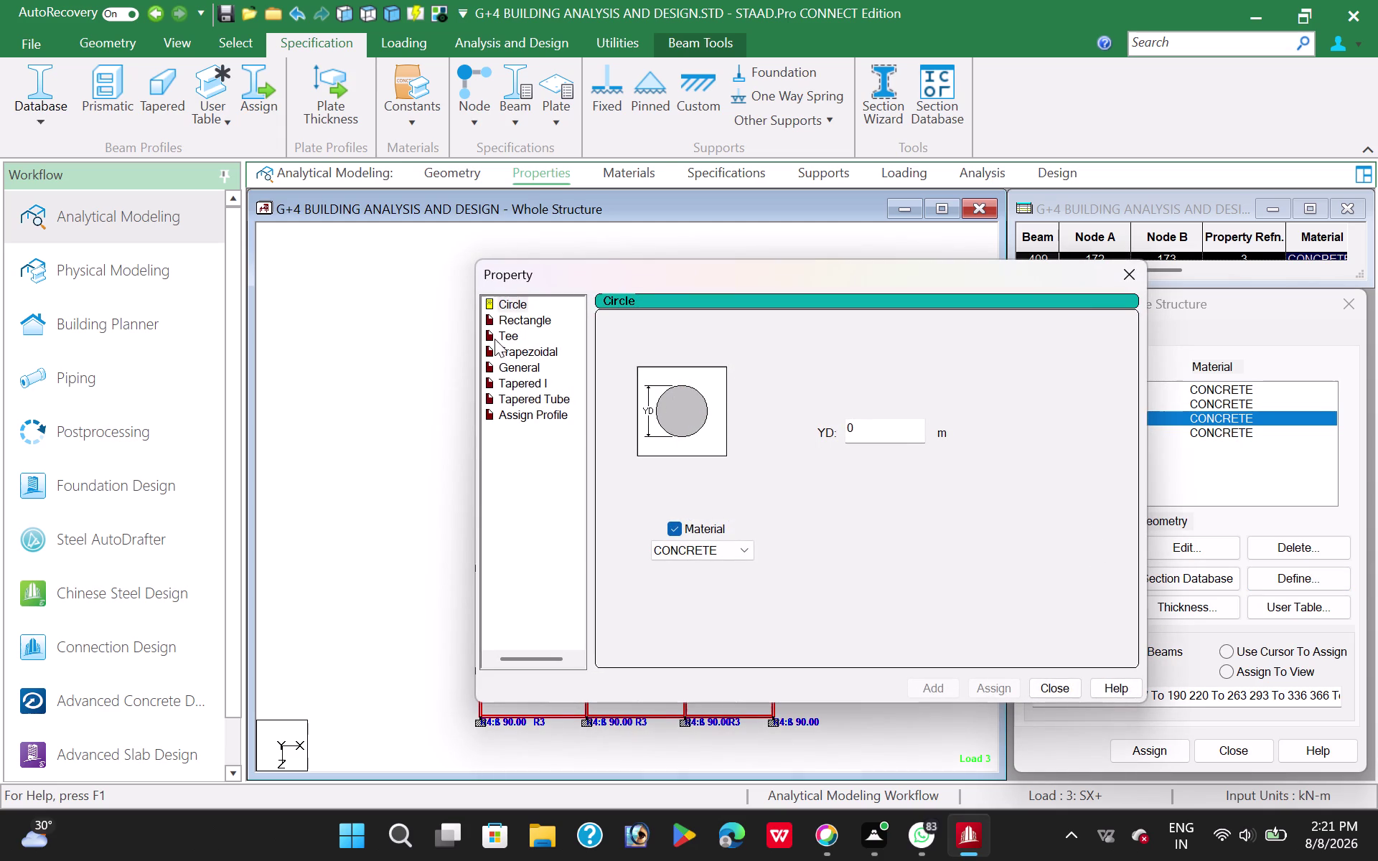
drag(662, 267, 408, 282)
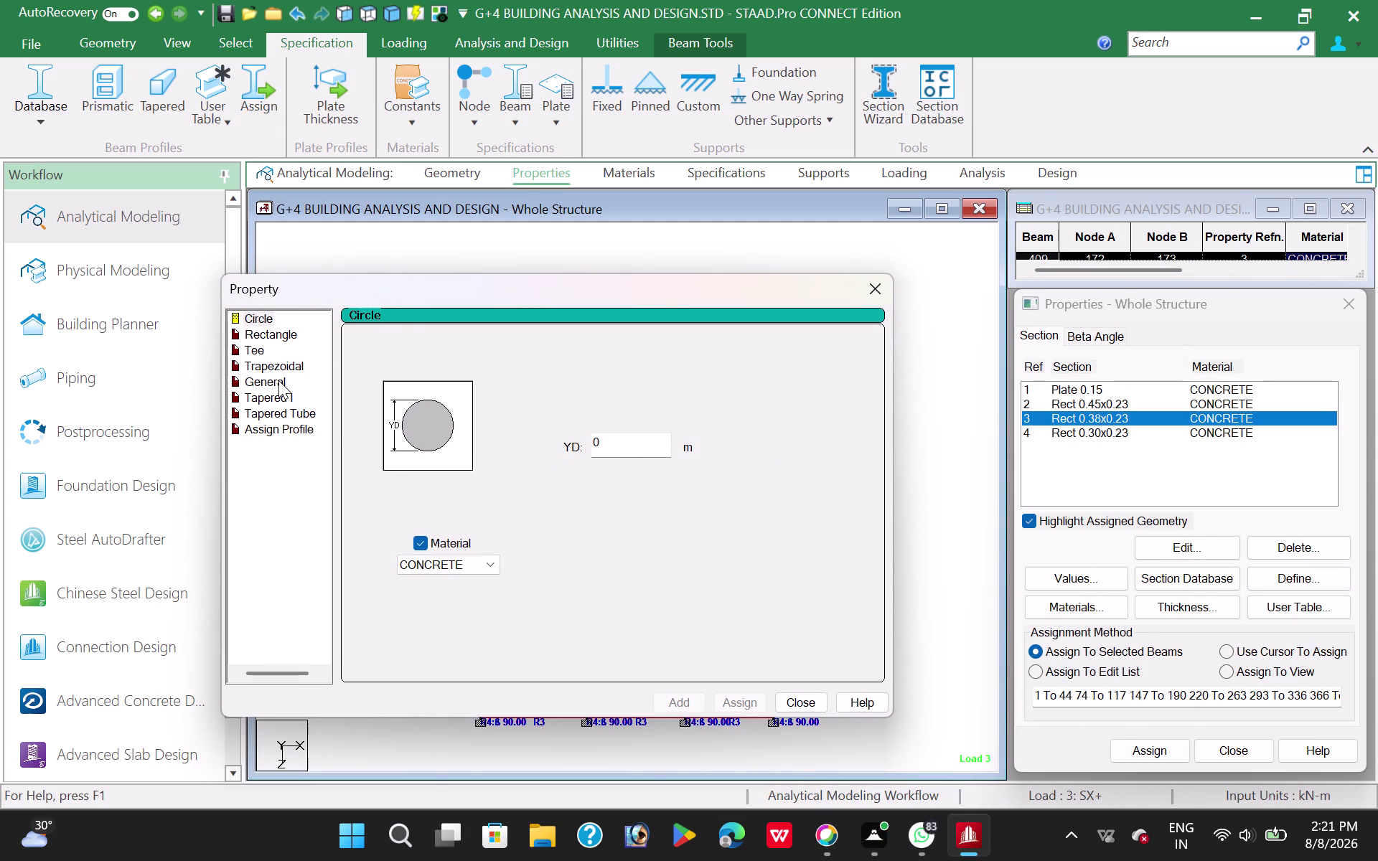
click(275, 329)
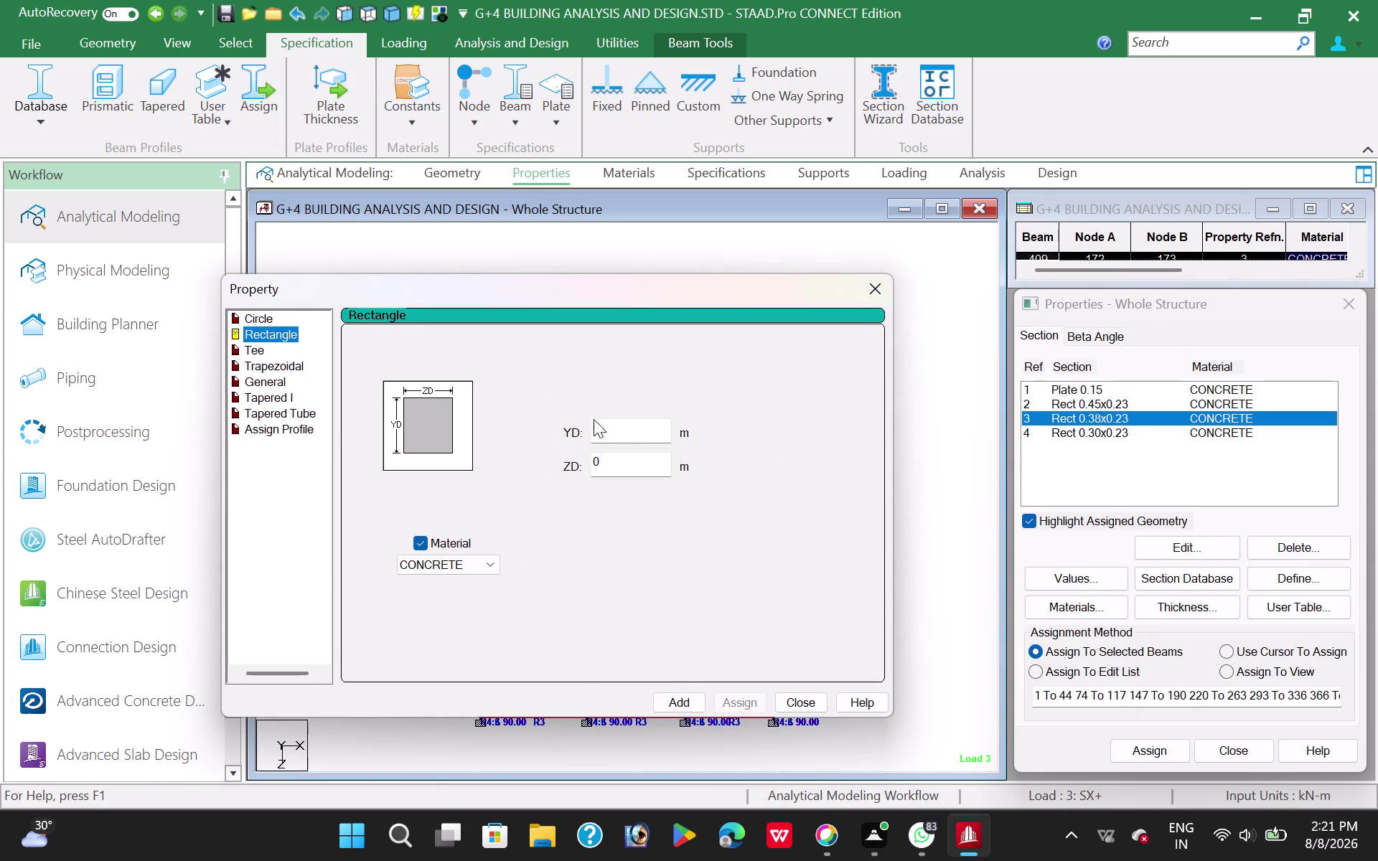
click(611, 430)
text(.)
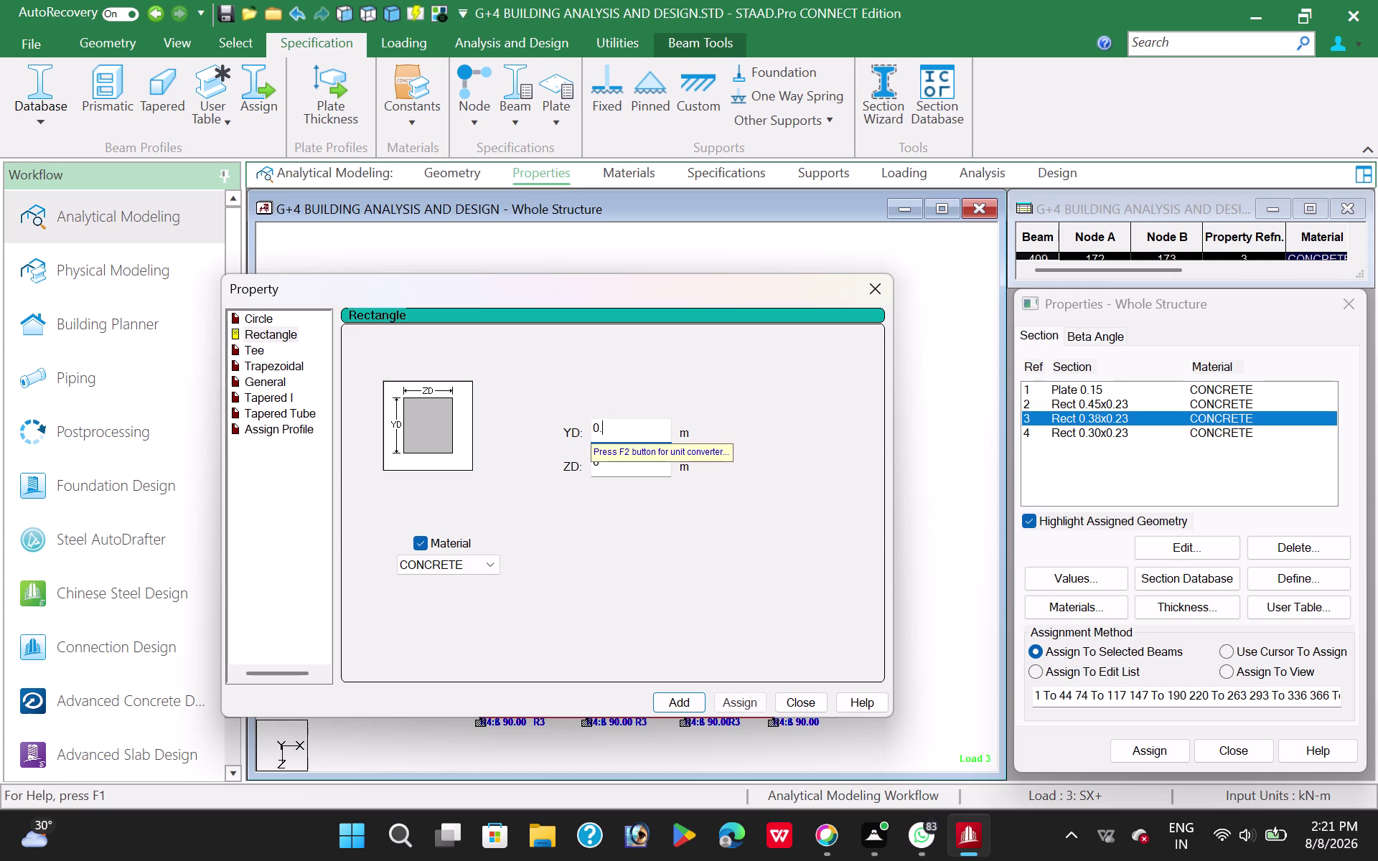
text(45)
click(612, 465)
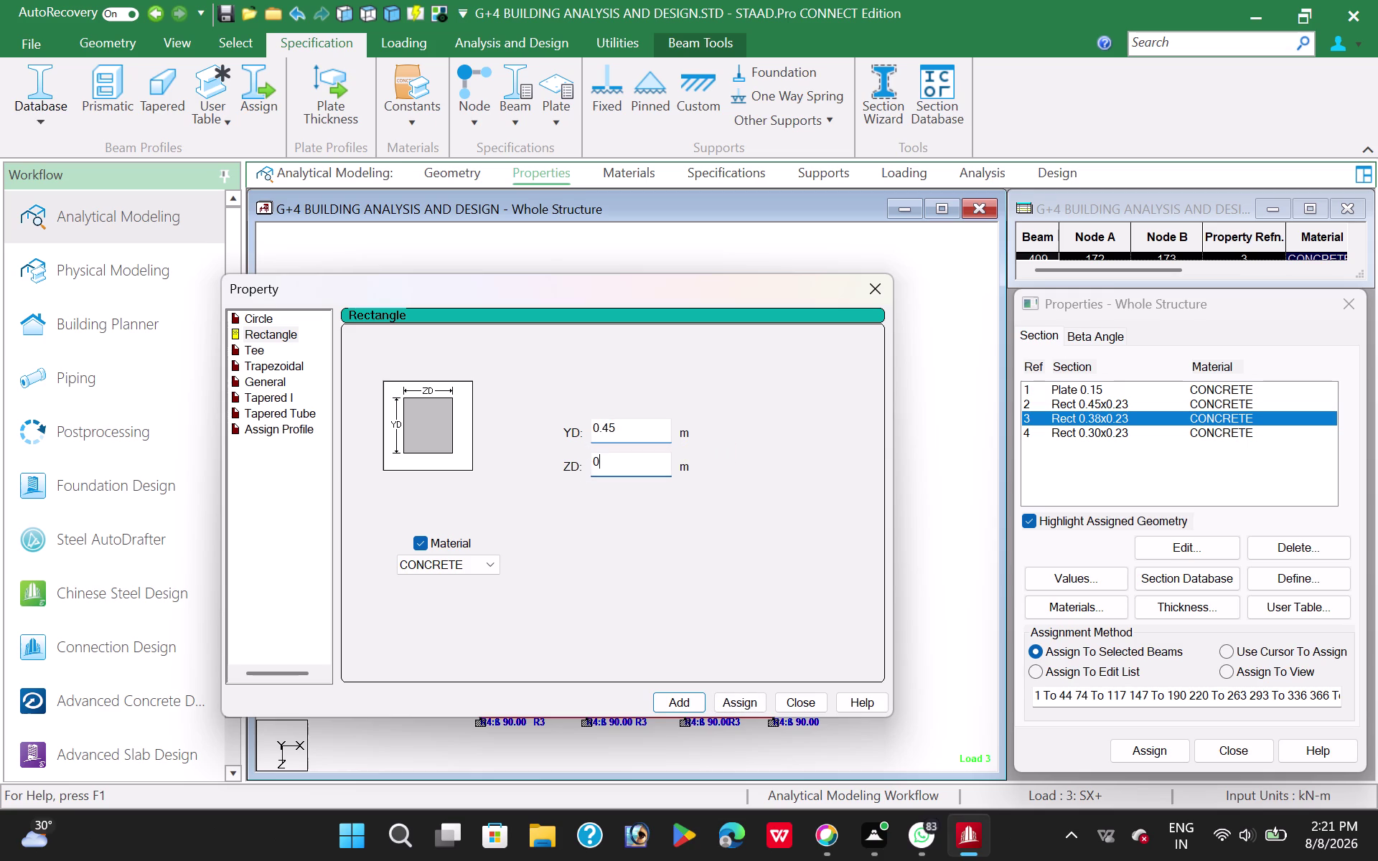
text(.23)
click(681, 702)
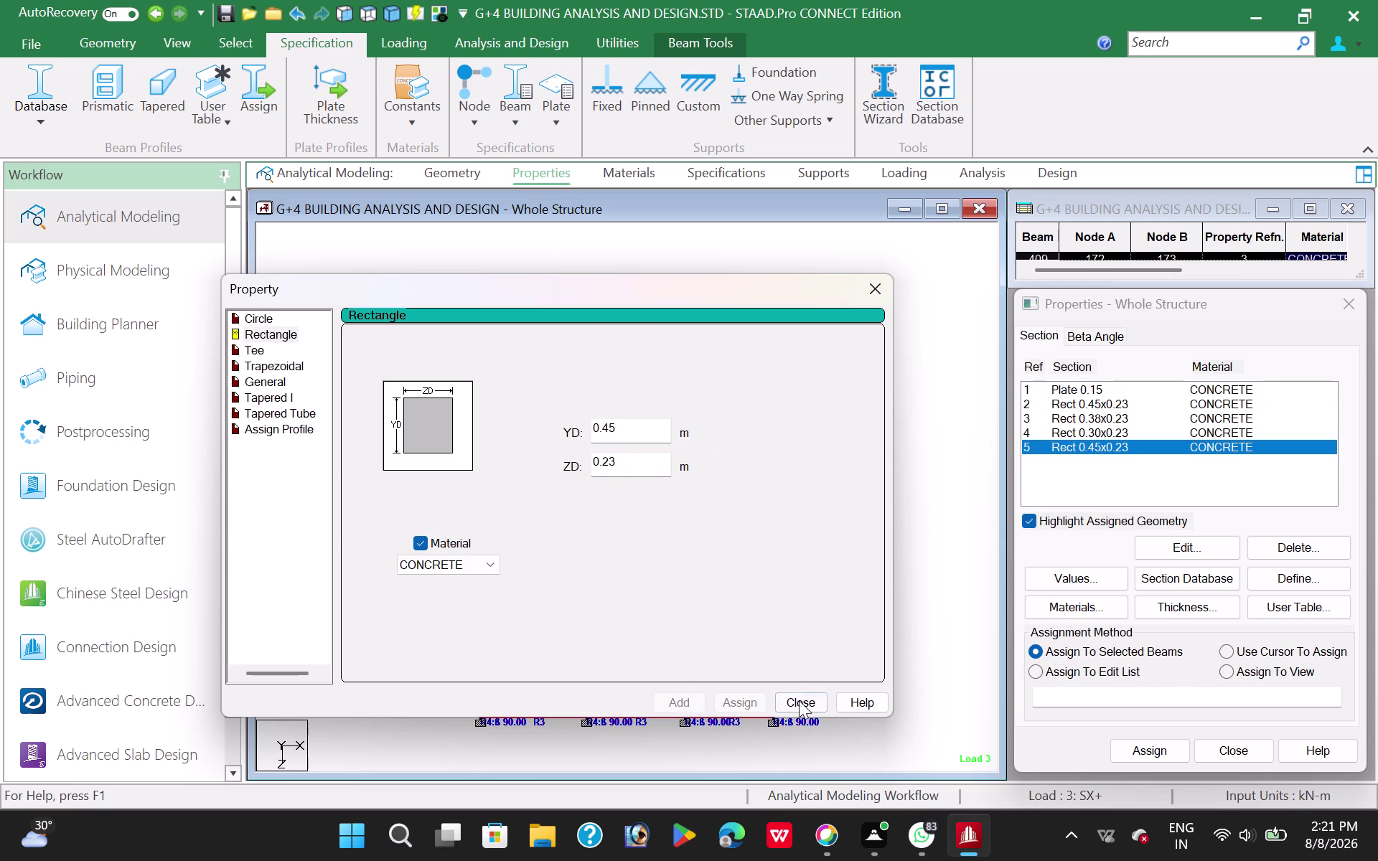
click(799, 700)
click(1138, 451)
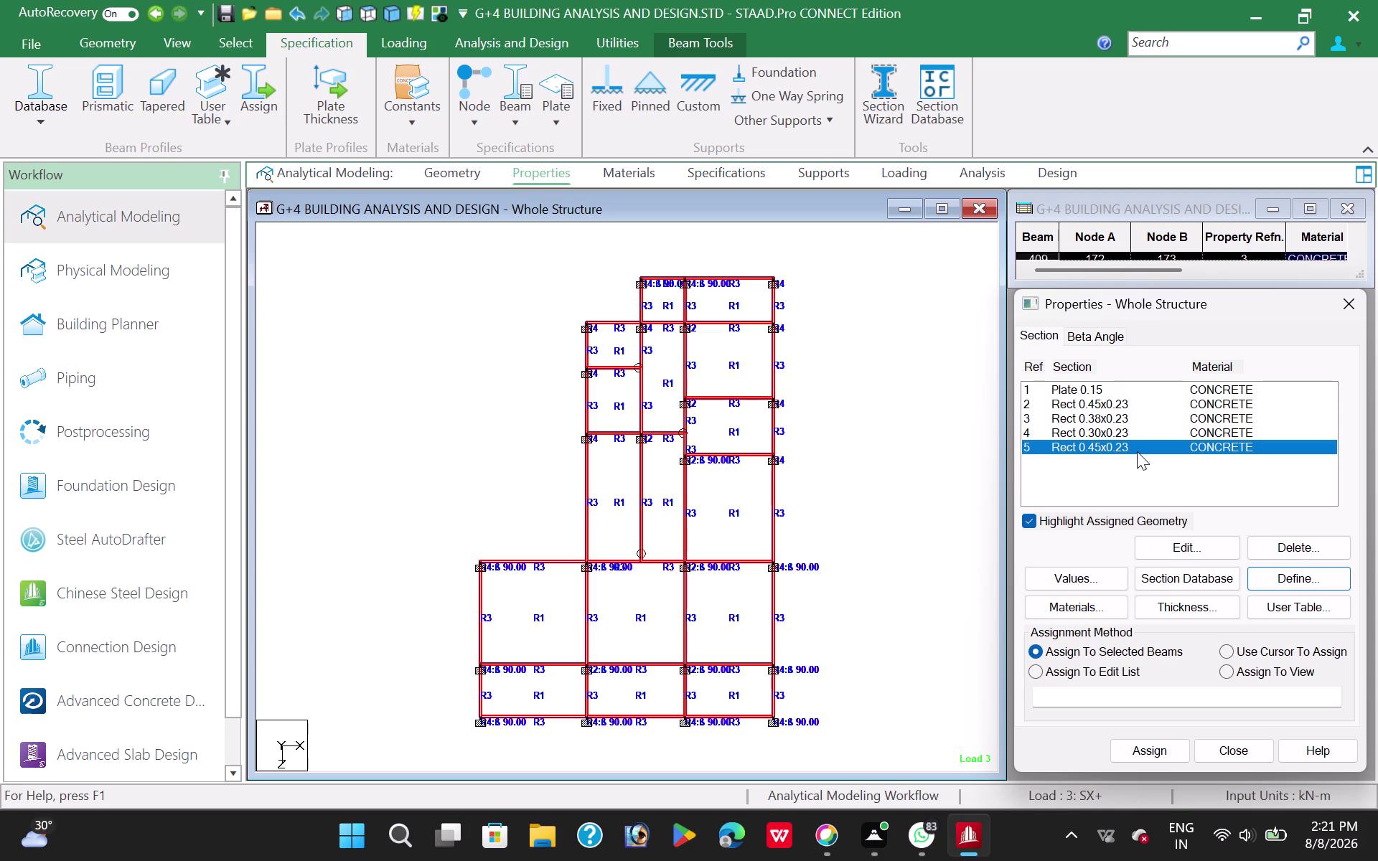
drag(624, 265, 631, 293)
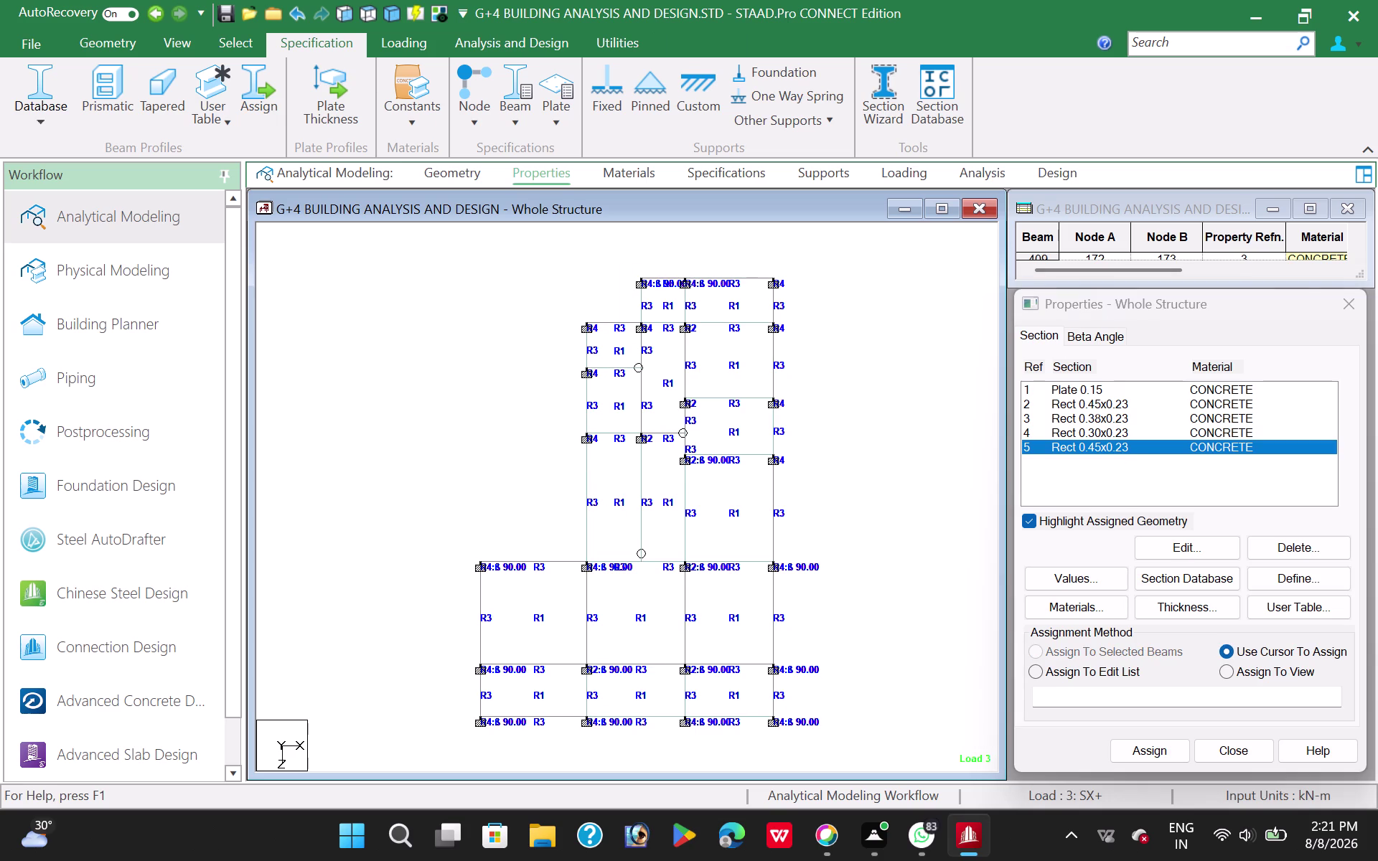
drag(632, 293, 652, 566)
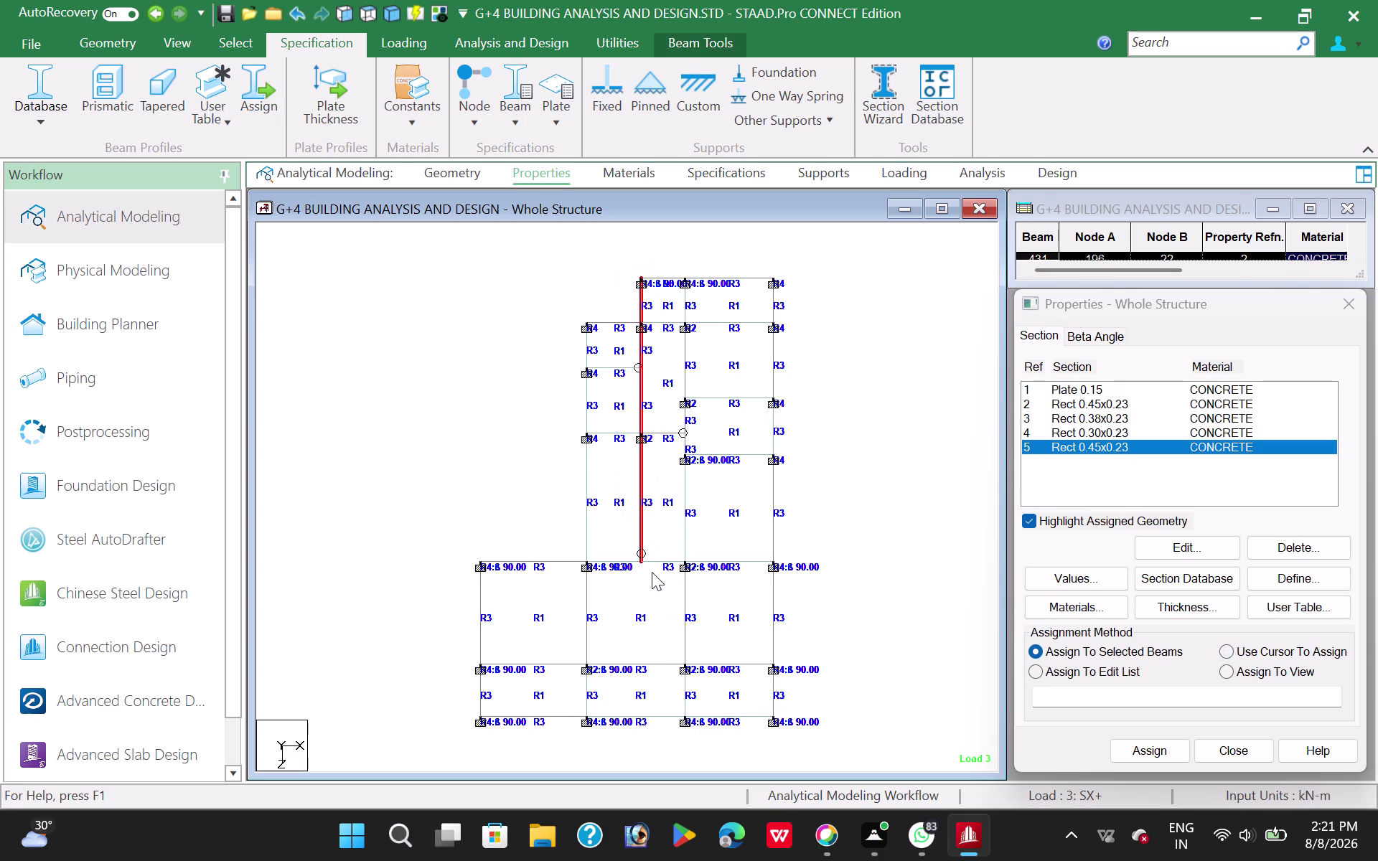
drag(466, 555, 600, 578)
drag(600, 578, 793, 578)
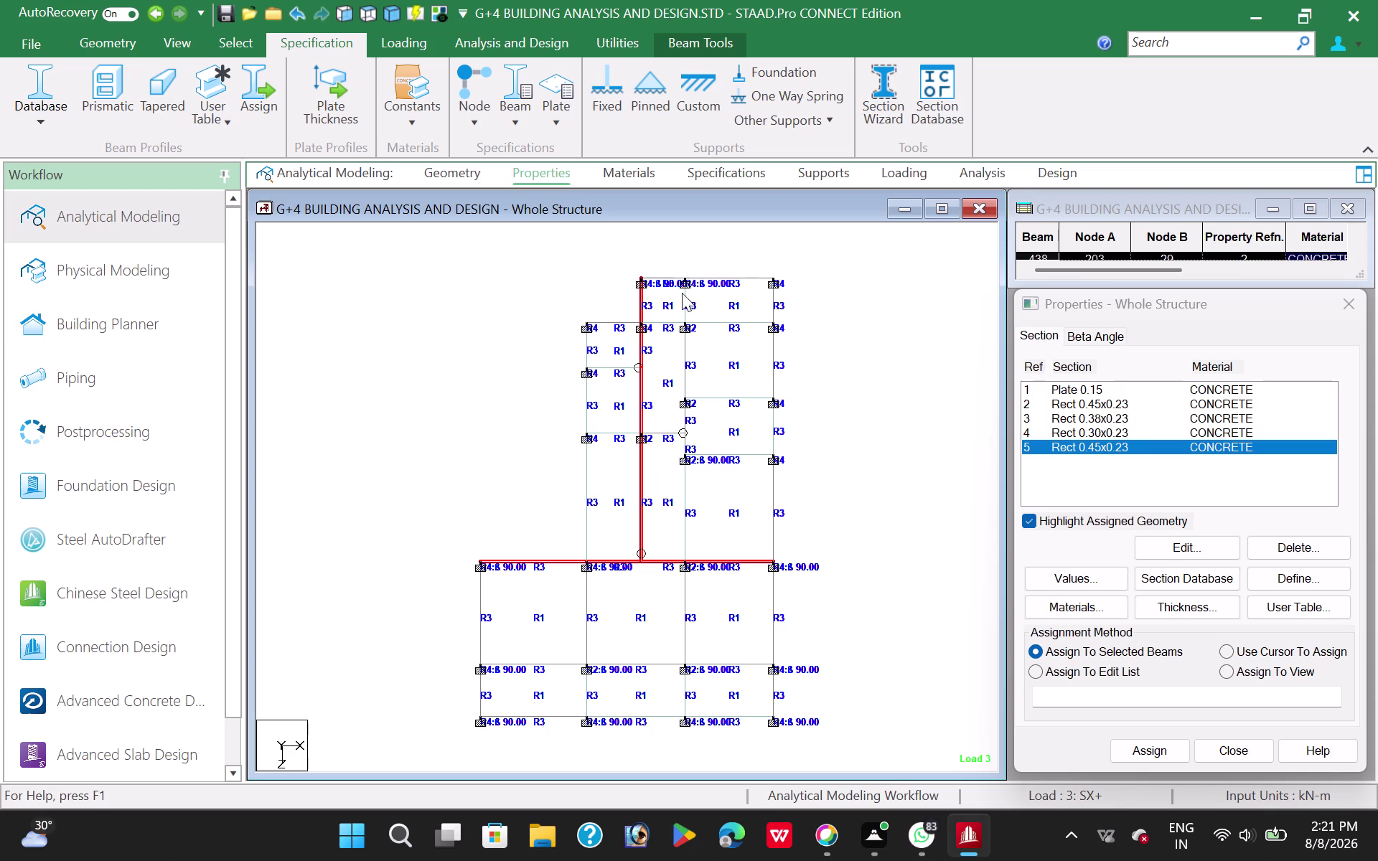
drag(676, 263, 691, 619)
drag(692, 619, 690, 742)
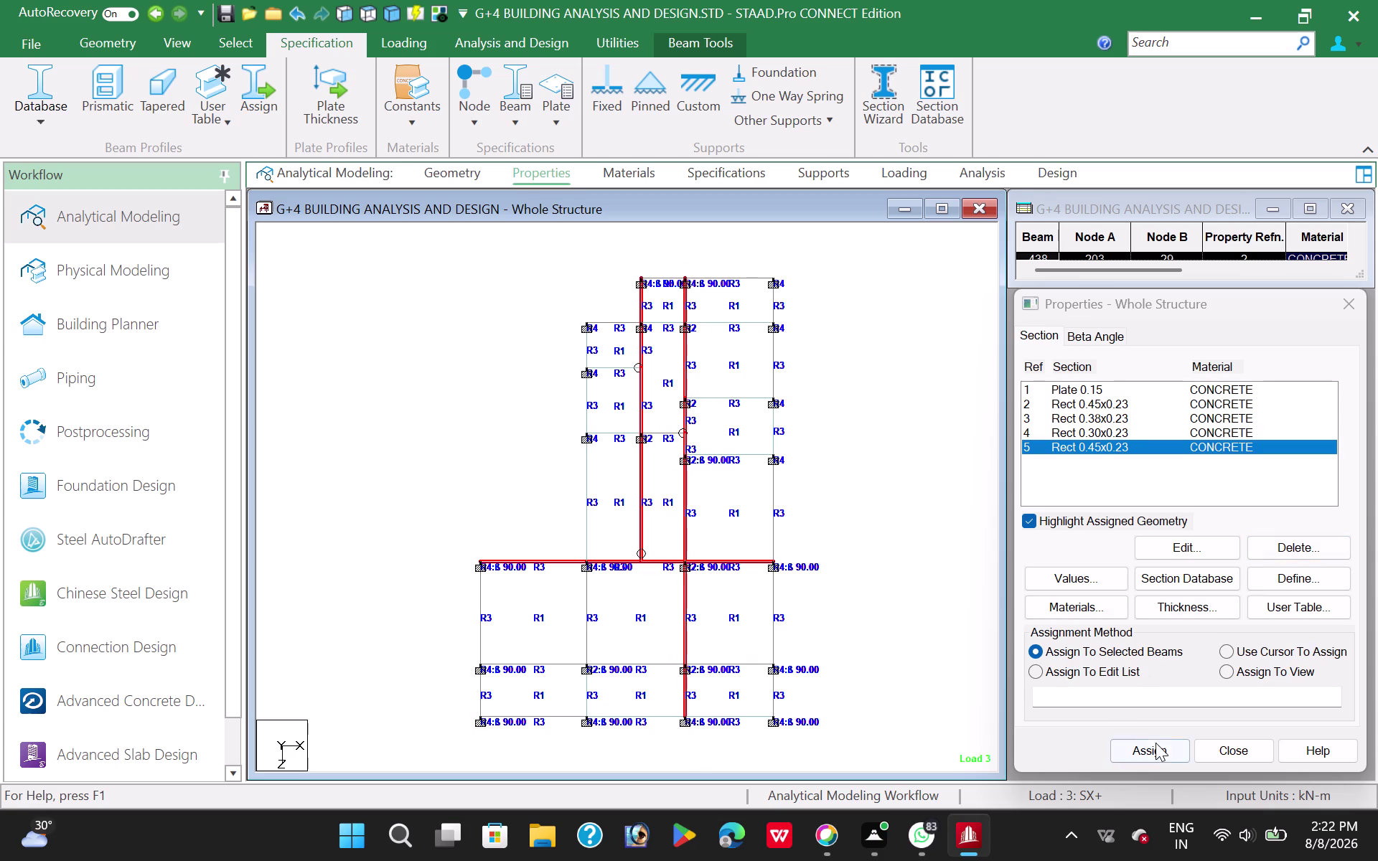
click(386, 14)
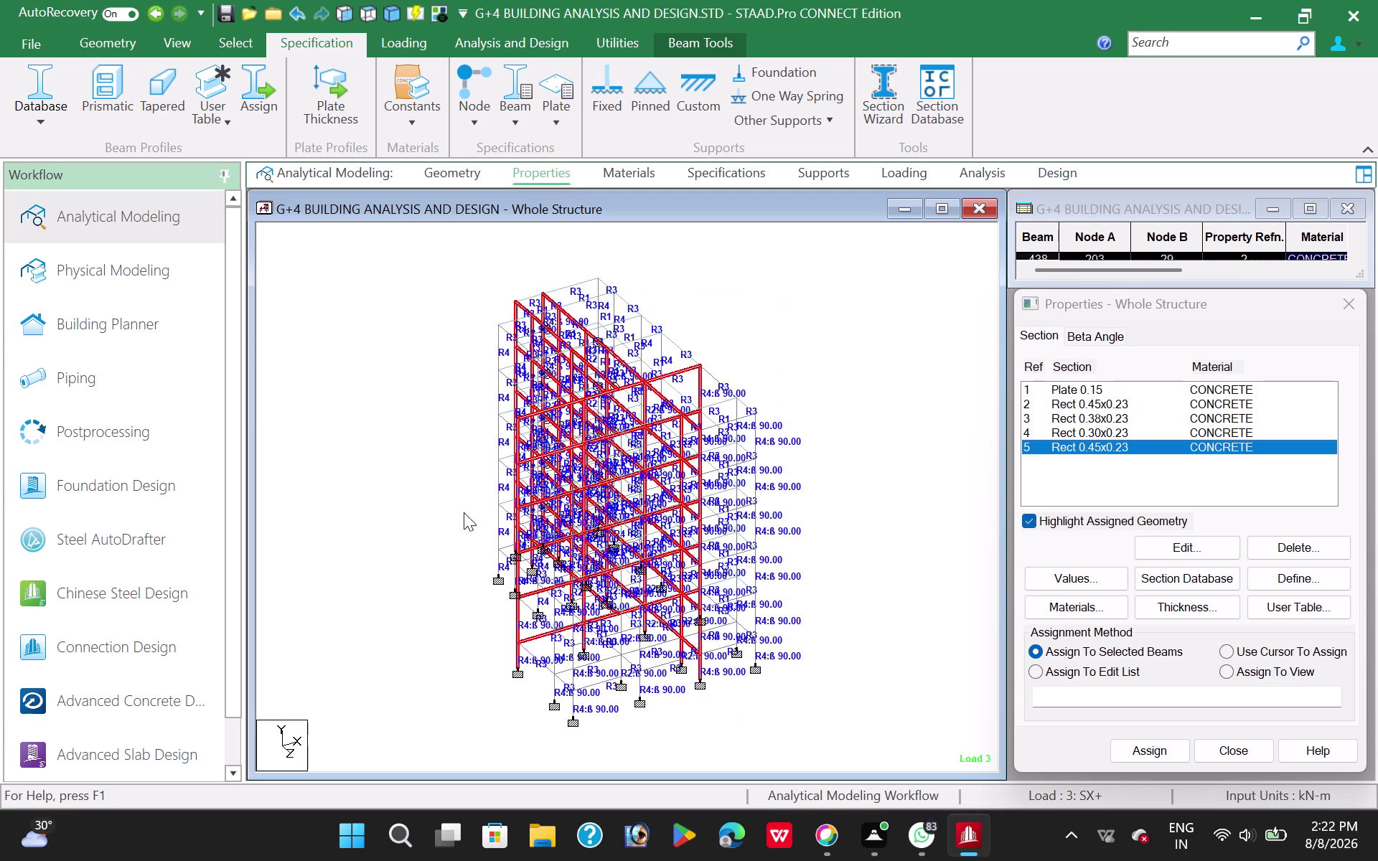
middle_drag(456, 519, 484, 494)
middle_click(484, 494)
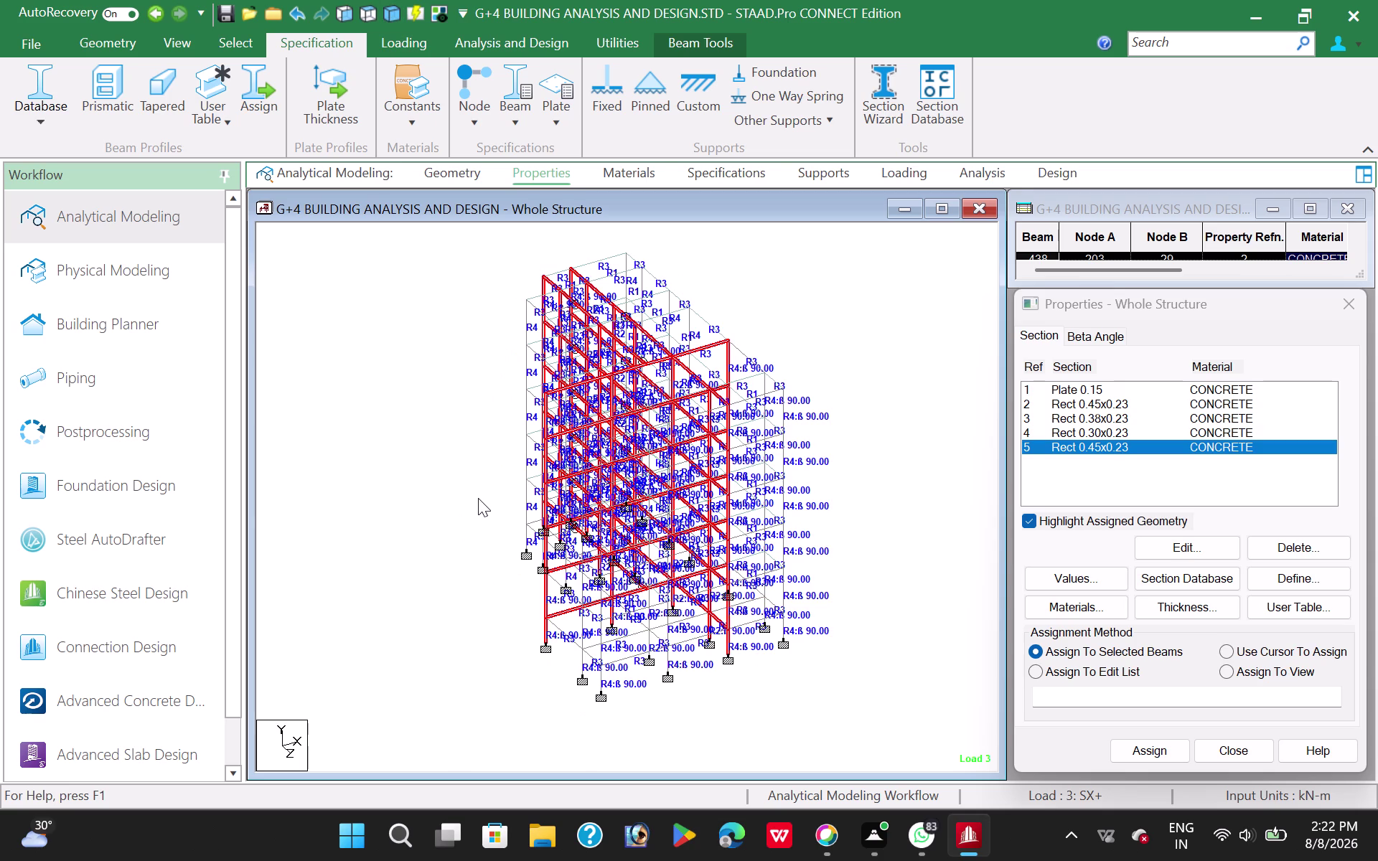
click(413, 402)
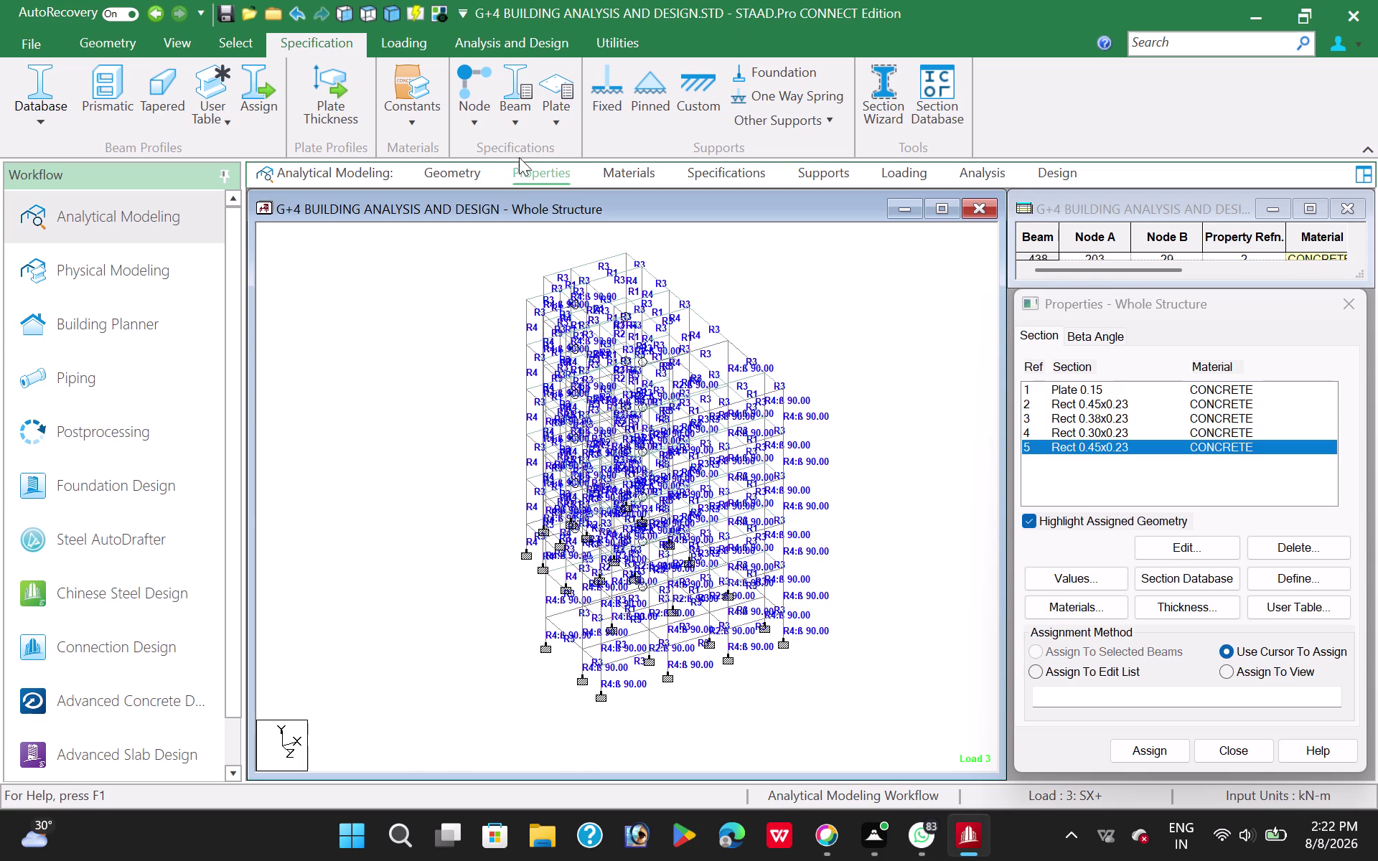
Select the beam rows of every floor, bottom to top, in front elevation.
click(358, 14)
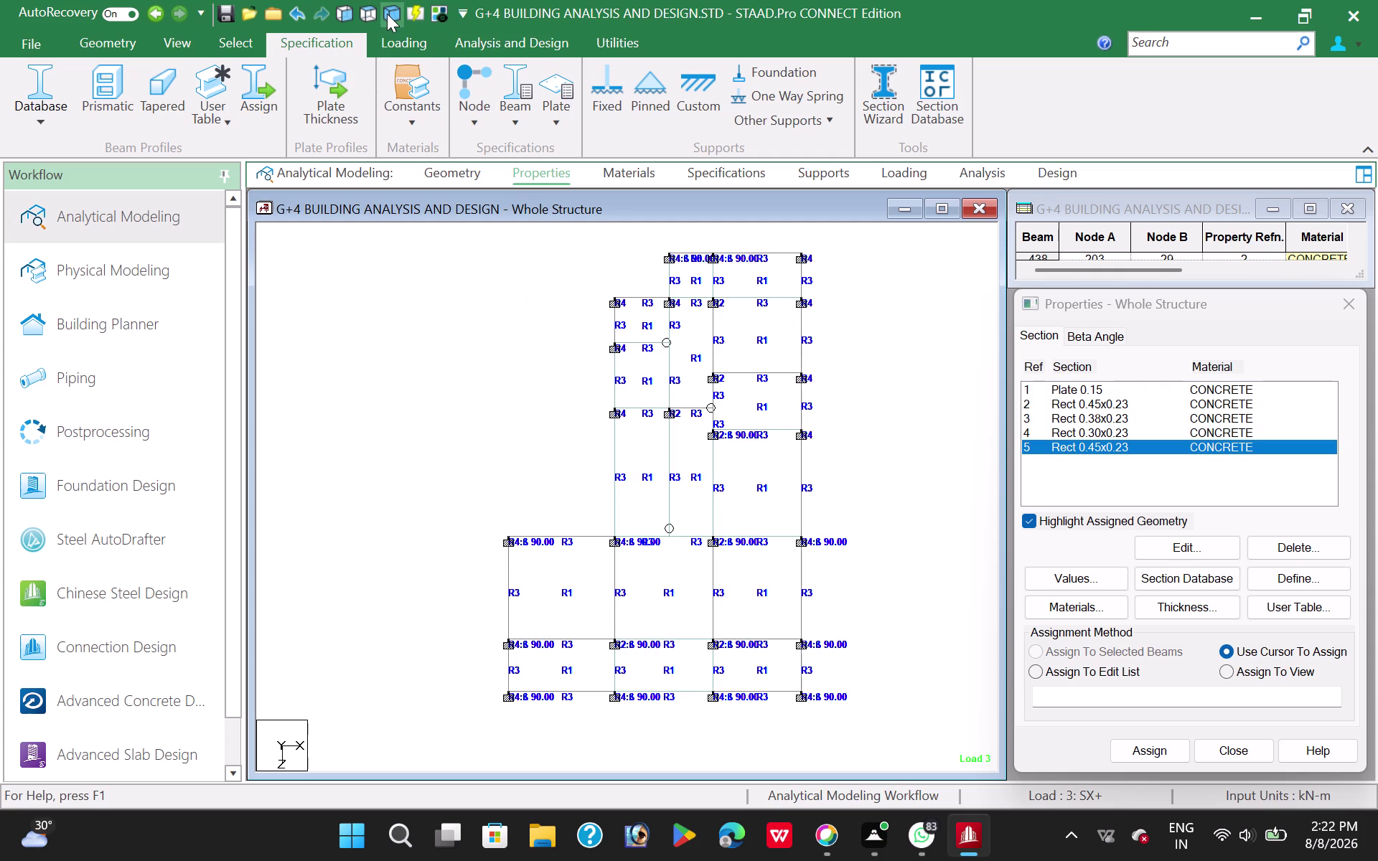
click(342, 18)
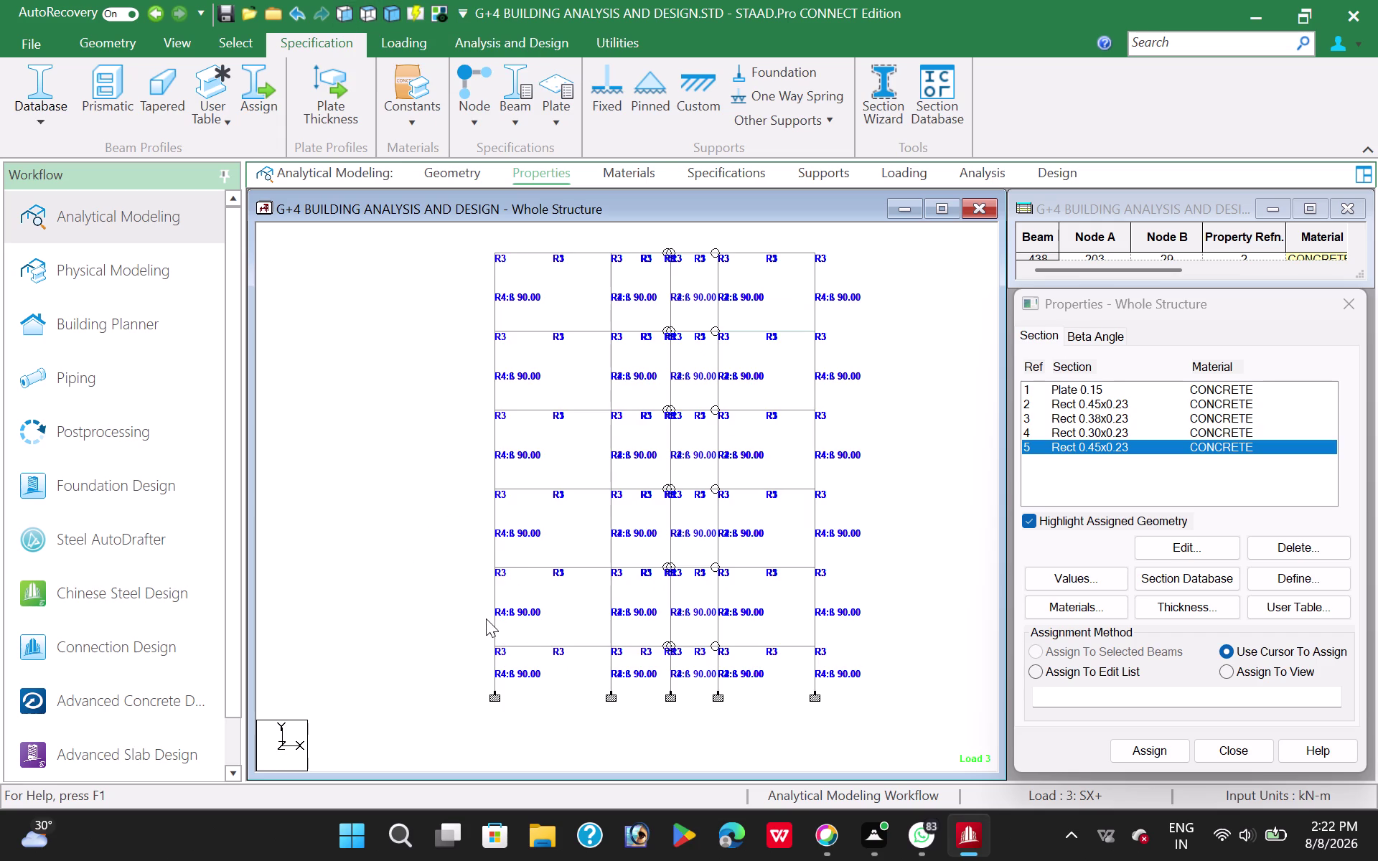
drag(470, 636, 832, 673)
drag(832, 674, 836, 658)
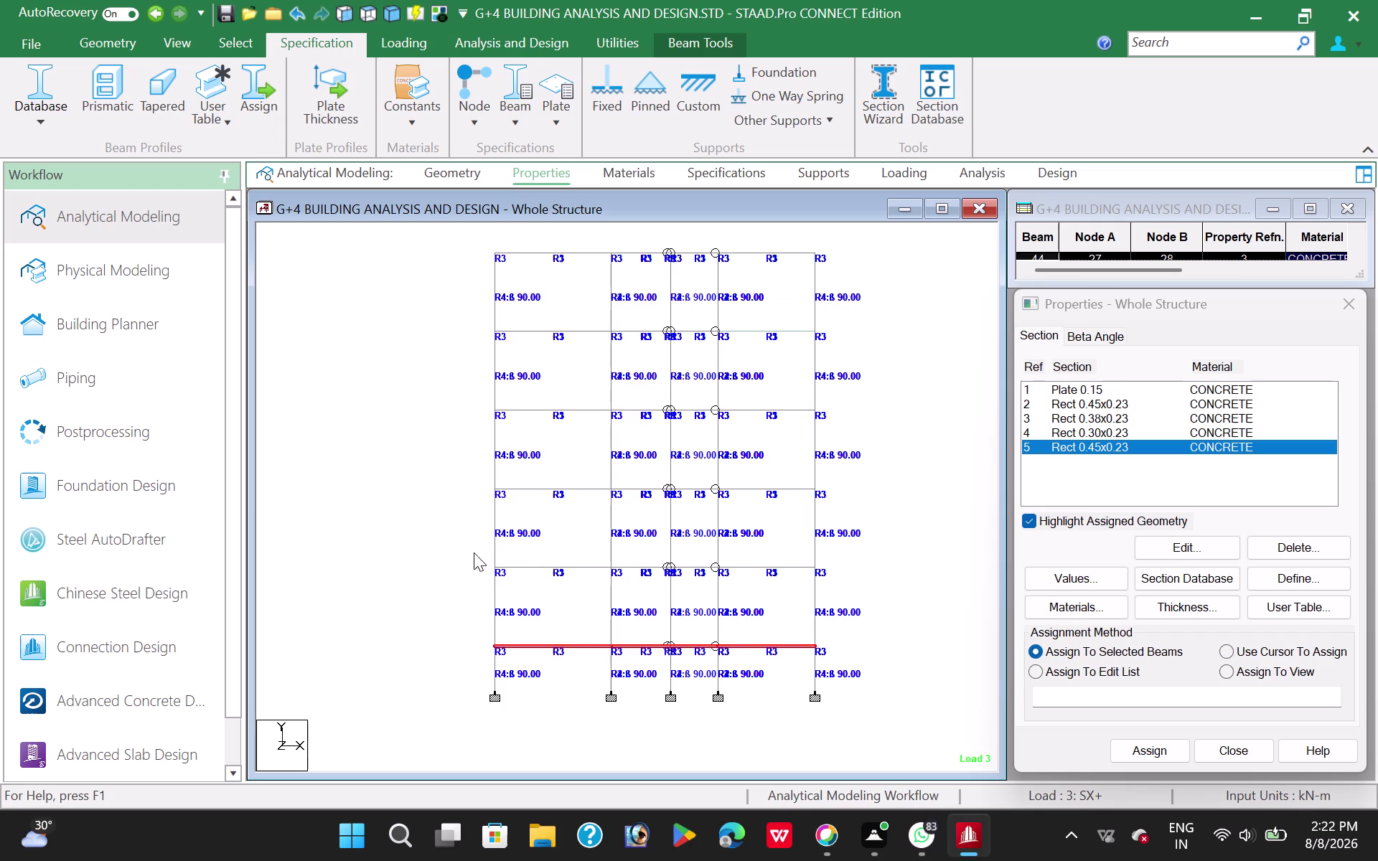
drag(460, 547, 869, 585)
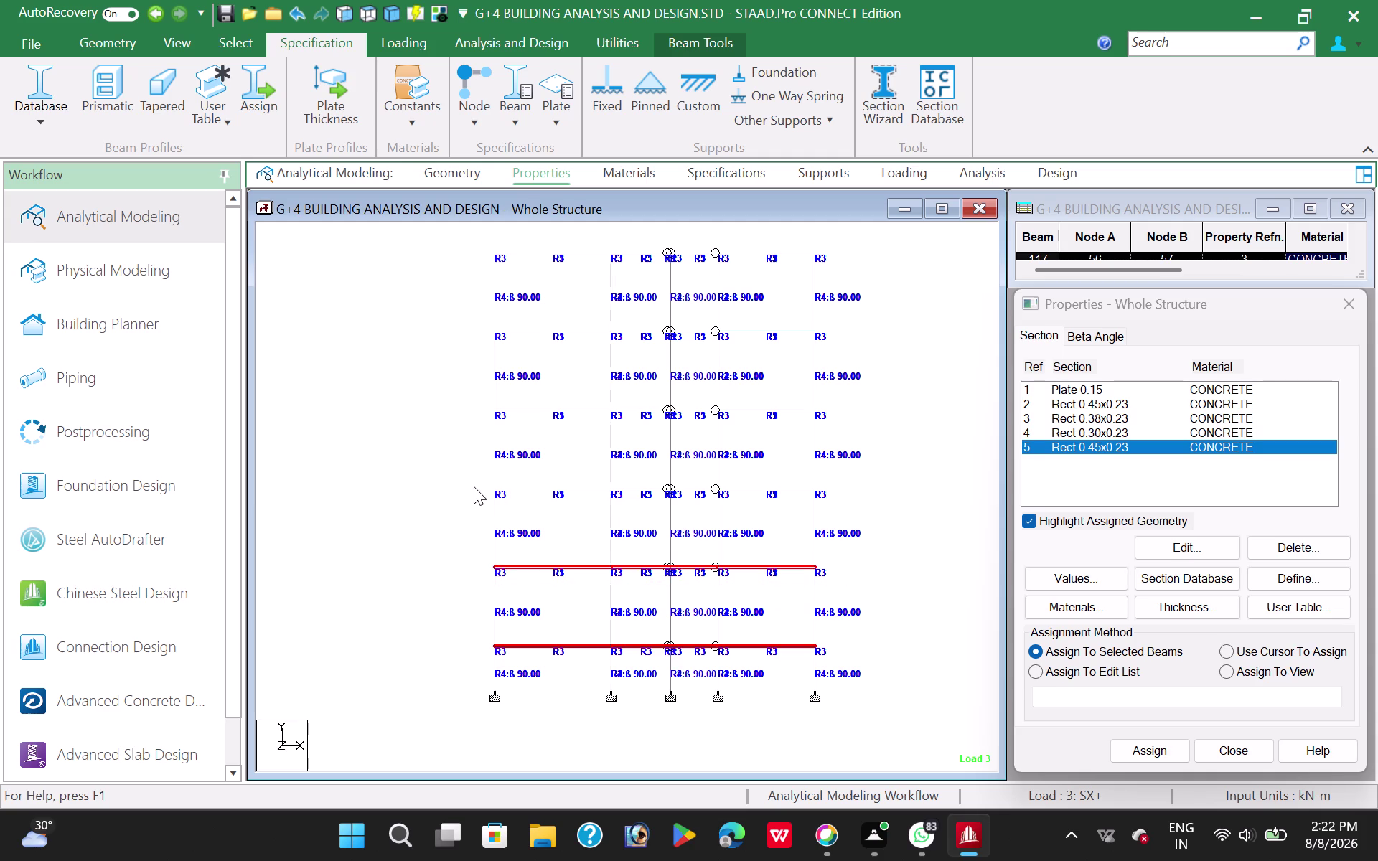
drag(469, 484, 839, 504)
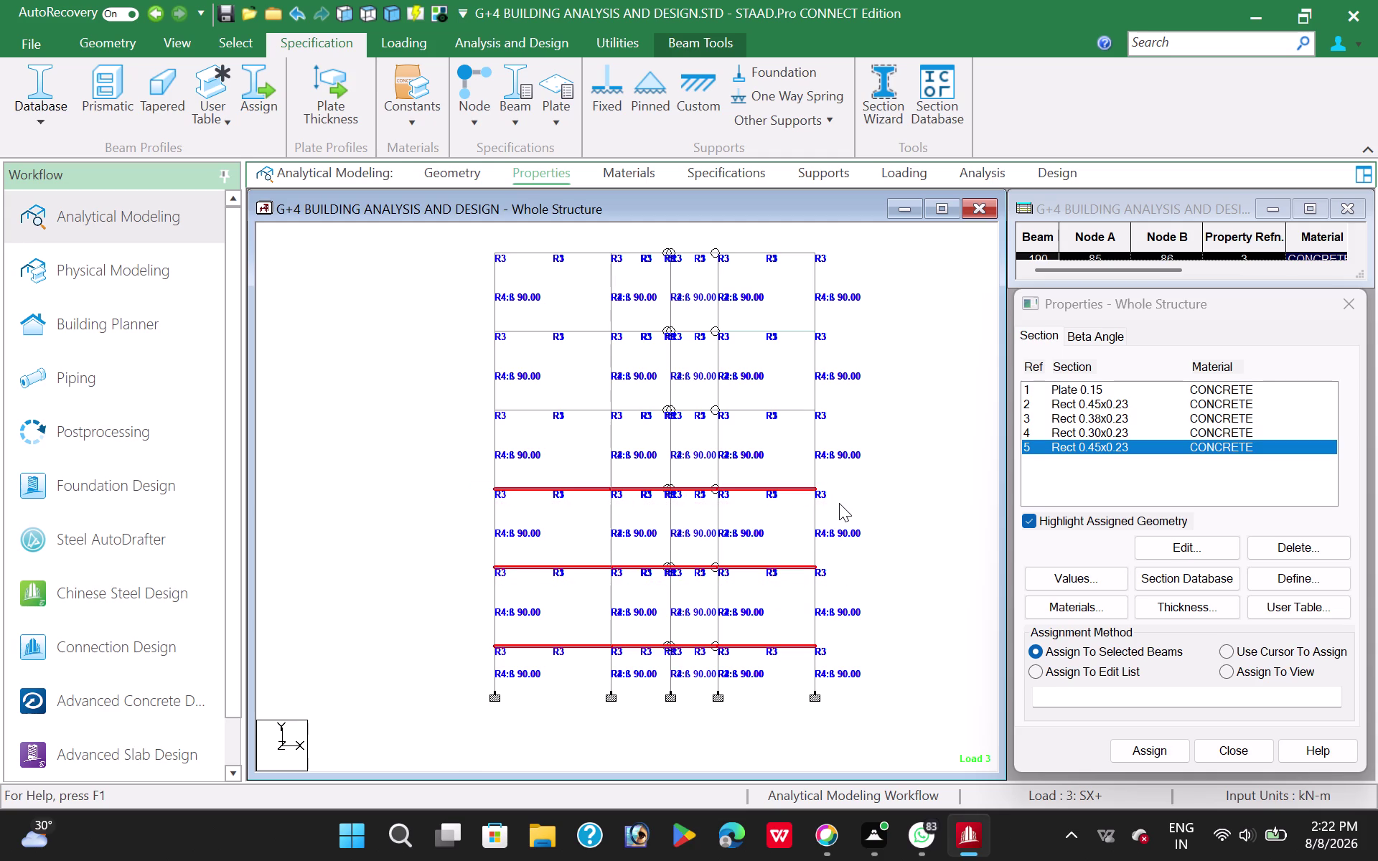
drag(477, 395, 844, 421)
drag(474, 324, 850, 355)
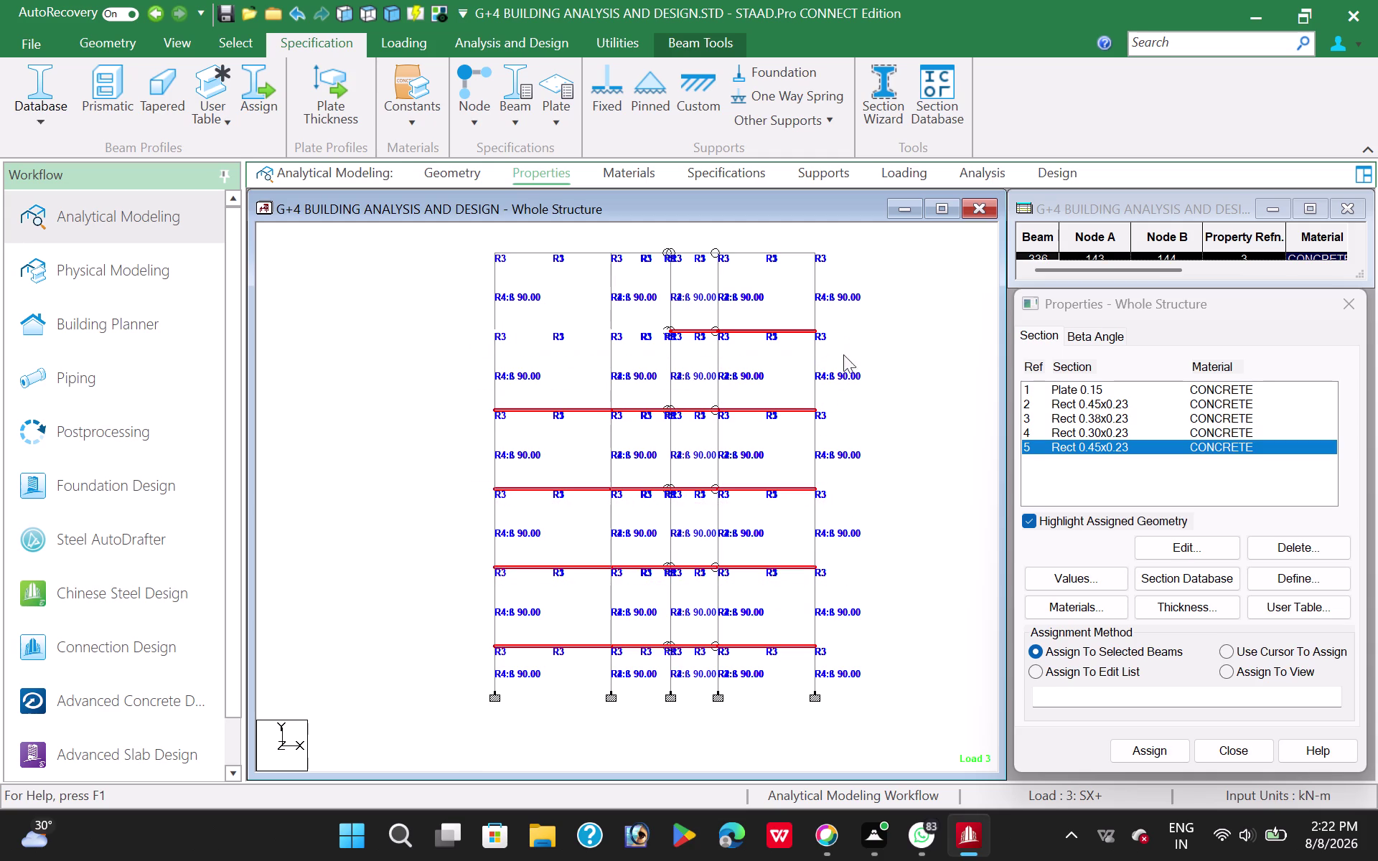
drag(472, 238, 875, 262)
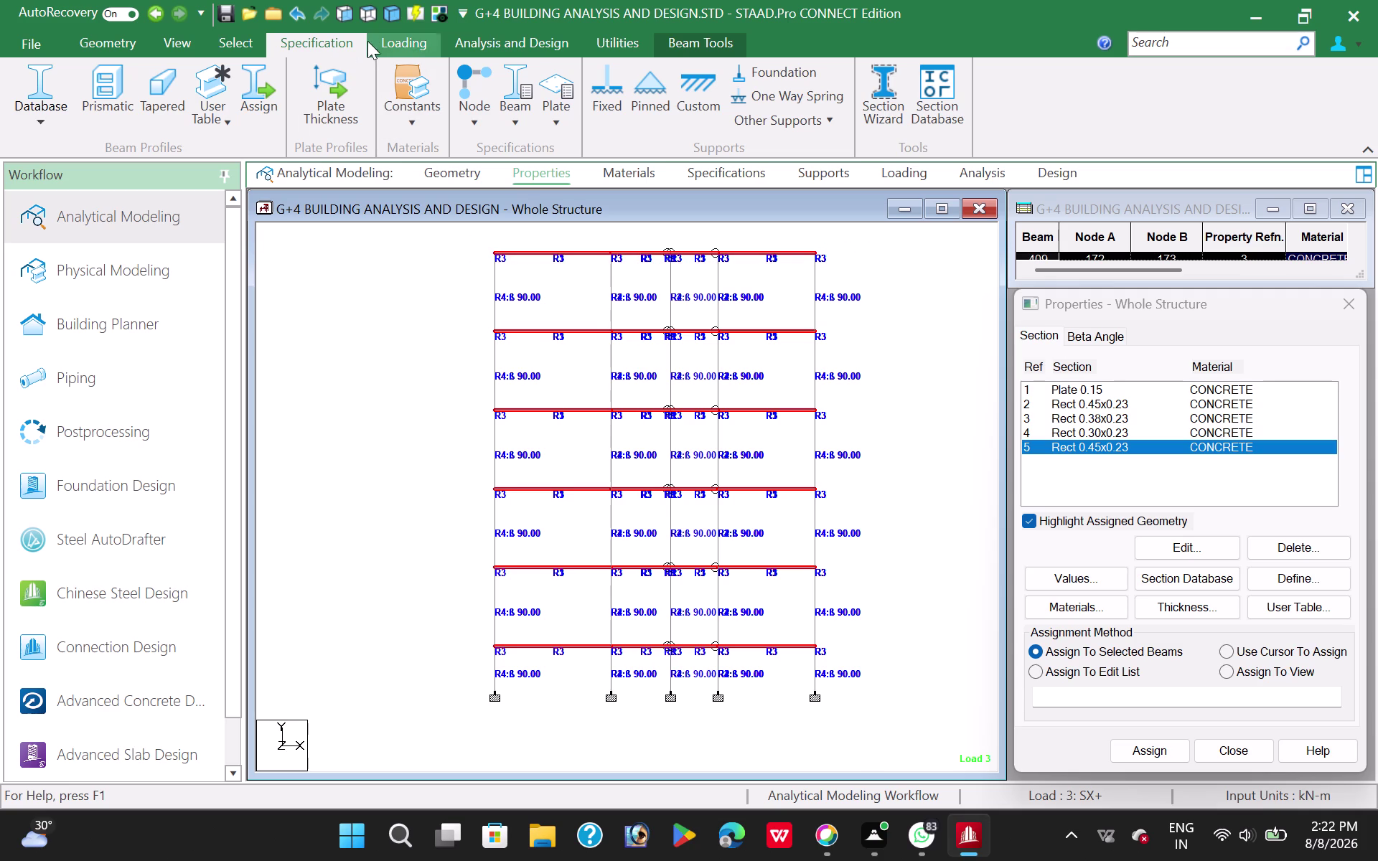
Display only the selected floor beams and view them from above.
click(226, 38)
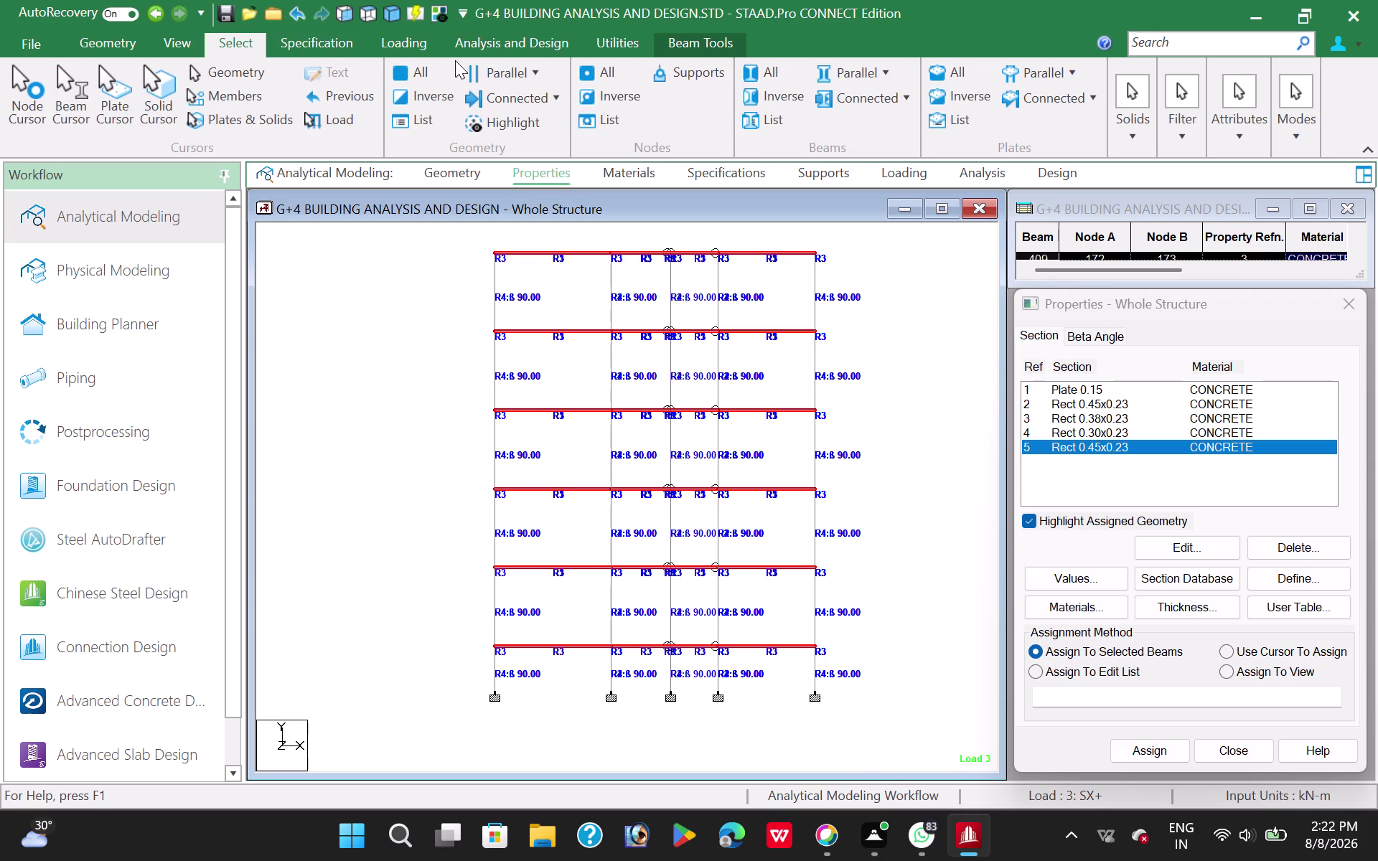
click(179, 44)
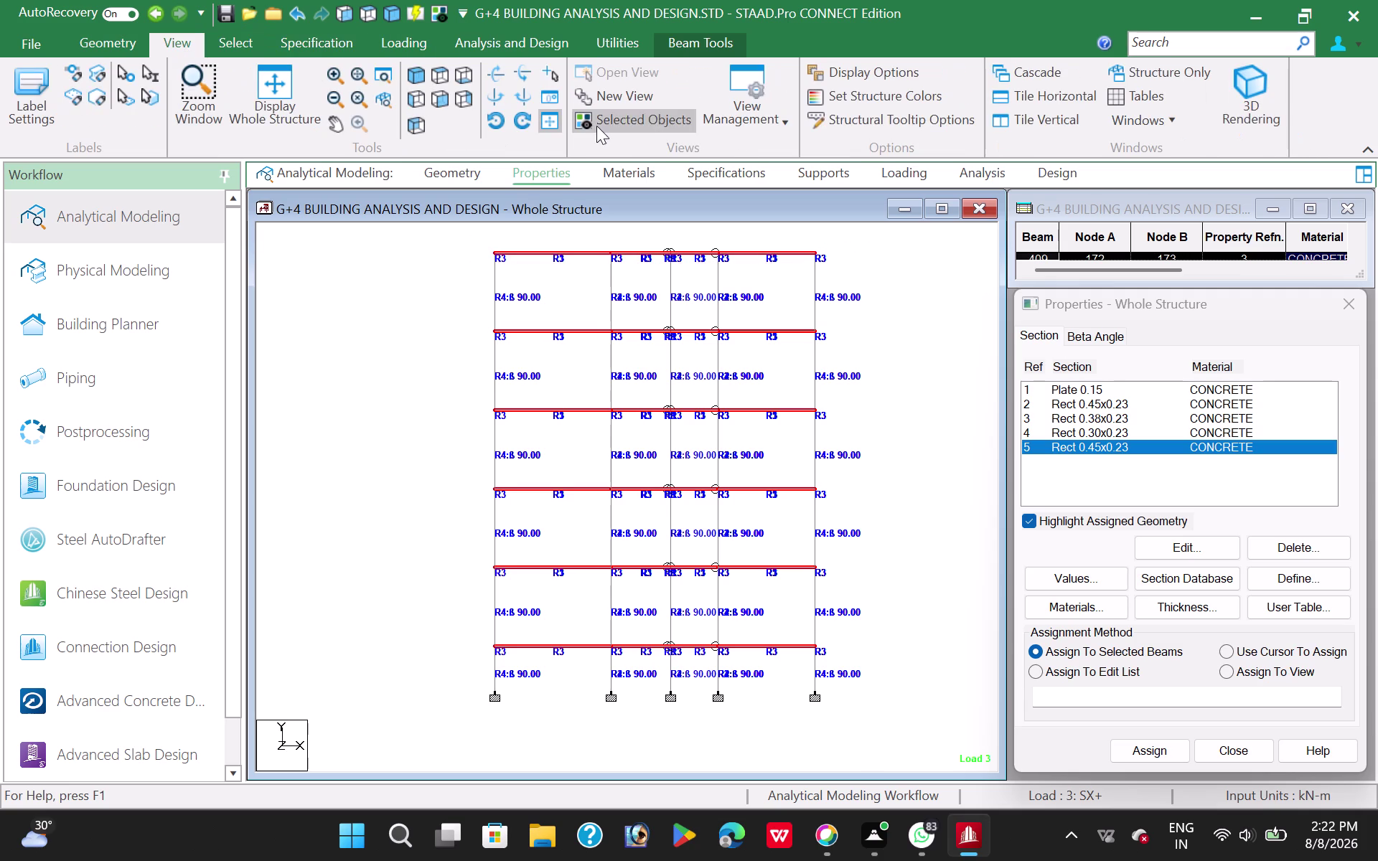
click(601, 124)
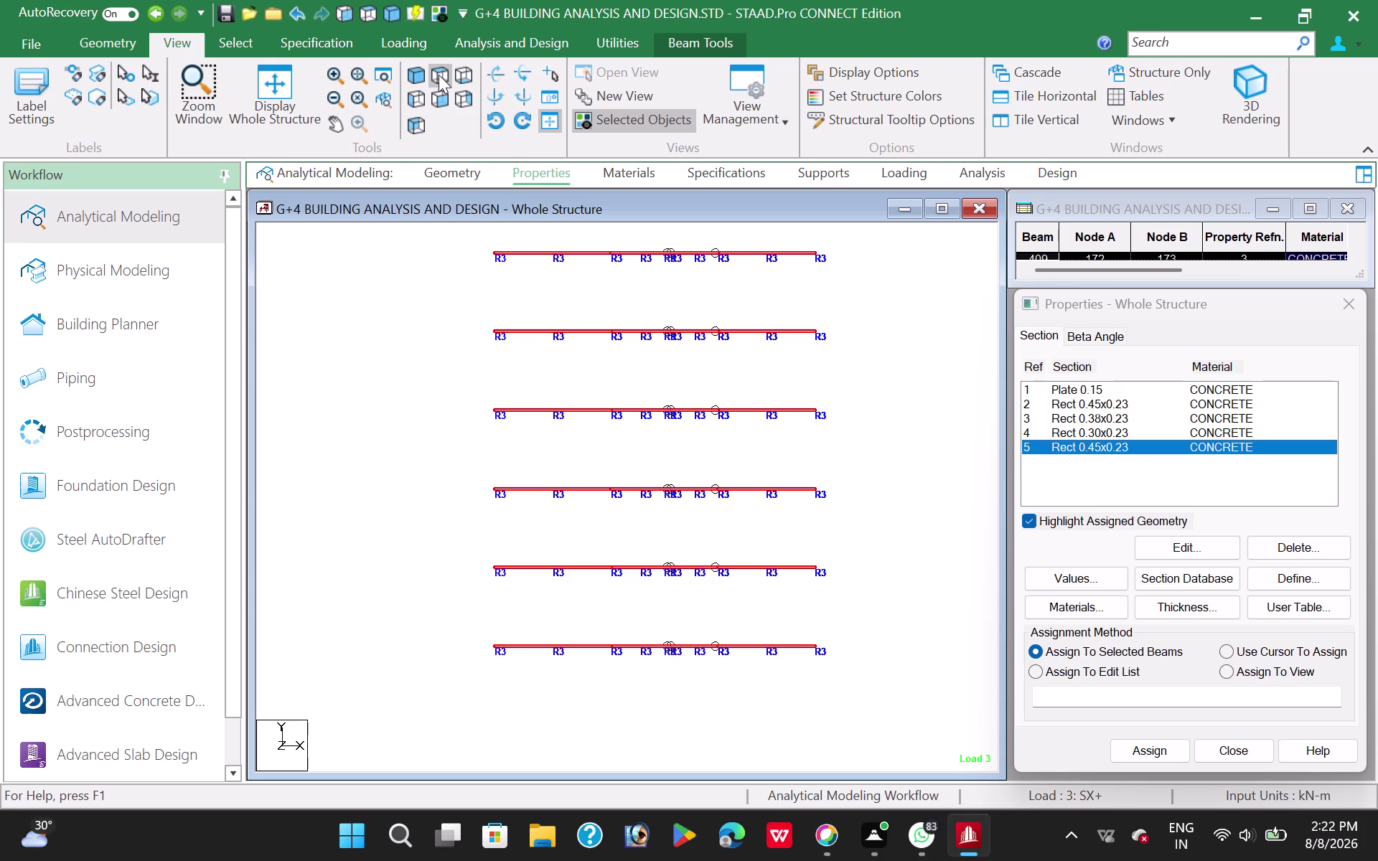
click(439, 75)
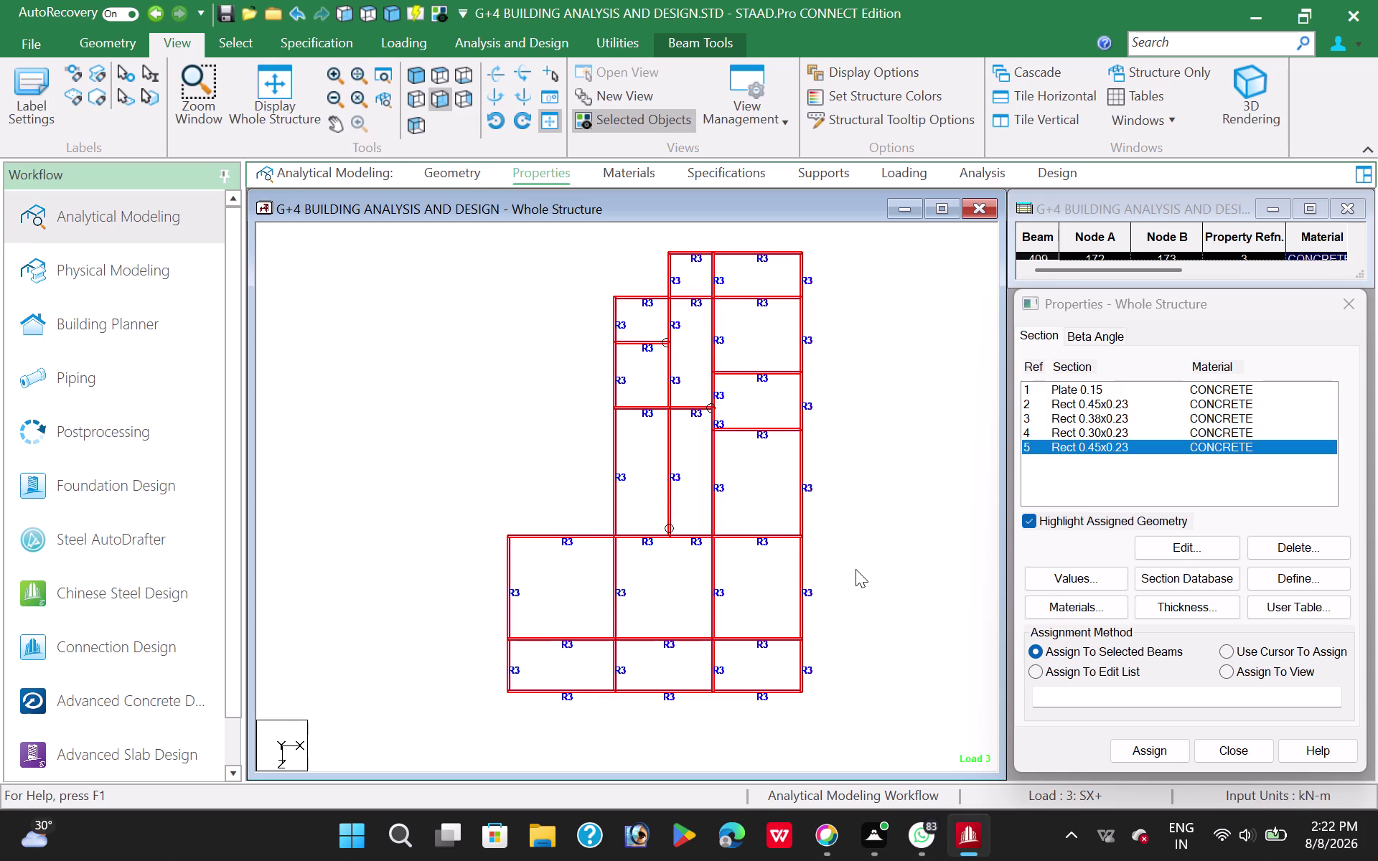
In plan, select the central vertical and horizontal beam lines.
click(856, 570)
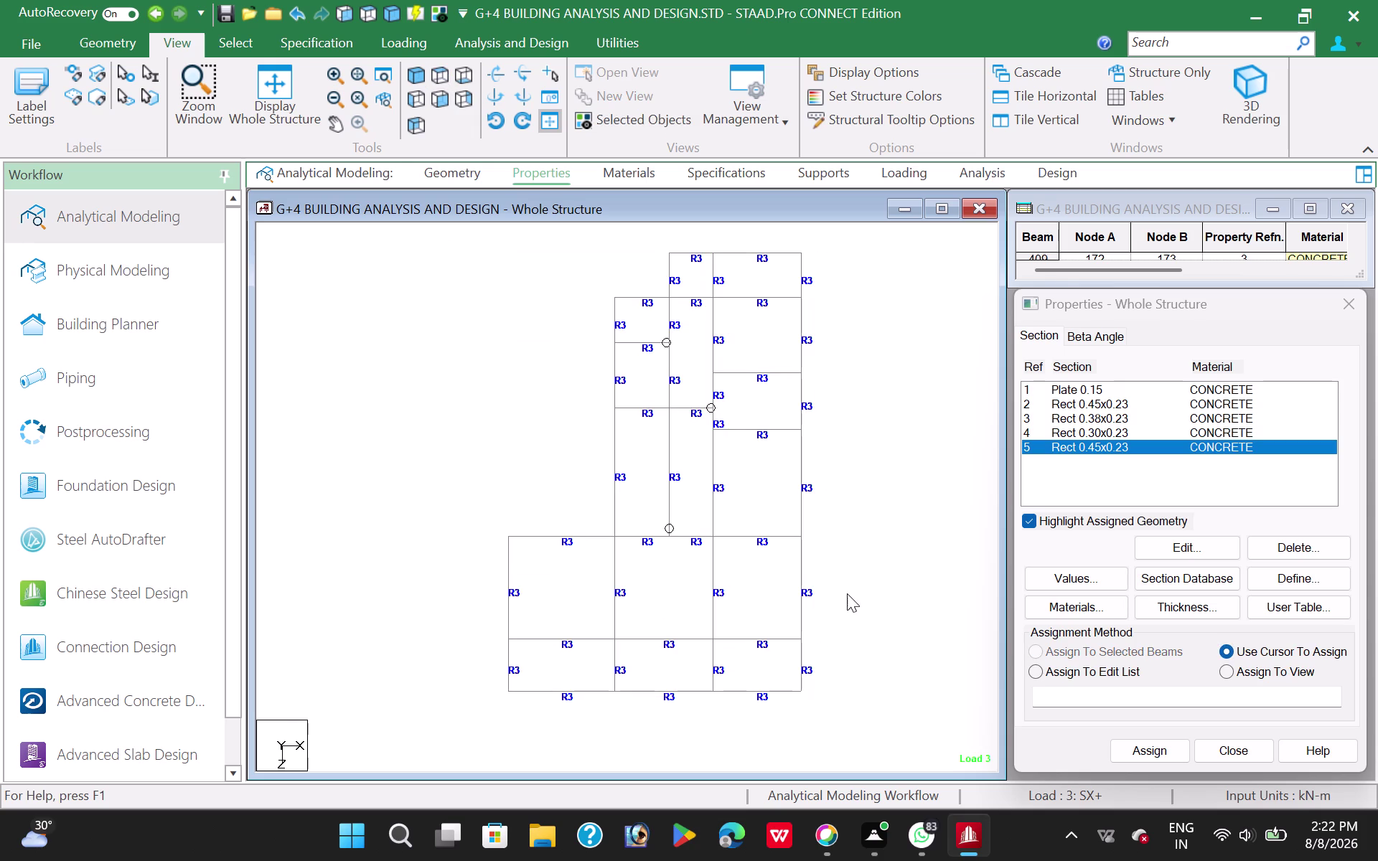
drag(661, 247, 676, 493)
drag(677, 493, 678, 545)
drag(495, 525, 860, 547)
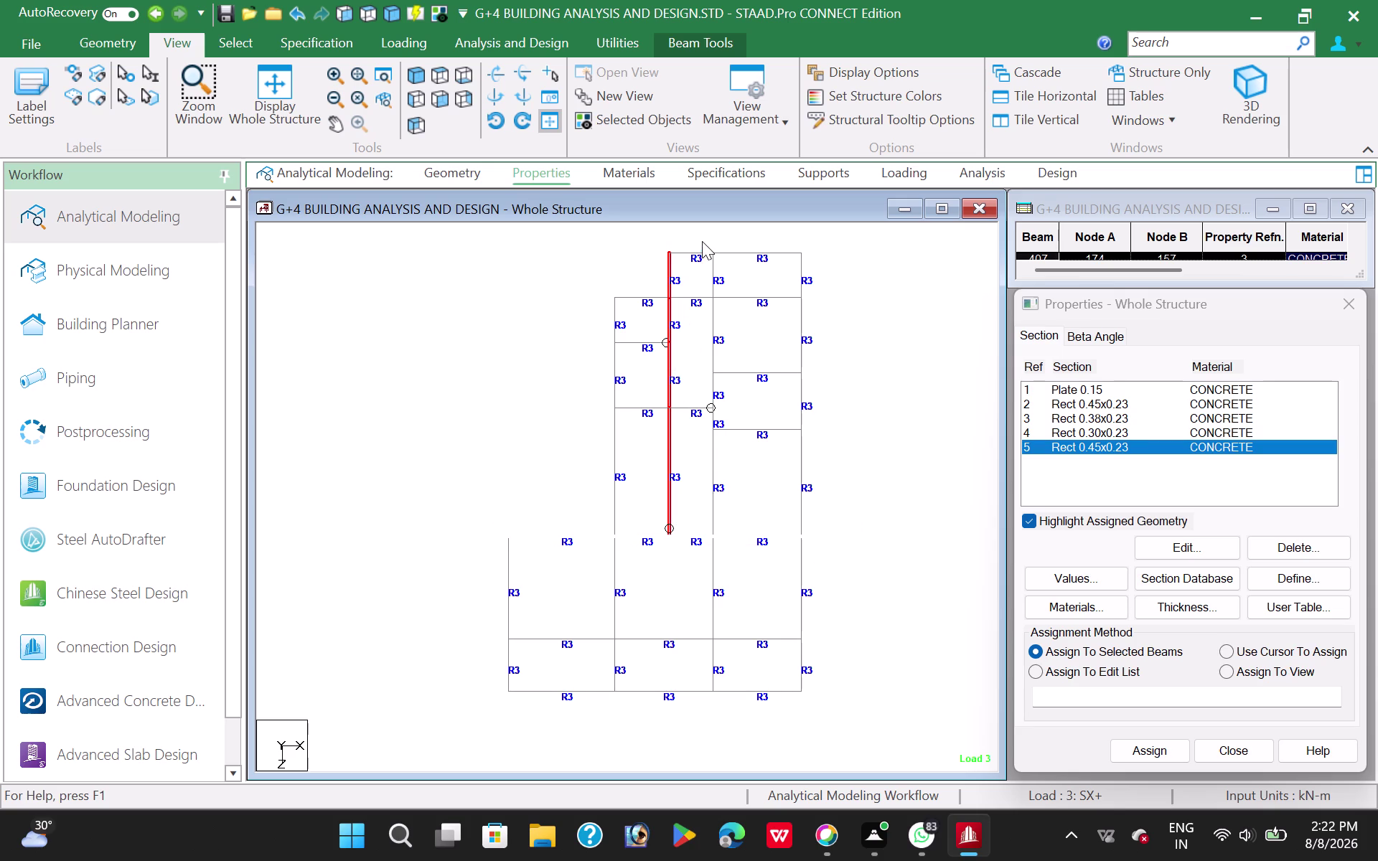
drag(702, 240, 717, 717)
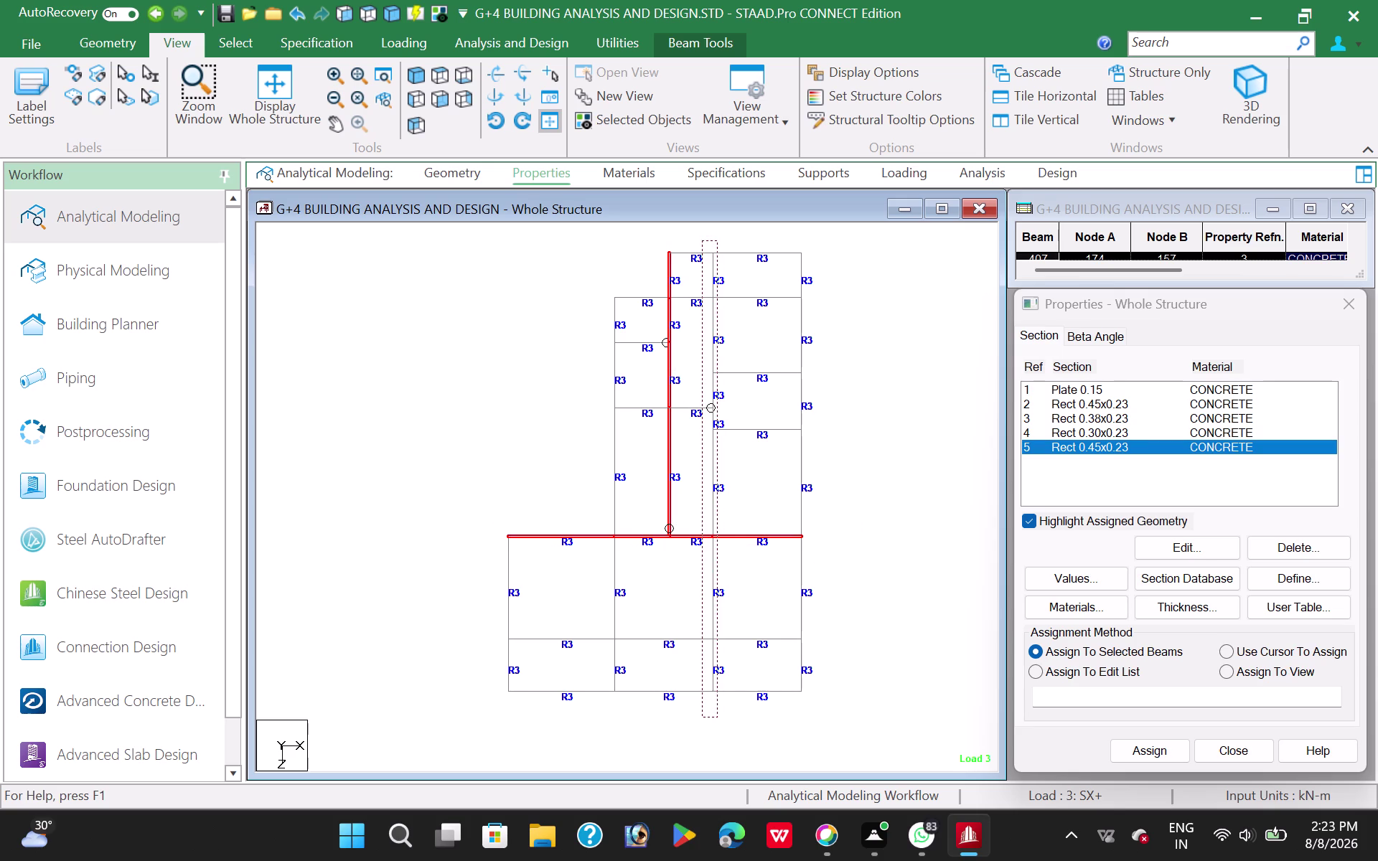
drag(718, 717, 717, 717)
click(427, 81)
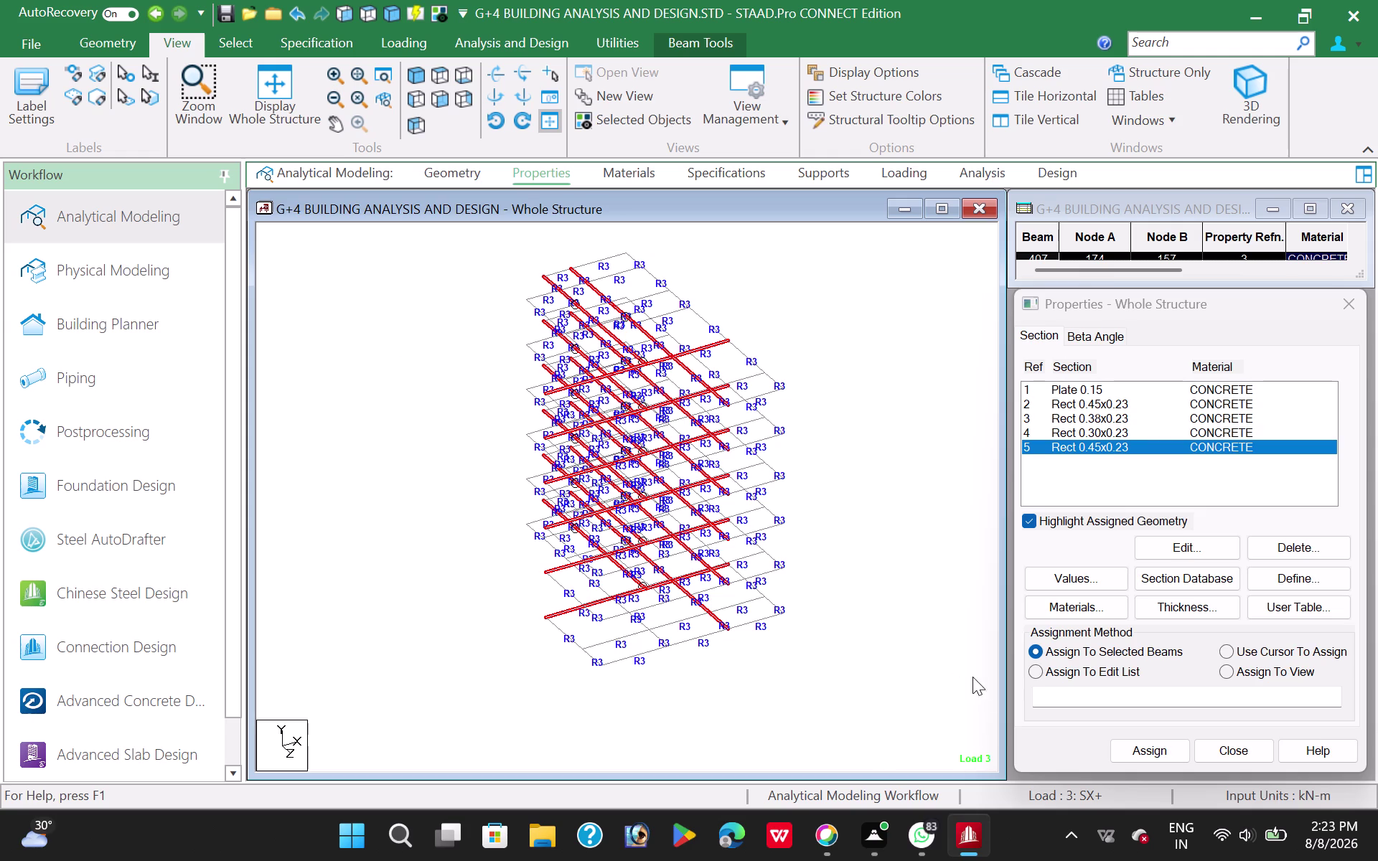
Assign the 0.45x0.23 section to the selected beams and show the whole structure again.
click(1145, 761)
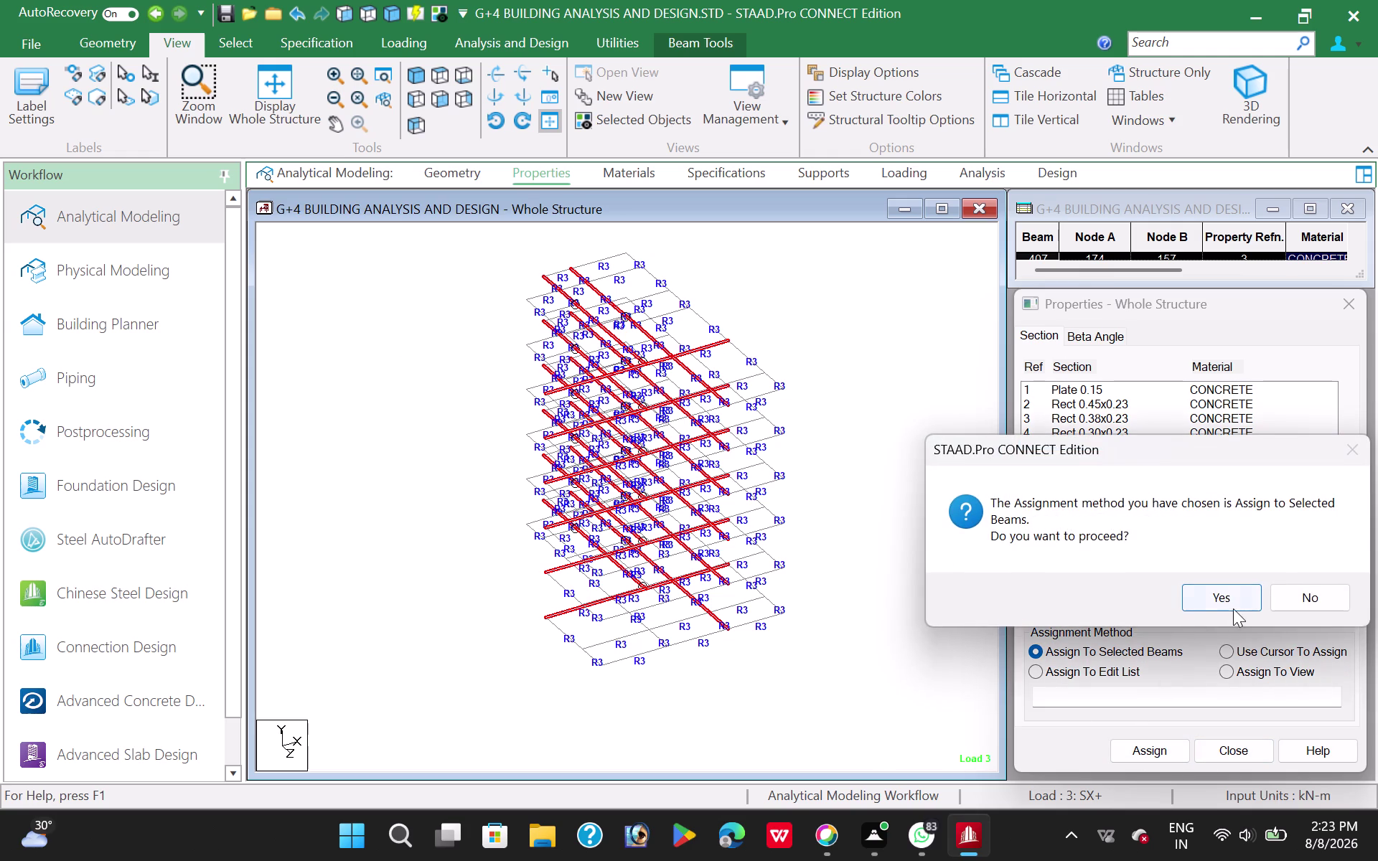
click(1233, 606)
click(1224, 606)
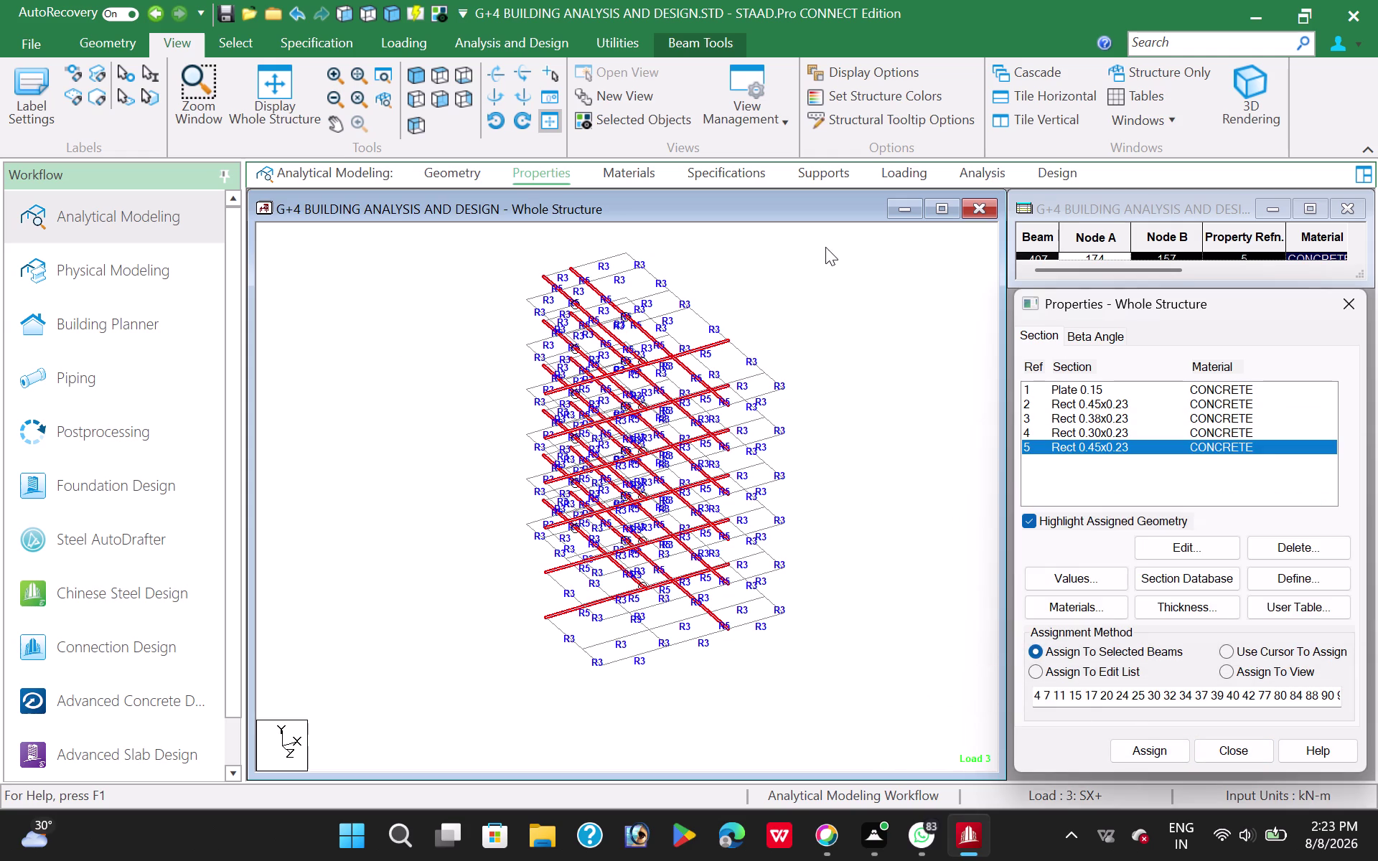
click(825, 247)
click(453, 348)
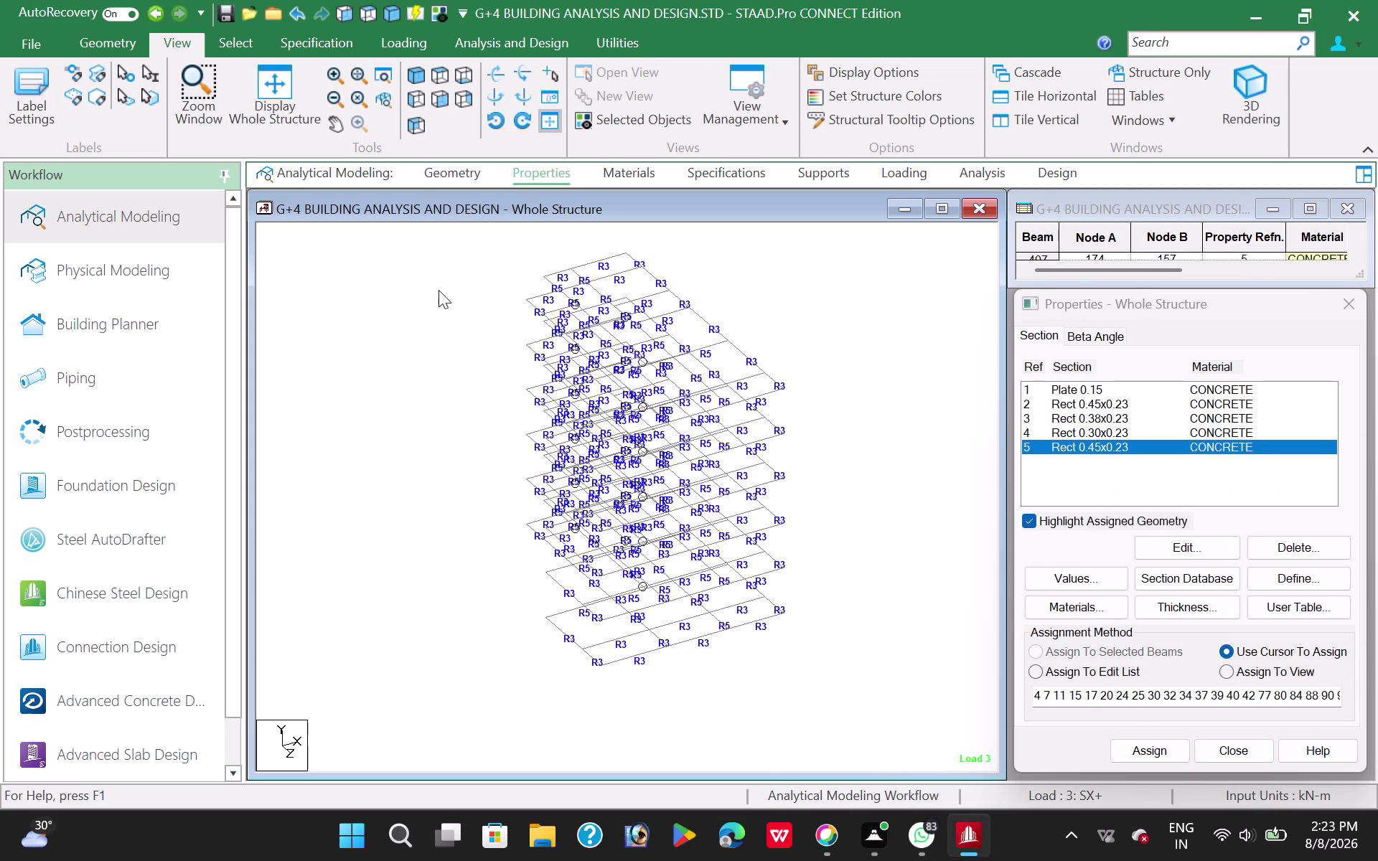
click(287, 80)
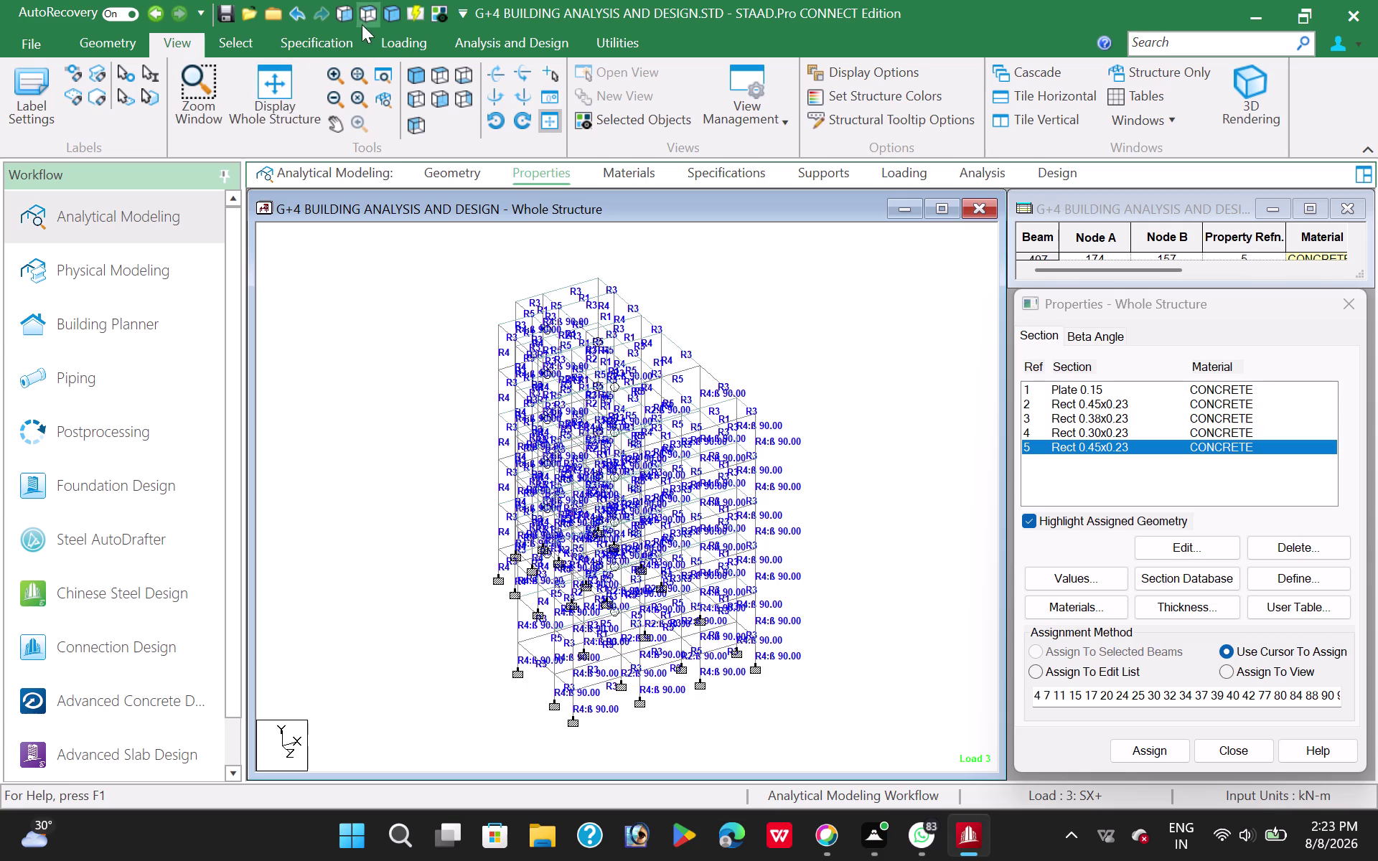
click(494, 36)
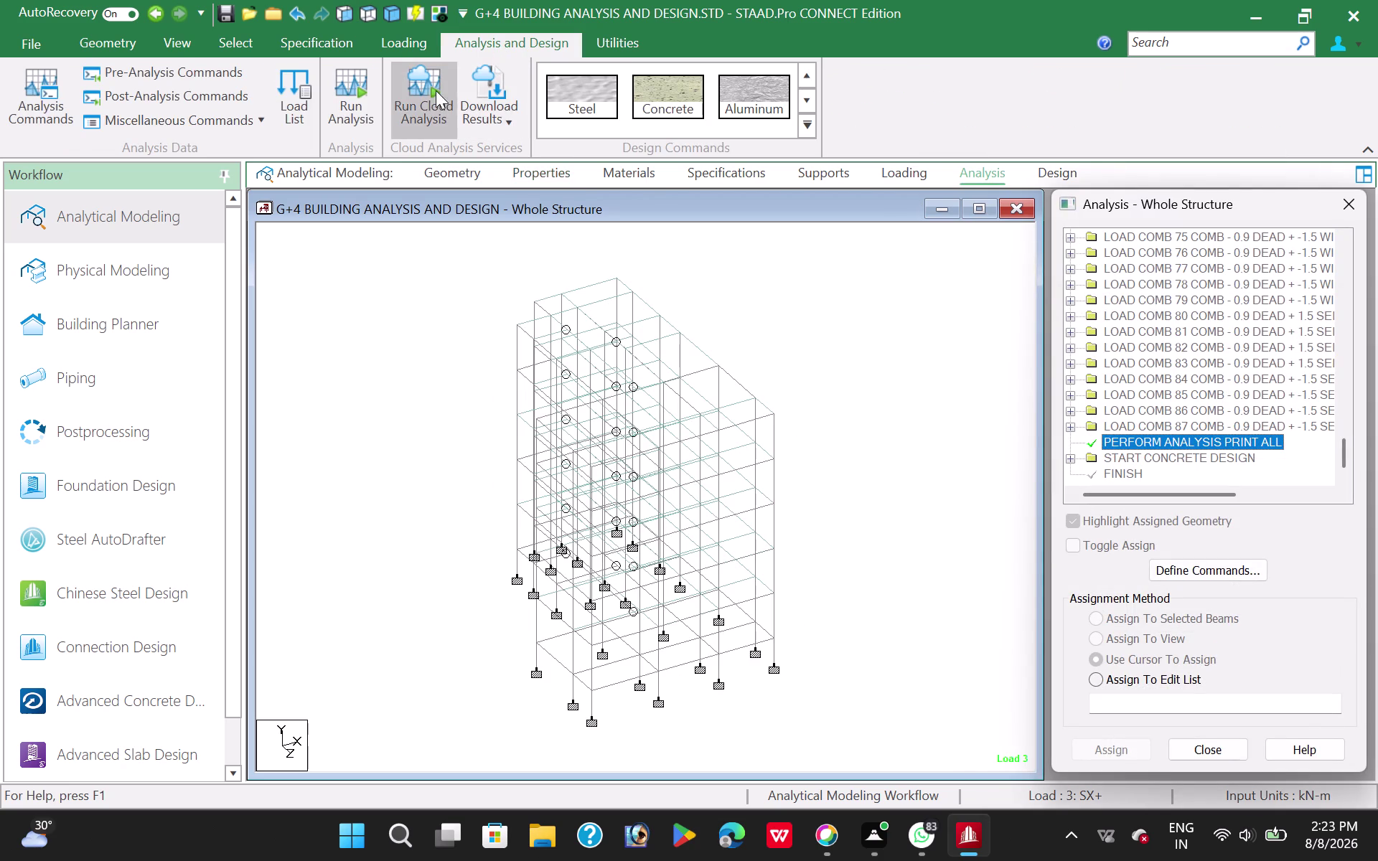
Save and rerun the analysis, then view the output: 0 errors, 122 warnings.
click(348, 113)
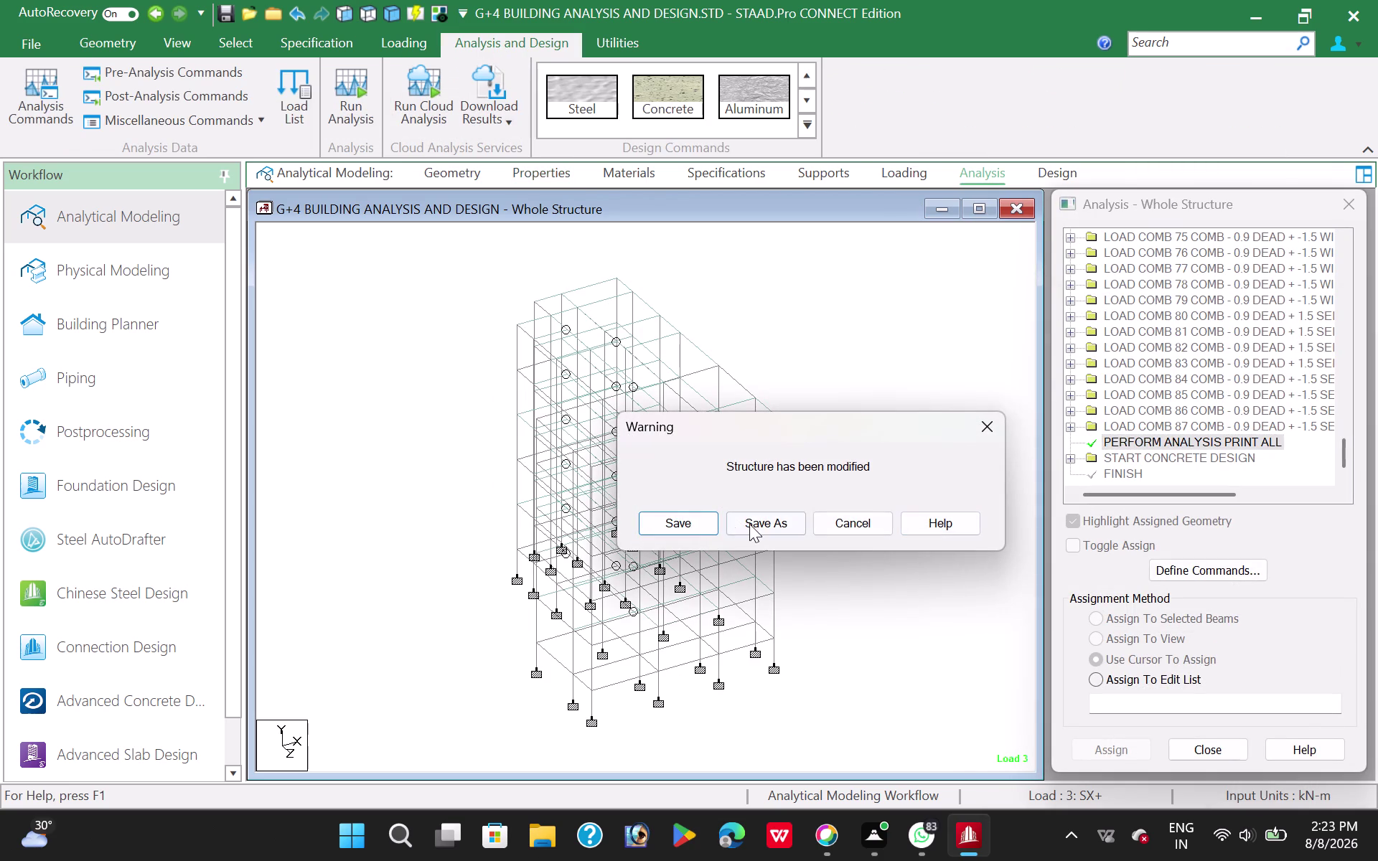
click(686, 522)
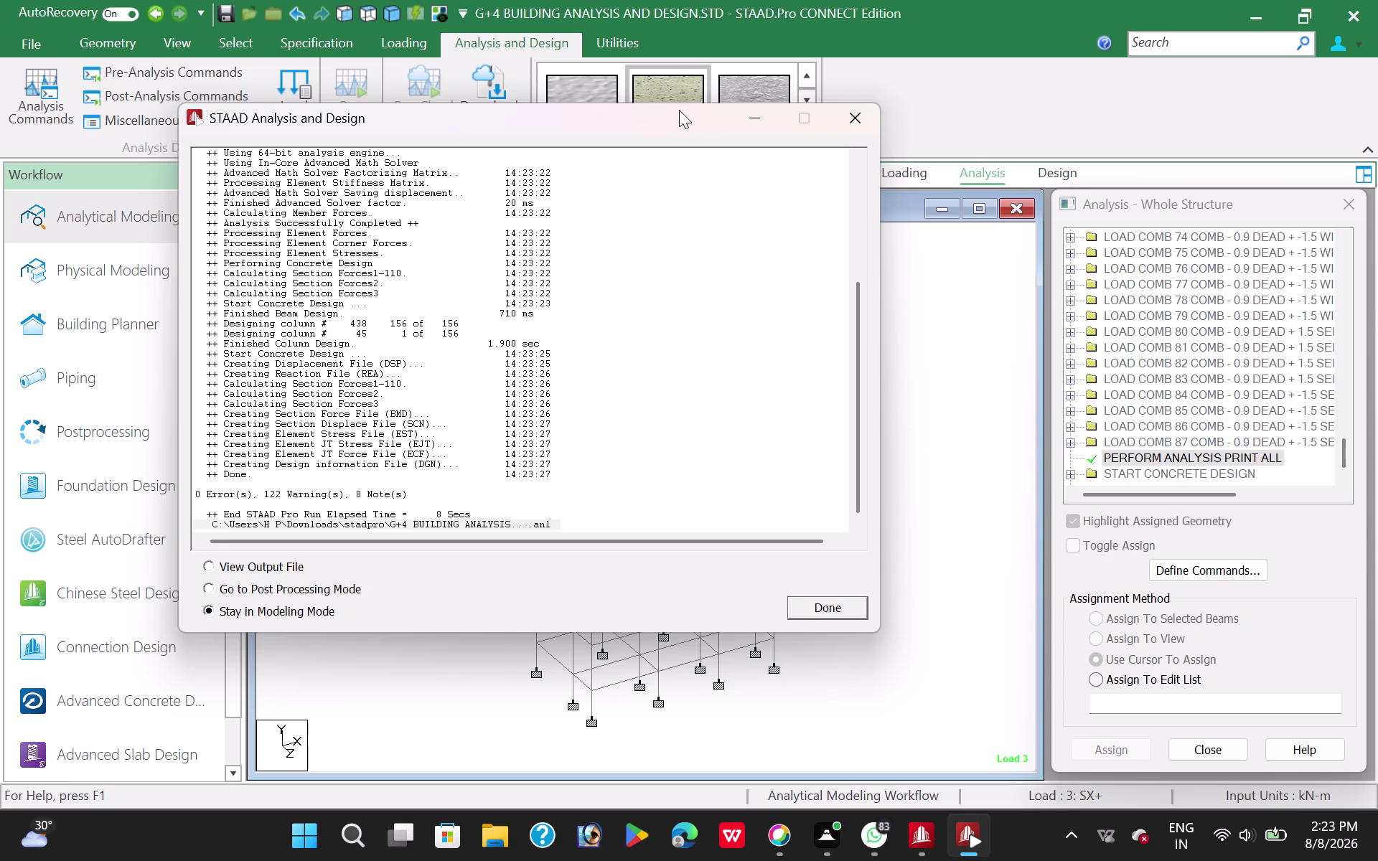
click(208, 565)
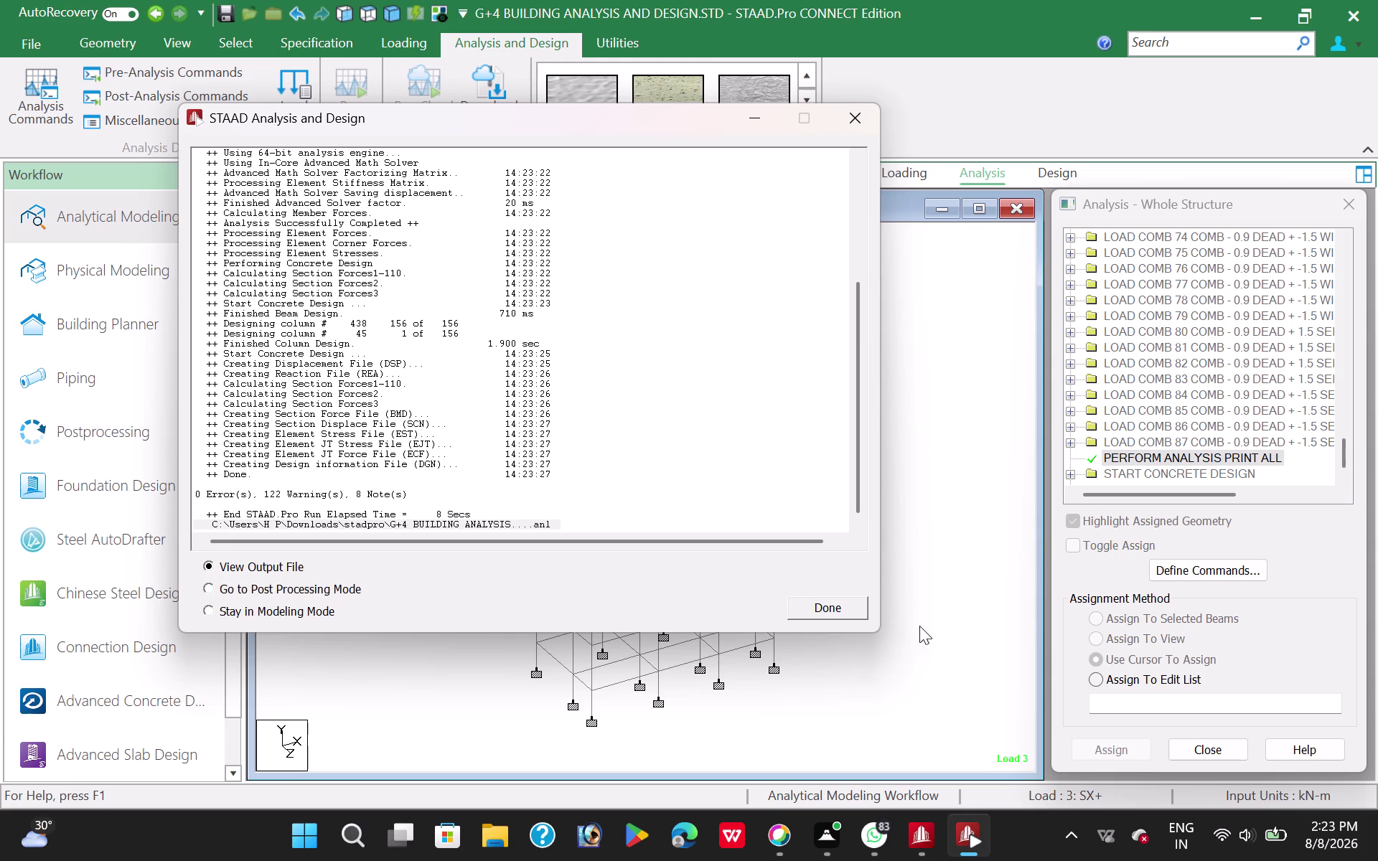
click(840, 607)
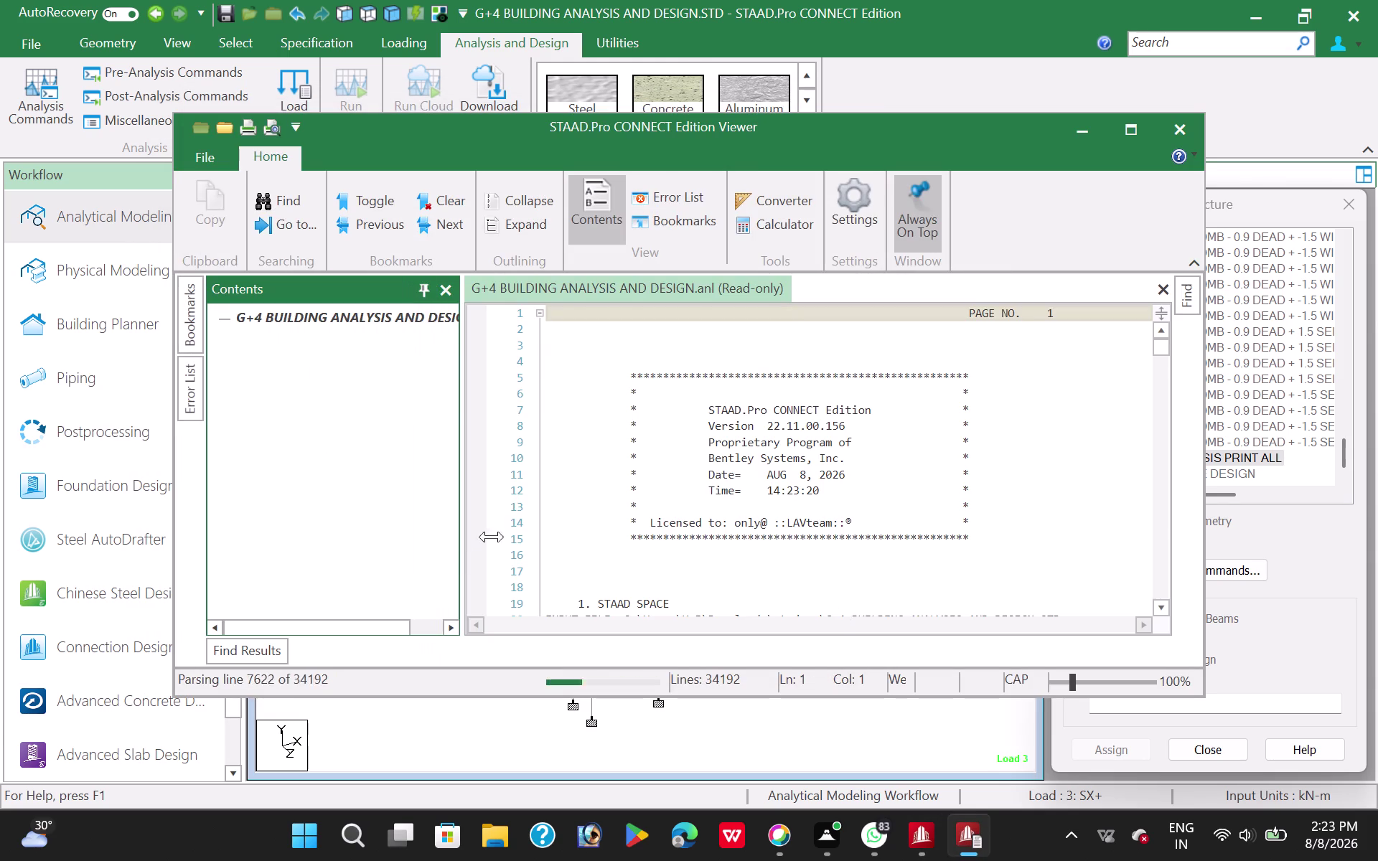
Review the tension/compression, deep-beam (105) and shear failure warnings for beams 97 and 93.
scroll(down, 3)
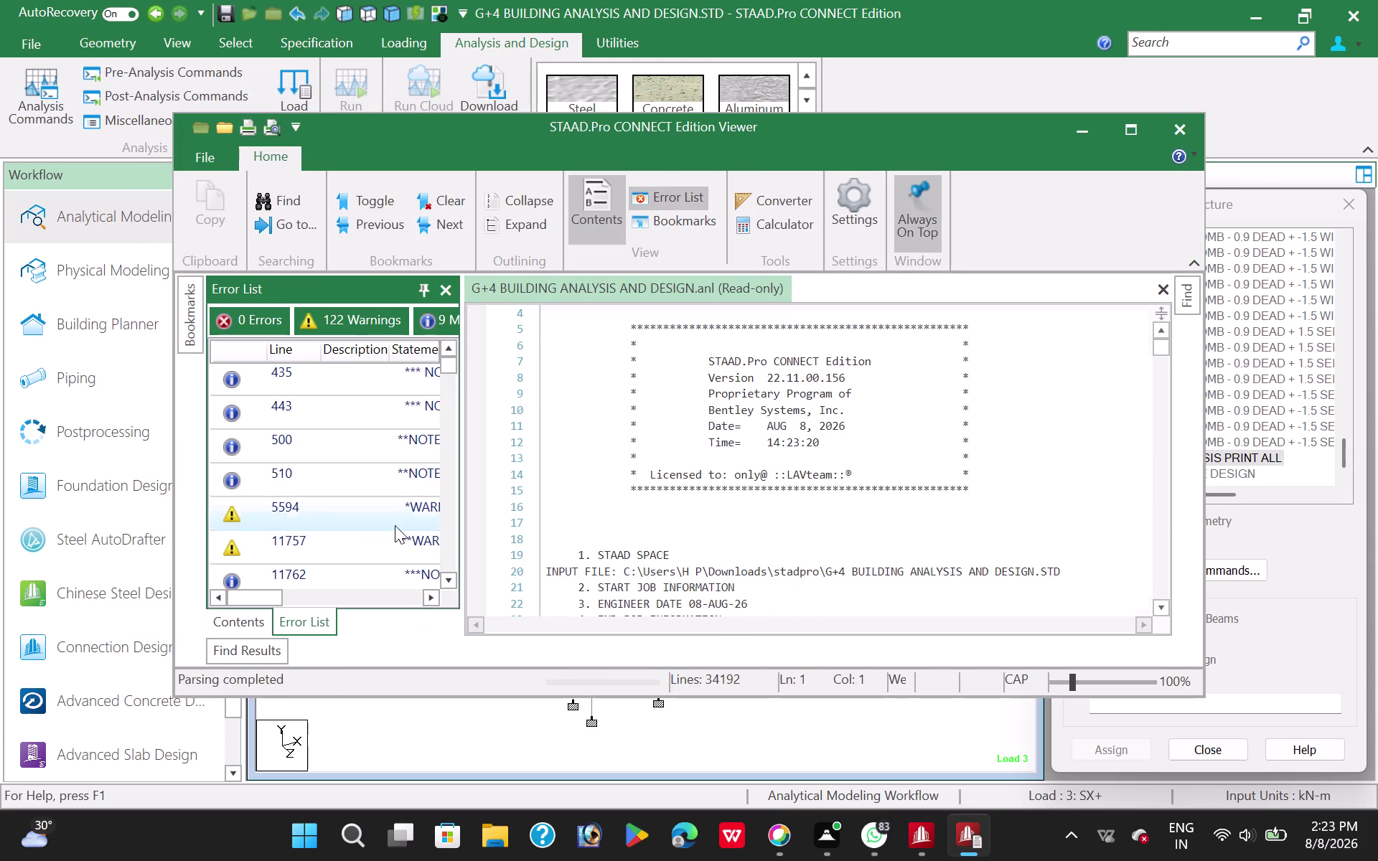
double_click(343, 516)
double_click(323, 537)
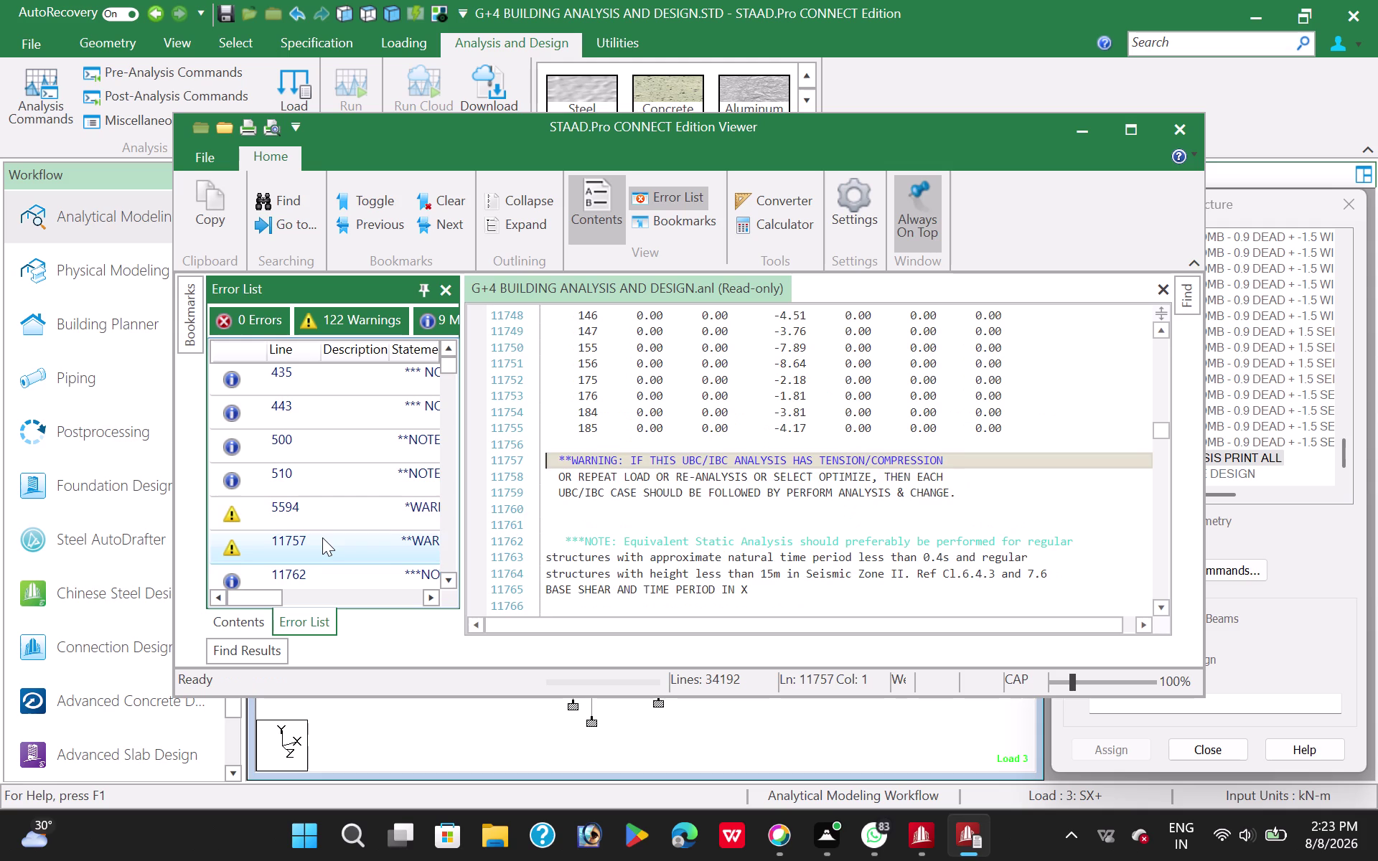
scroll(down, 3)
scroll(down, 3)
double_click(327, 432)
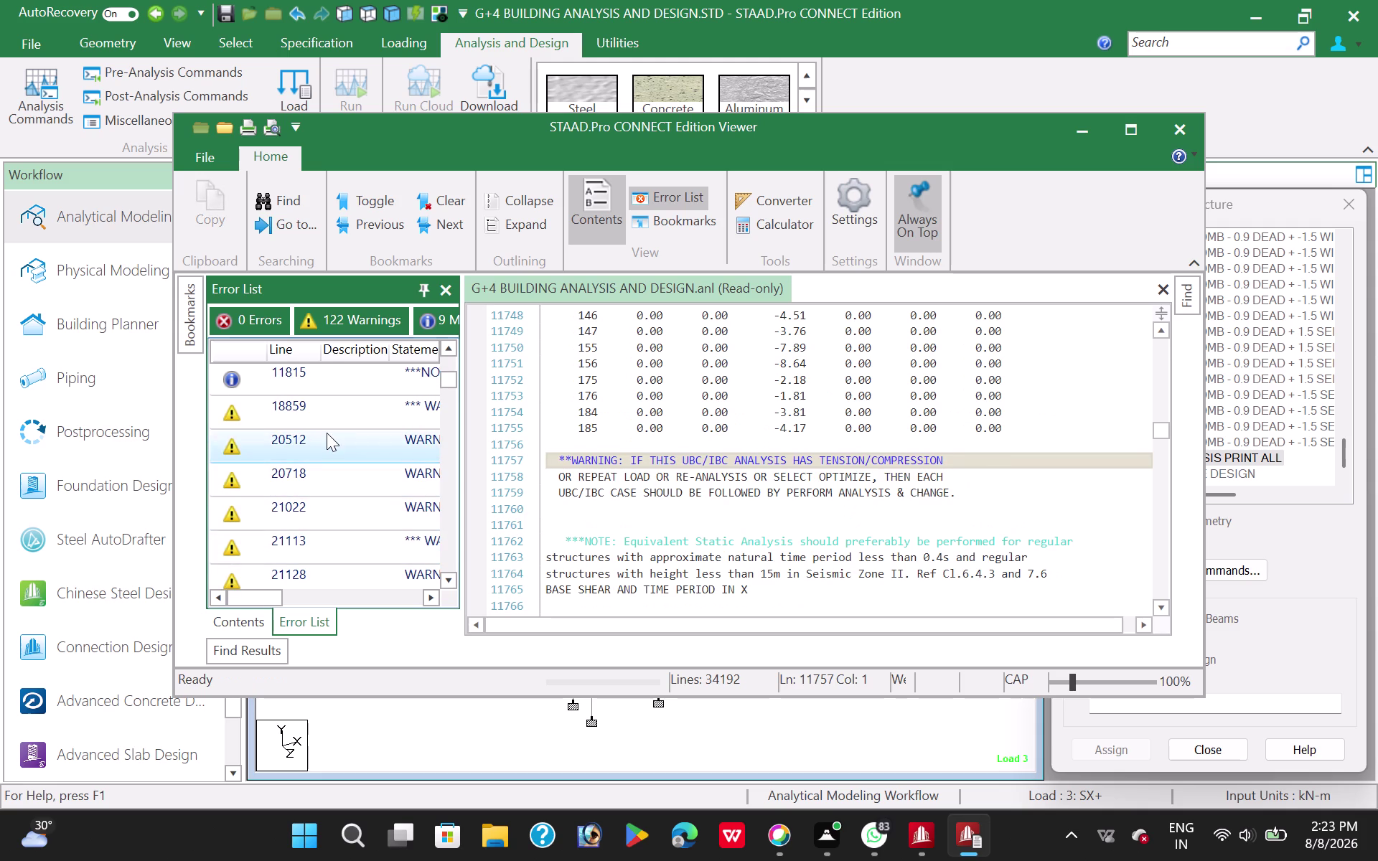
double_click(324, 414)
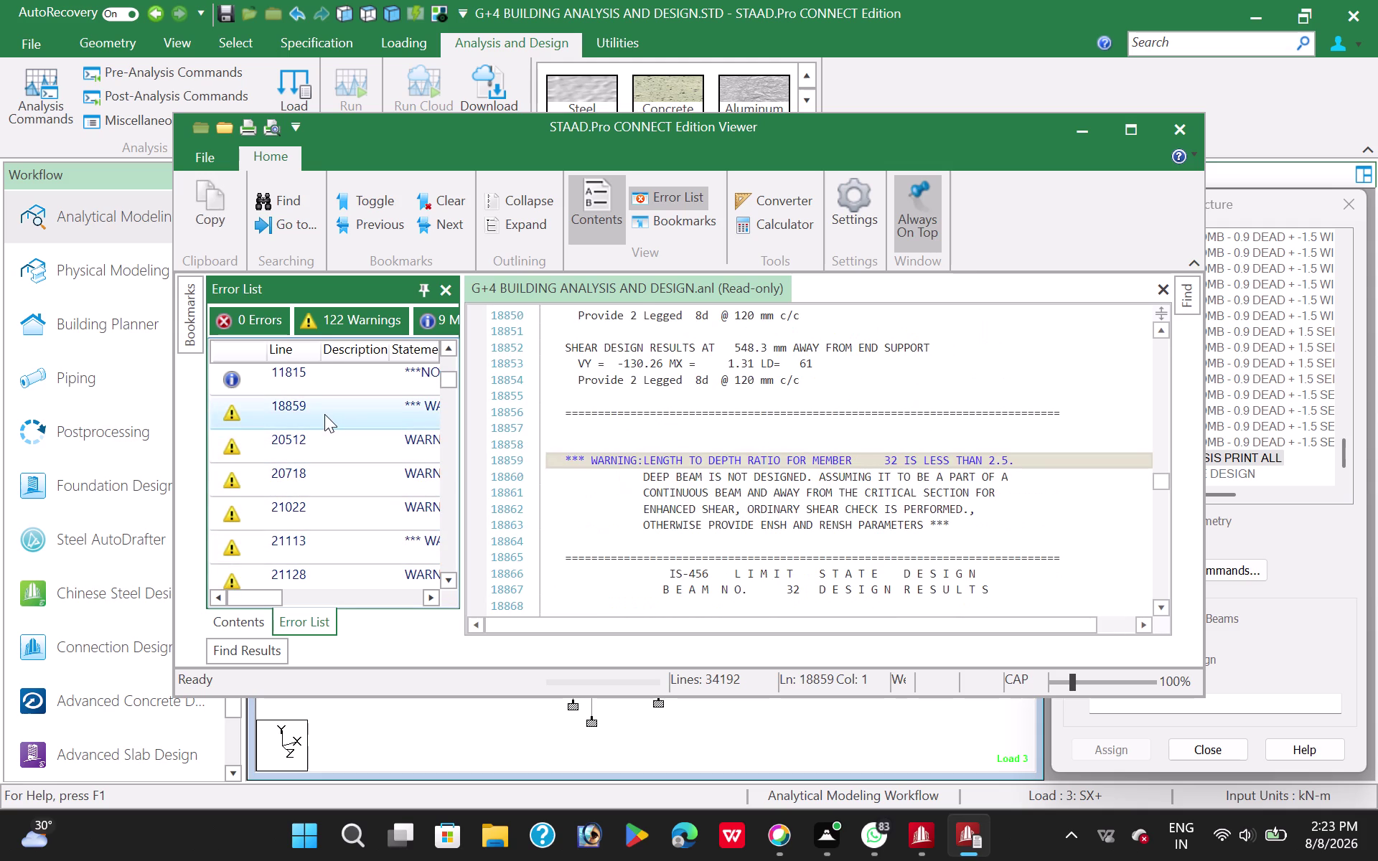
double_click(325, 440)
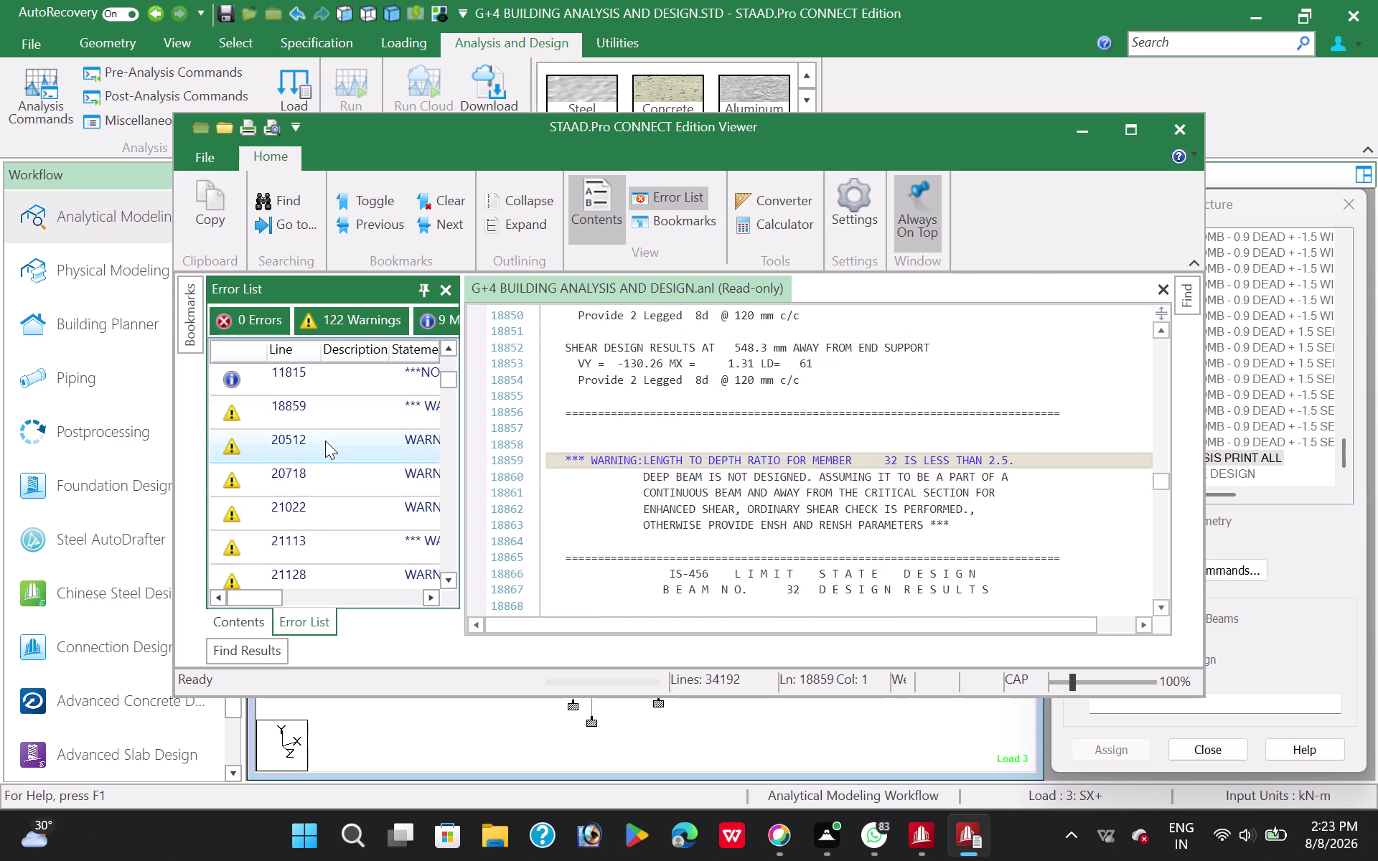
double_click(326, 473)
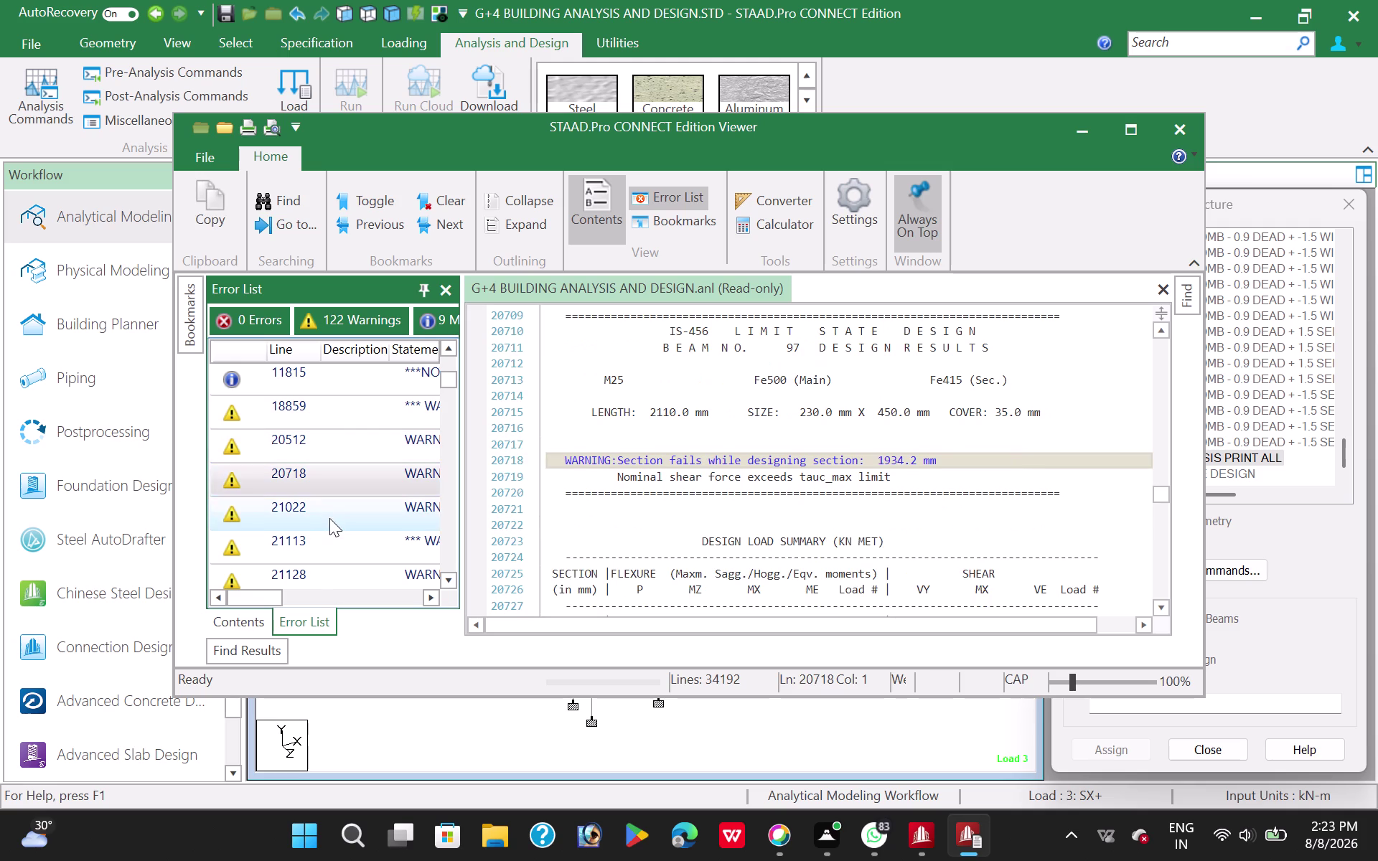
double_click(329, 520)
double_click(331, 548)
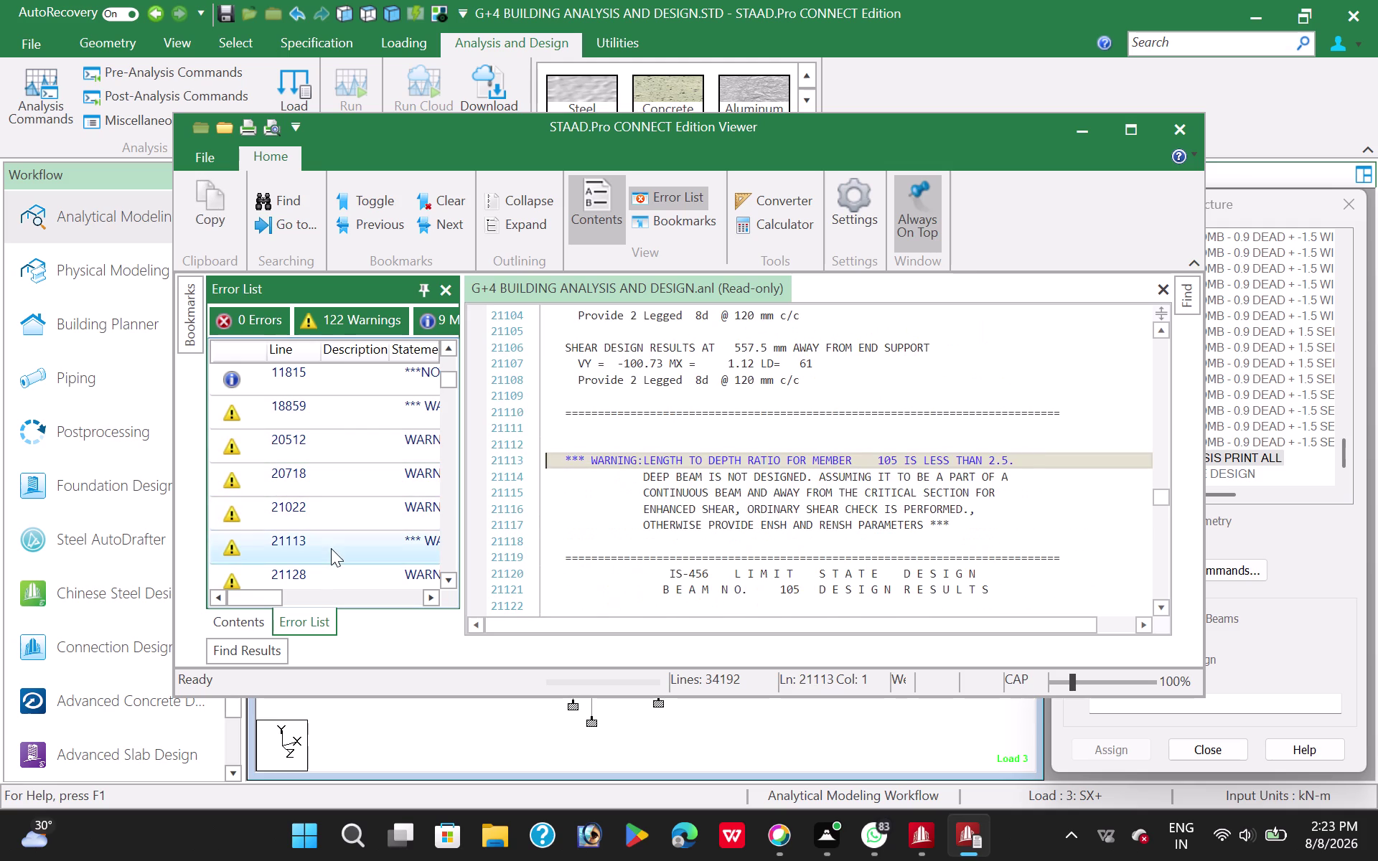
double_click(344, 456)
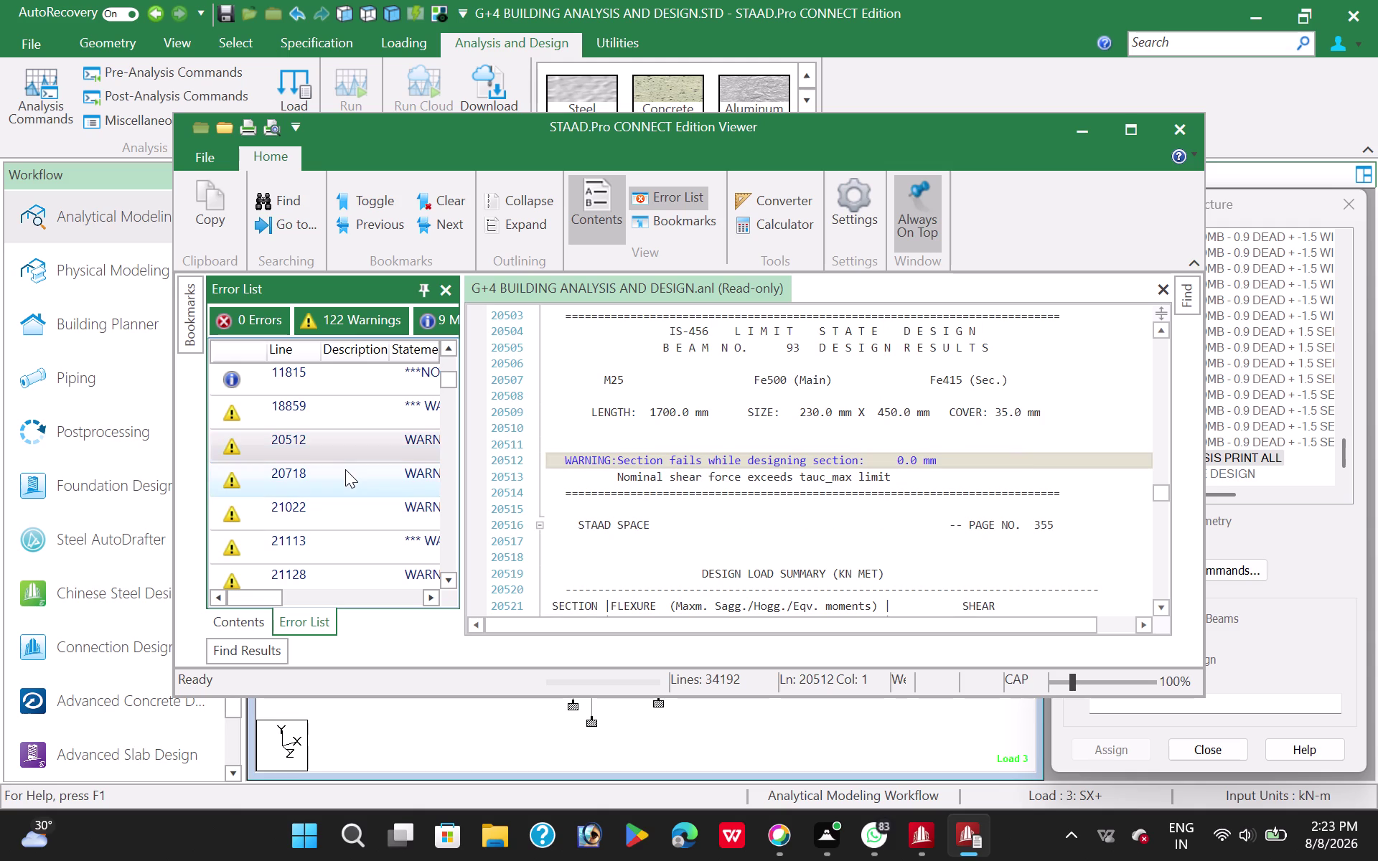
Review the shear failures for beams 97, 170, 239, 251, 324 and deep-beam member 178.
click(345, 469)
click(345, 470)
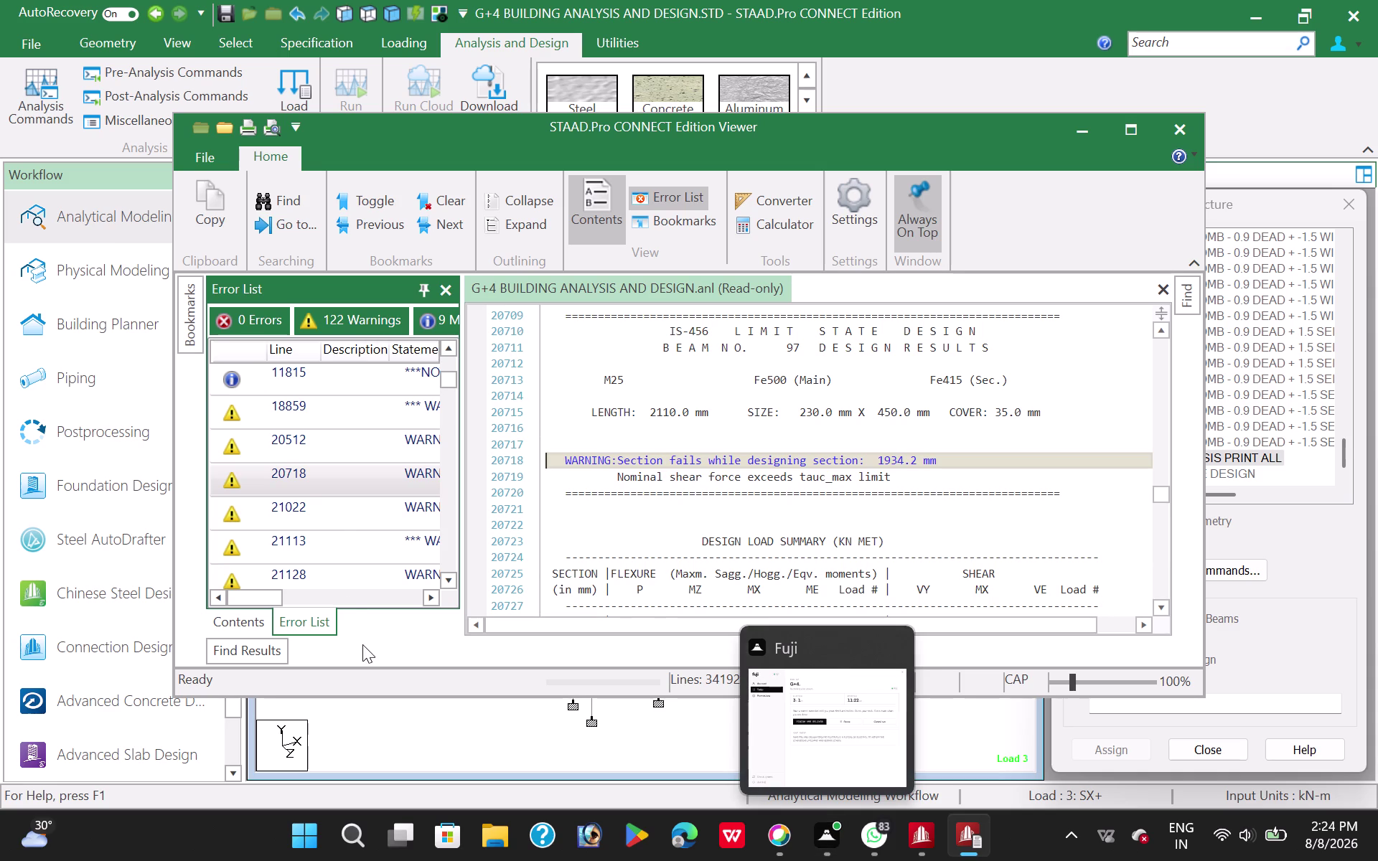
double_click(324, 509)
scroll(down, 3)
double_click(317, 518)
double_click(331, 545)
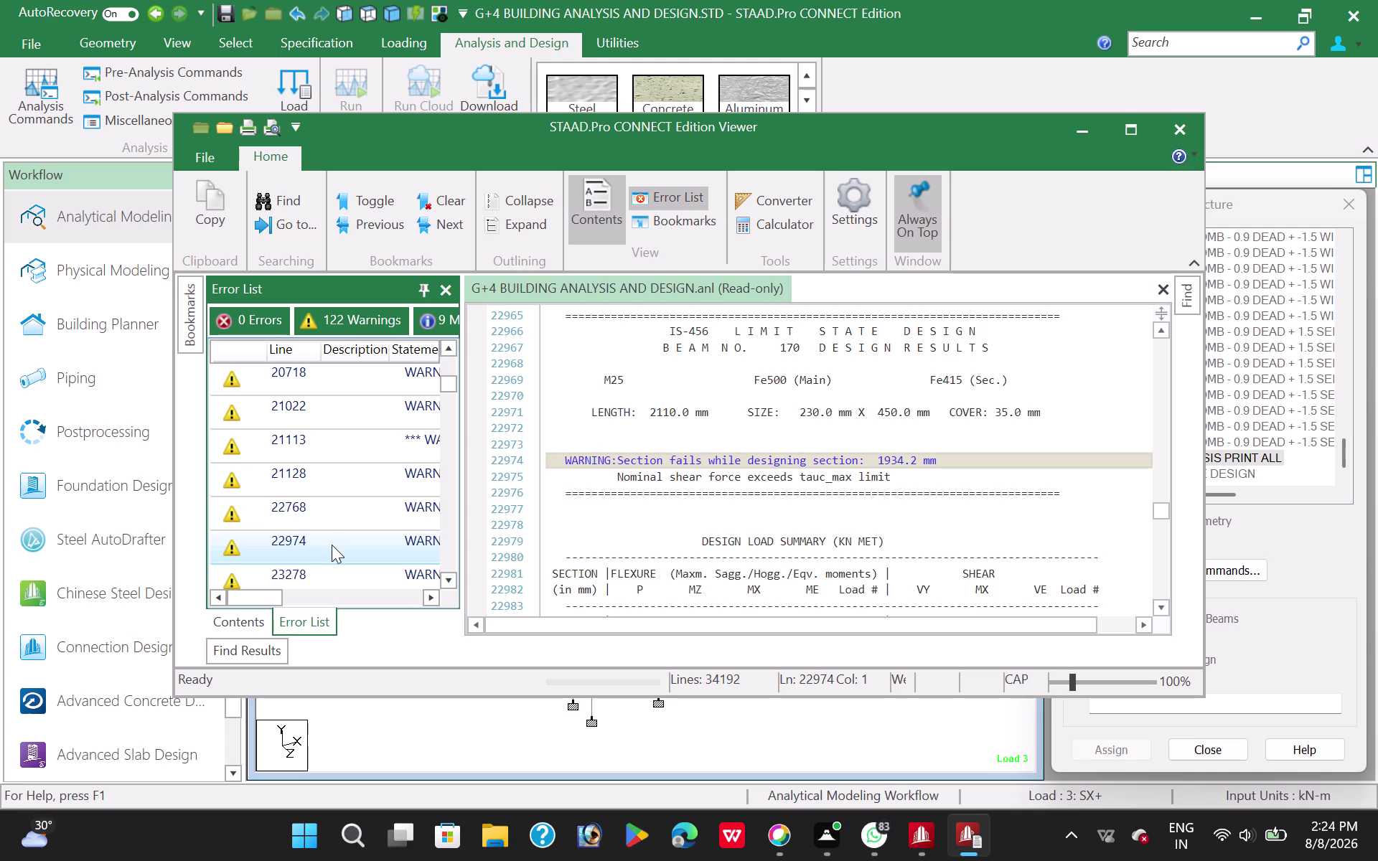
double_click(332, 575)
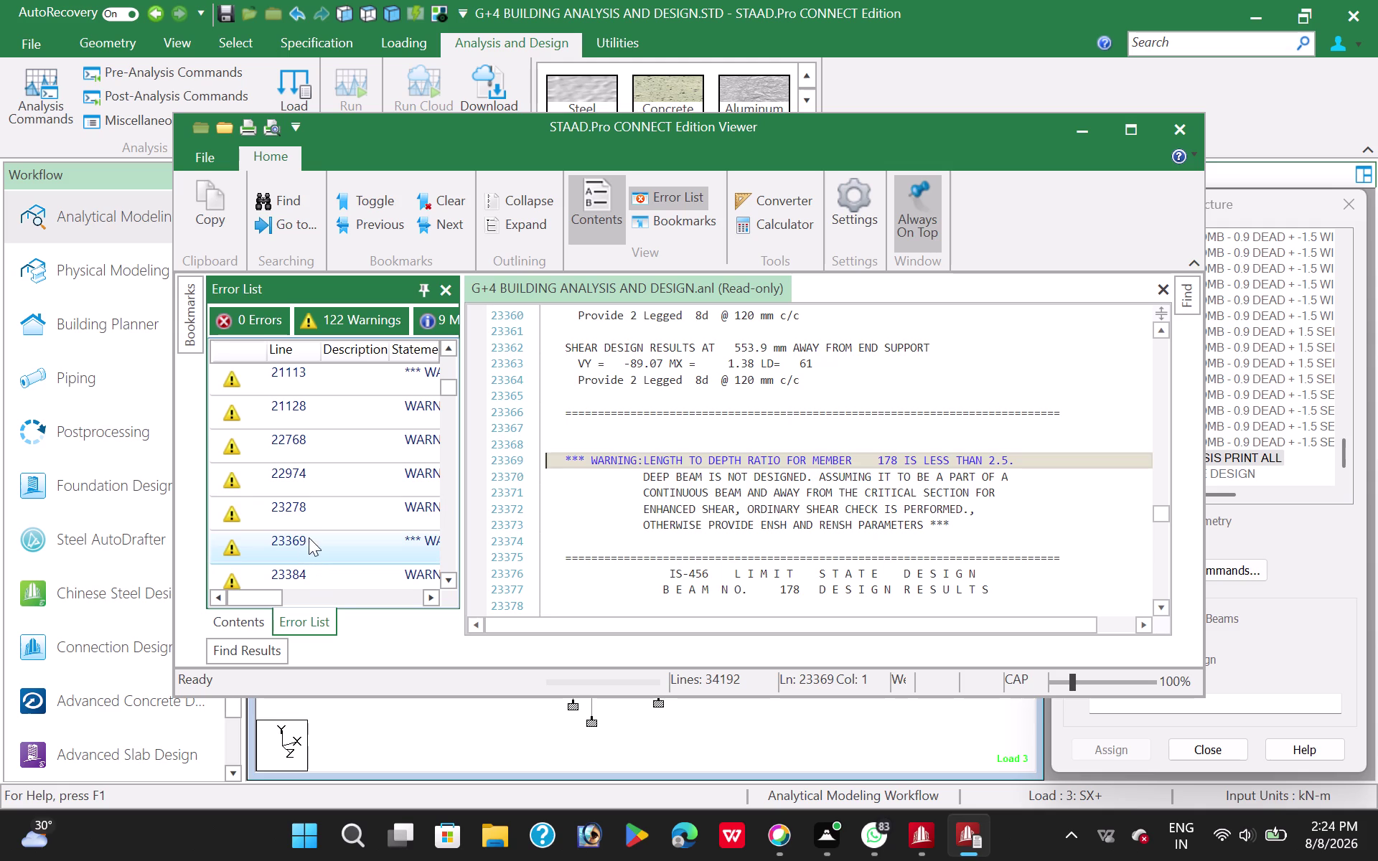
double_click(344, 582)
double_click(341, 552)
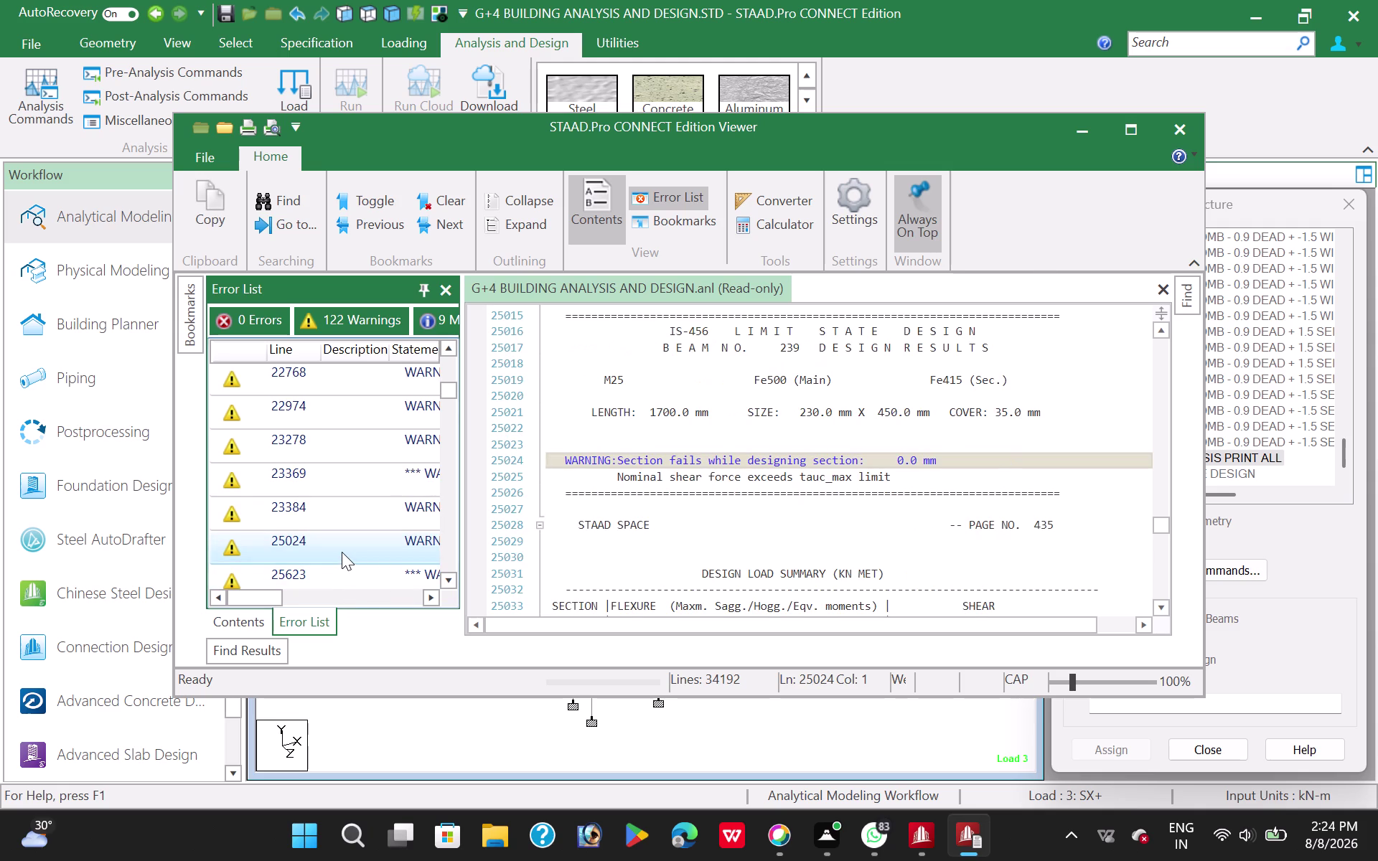
double_click(349, 576)
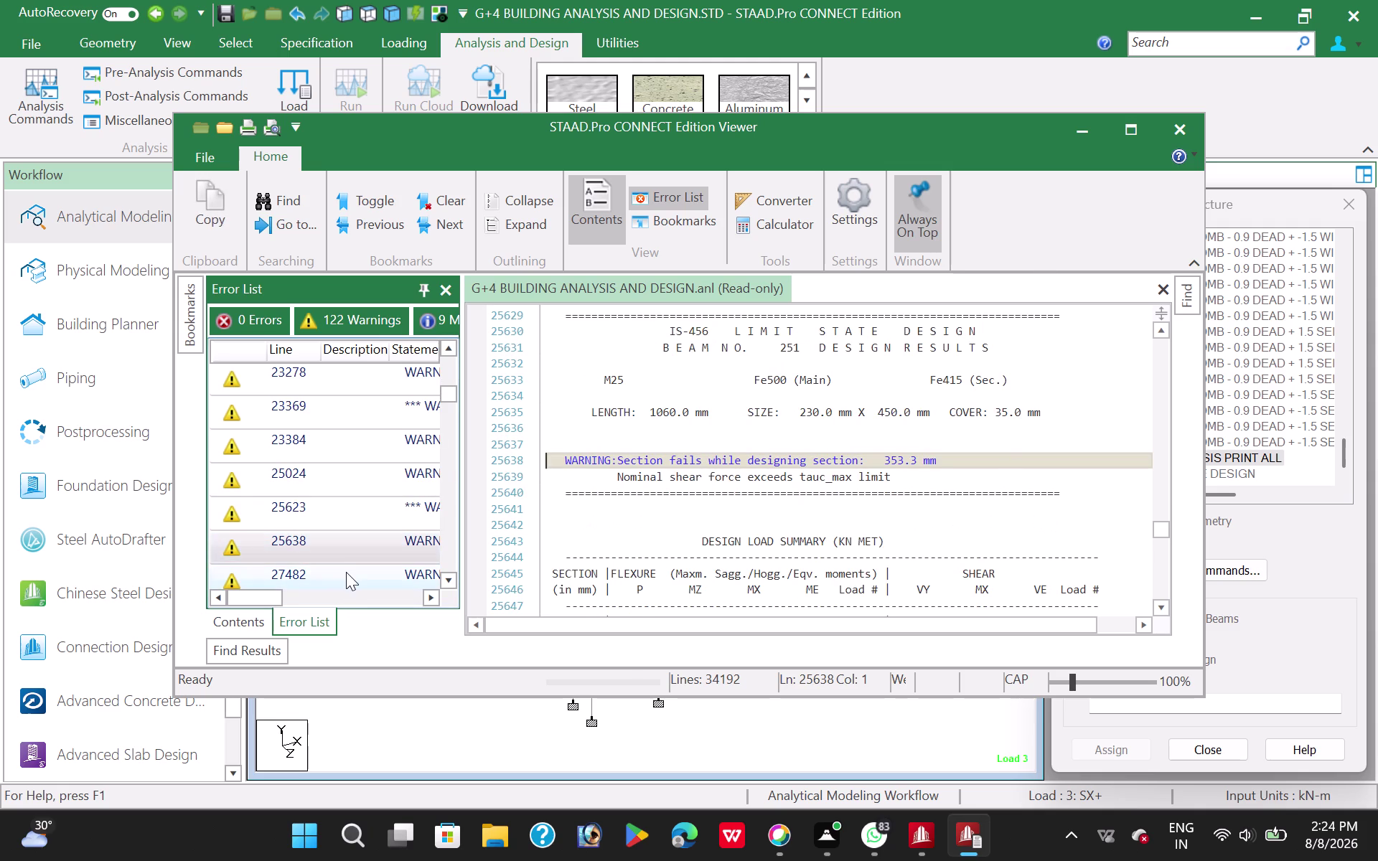
double_click(346, 572)
double_click(344, 548)
double_click(344, 577)
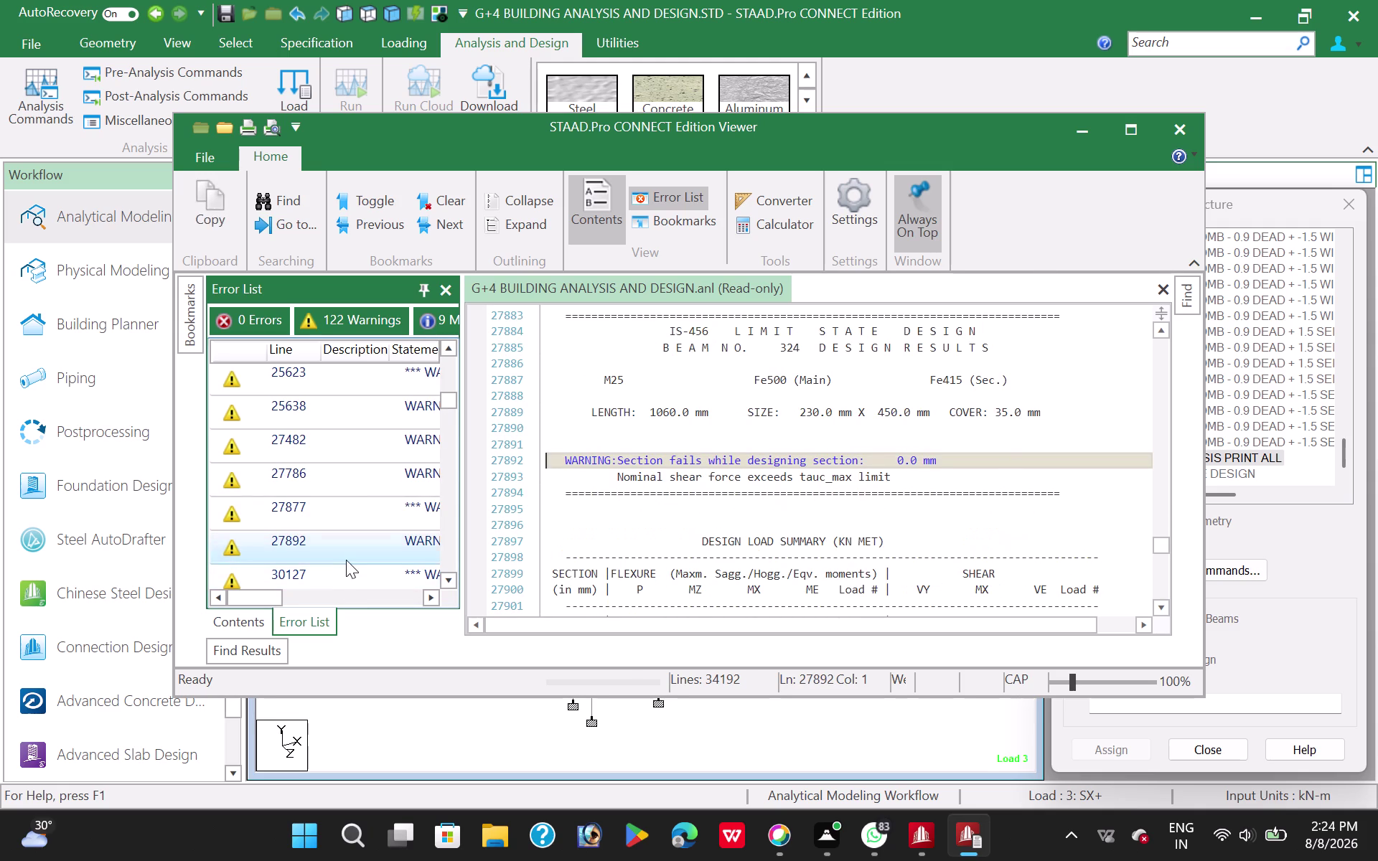
Check the reinforcement warnings for columns 47 and 49, then close the viewer.
click(348, 556)
double_click(349, 584)
double_click(349, 575)
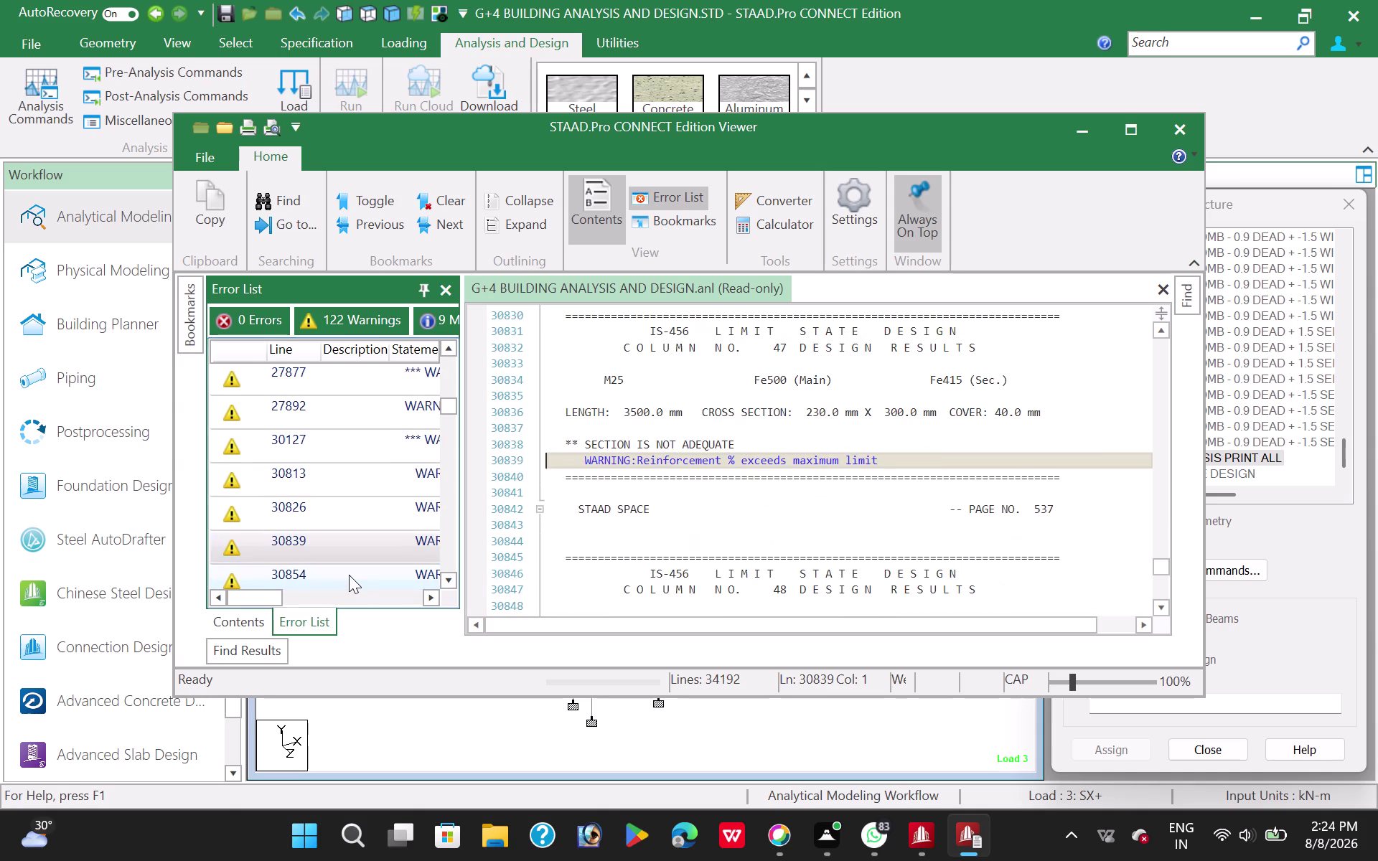
double_click(349, 560)
double_click(354, 584)
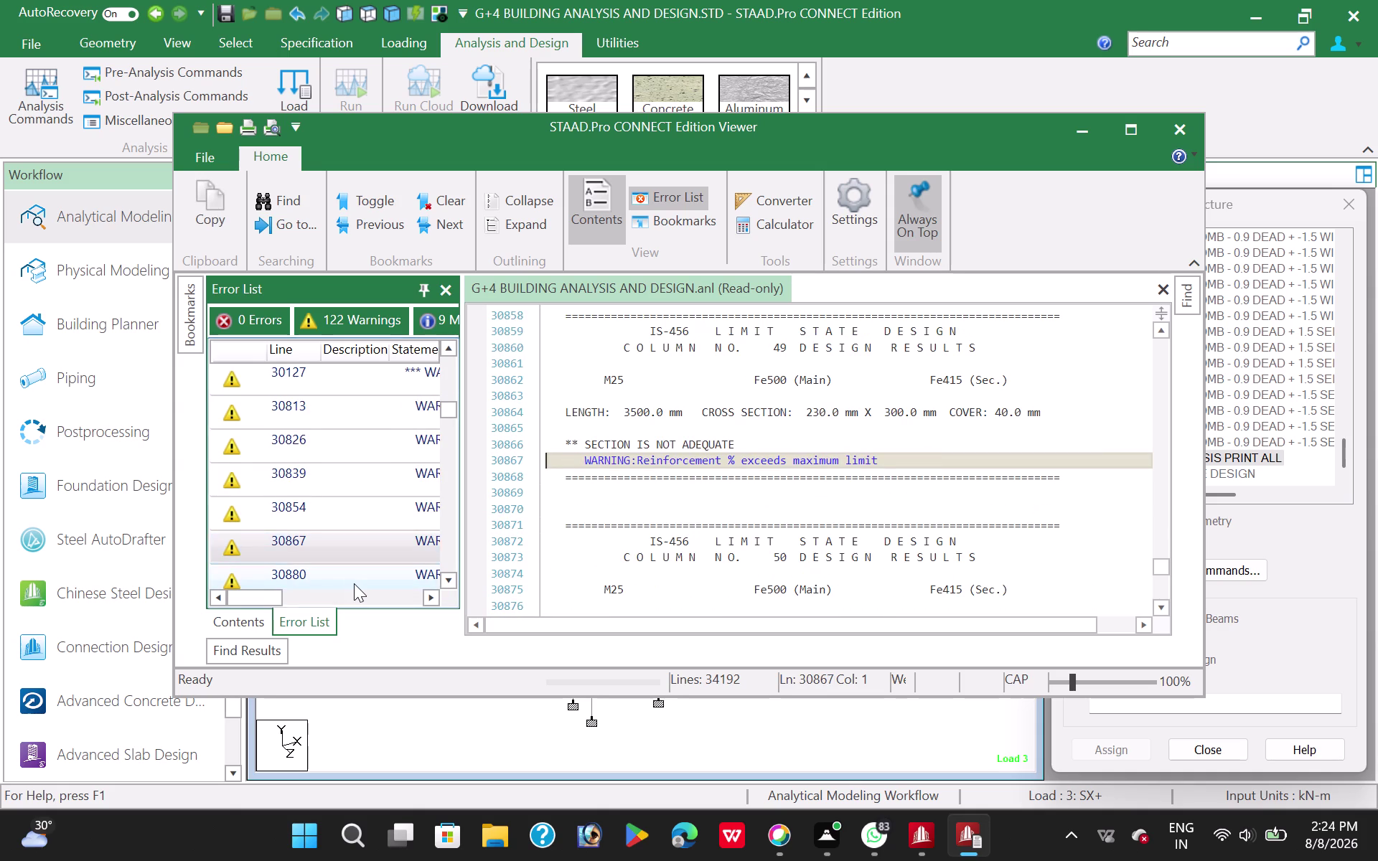
click(1178, 126)
click(543, 172)
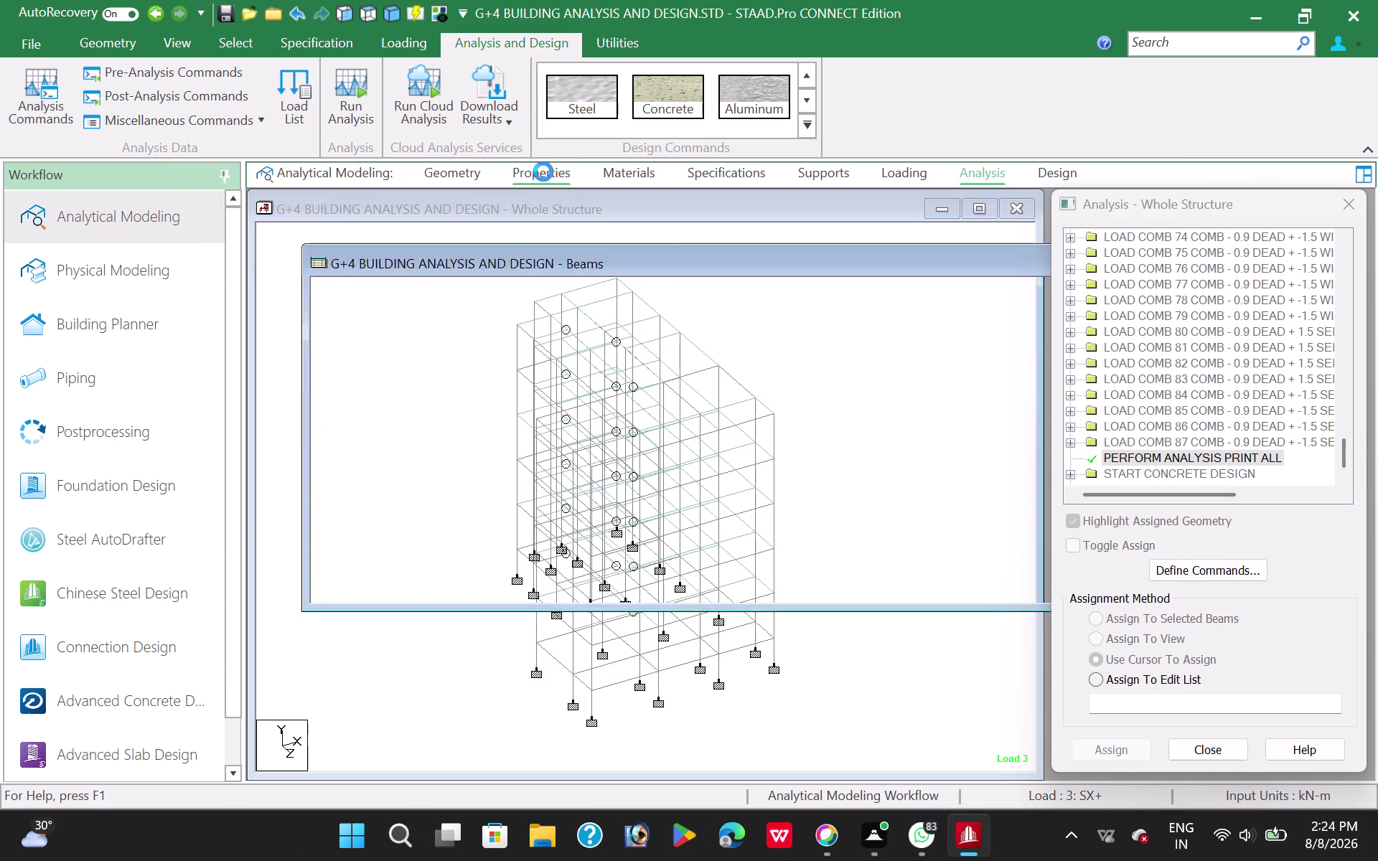
Edit section 5's depth from 0.45 to 0.30, discarding old results.
click(1110, 450)
click(1186, 543)
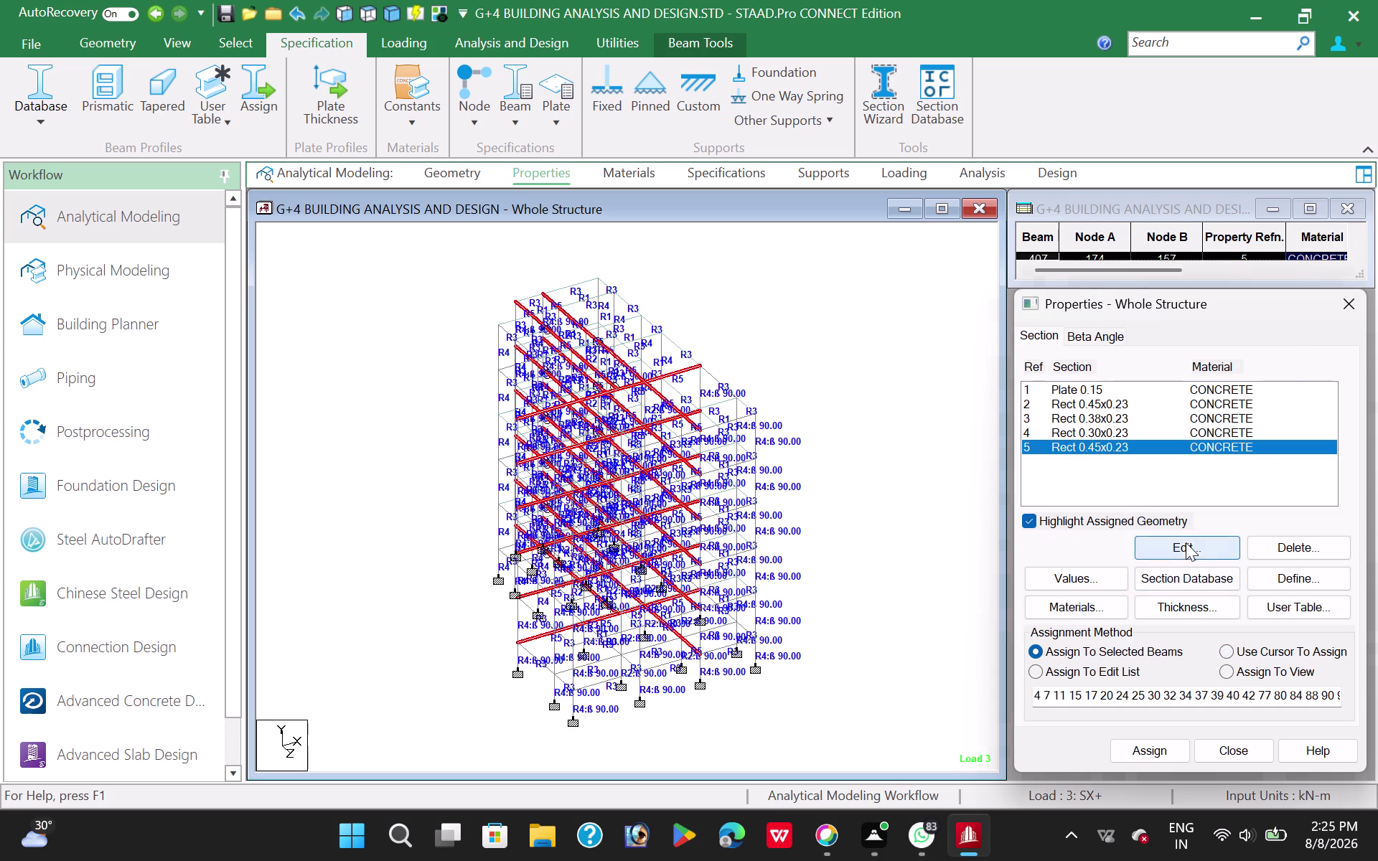
click(883, 439)
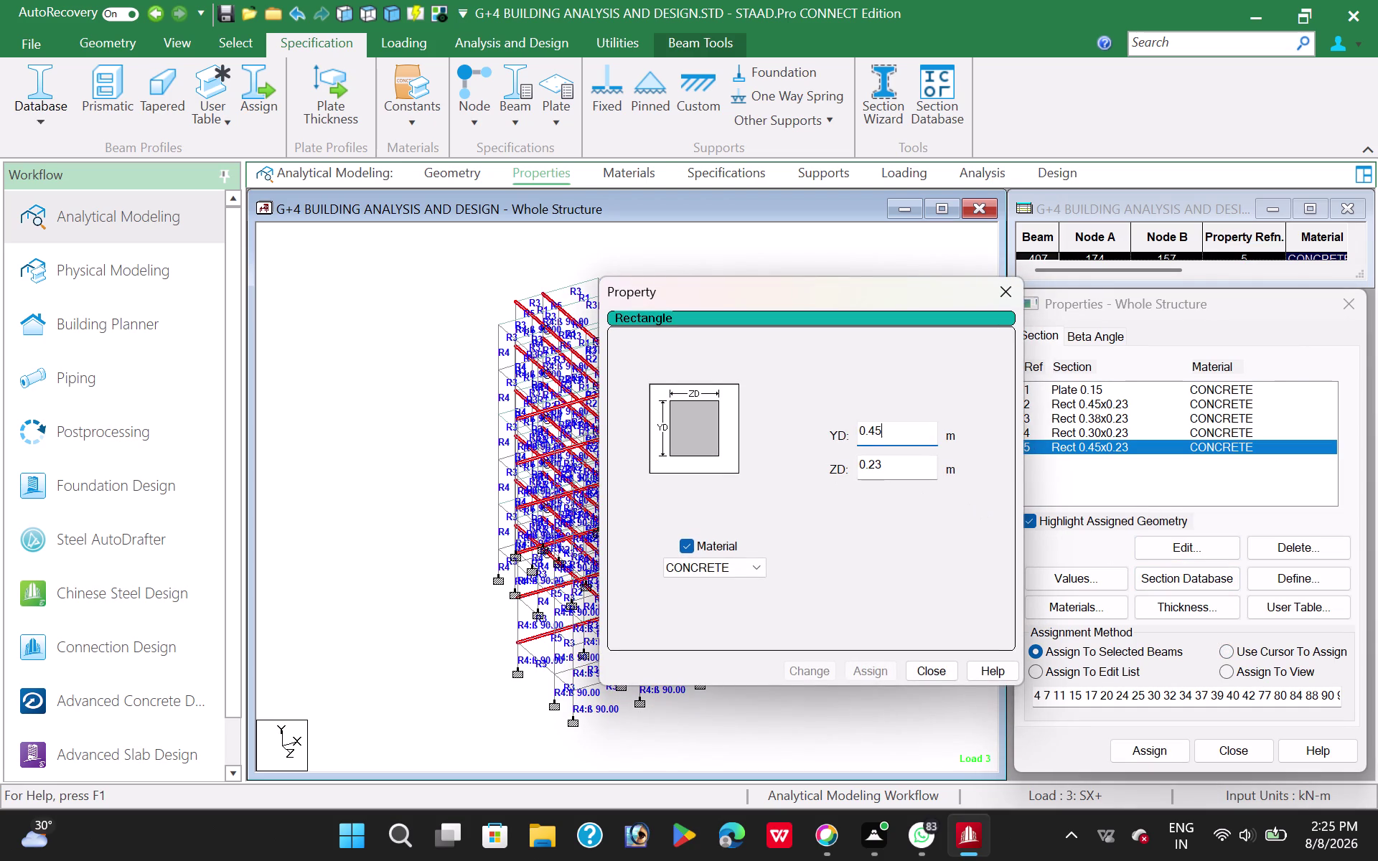
key(BackSpace)
key(BackSpace)
key(3)
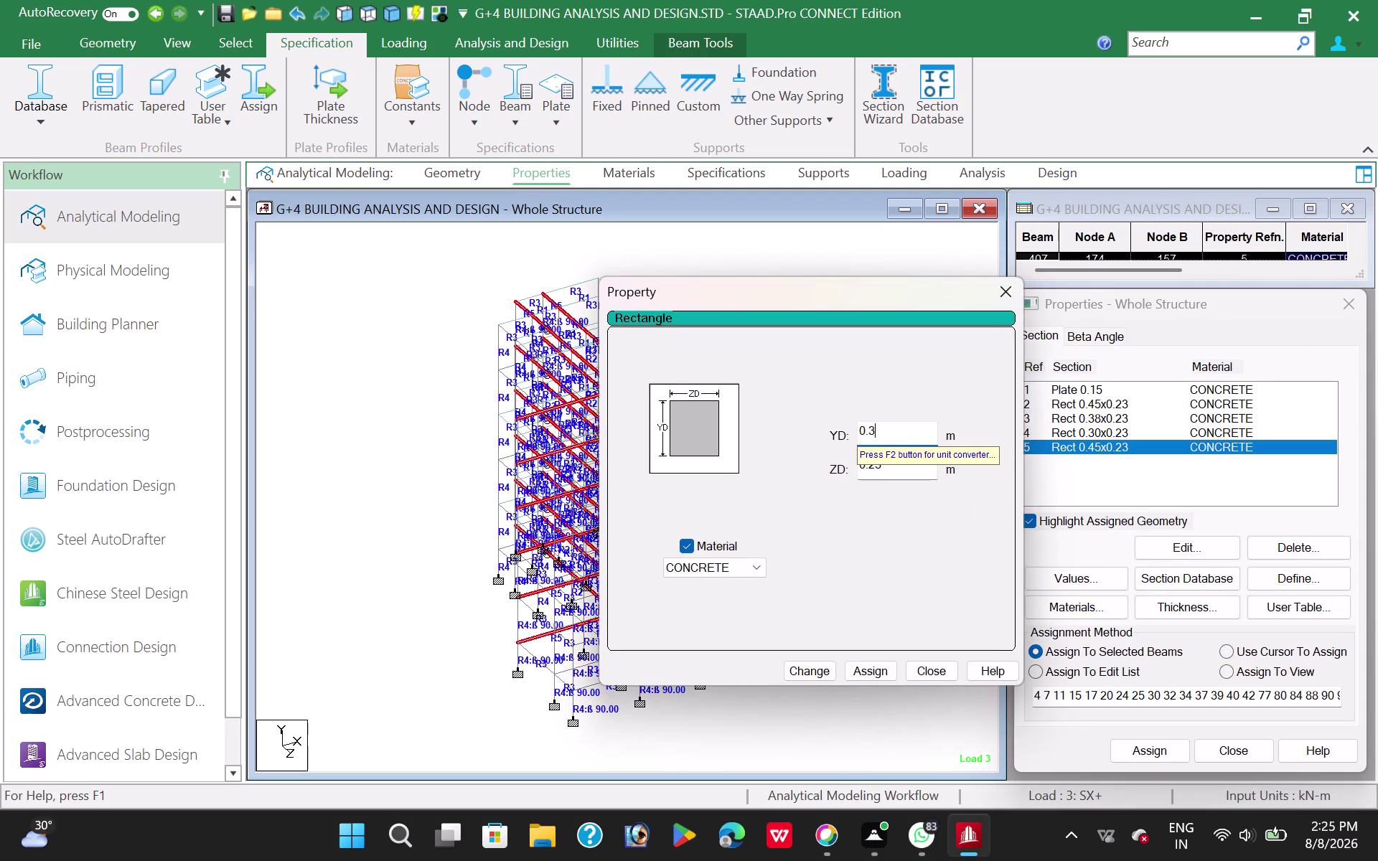
click(812, 674)
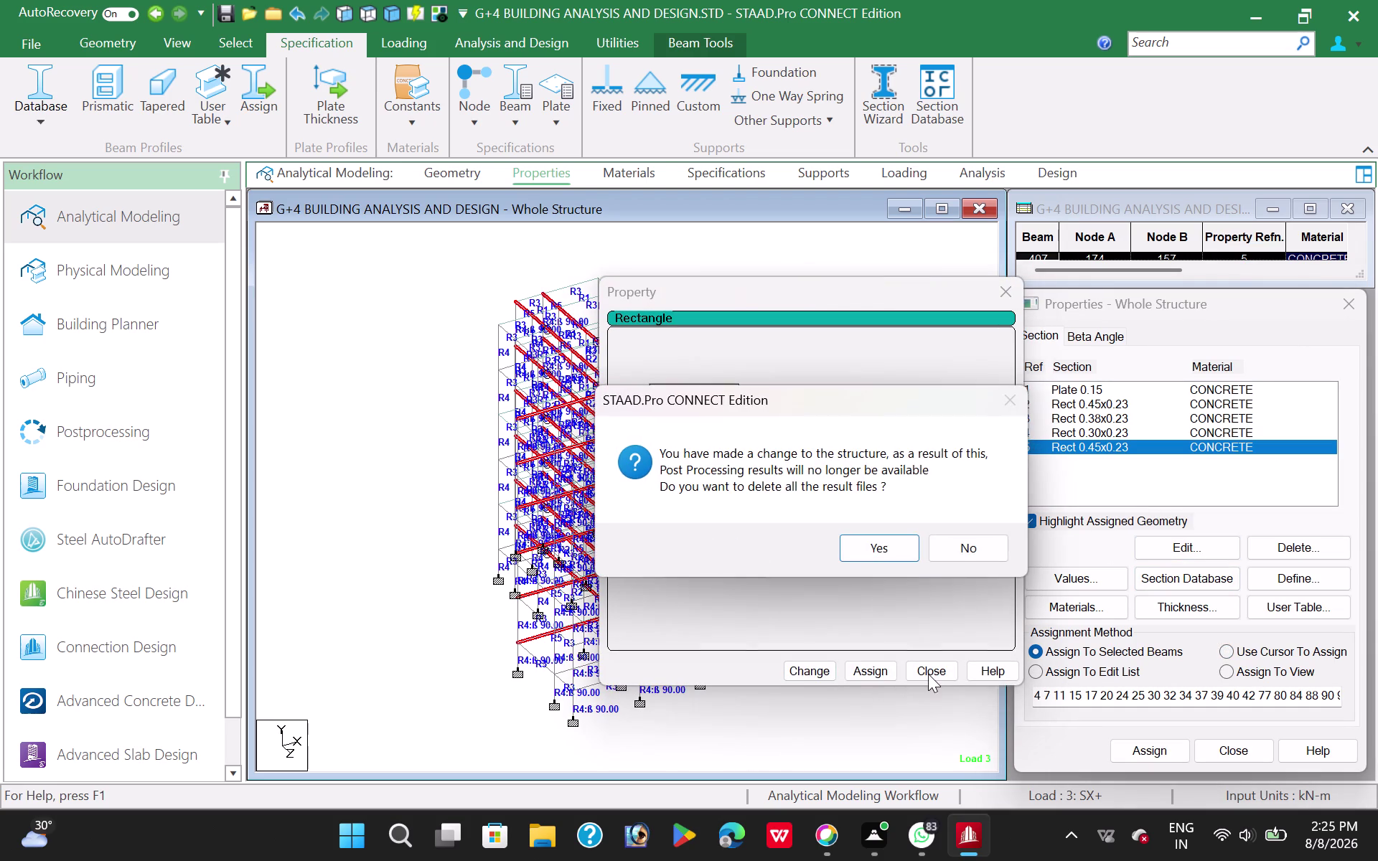
click(865, 541)
click(942, 677)
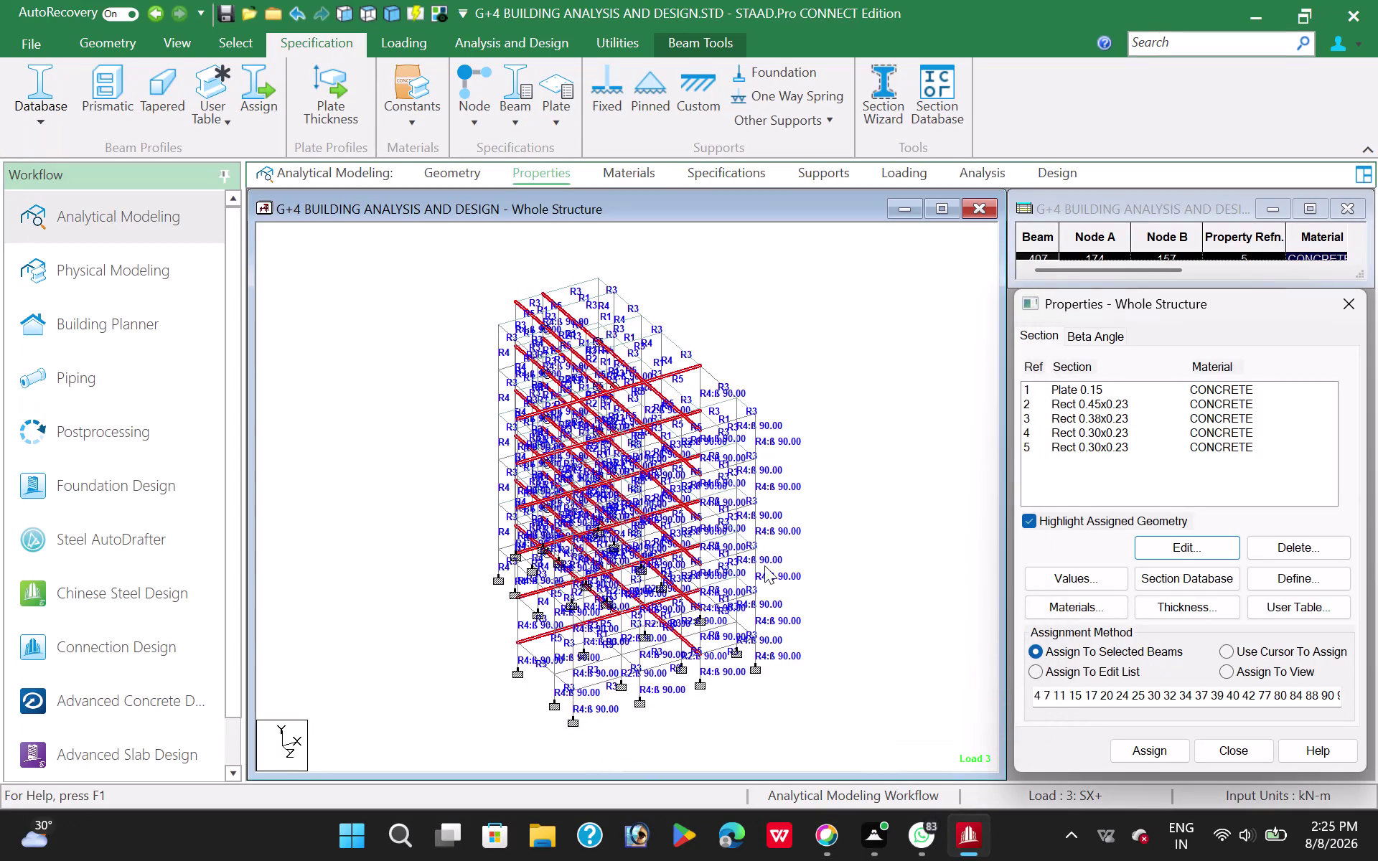
click(789, 341)
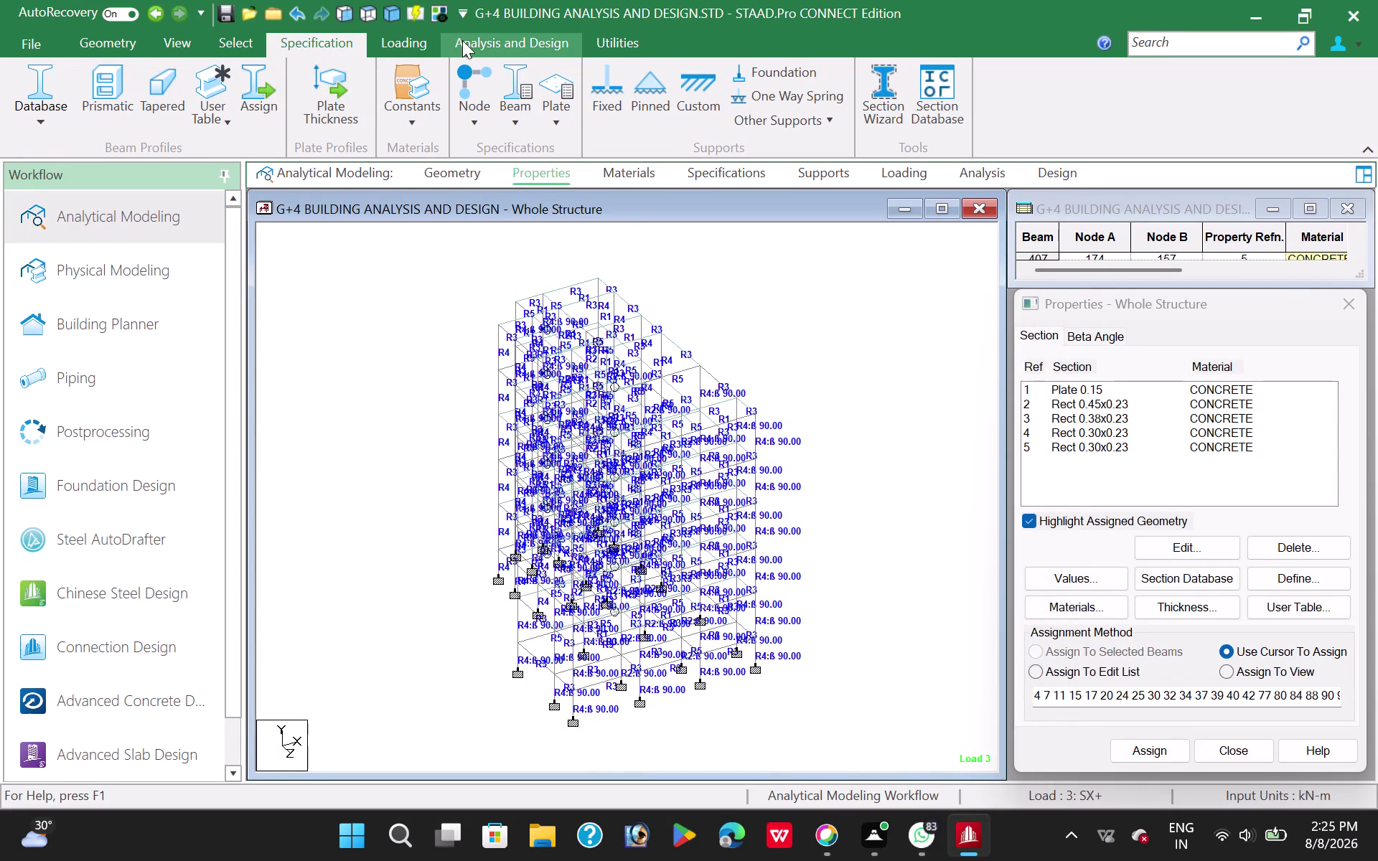
click(500, 40)
Save the resized model and rerun the analysis (0 errors, 158 warnings), then view the output file.
click(342, 105)
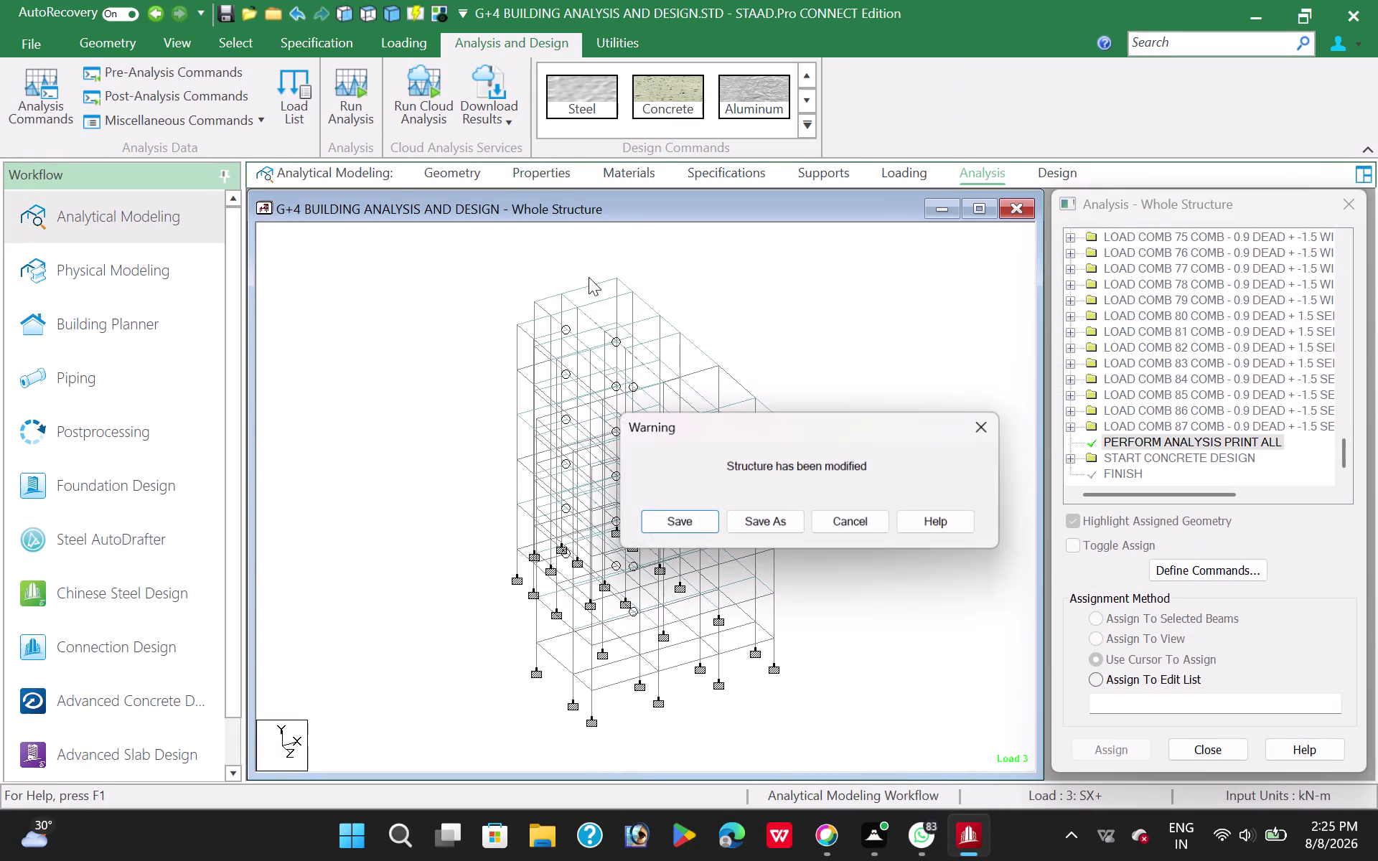
click(679, 526)
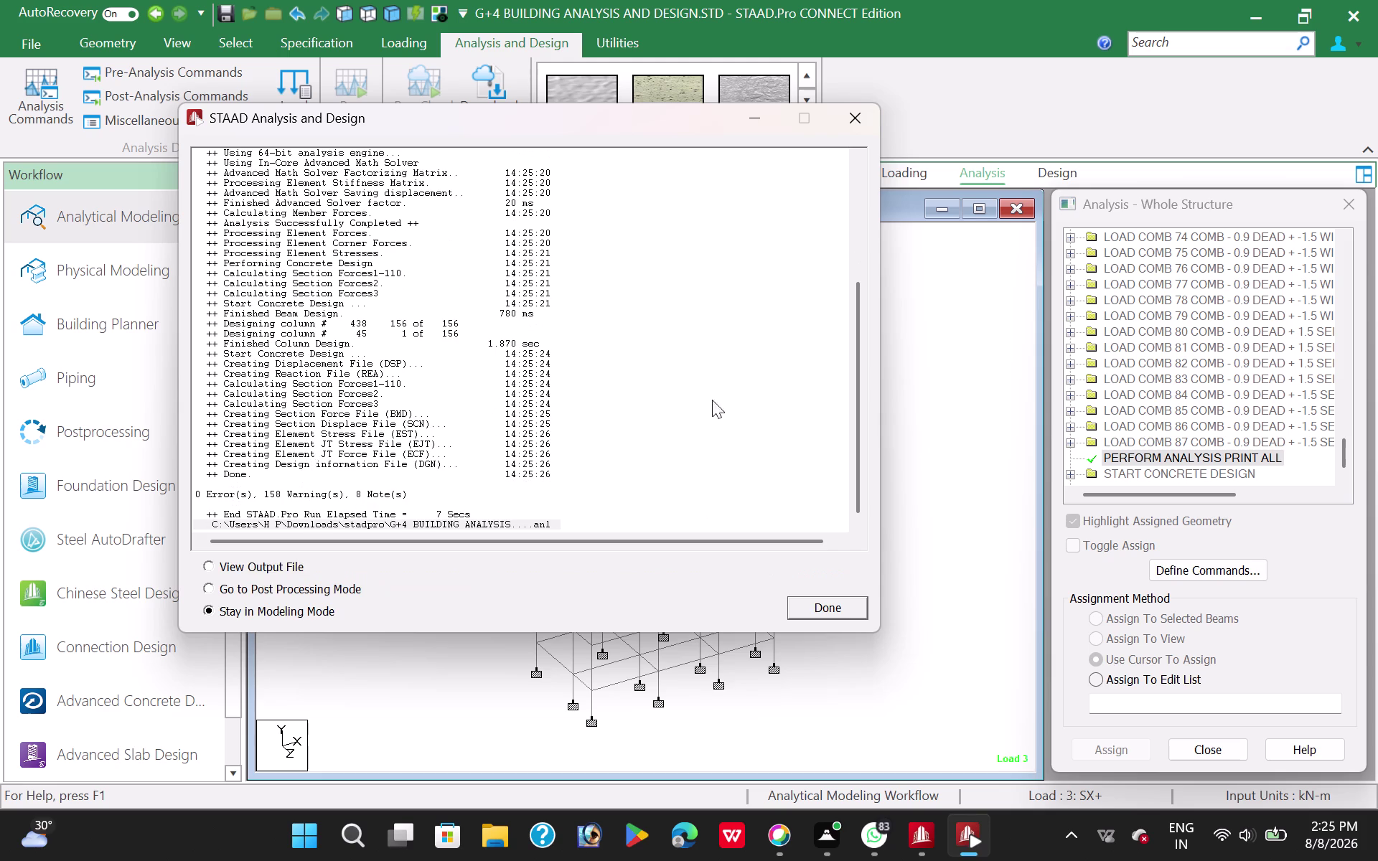
click(208, 569)
click(817, 605)
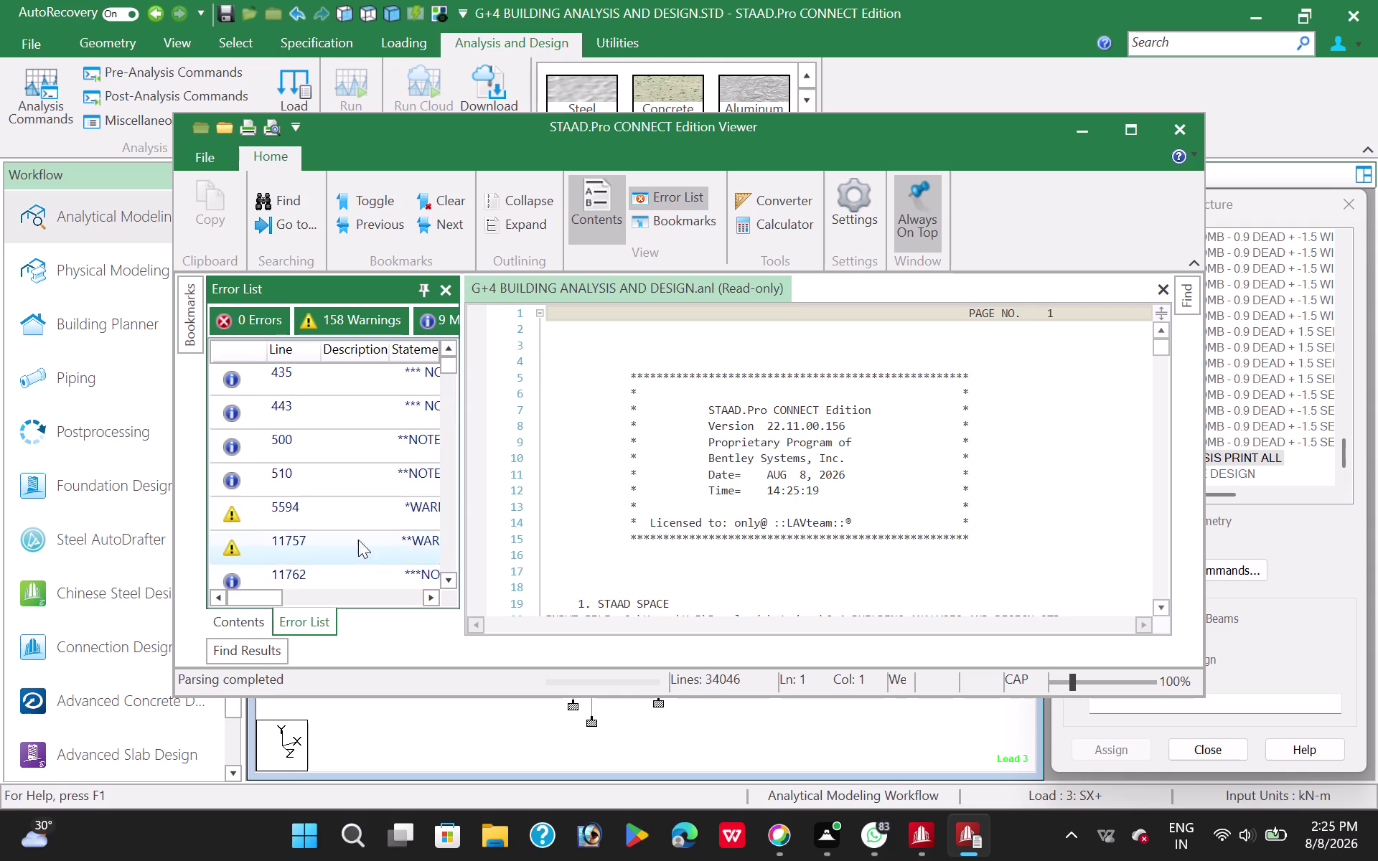
Step through the design warnings for beams 7, 24, 88 and 153 in the output.
scroll(down, 3)
double_click(302, 511)
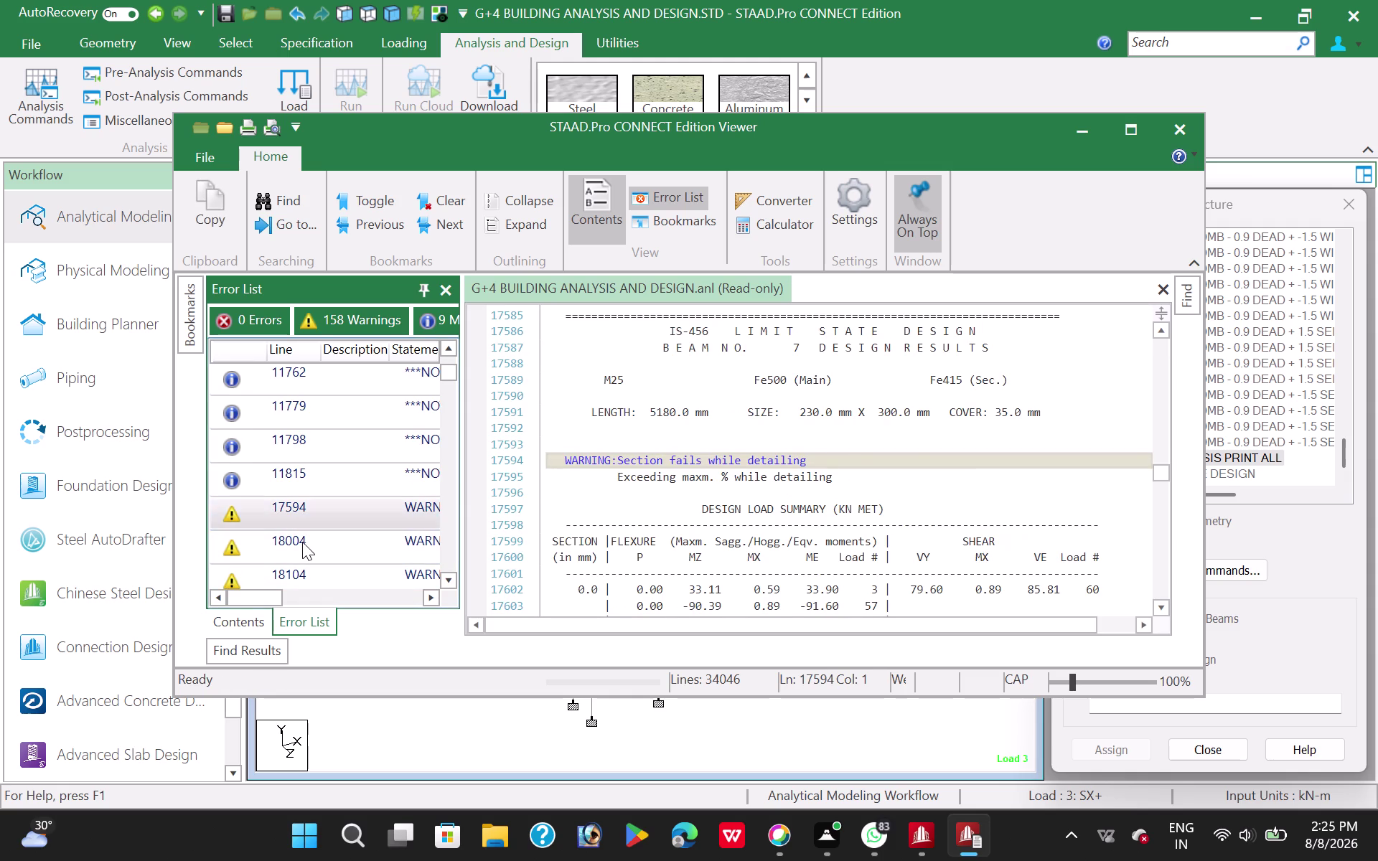
double_click(302, 543)
double_click(311, 569)
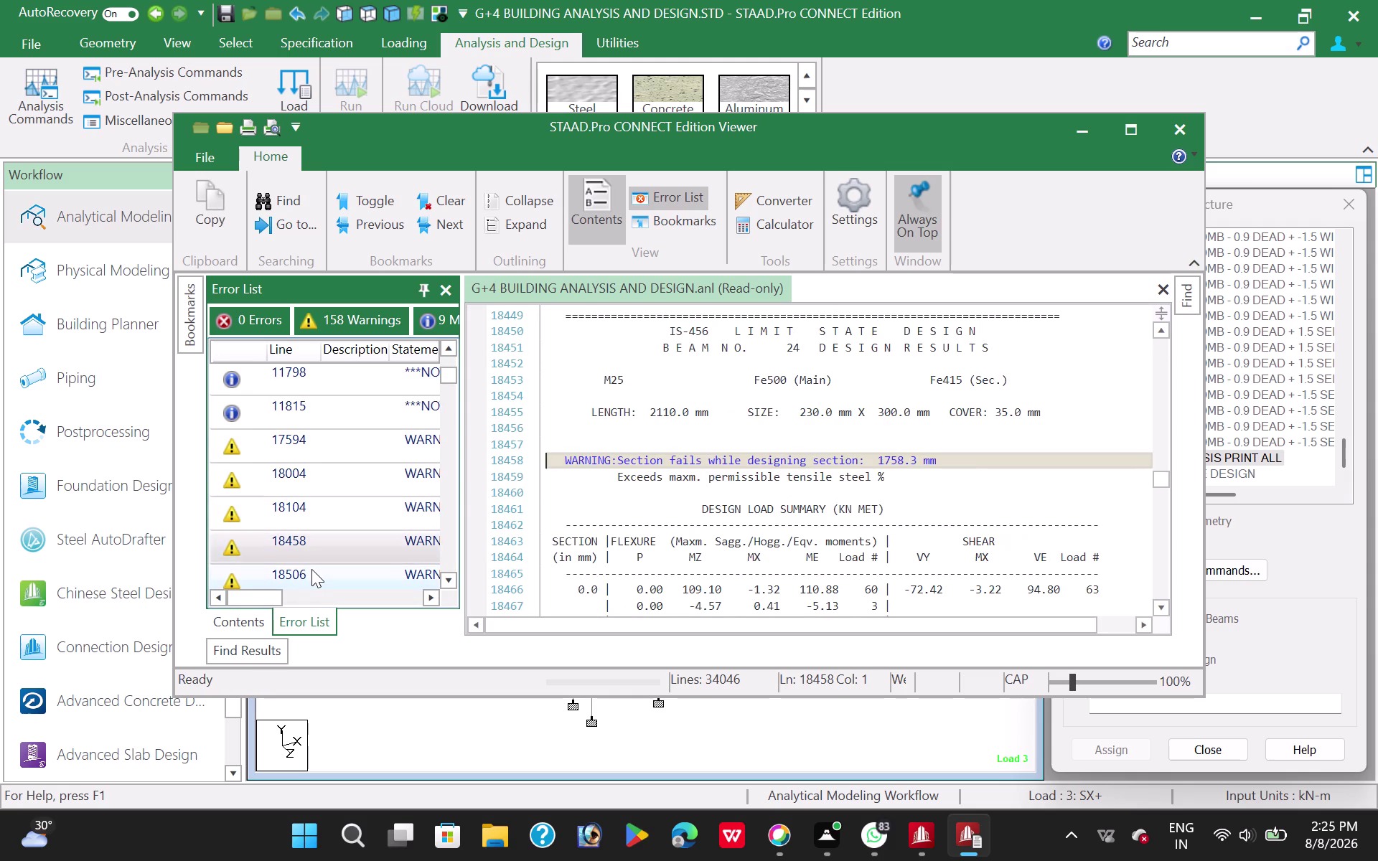
scroll(down, 3)
double_click(312, 569)
scroll(down, 3)
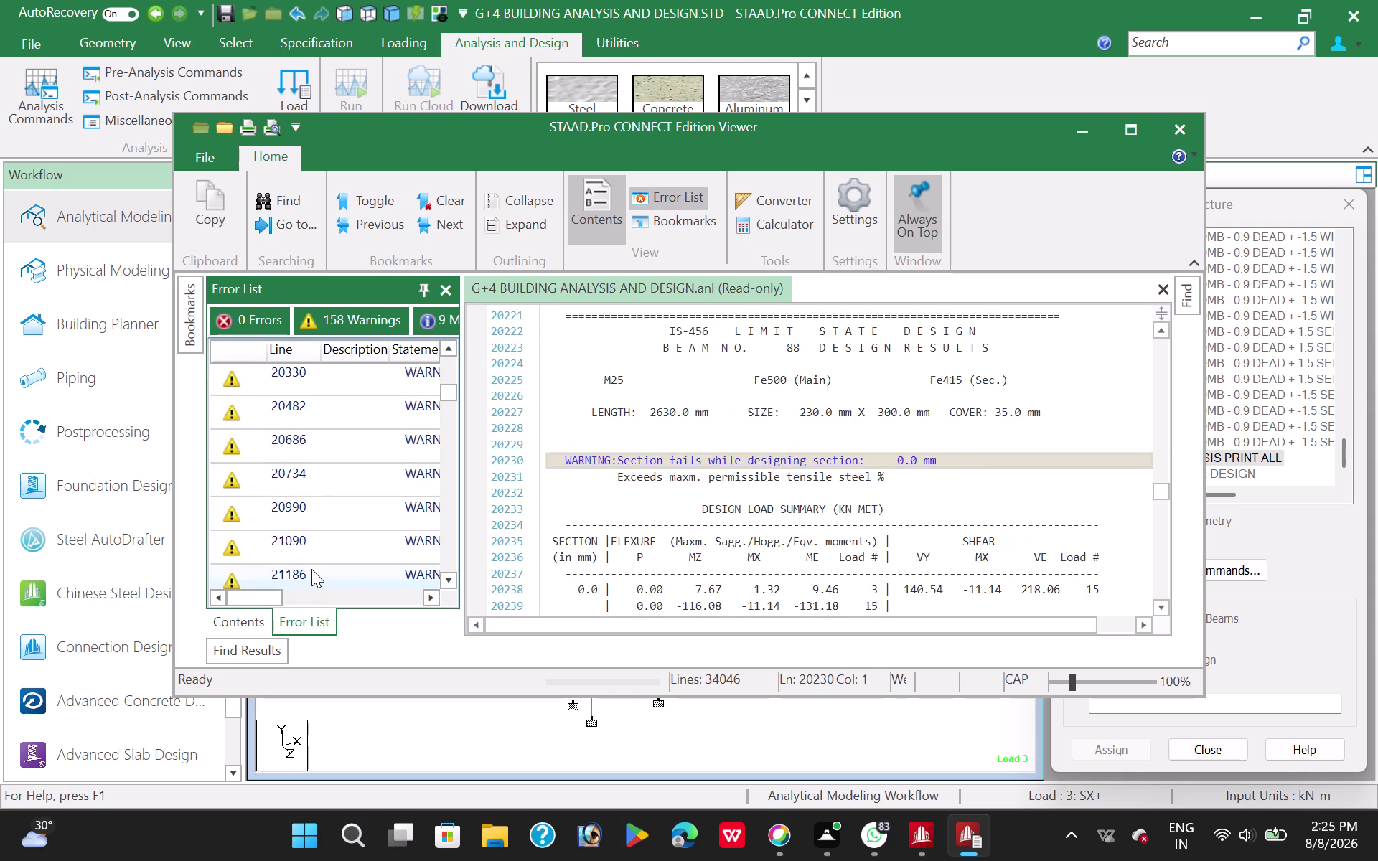
double_click(311, 569)
double_click(315, 585)
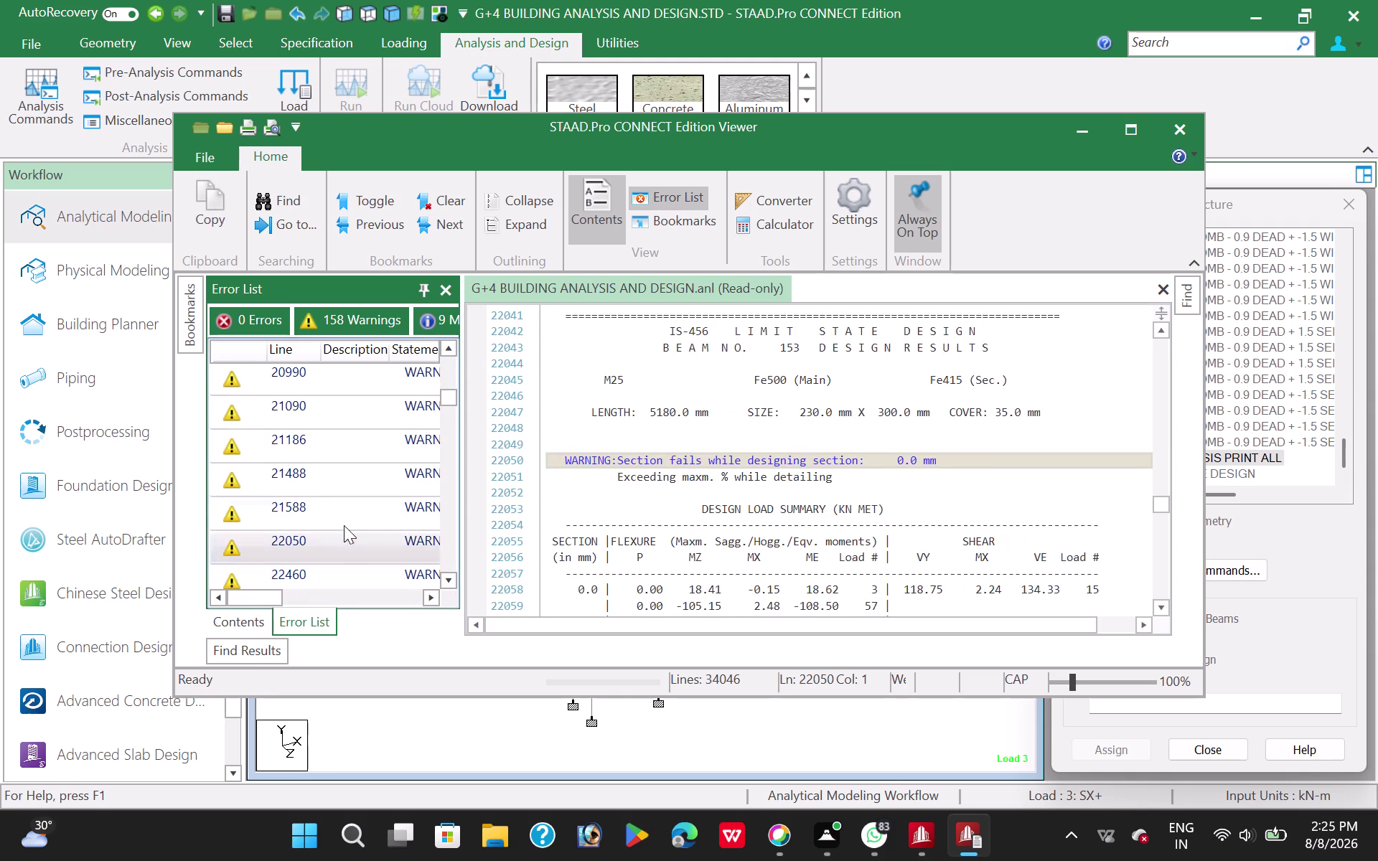
click(344, 525)
click(349, 522)
Step through the later beam design warnings, including beams 180, 309 and 316.
scroll(down, 3)
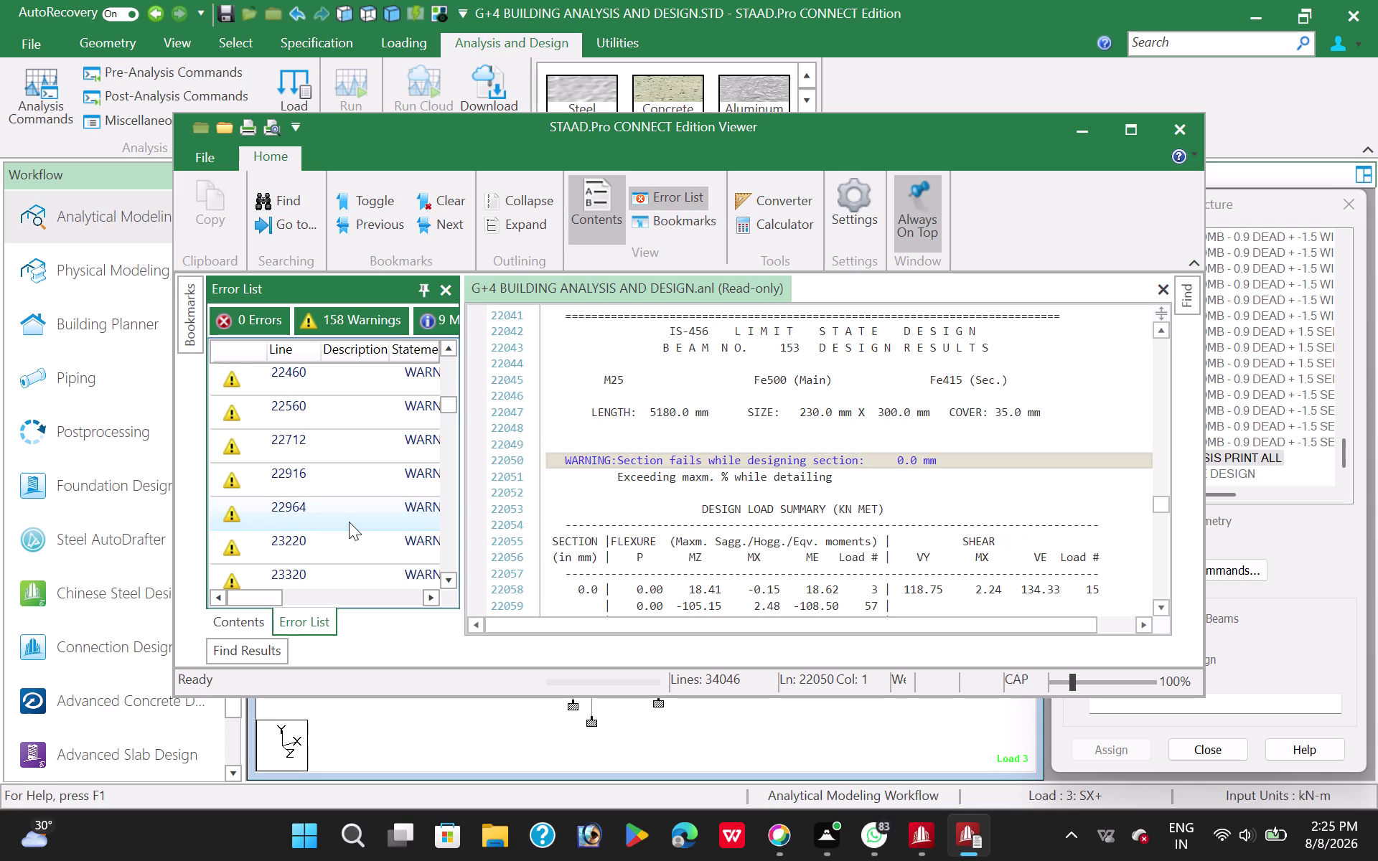
double_click(342, 549)
double_click(332, 567)
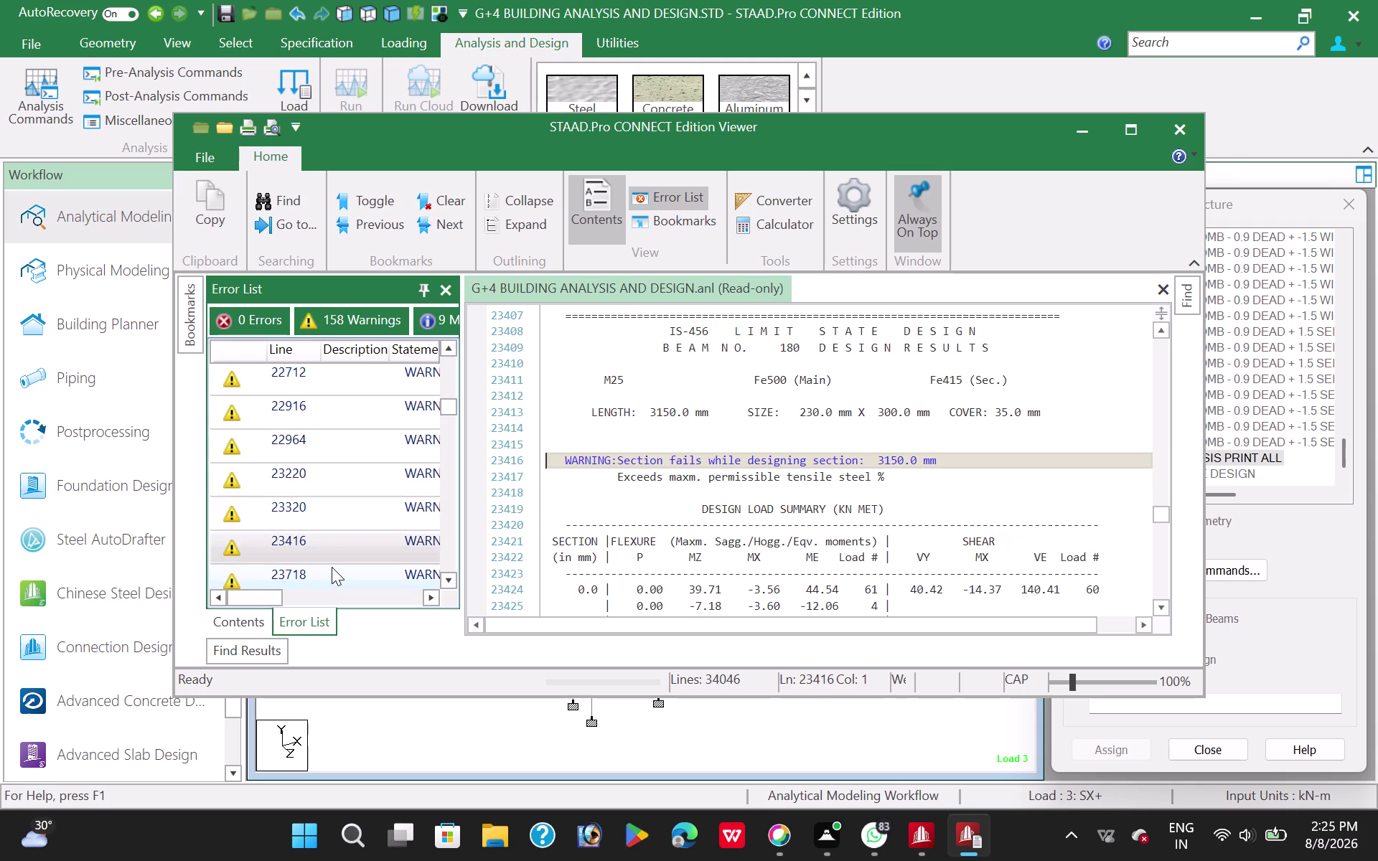
double_click(328, 577)
scroll(down, 3)
double_click(328, 576)
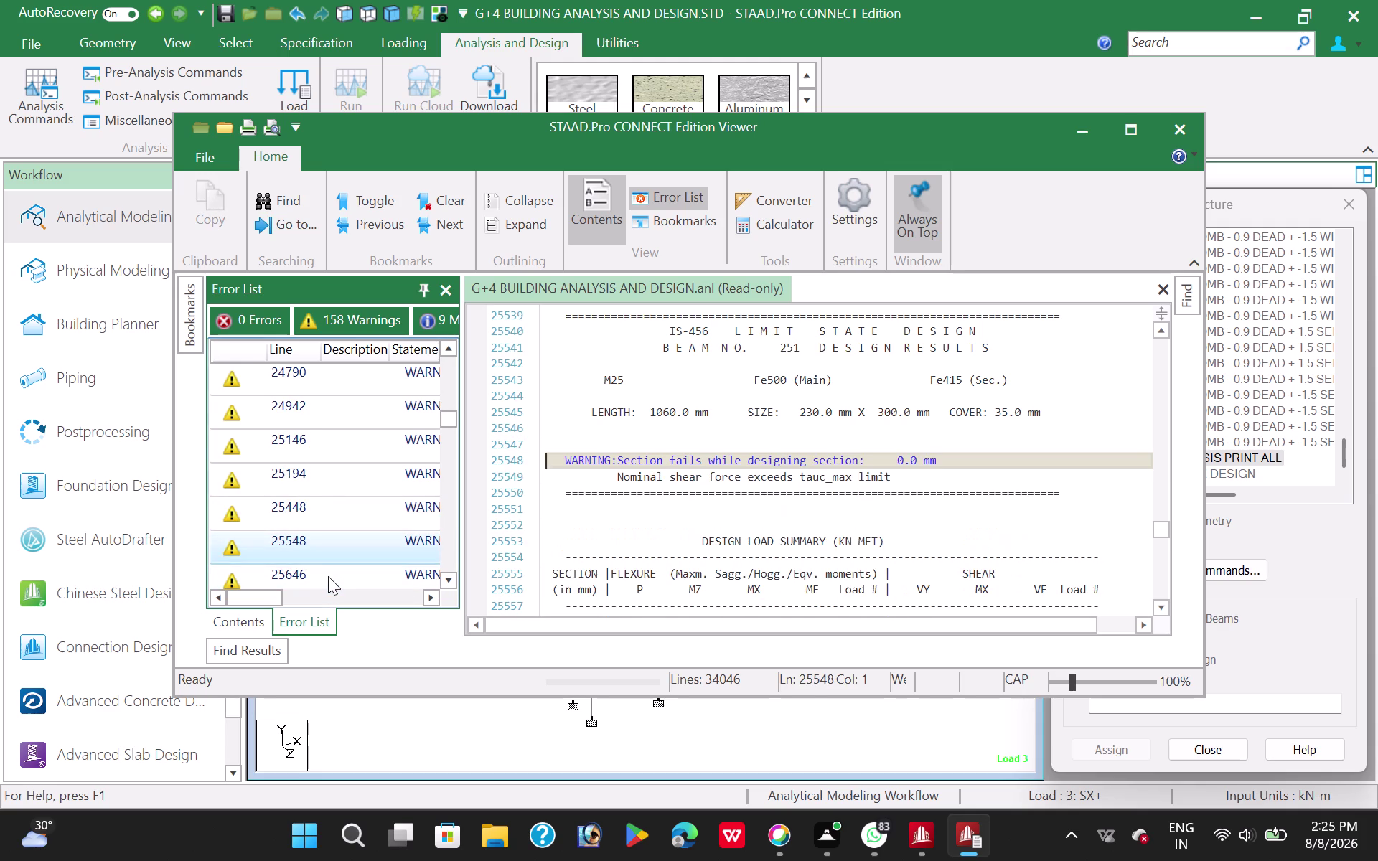
scroll(down, 3)
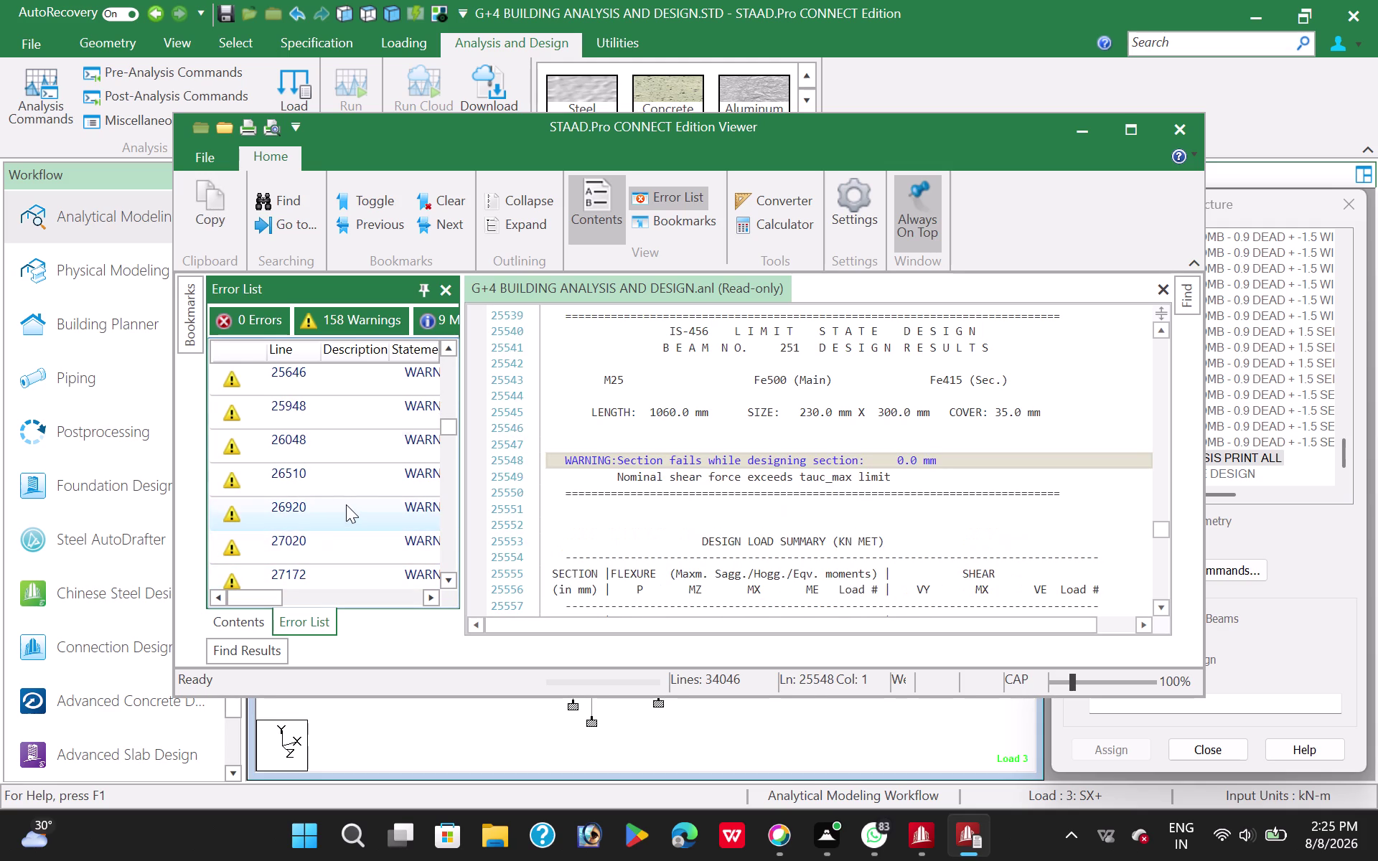
scroll(down, 3)
double_click(343, 514)
double_click(338, 539)
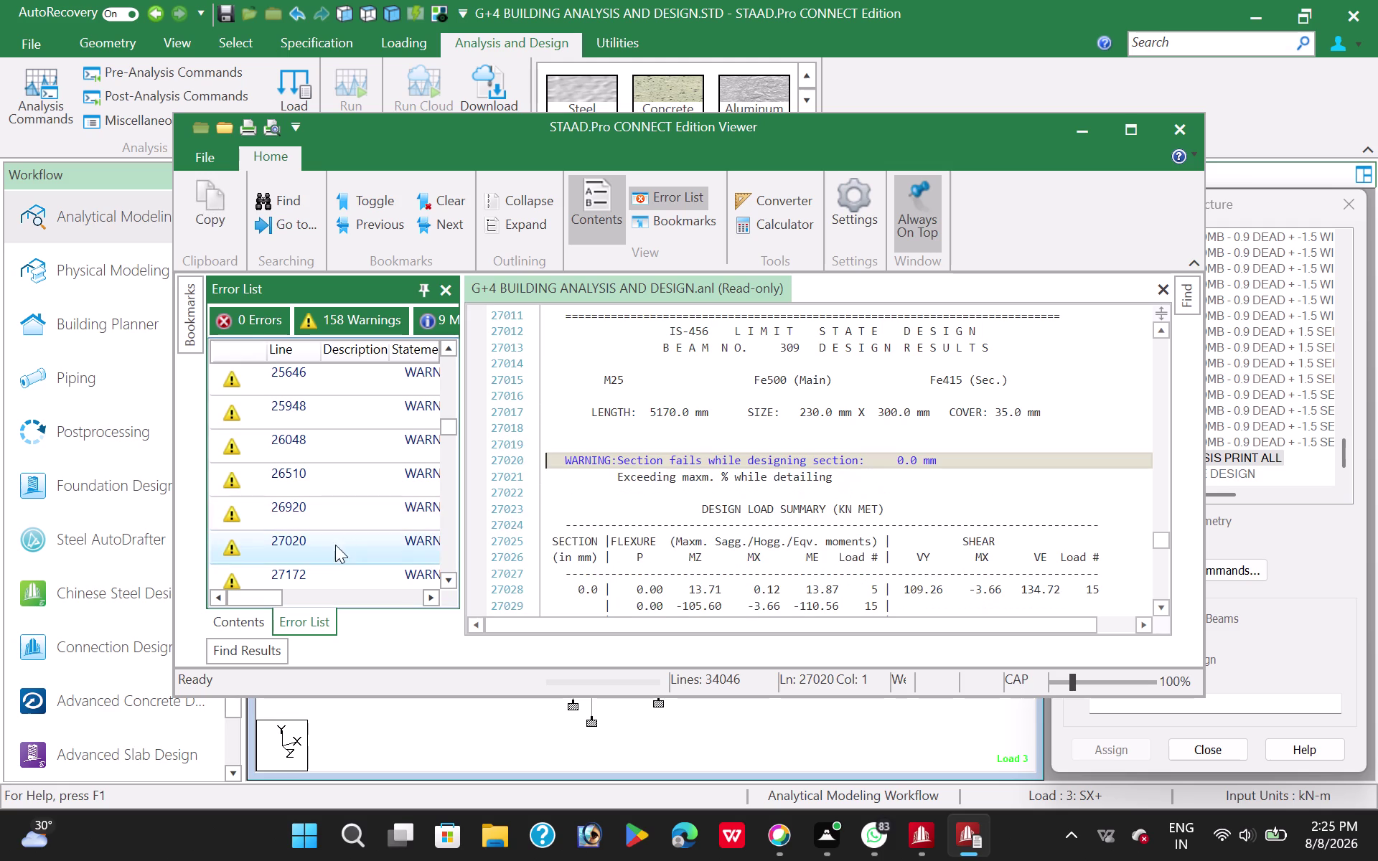
double_click(332, 565)
double_click(331, 574)
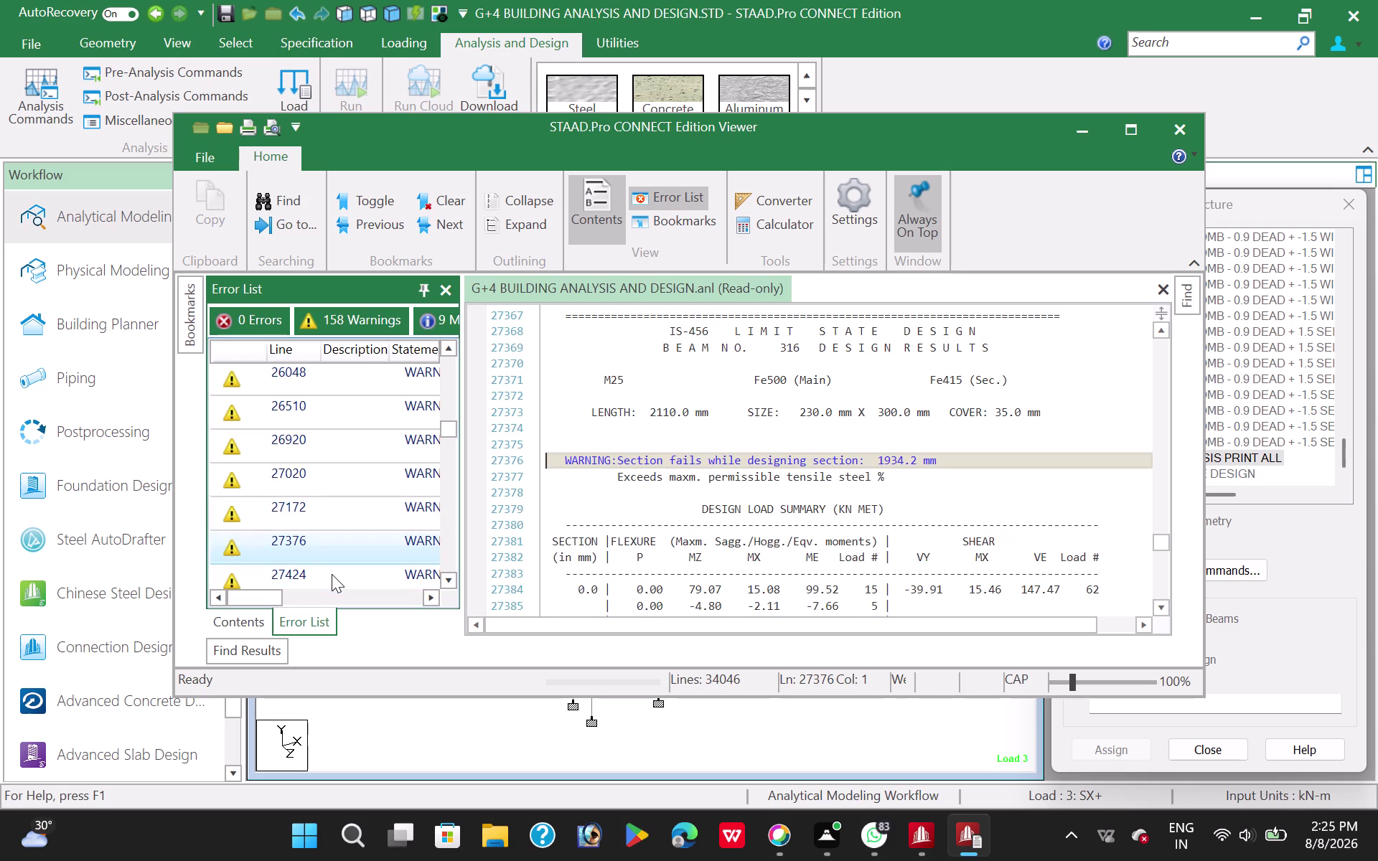
double_click(332, 573)
scroll(down, 3)
Review column reinforcement warnings for columns 49, 51, 59, 73, 71 and 125, then minimize the Viewer.
double_click(331, 570)
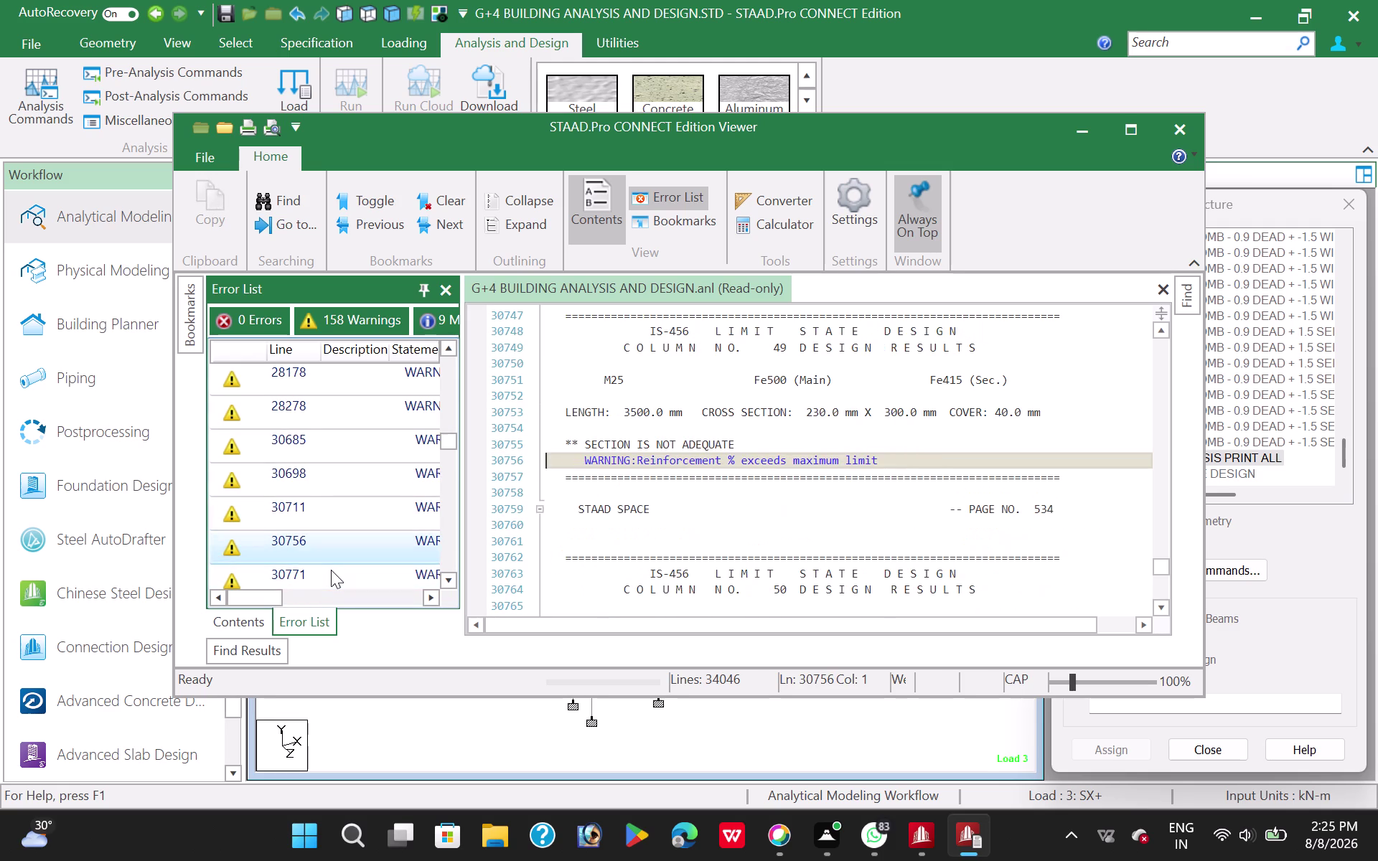
double_click(330, 571)
scroll(down, 3)
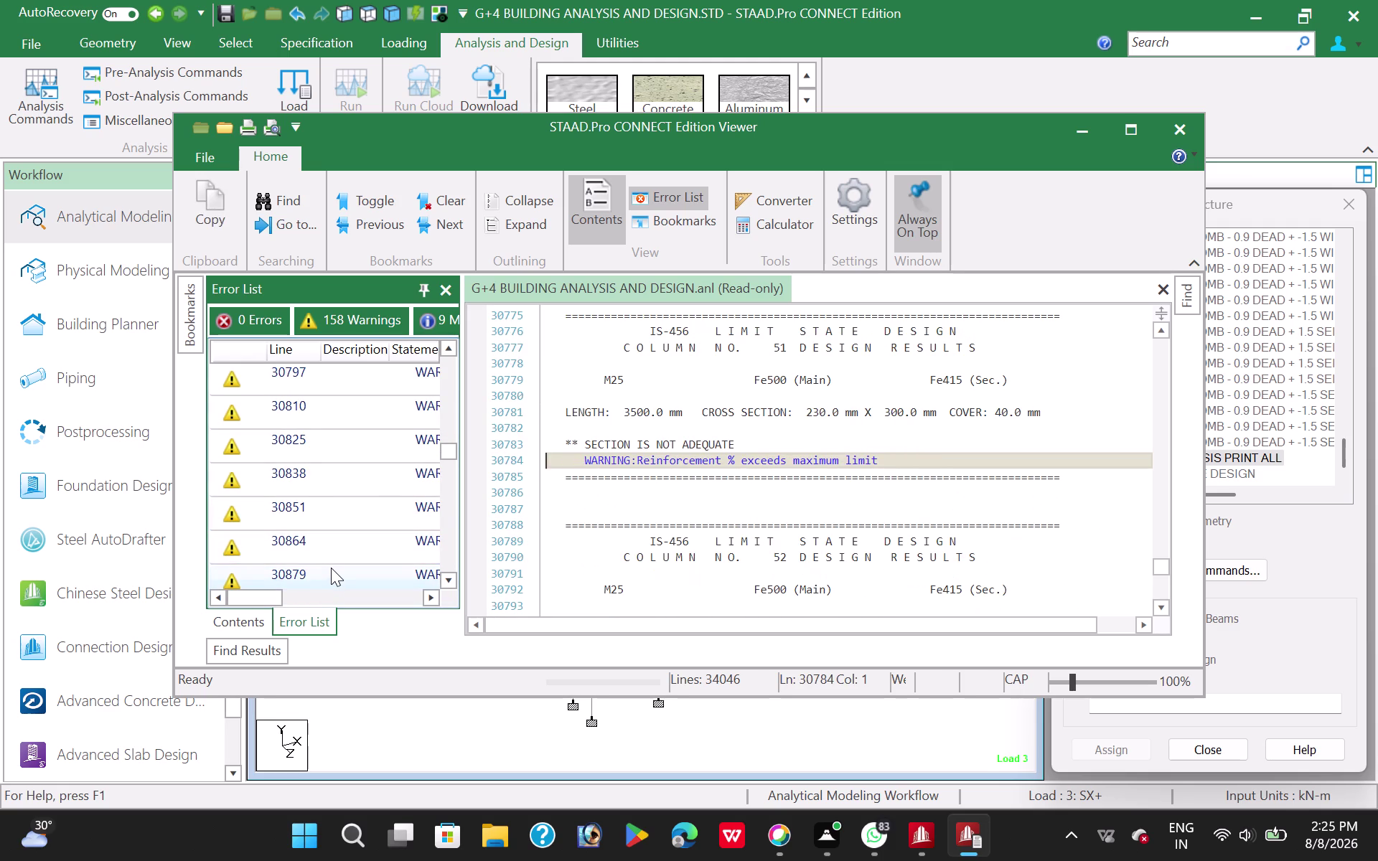
double_click(329, 567)
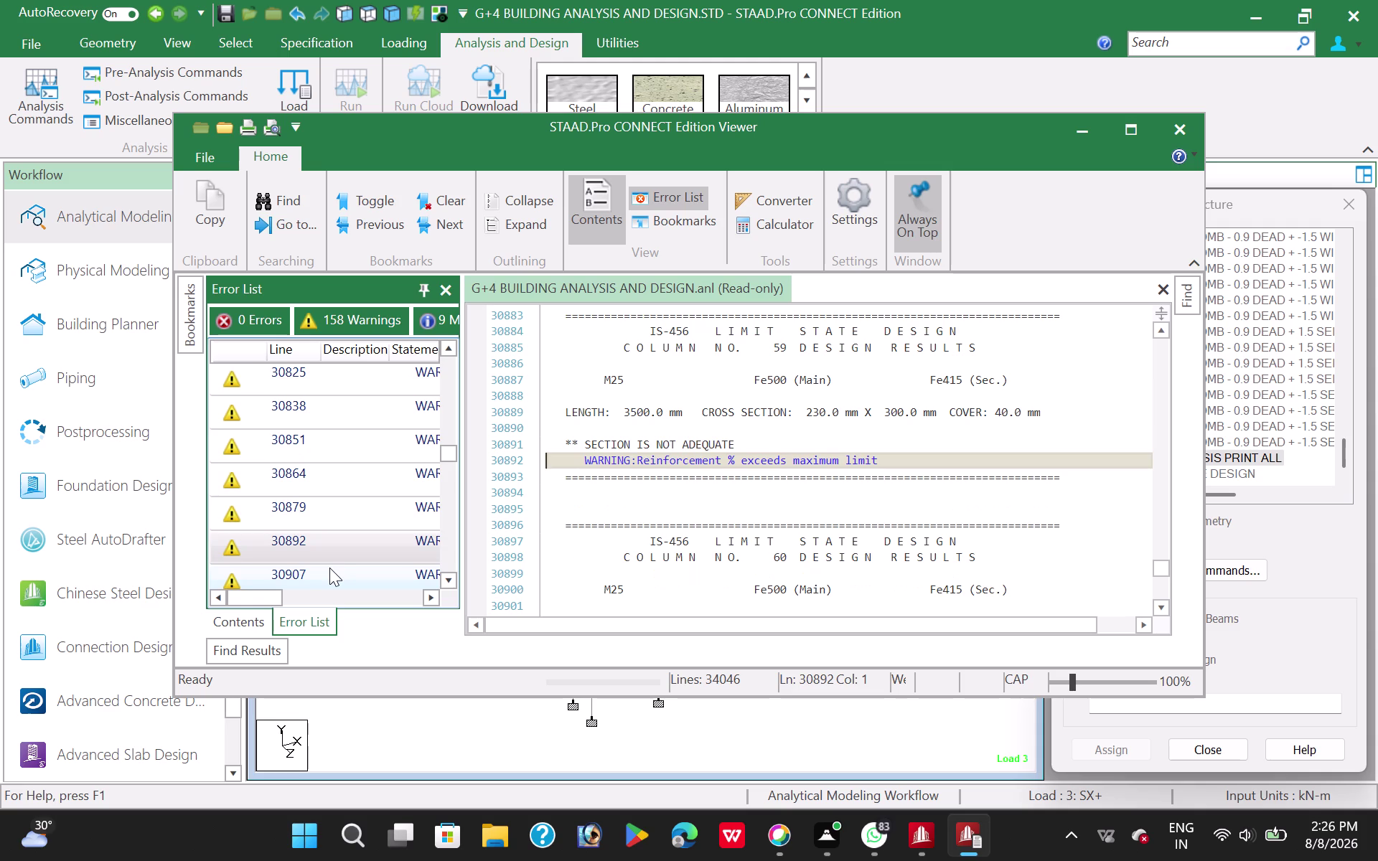
double_click(330, 572)
scroll(down, 3)
double_click(335, 549)
double_click(355, 504)
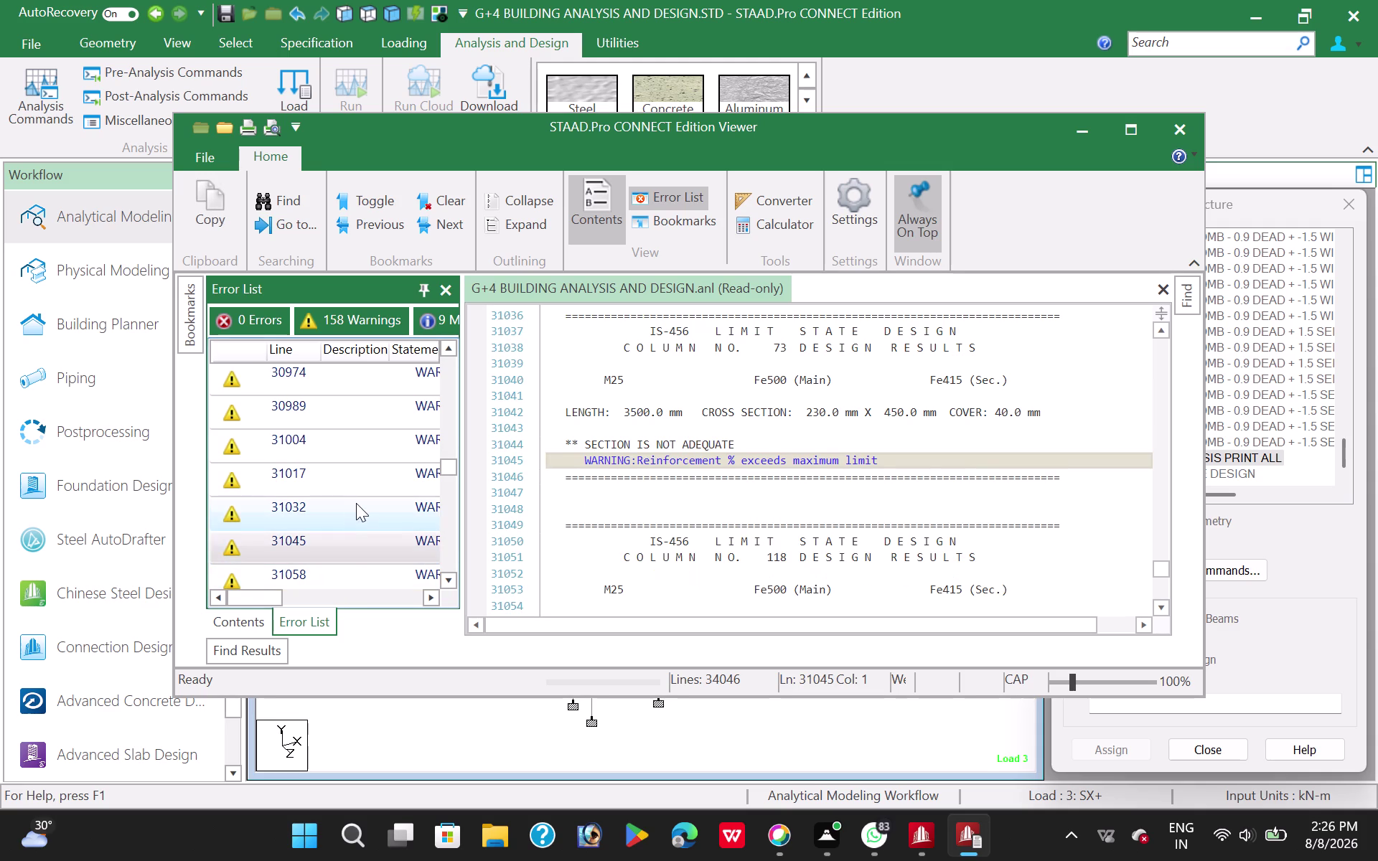
double_click(361, 478)
scroll(down, 3)
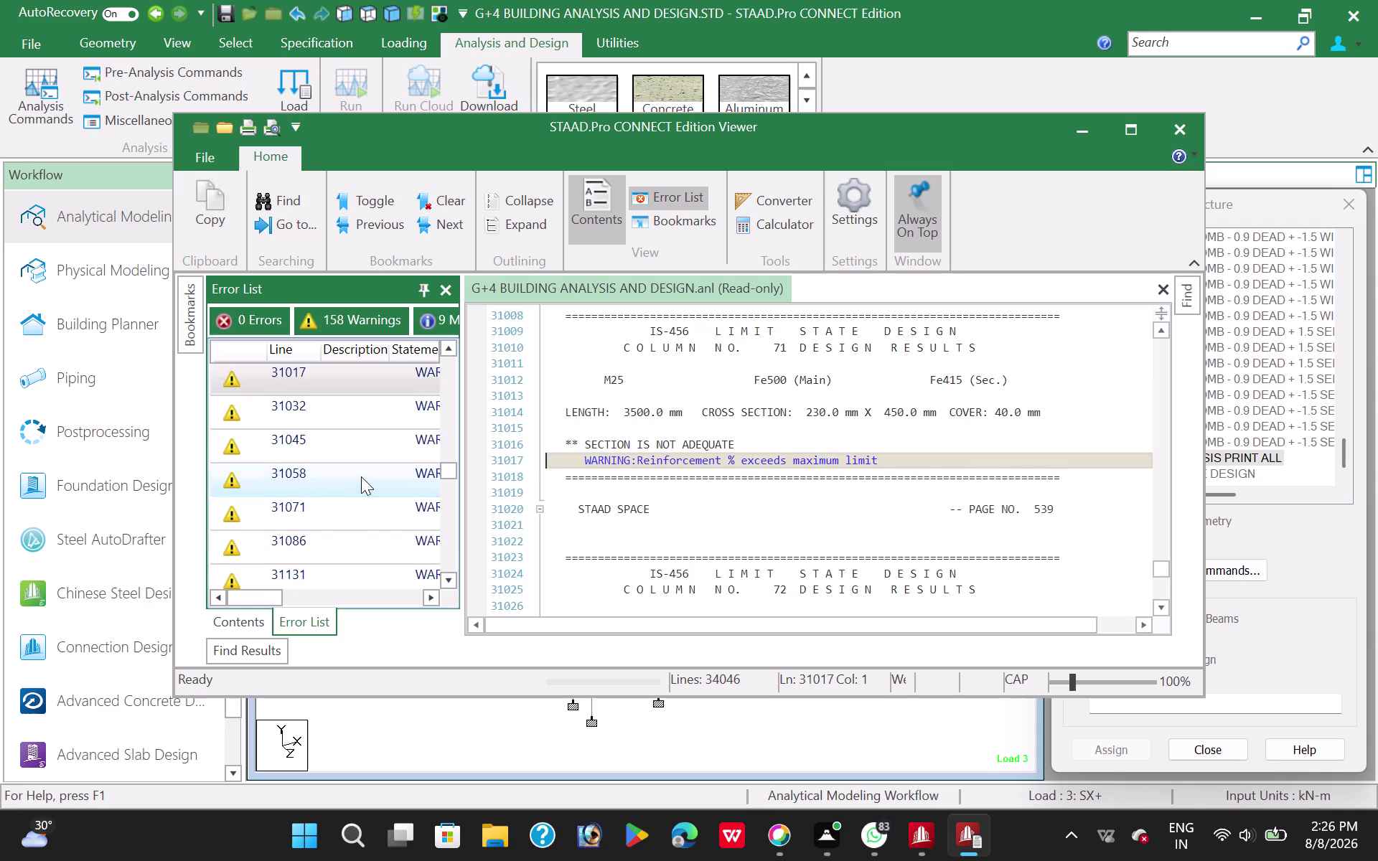
scroll(down, 3)
double_click(332, 531)
double_click(327, 549)
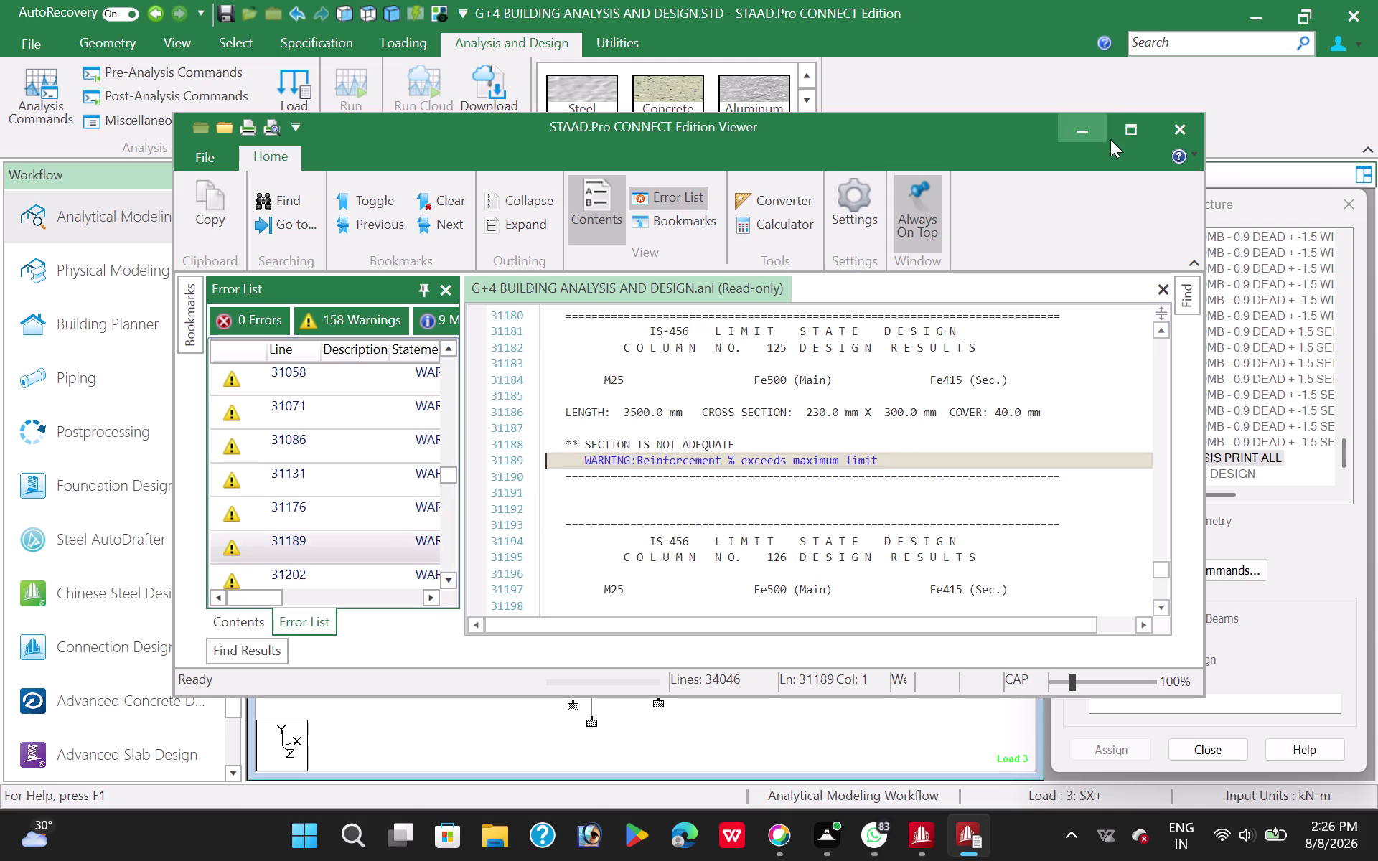
click(1174, 133)
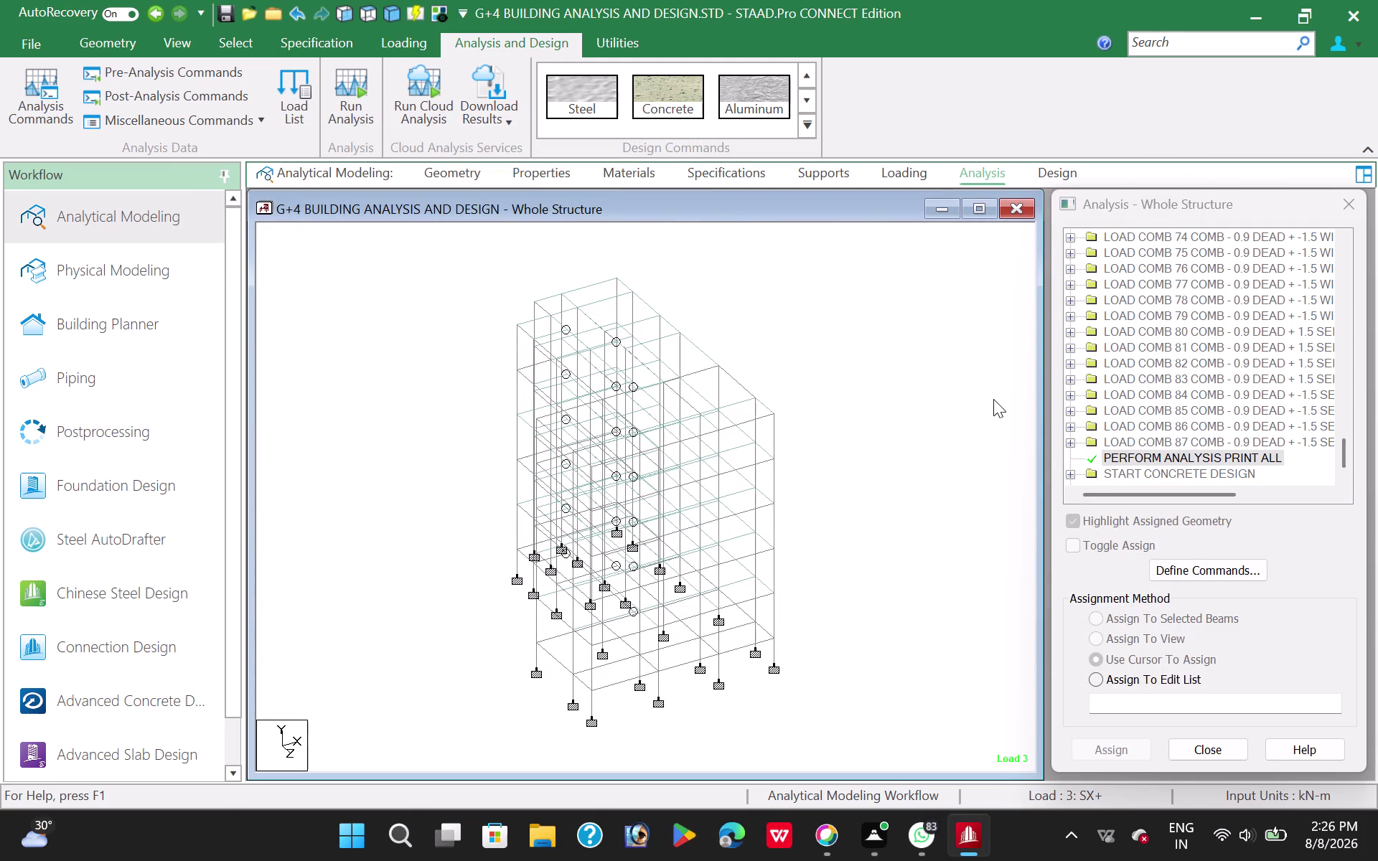
Select section property 5 (Rect 0.30x0.23) and open it for editing.
click(546, 182)
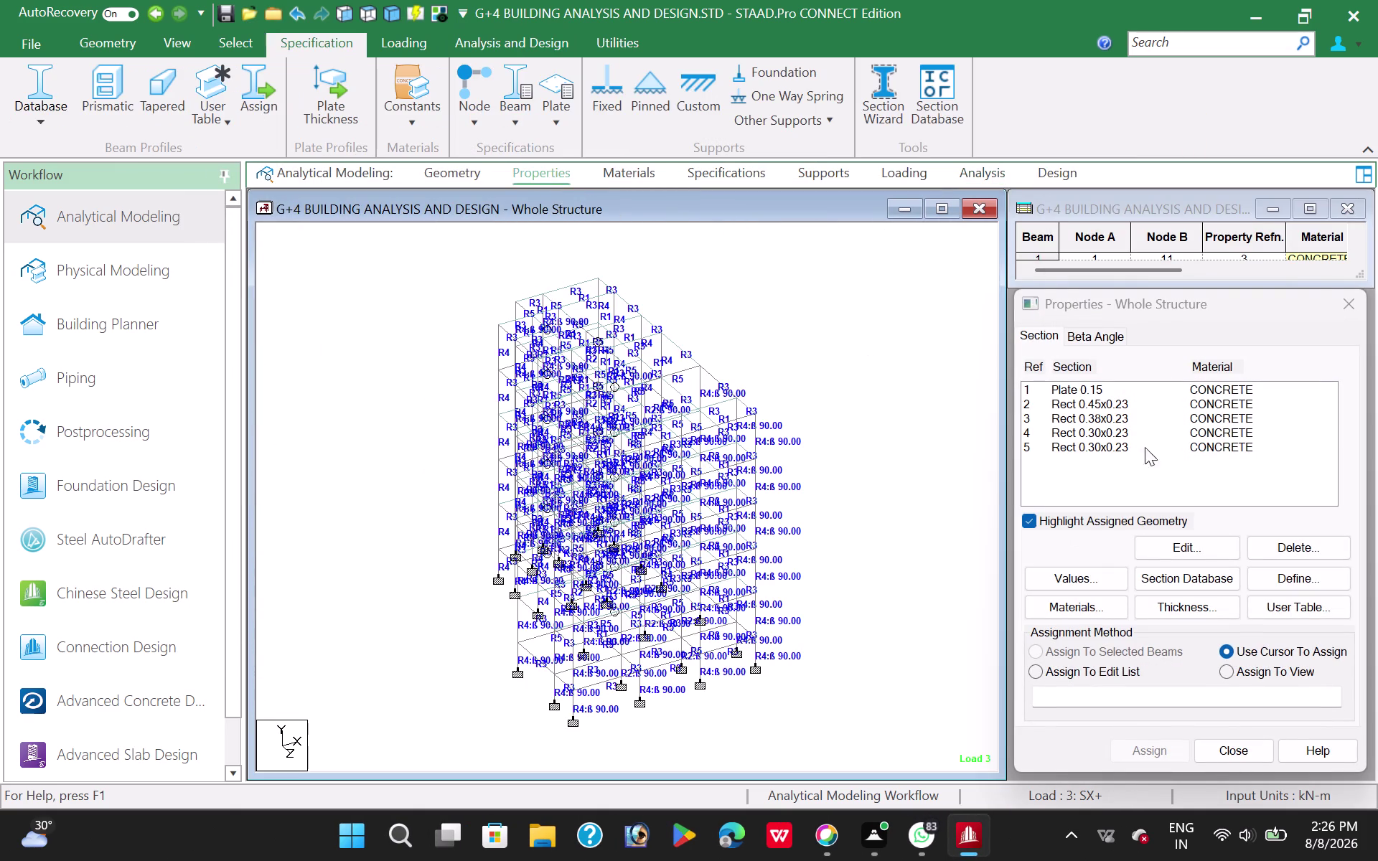
click(1099, 453)
click(1183, 550)
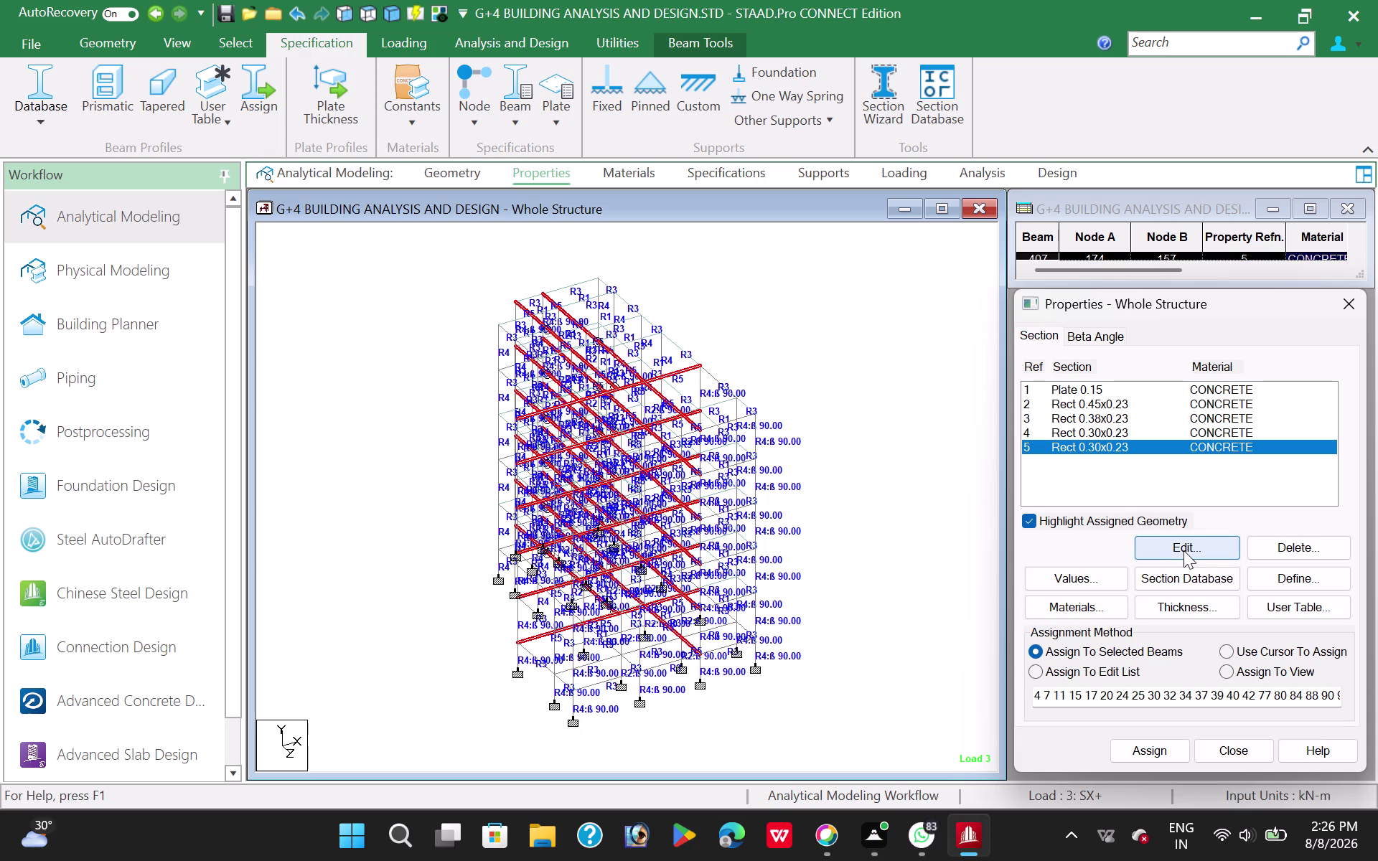
click(896, 433)
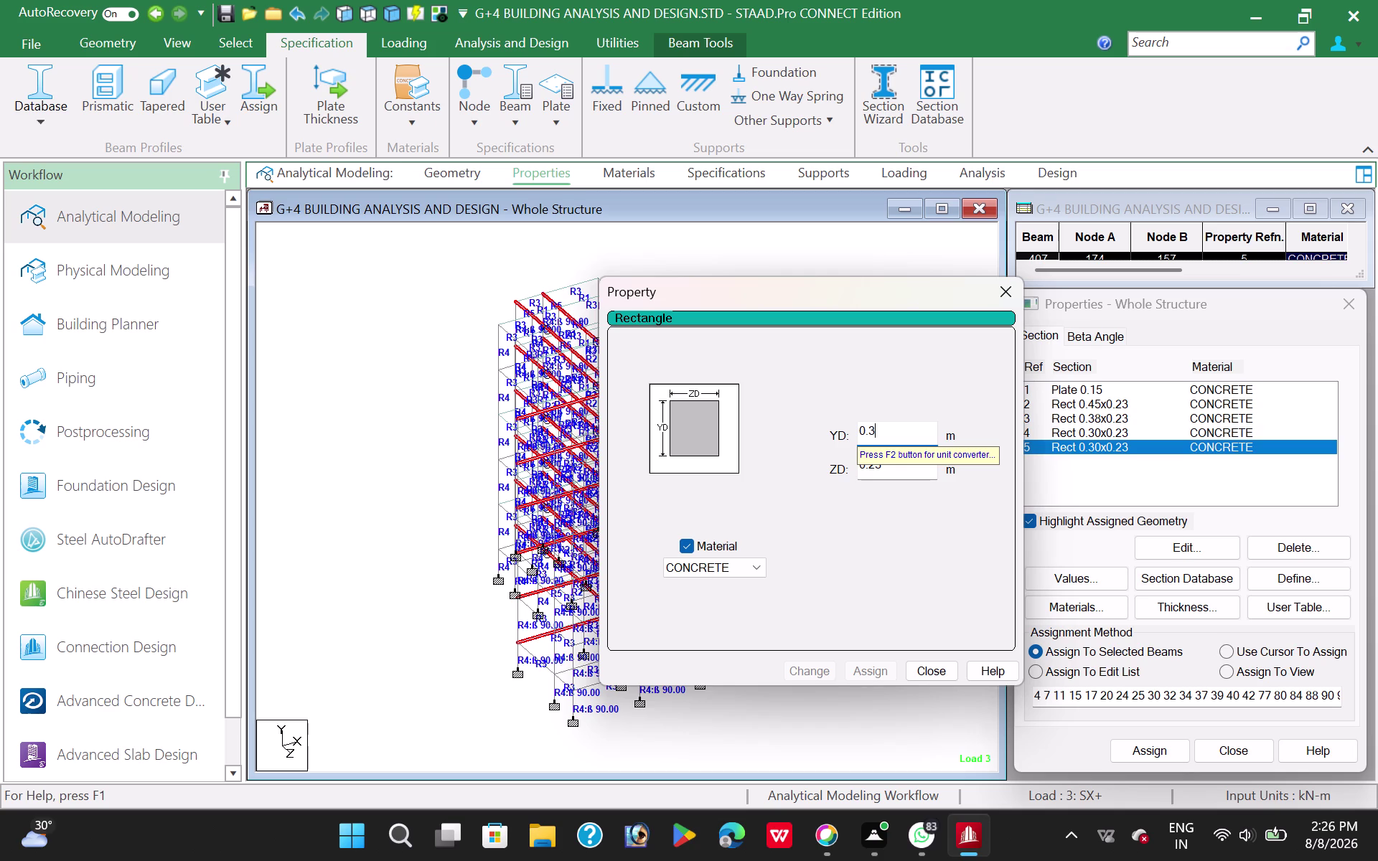
Change section 5 to depth 0.38 and width 0.30, deleting the old analysis results.
key(8)
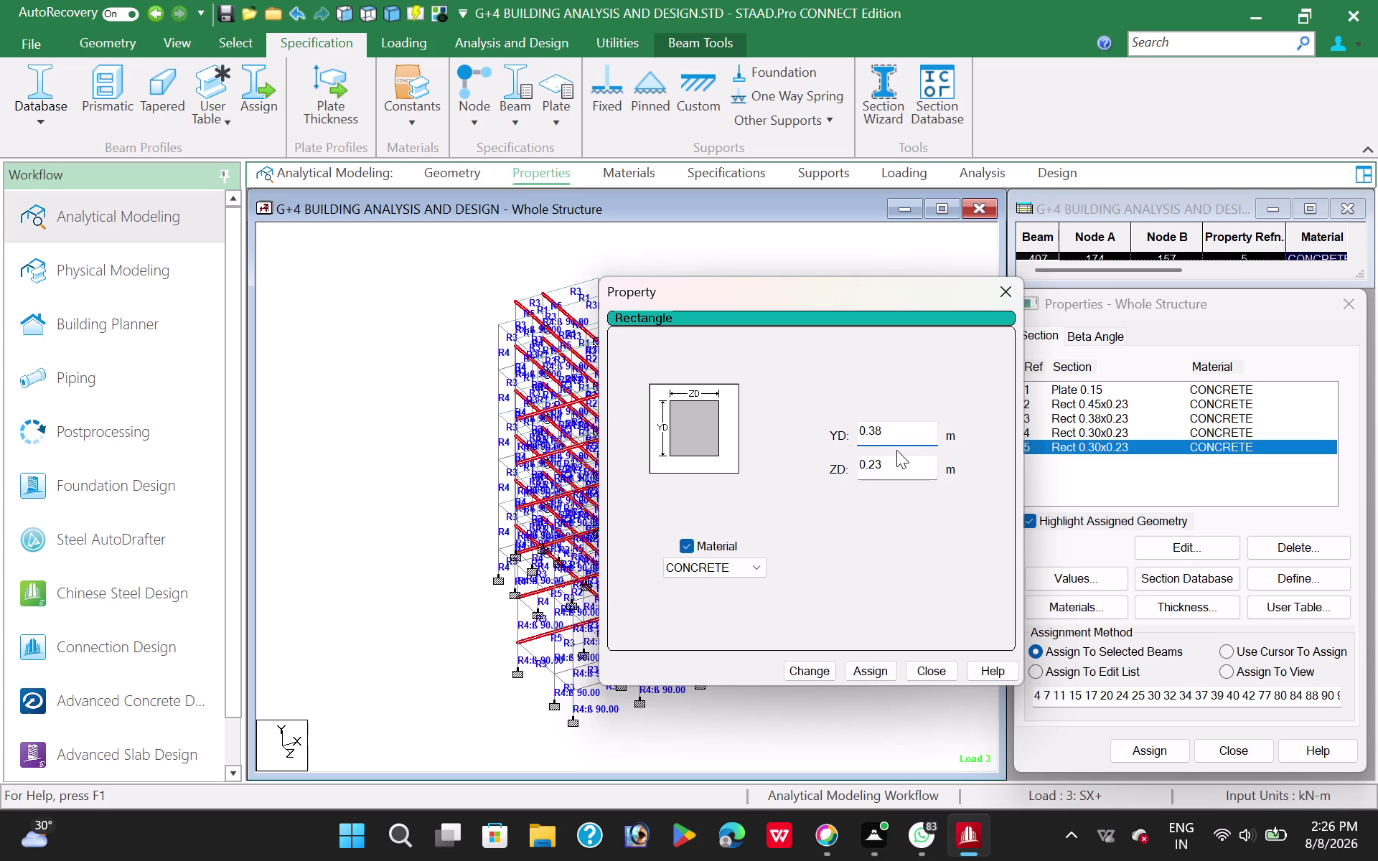
click(899, 464)
key(BackSpace)
key(BackSpace)
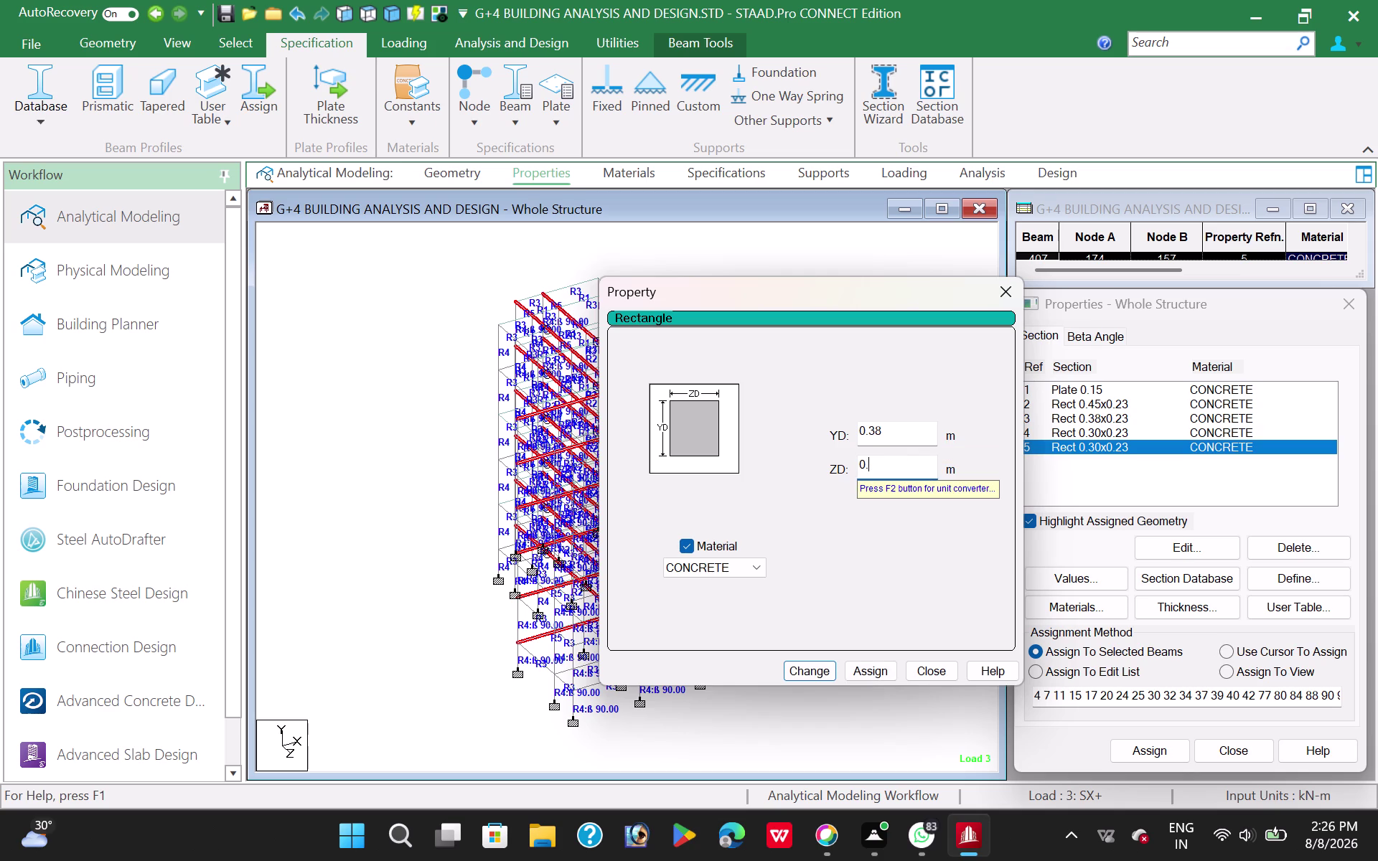
key(3)
click(814, 669)
click(901, 550)
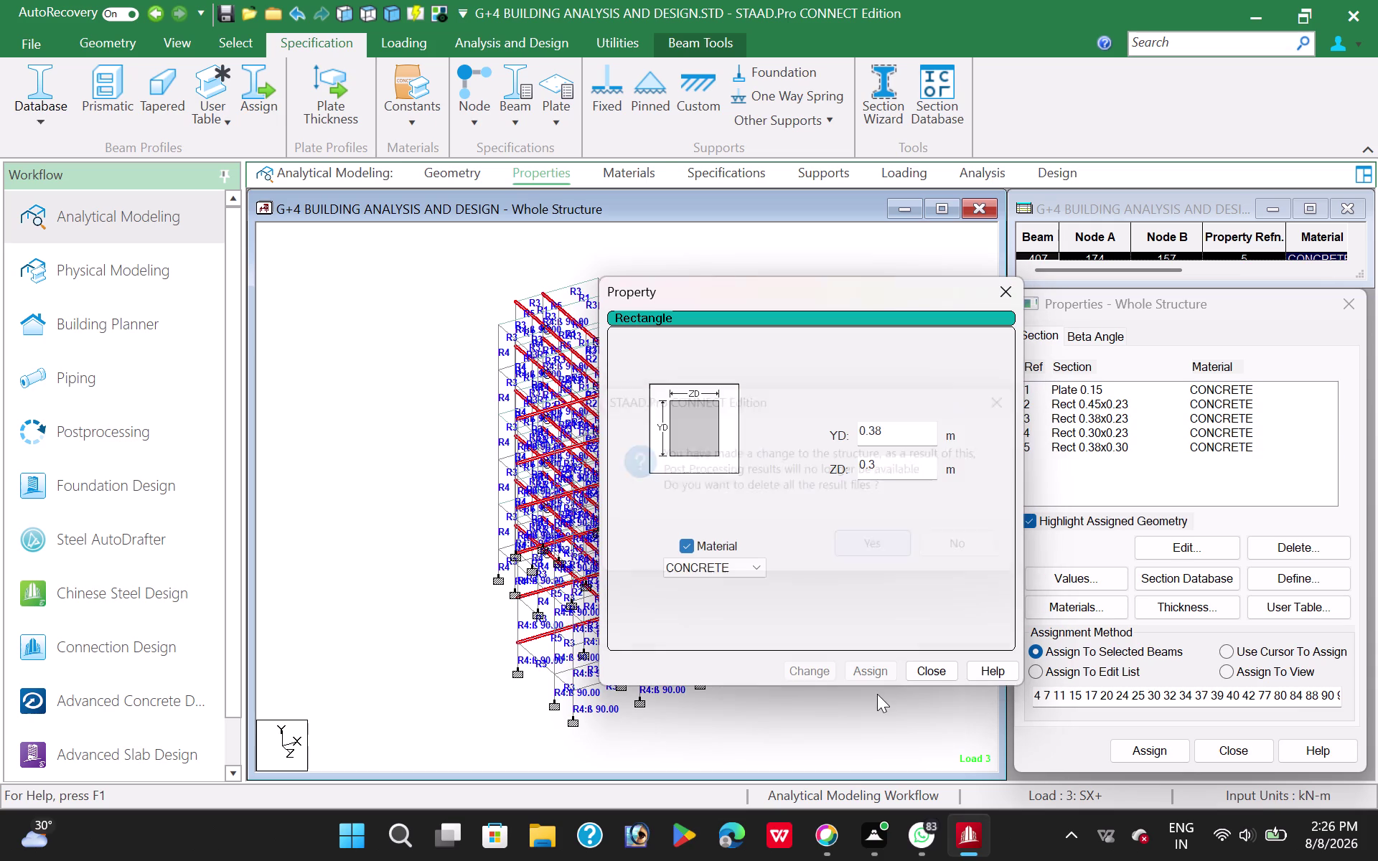
click(931, 675)
click(765, 316)
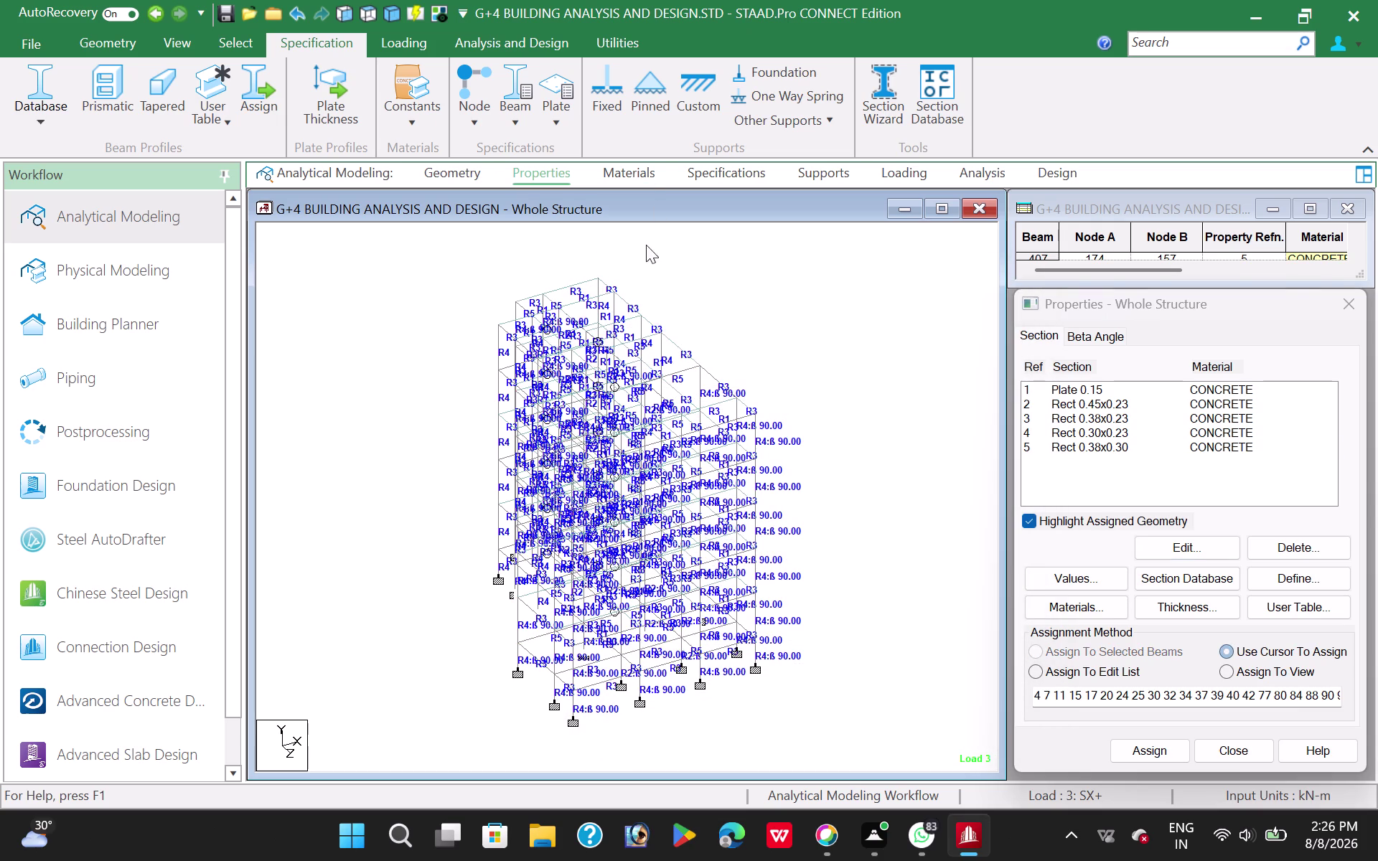
click(498, 45)
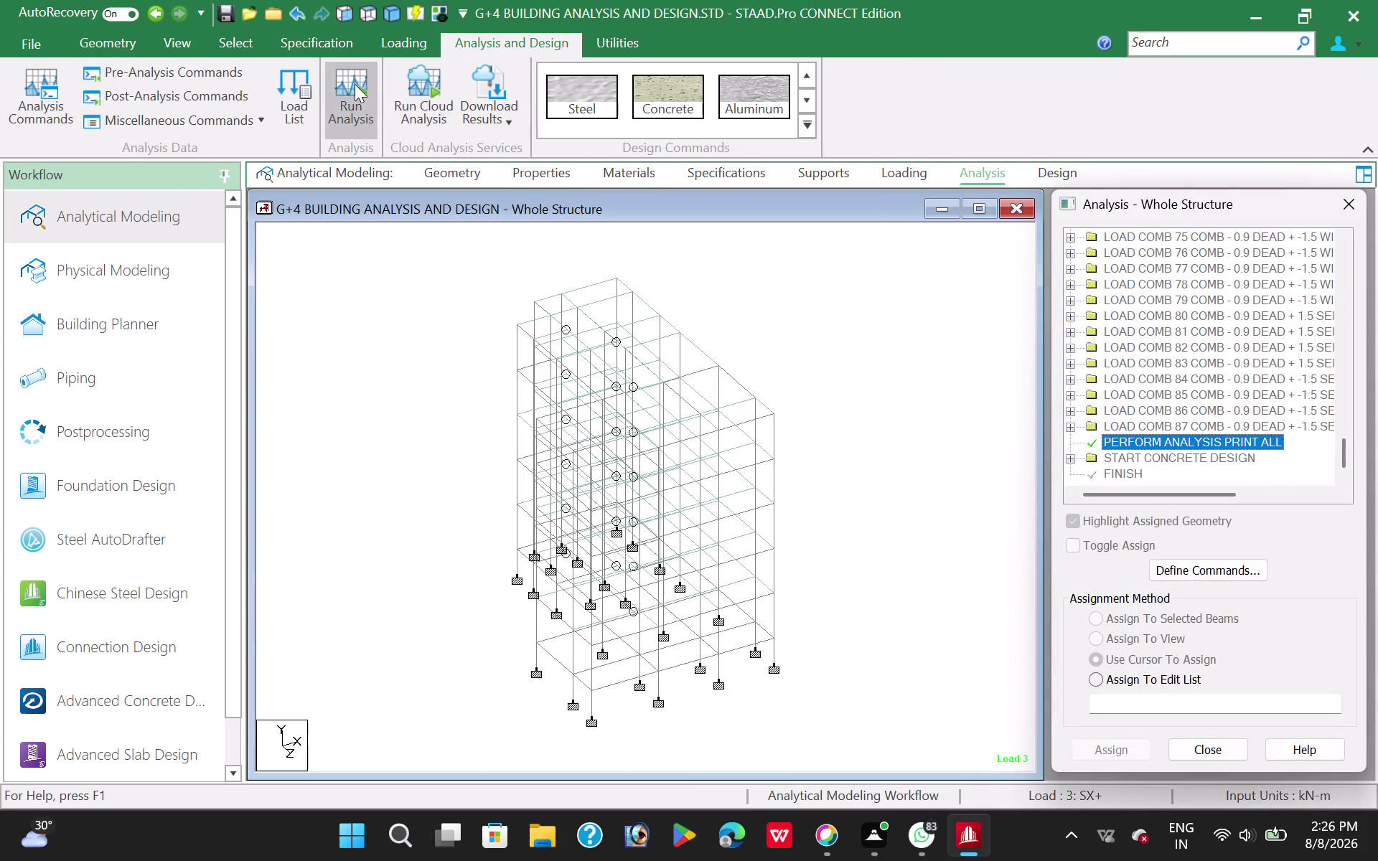
Run the analysis with the 0.38x0.30 section (0 errors, 112 warnings) and view the output file.
click(351, 82)
click(663, 520)
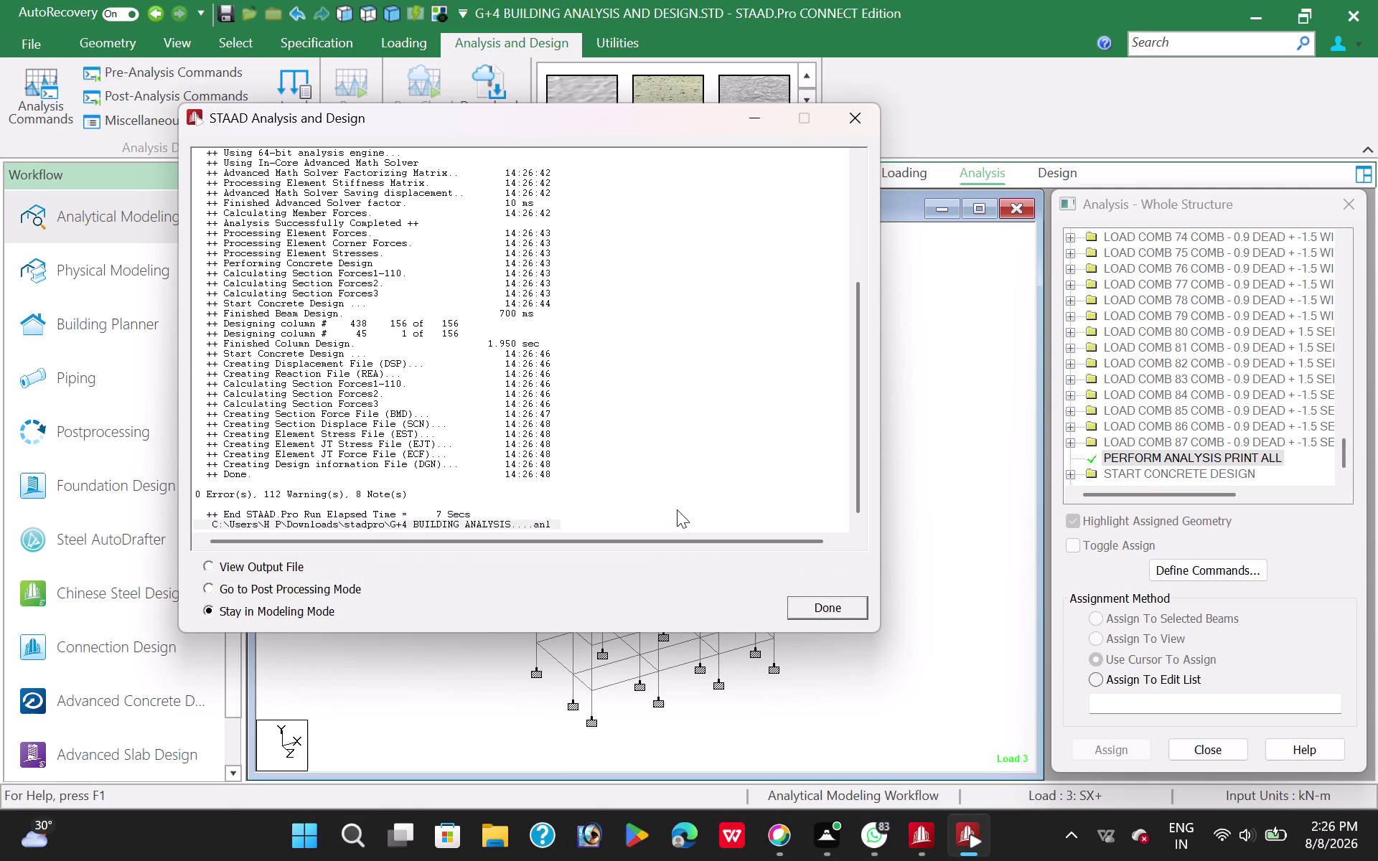
click(212, 565)
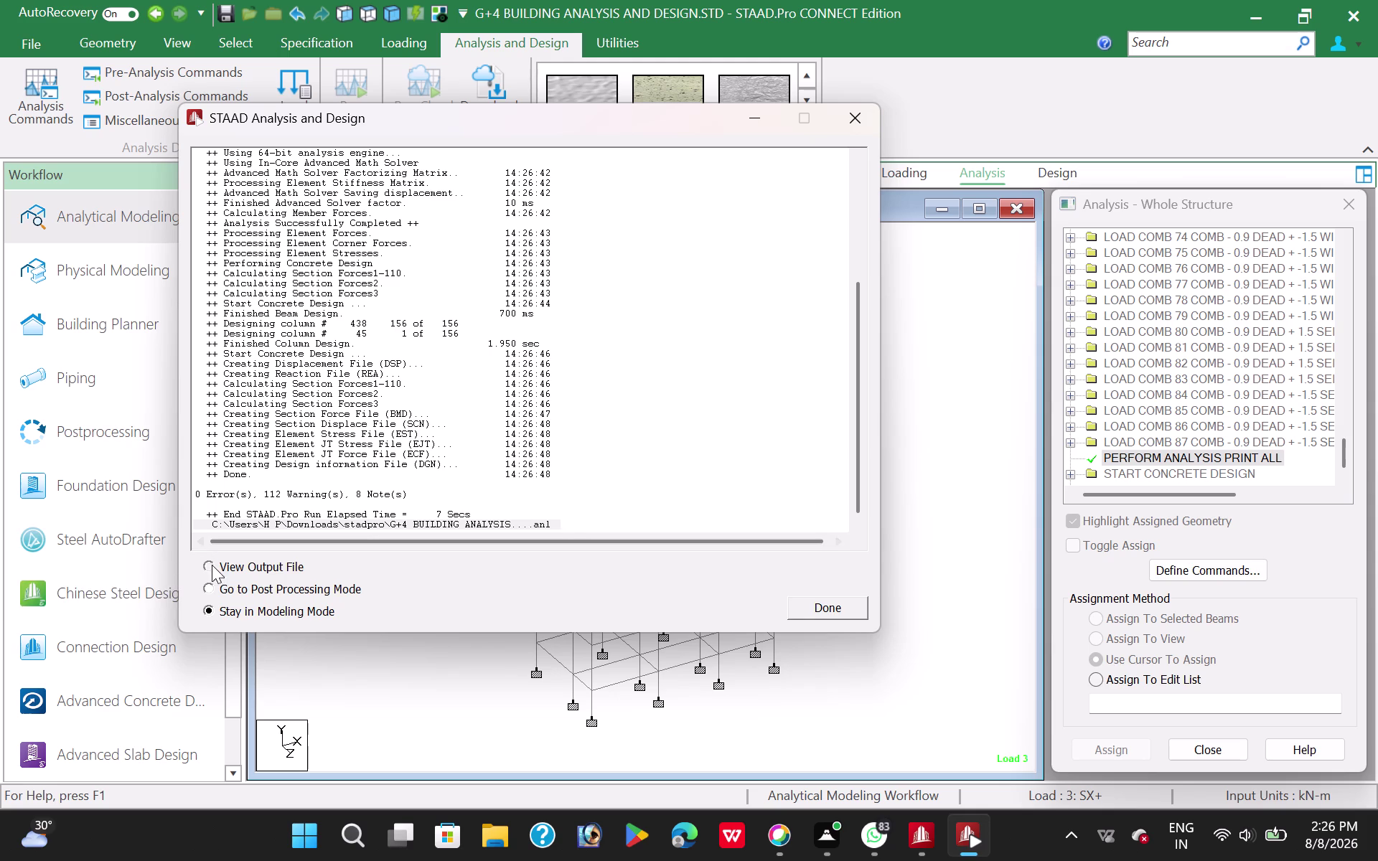
click(816, 605)
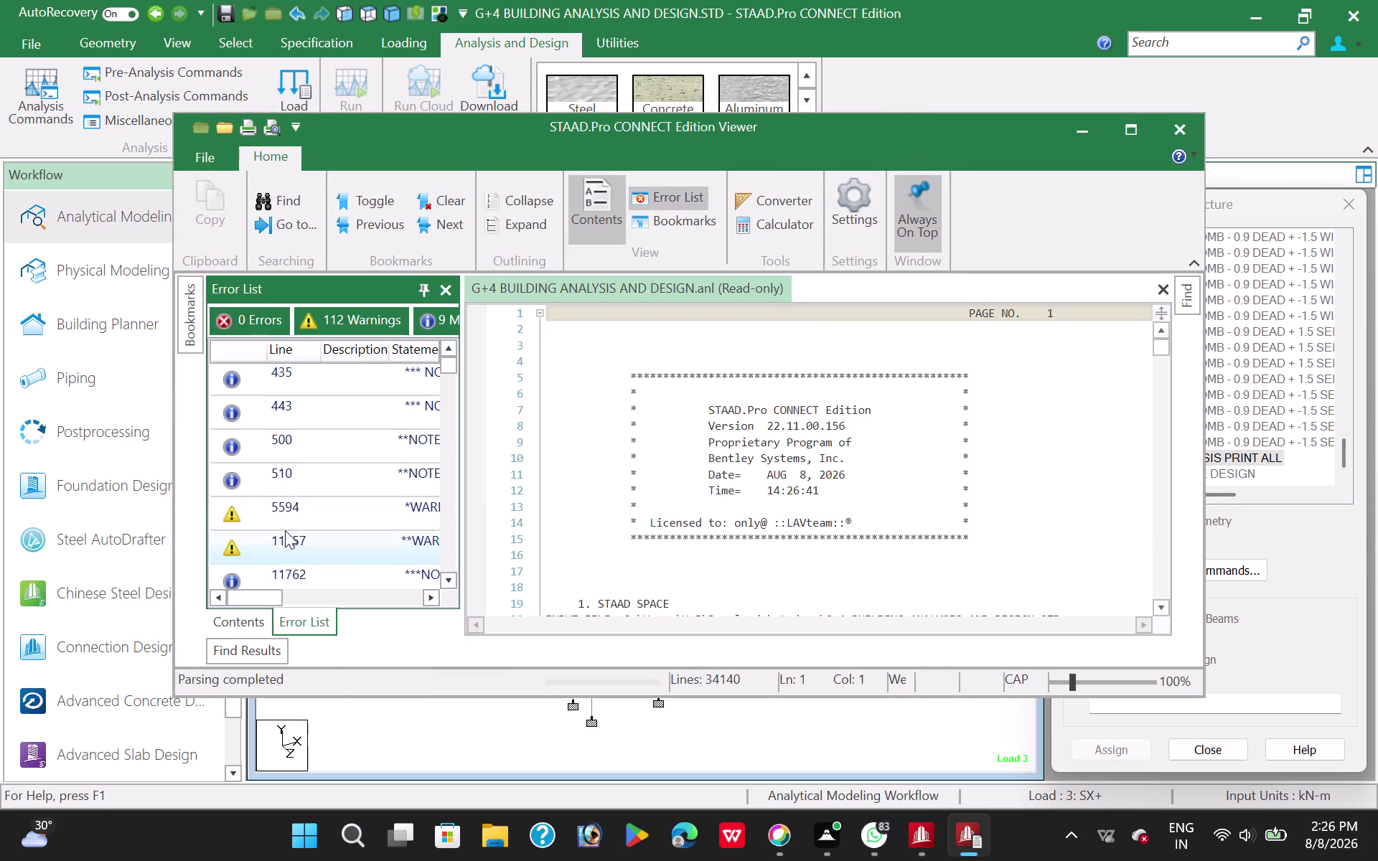
Step through warnings for beams 178 and 249 and columns 131 and 130.
scroll(down, 3)
scroll(down, 3)
double_click(329, 474)
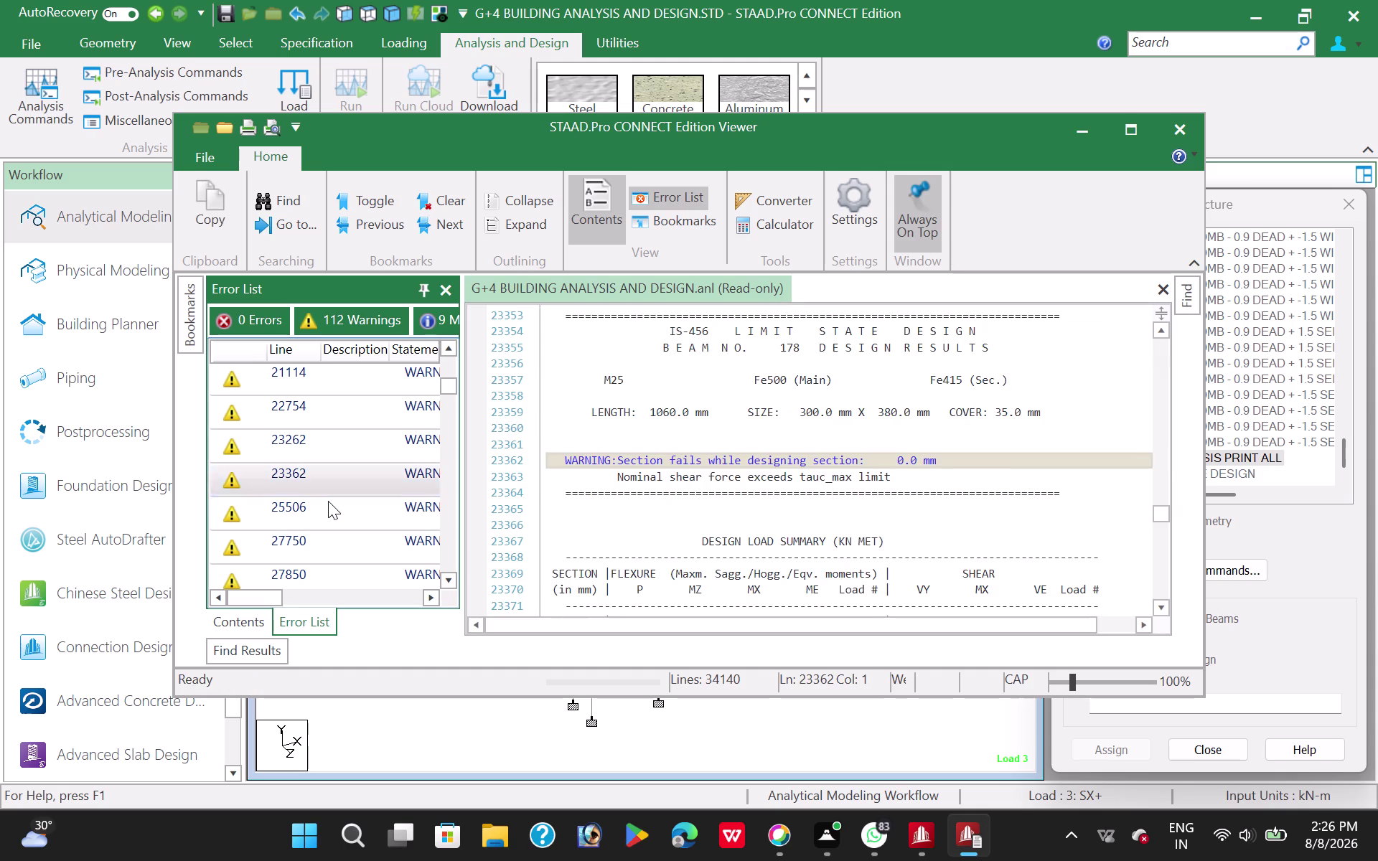
triple_click(328, 501)
scroll(down, 3)
scroll(down, 3)
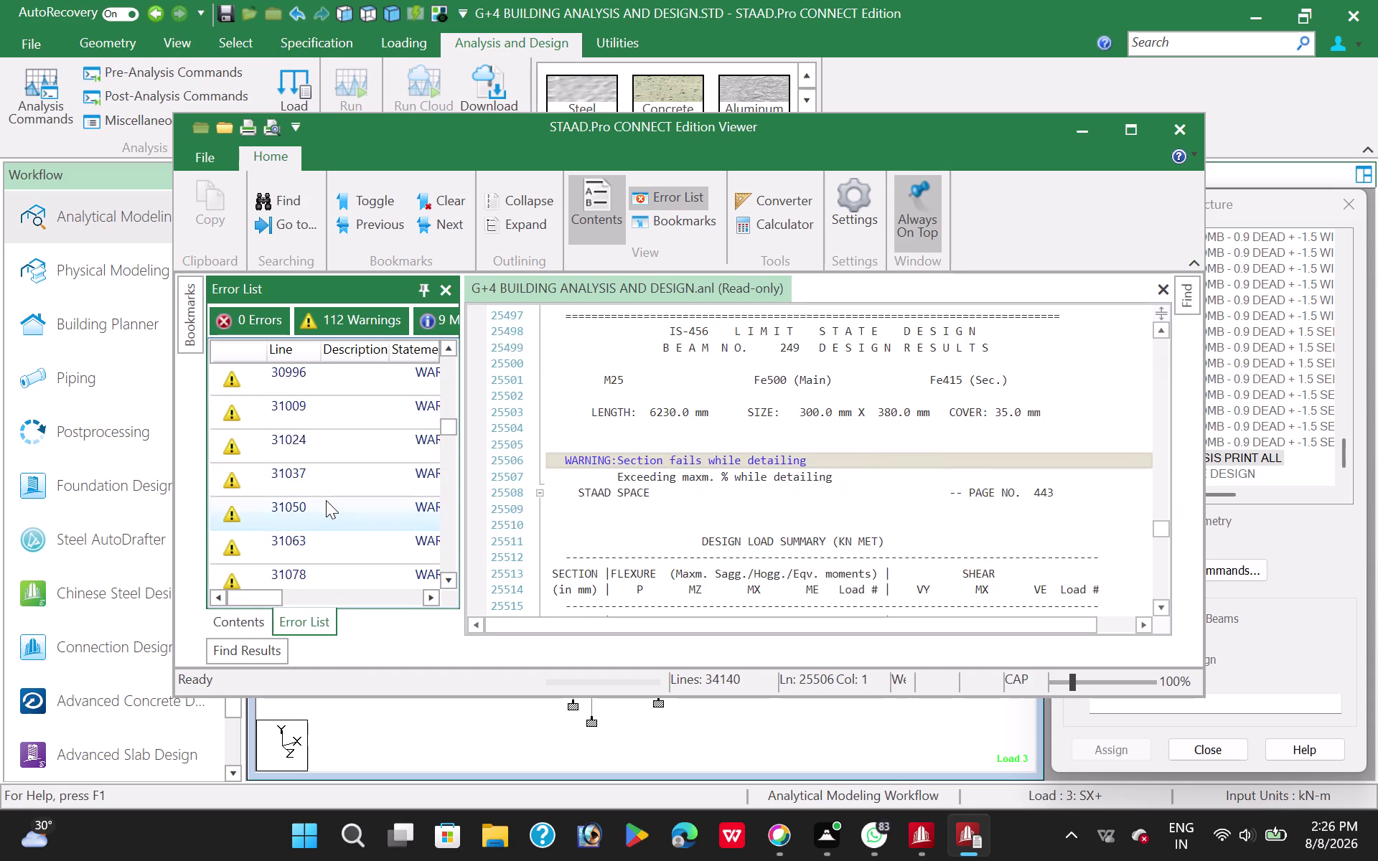
scroll(down, 3)
double_click(327, 500)
double_click(330, 487)
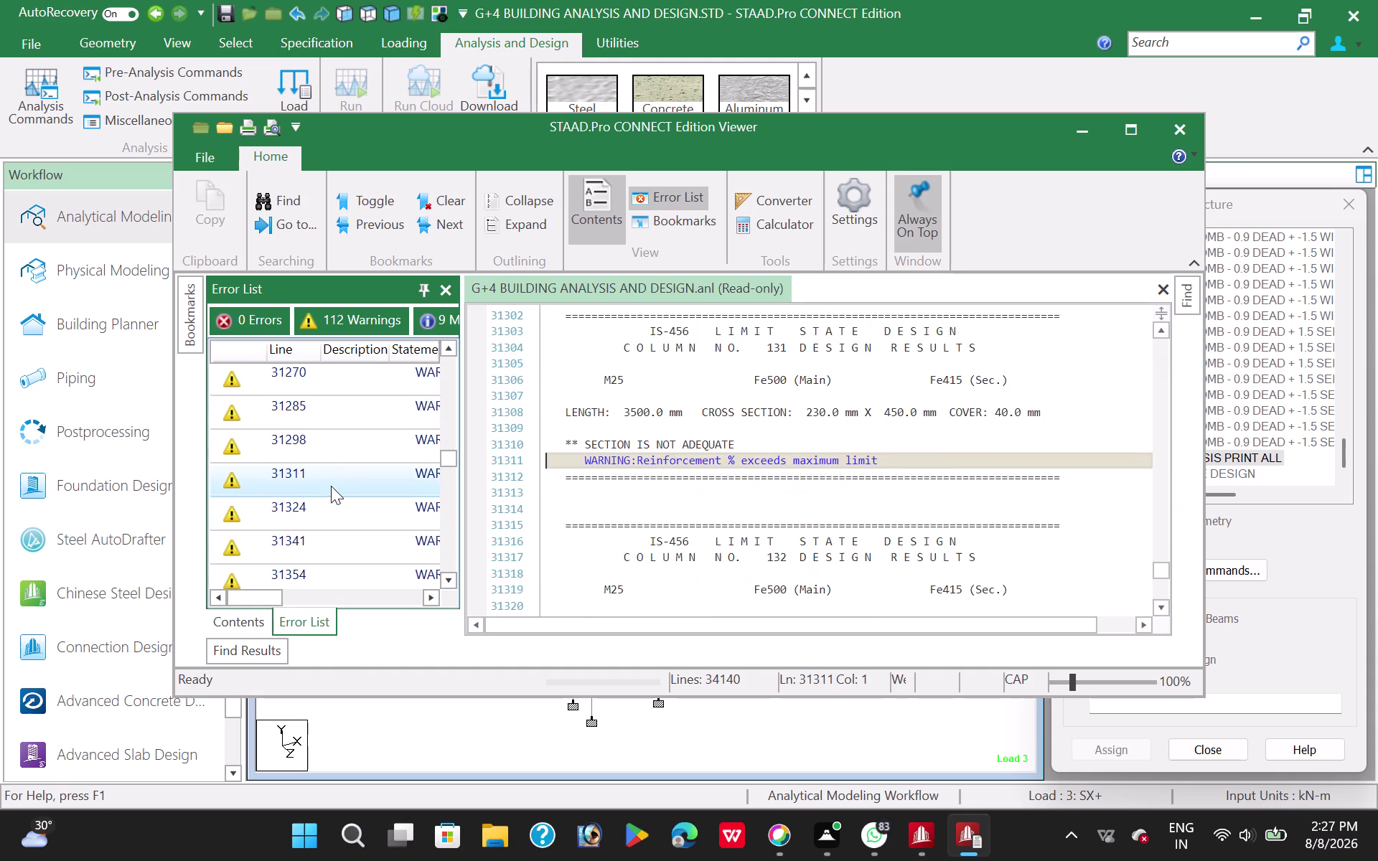
double_click(329, 461)
double_click(318, 446)
double_click(302, 414)
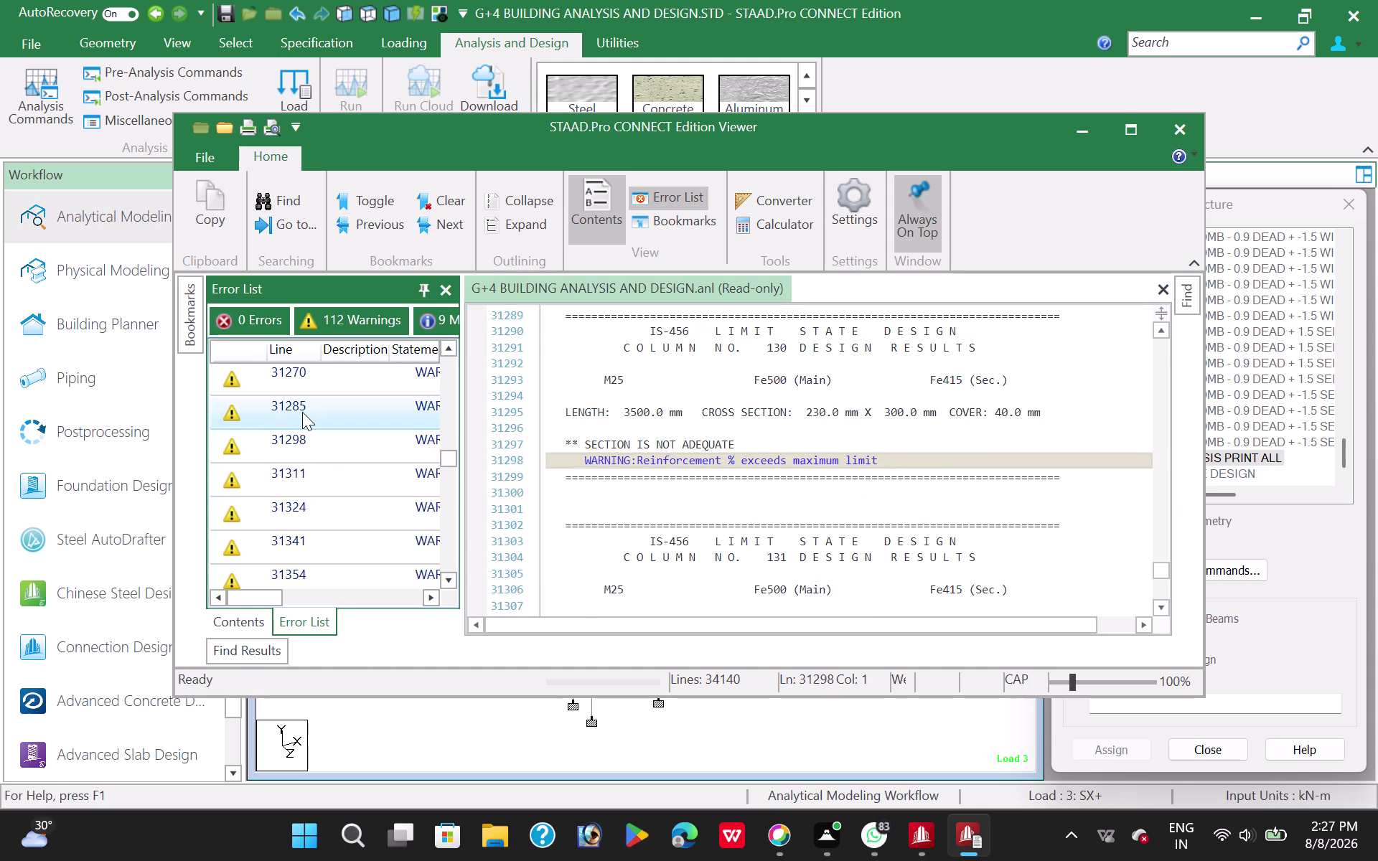
double_click(300, 480)
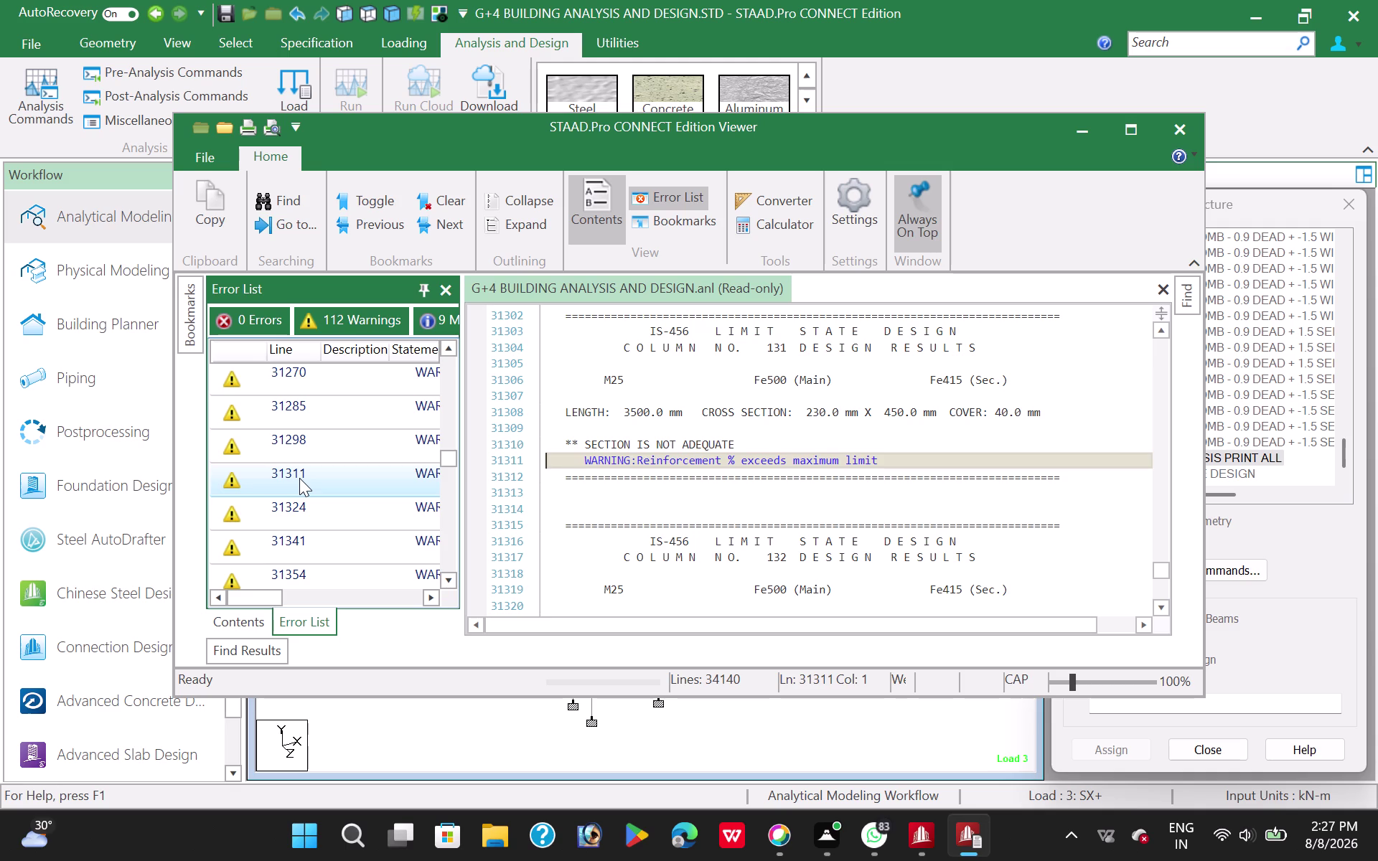
Review reinforcement warnings for columns 131, 133, 191 and 145.
double_click(374, 512)
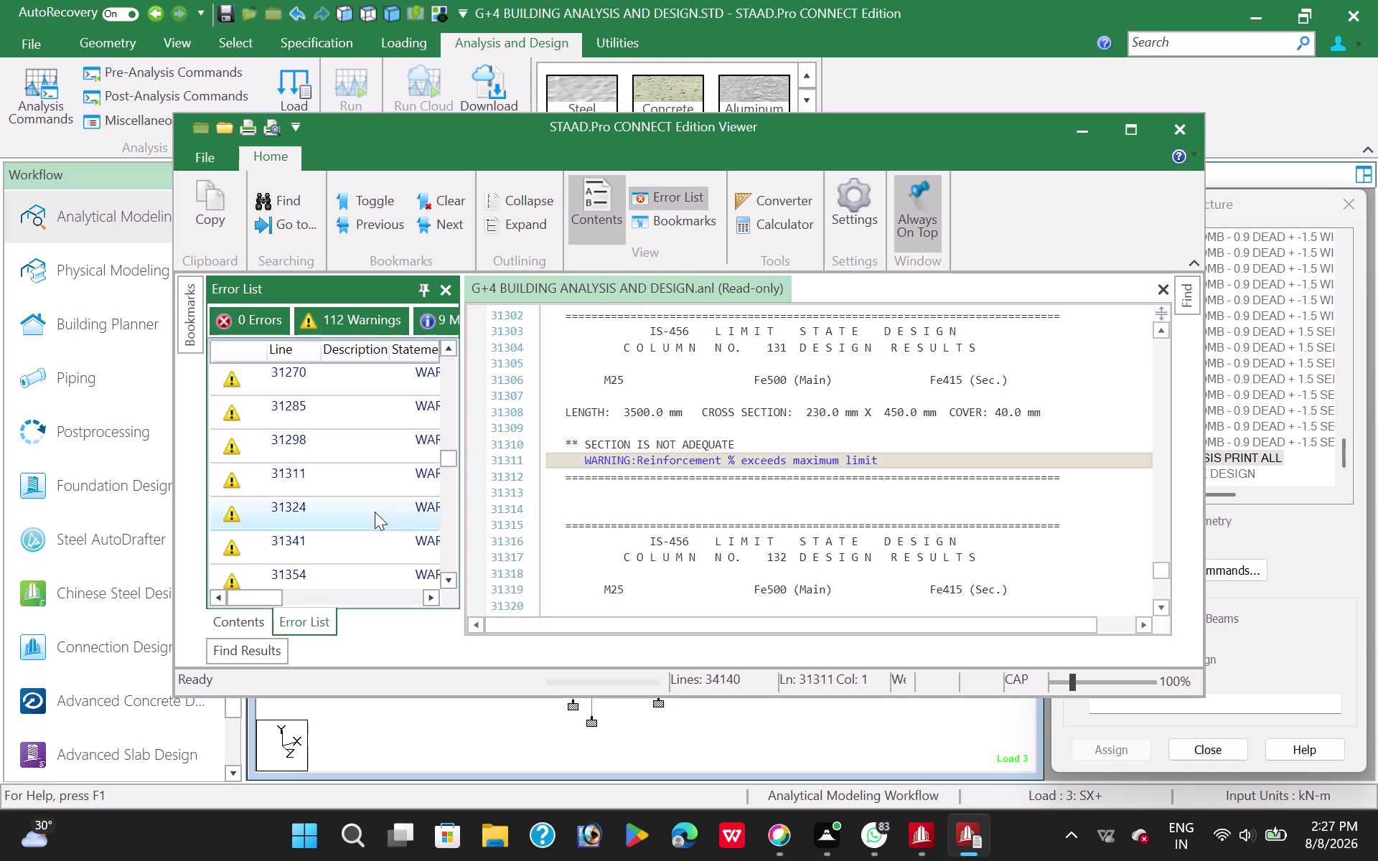
double_click(357, 534)
double_click(346, 581)
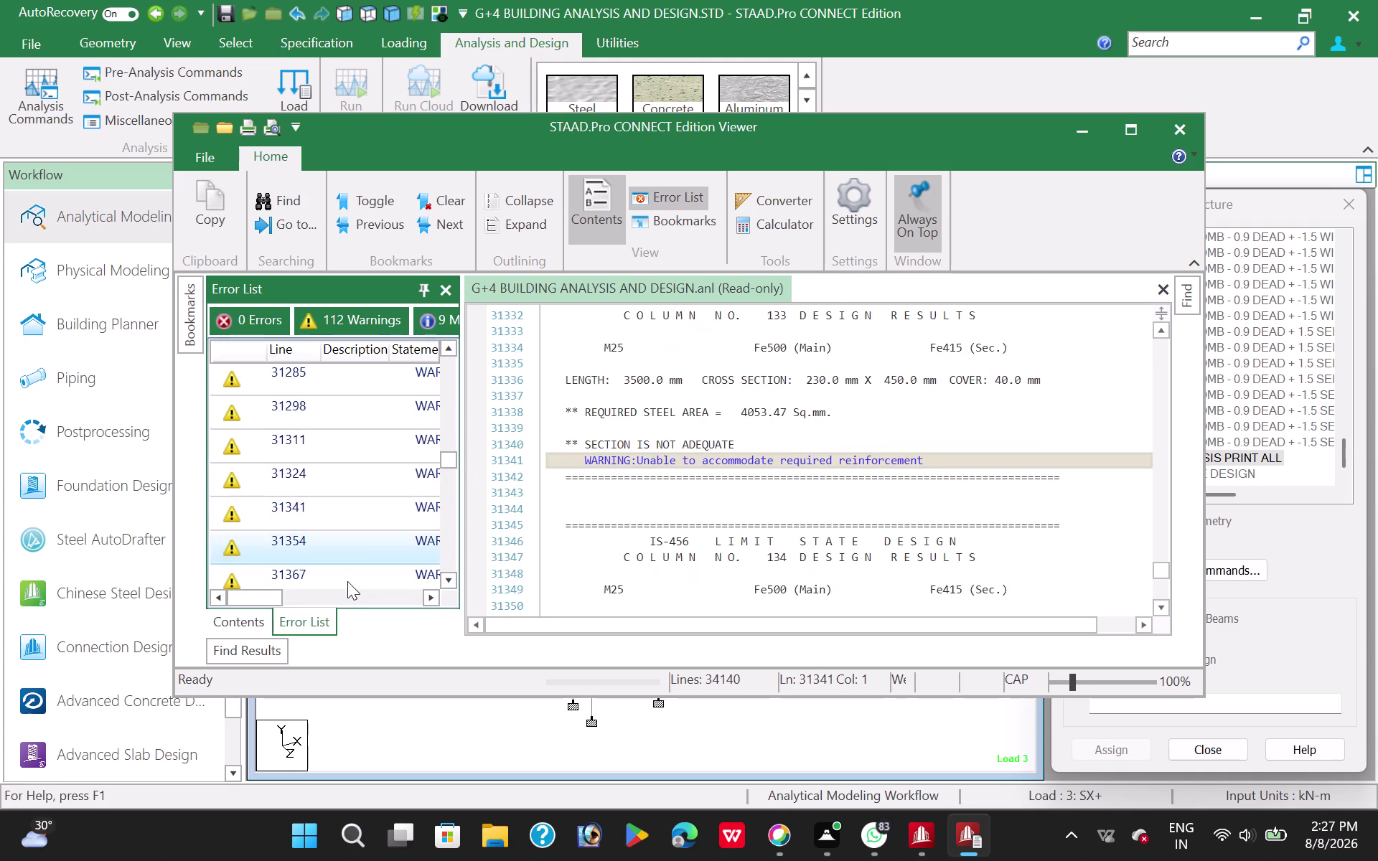
scroll(down, 3)
double_click(347, 533)
double_click(342, 552)
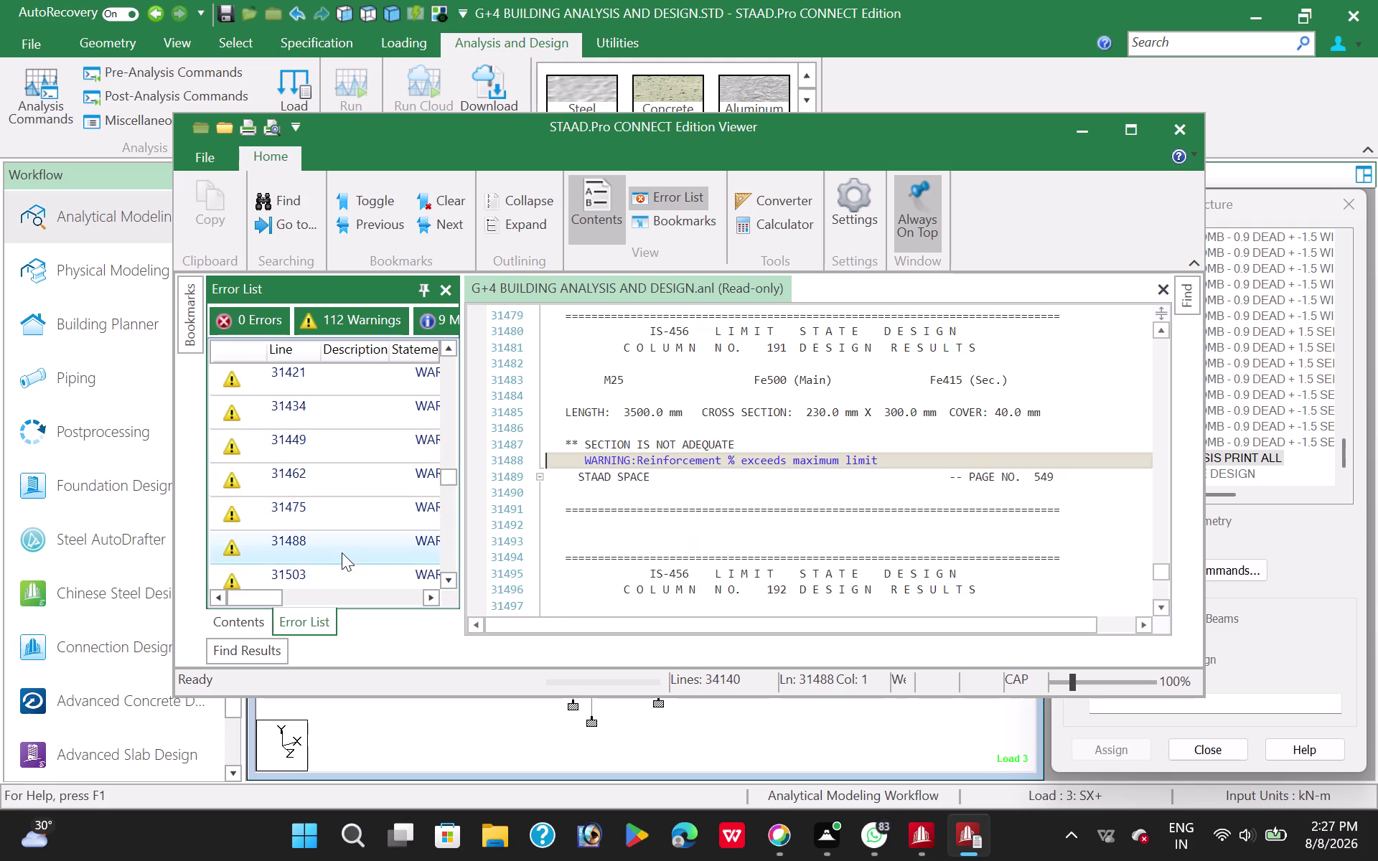
double_click(346, 510)
double_click(349, 478)
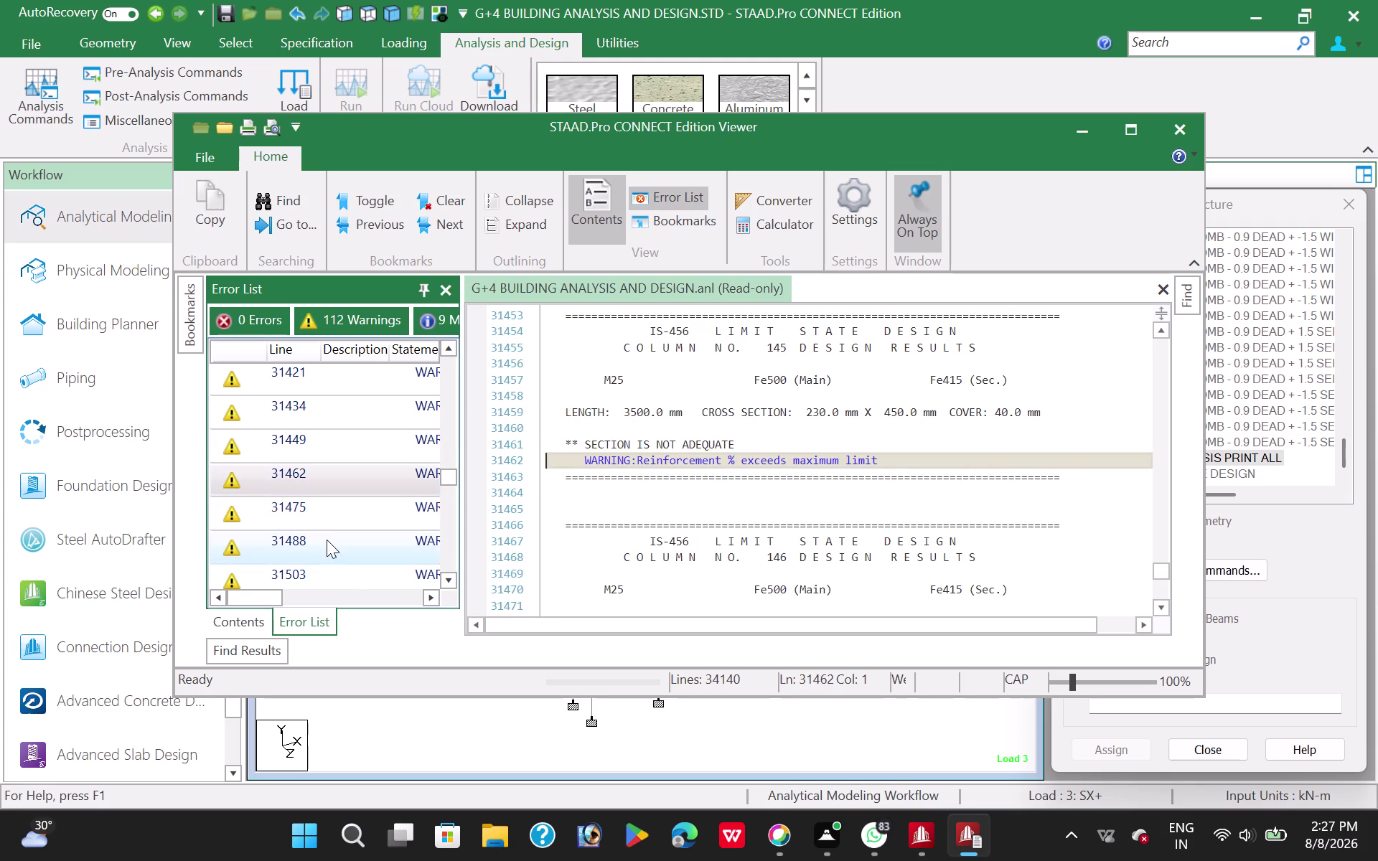
double_click(327, 541)
Review reinforcement warnings for columns 203, 207, 217 and 264, scrolling through the list.
scroll(down, 3)
double_click(326, 536)
double_click(331, 518)
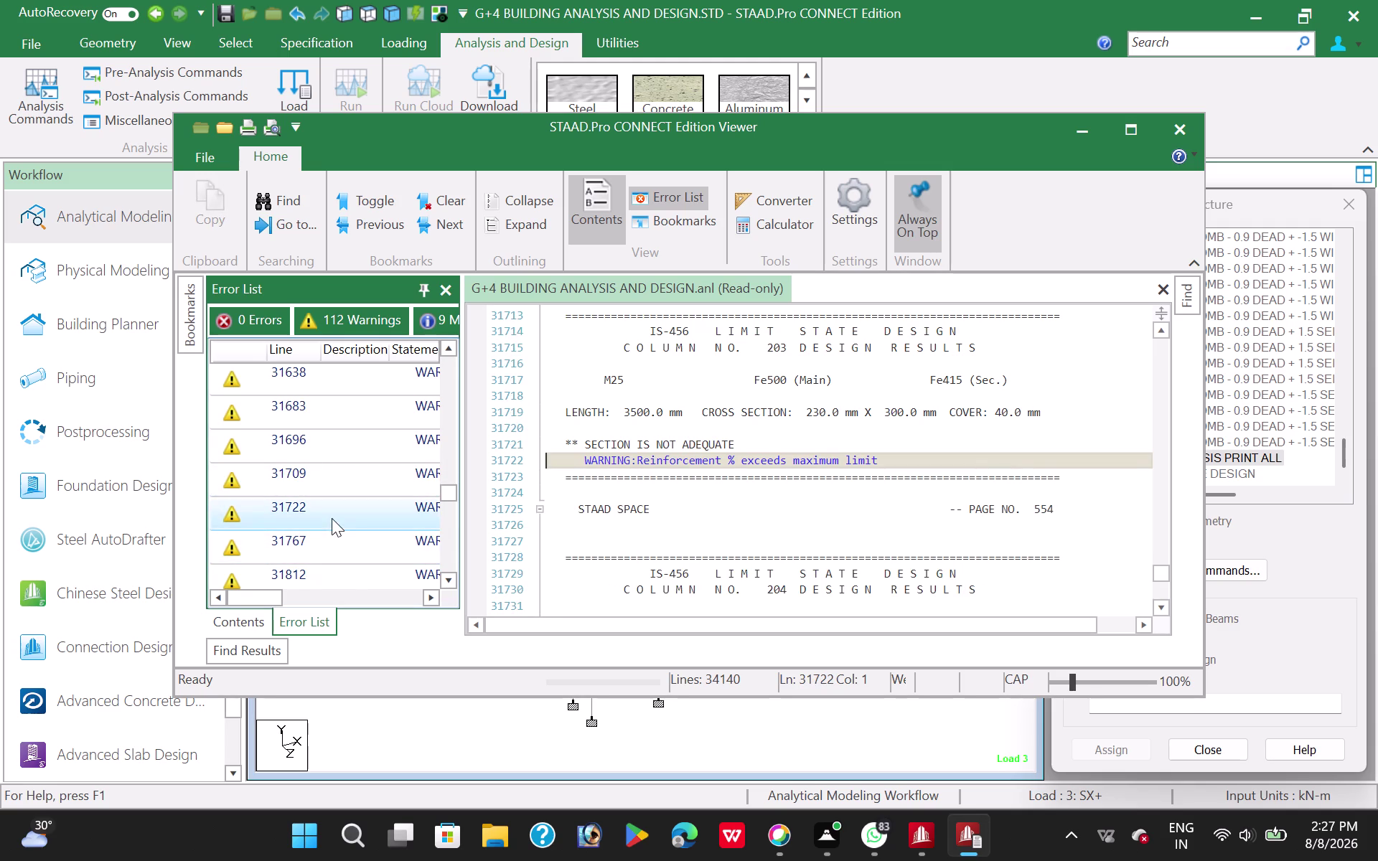
double_click(330, 571)
double_click(329, 545)
double_click(331, 525)
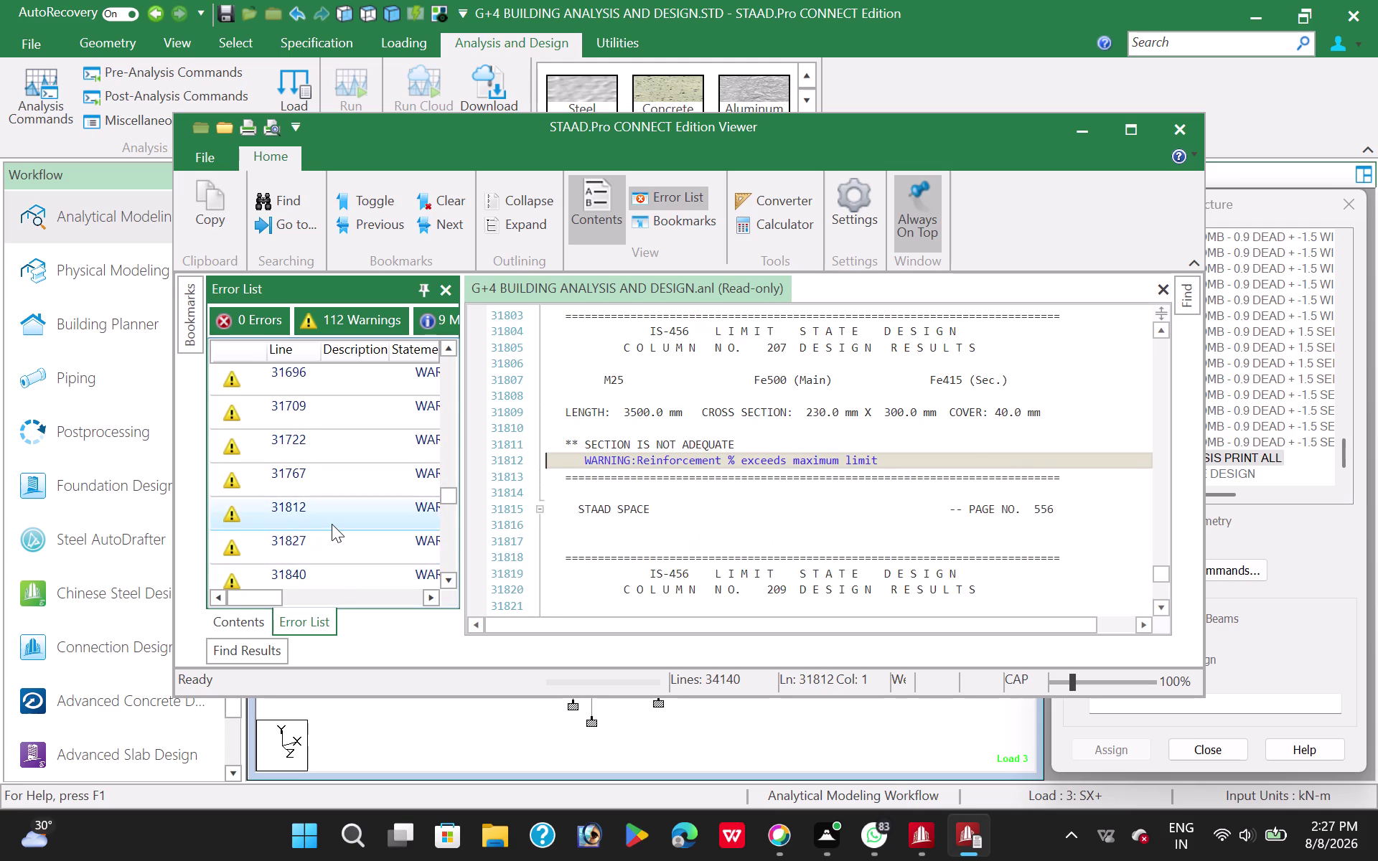
scroll(down, 3)
double_click(324, 537)
double_click(328, 527)
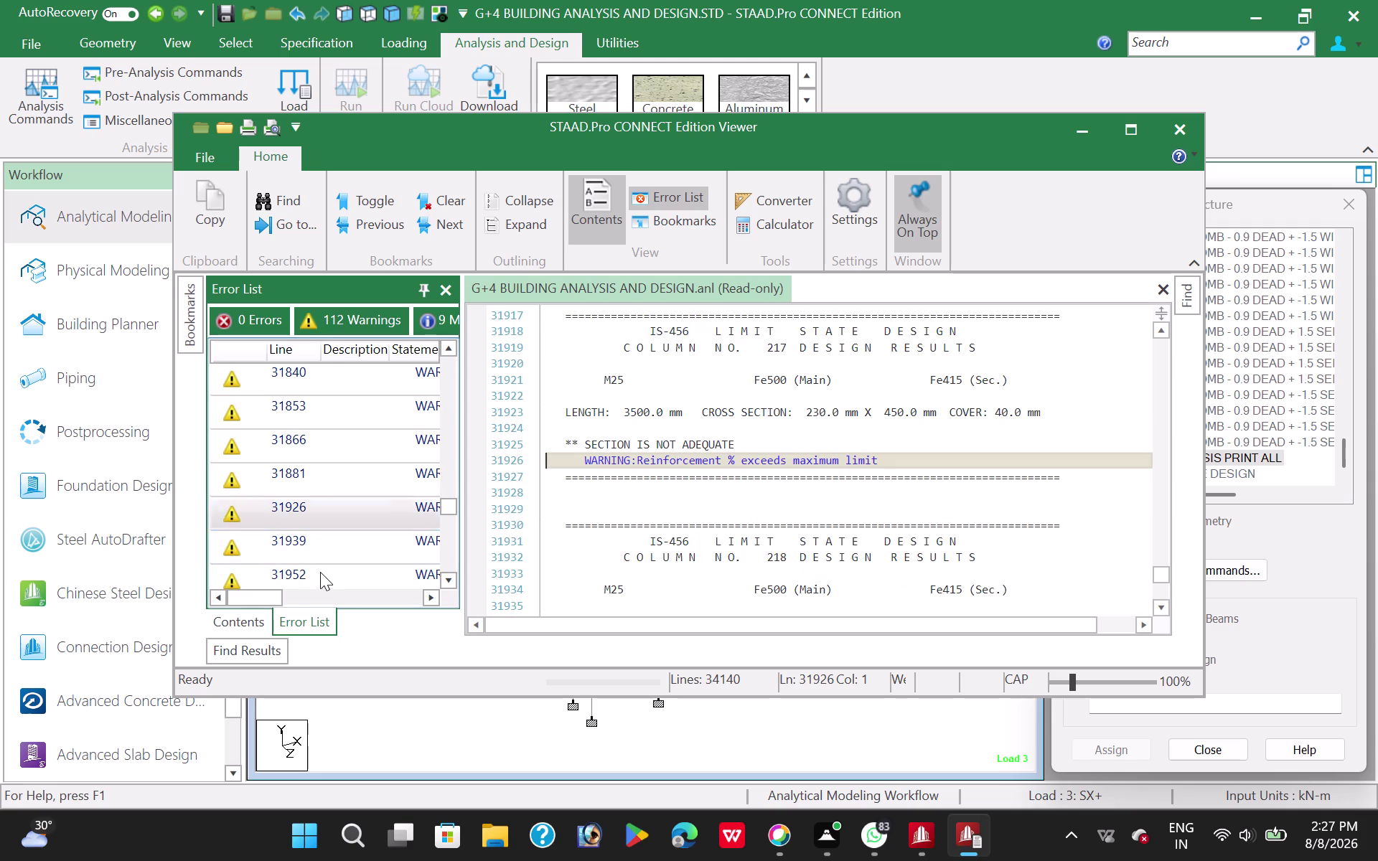
double_click(320, 574)
scroll(down, 3)
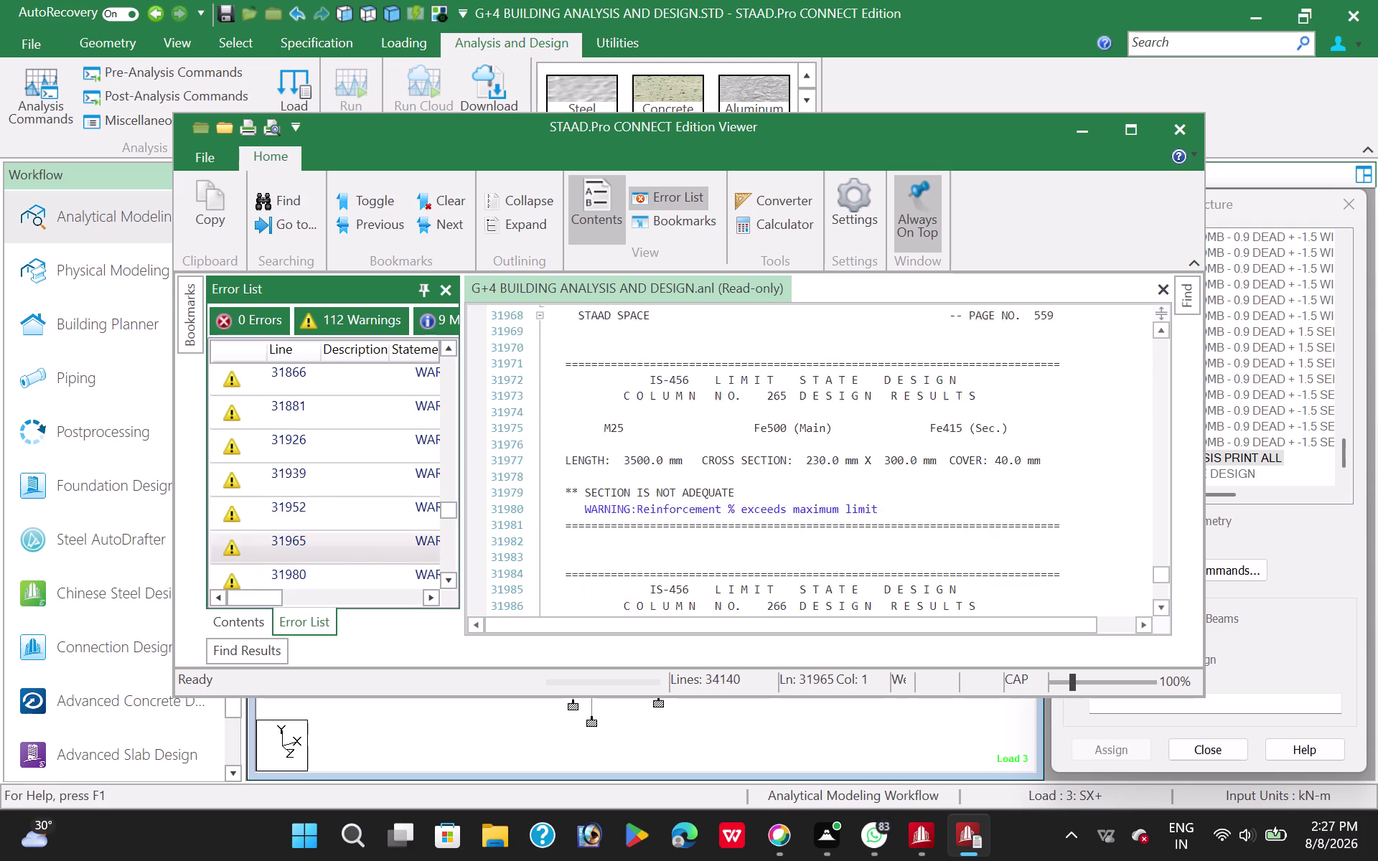
scroll(down, 3)
scroll(down, 3)
scroll(down, 3)
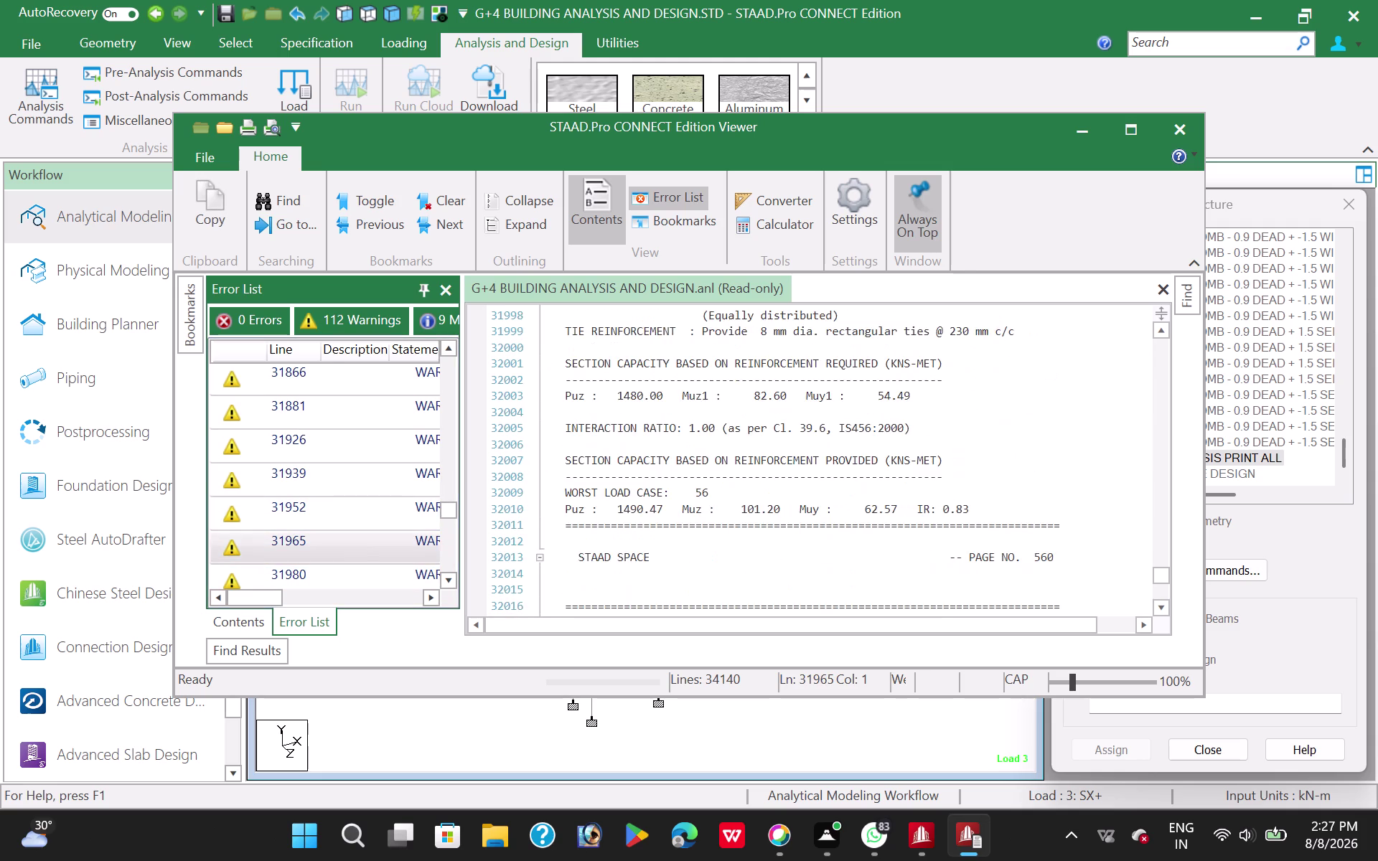
scroll(down, 3)
scroll(up, 3)
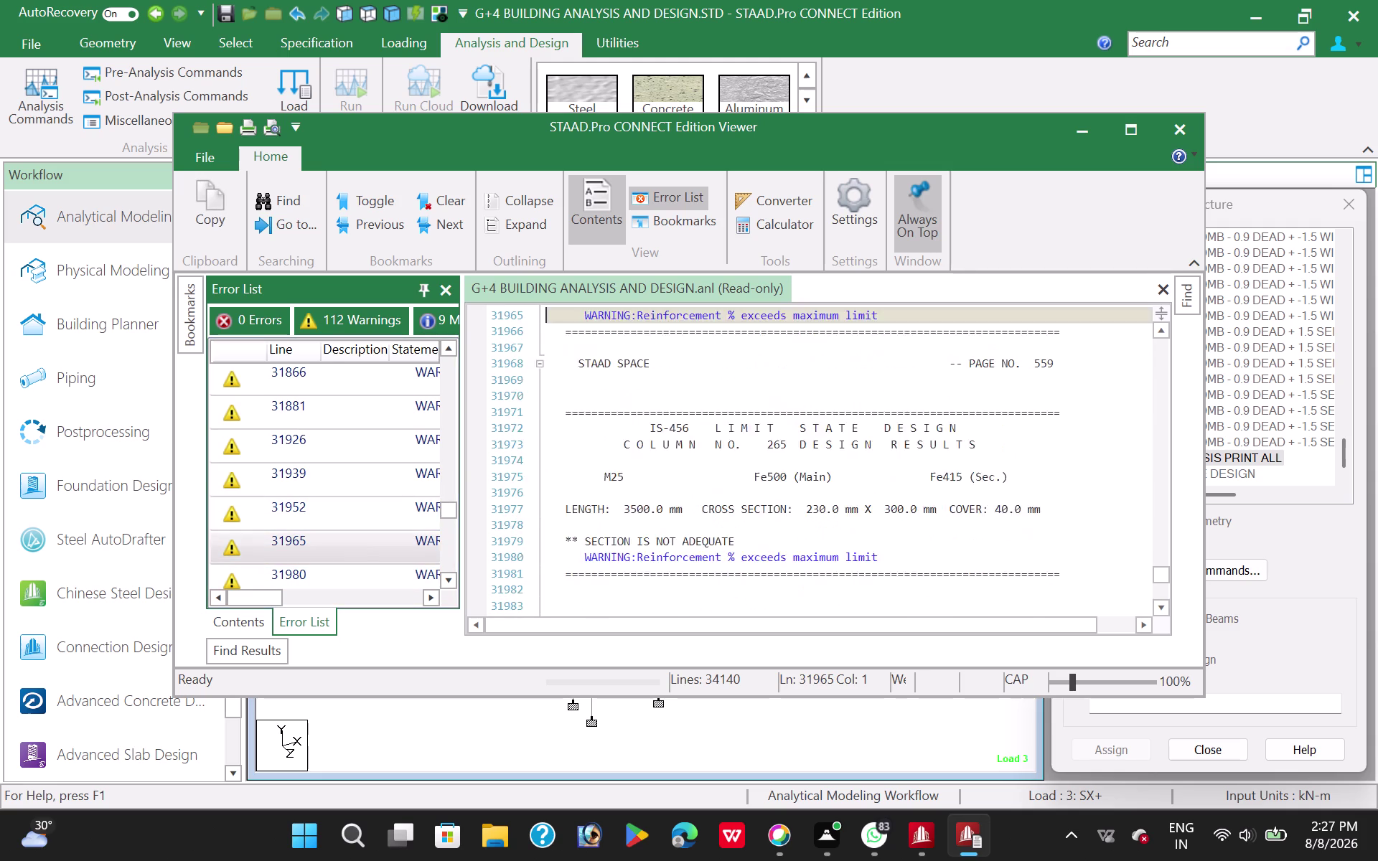
scroll(up, 3)
scroll(up, 3)
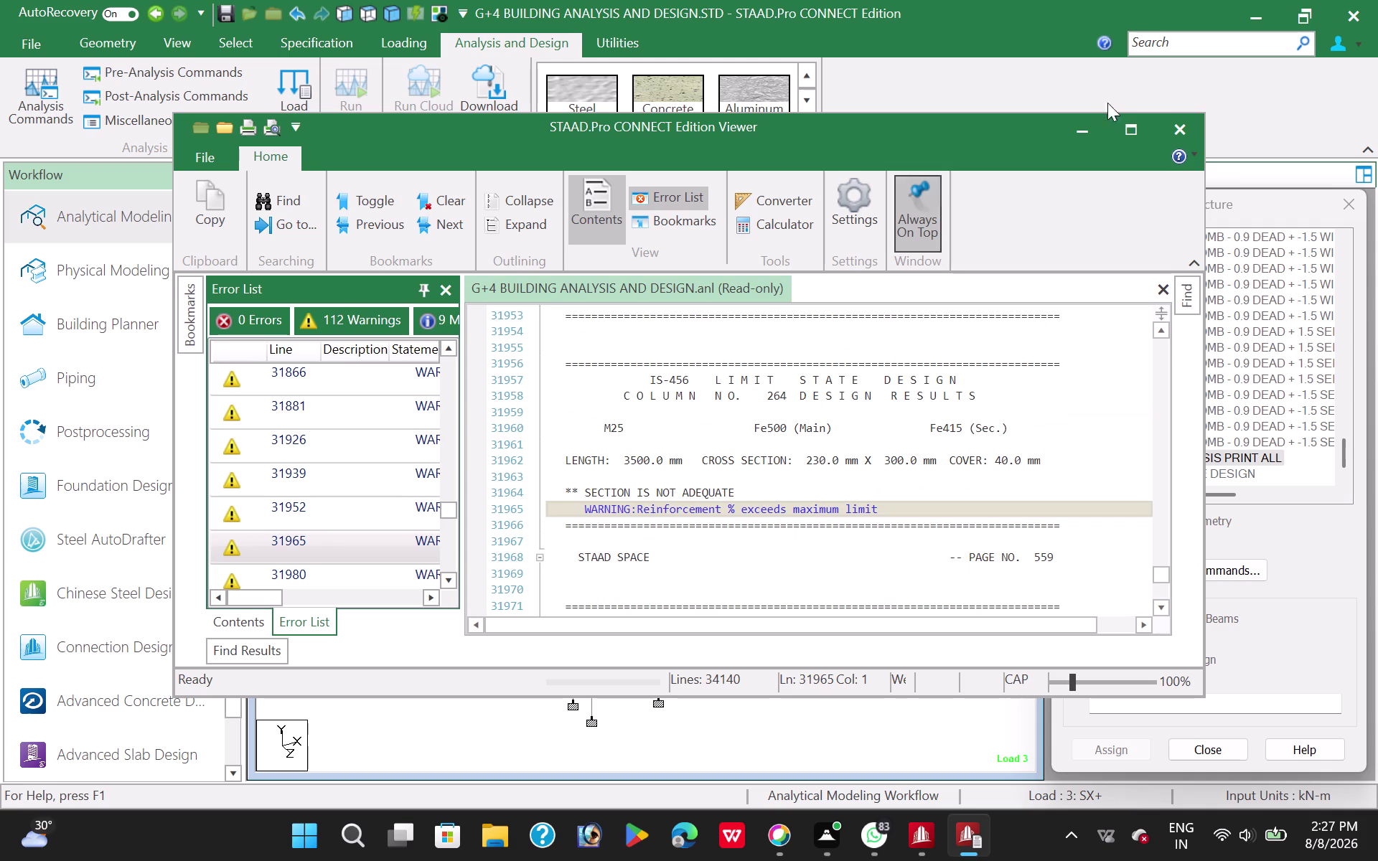
Close the output viewer and select member 264 via a typed Geometry List.
click(1179, 125)
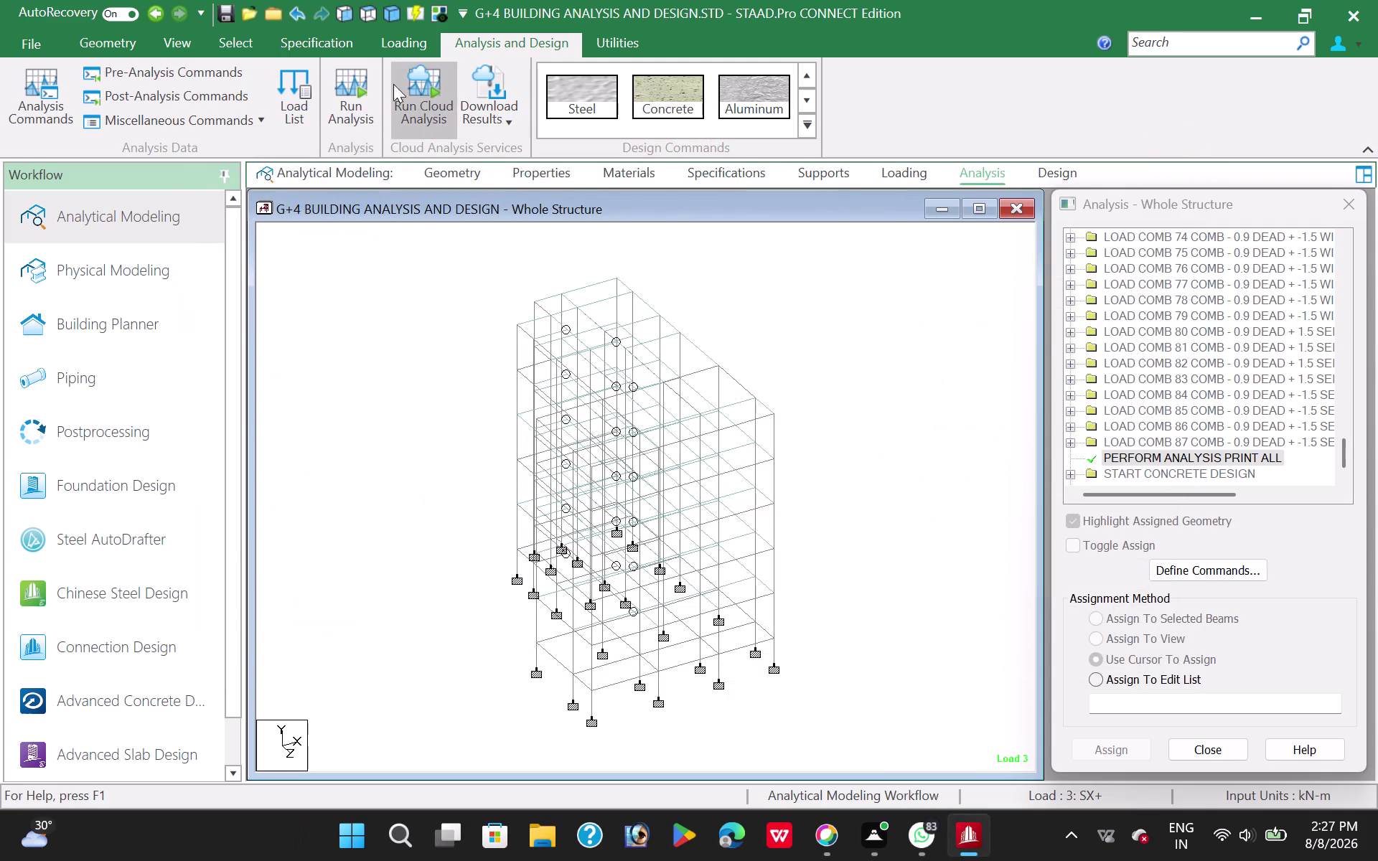
click(226, 45)
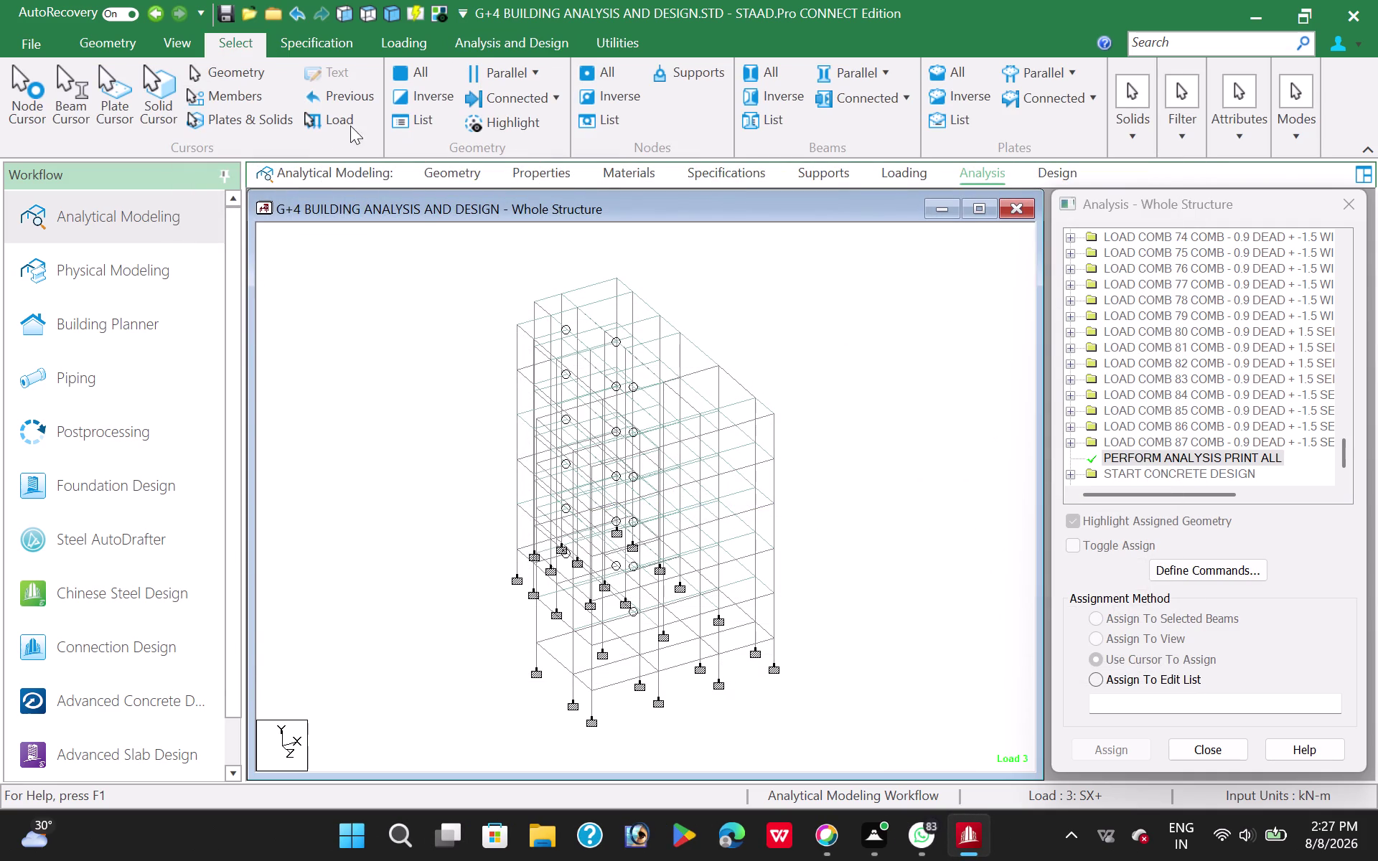
click(415, 111)
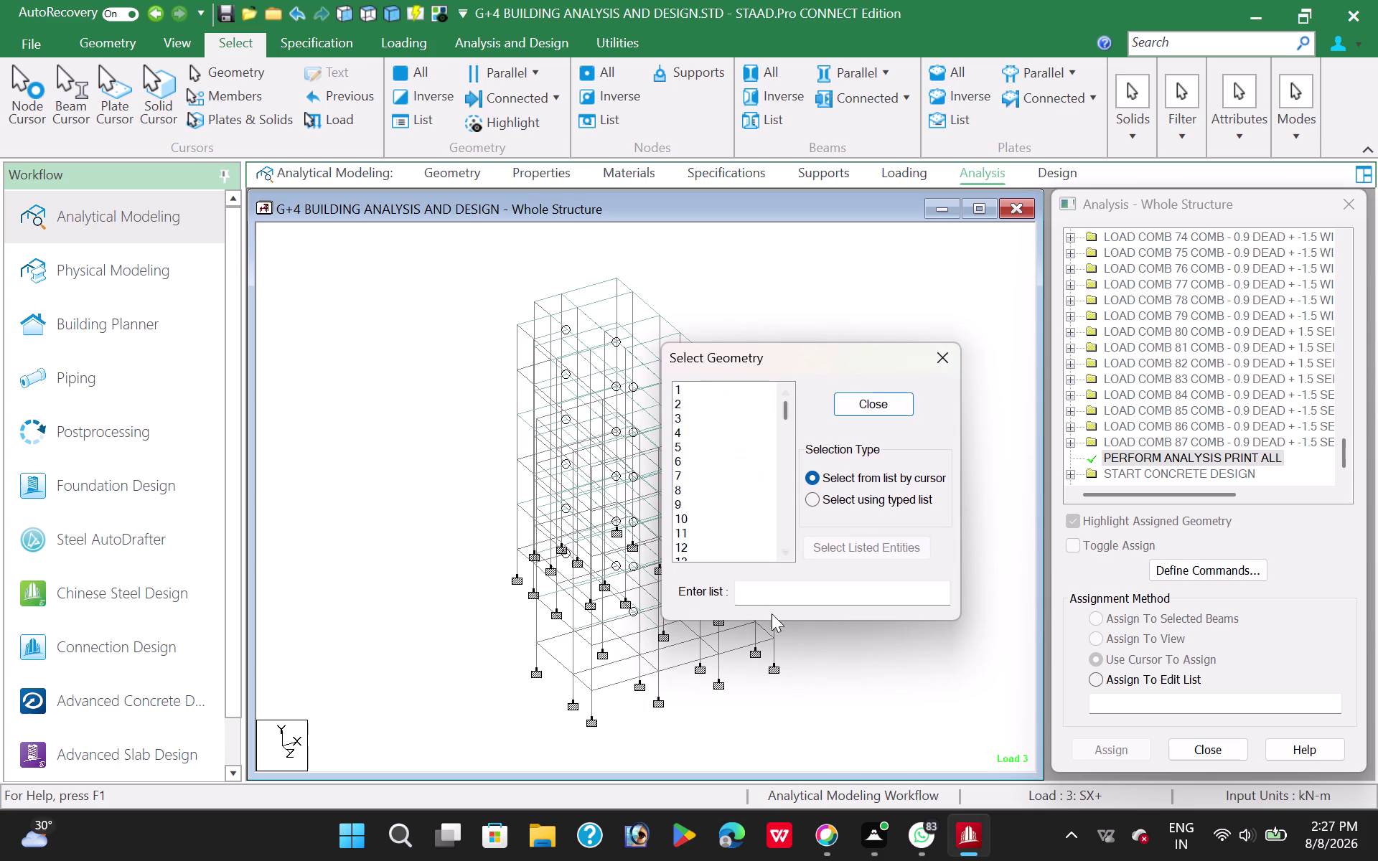
click(766, 591)
text(26)
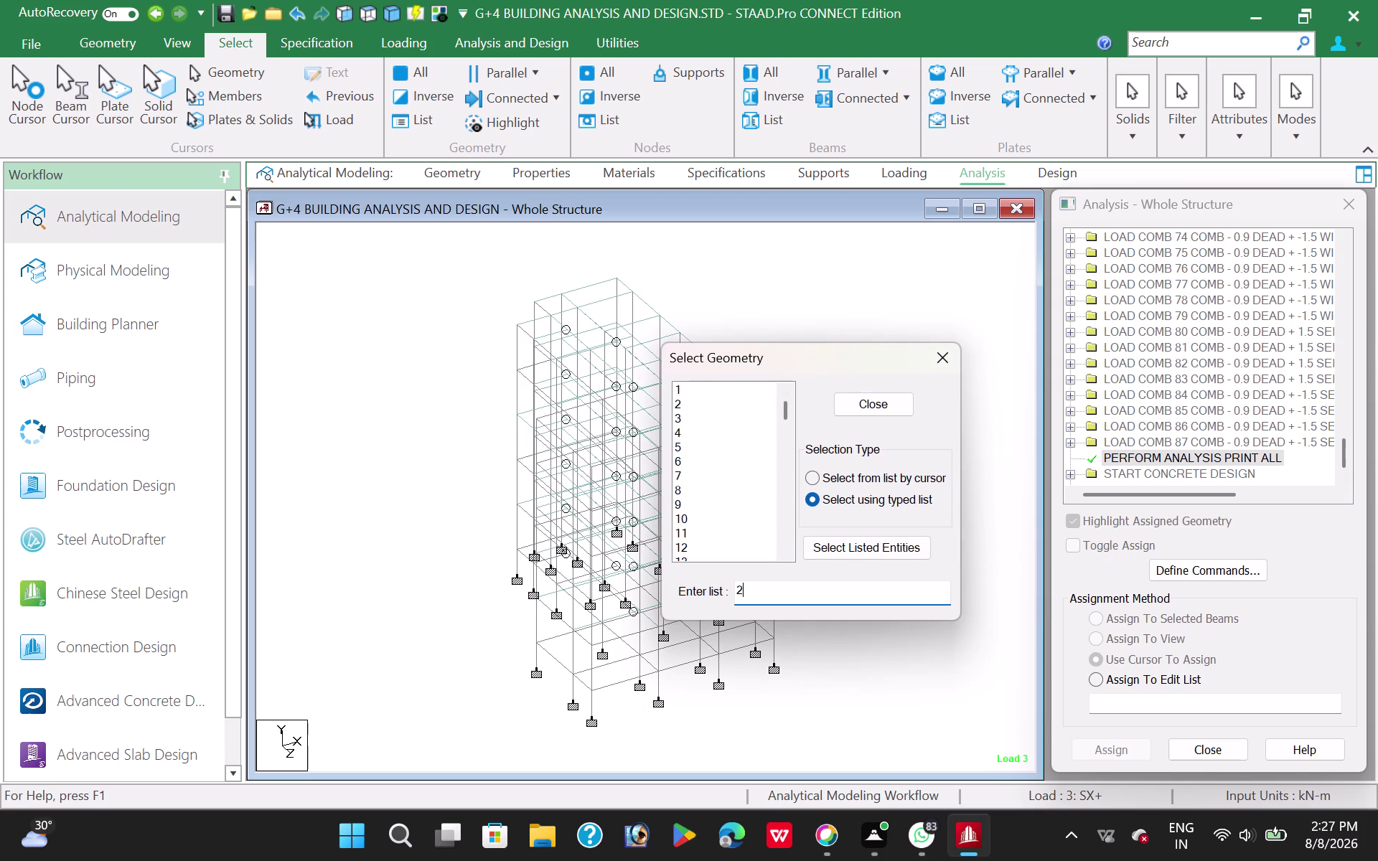
text(4)
click(842, 543)
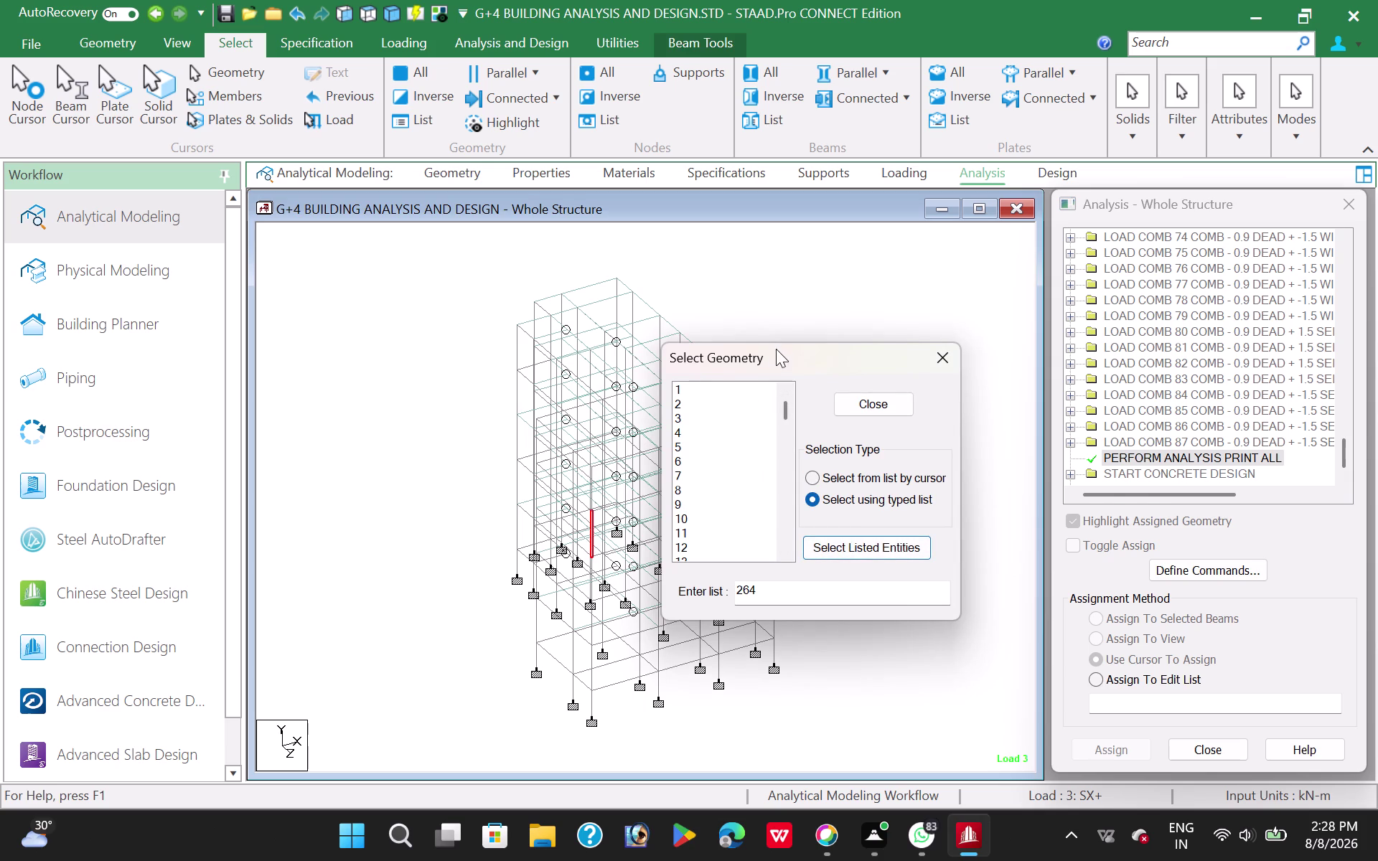
Inspect column 264 in the model, close the list dialog and clear the selection.
drag(776, 350, 1059, 356)
scroll(up, 3)
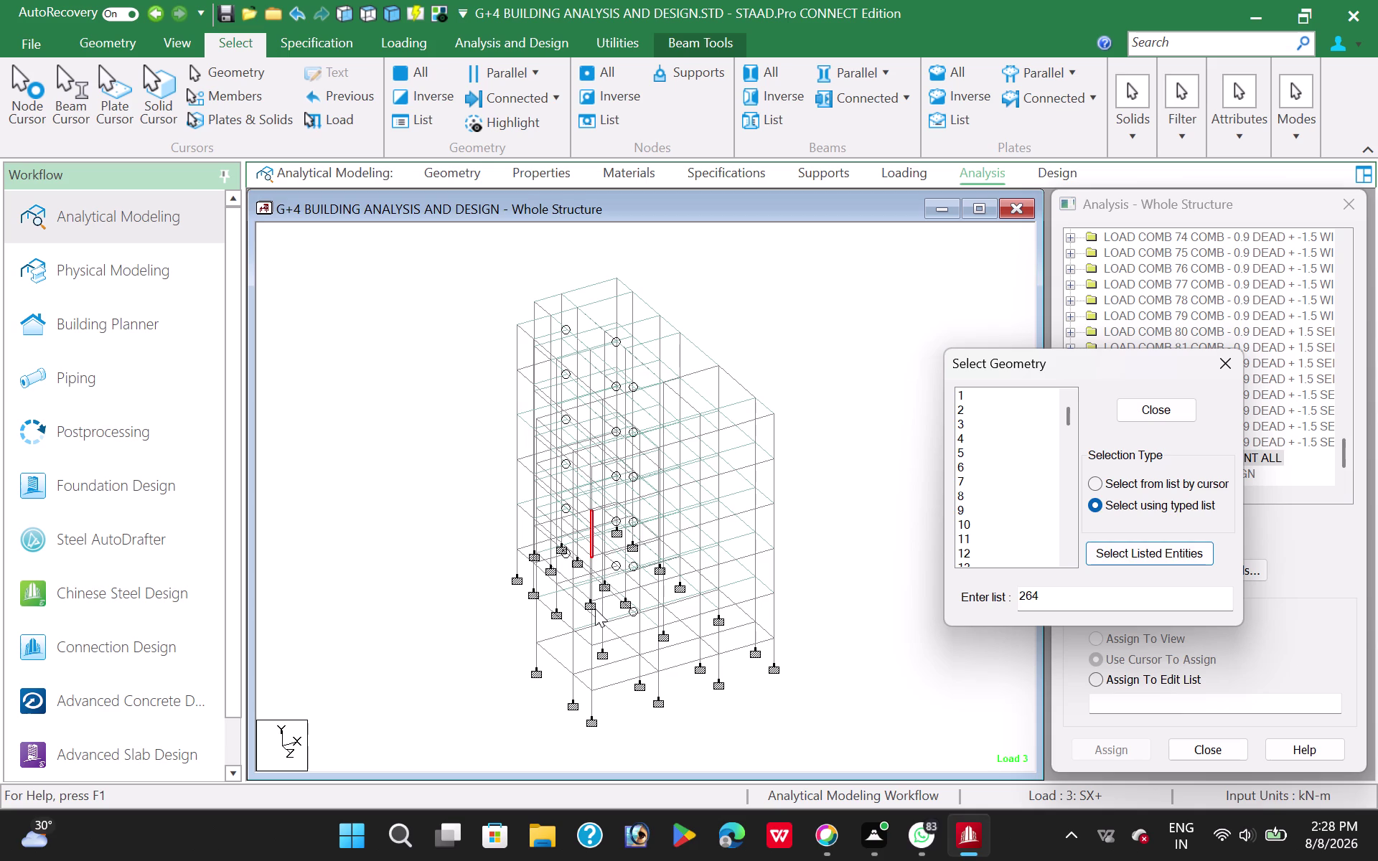
scroll(up, 3)
scroll(up, 3)
click(1166, 412)
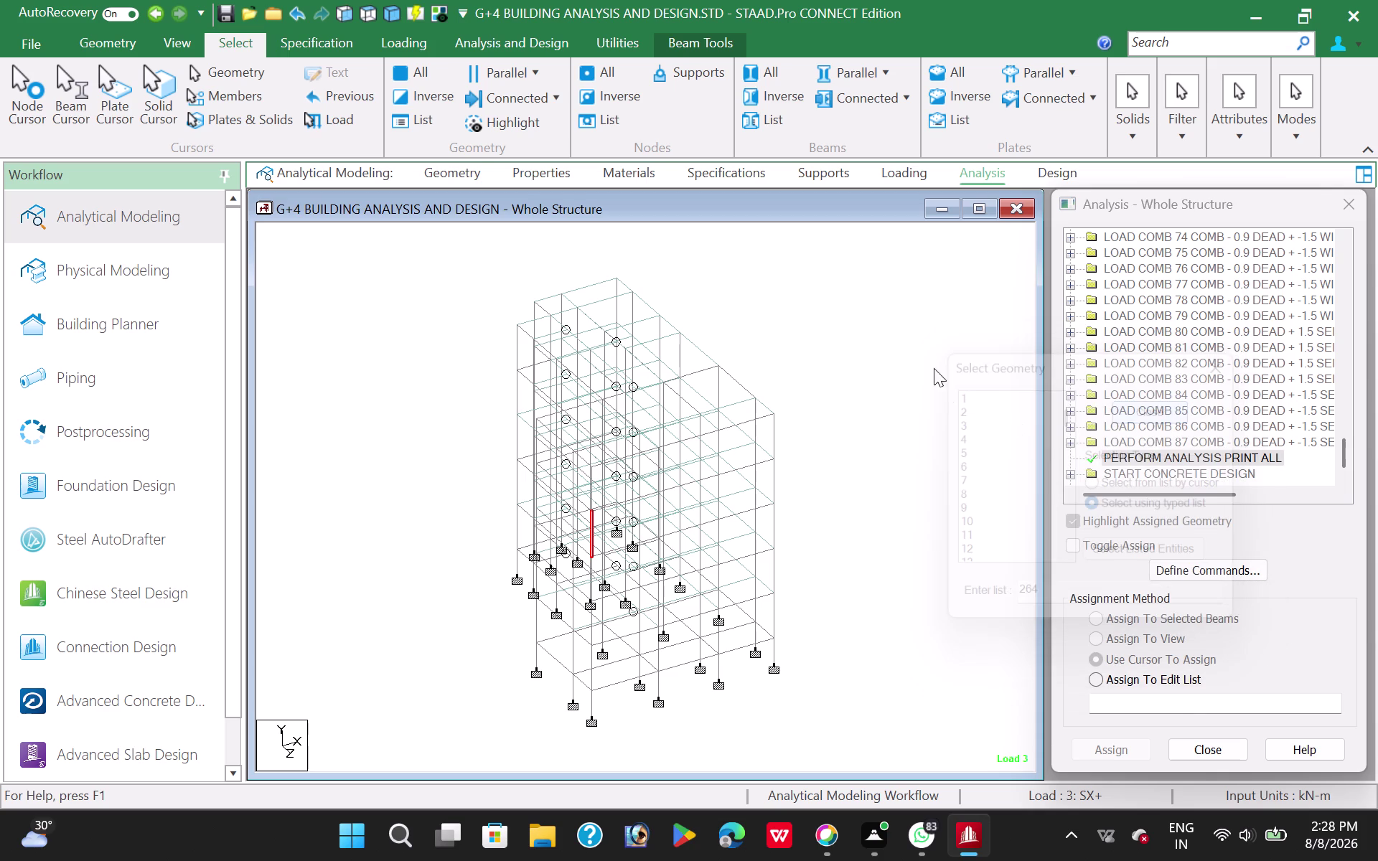
click(493, 279)
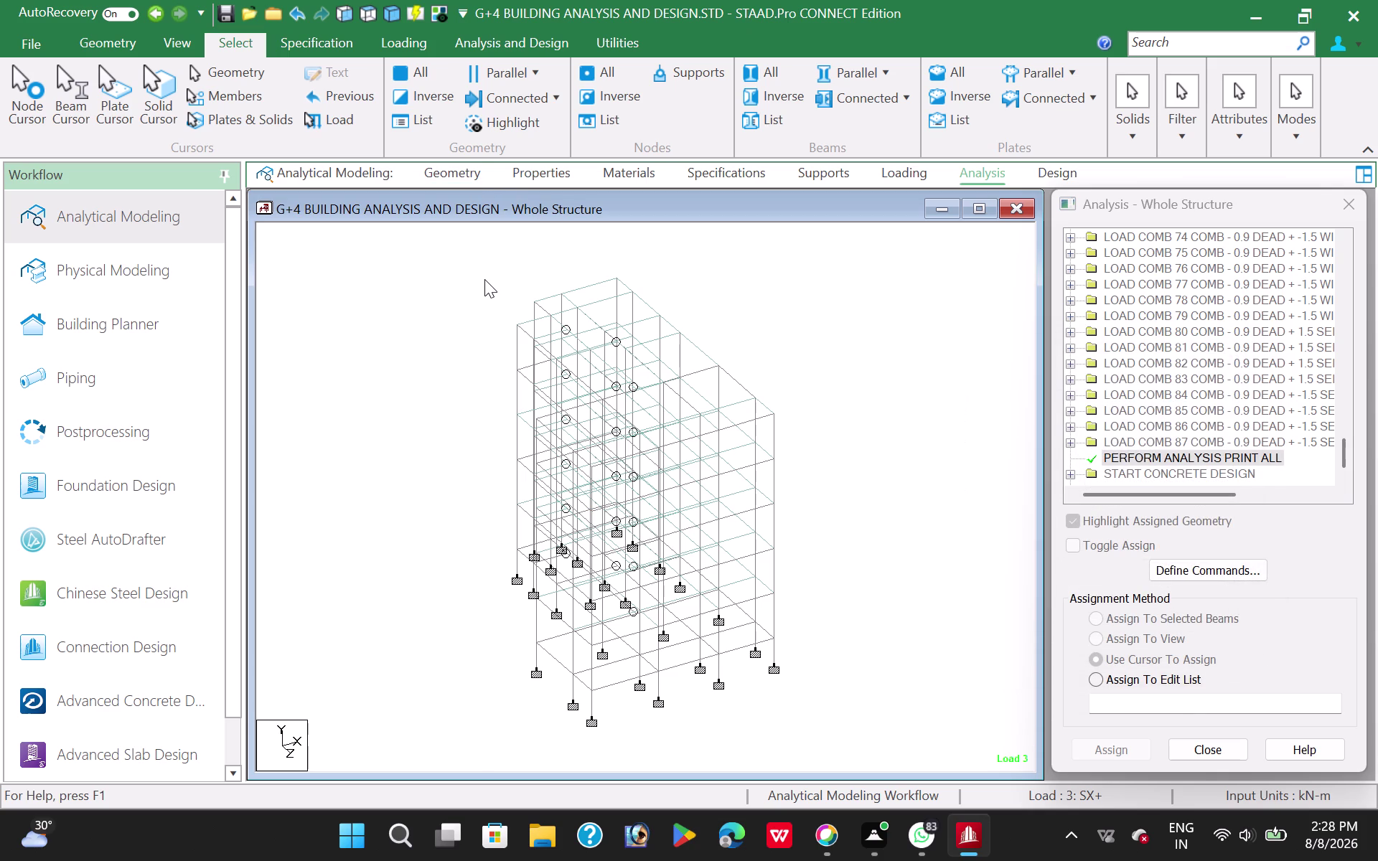
click(589, 606)
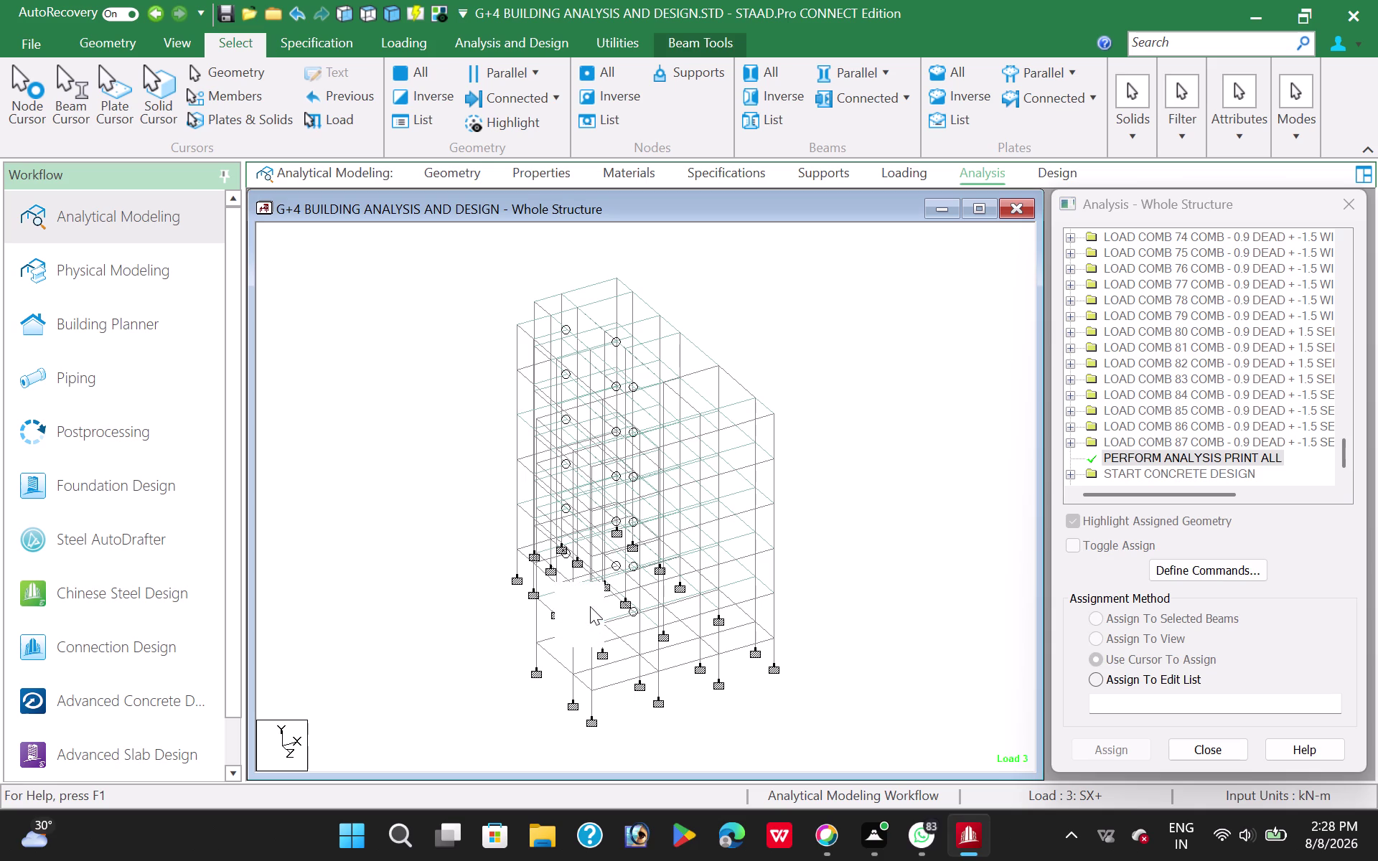
click(379, 641)
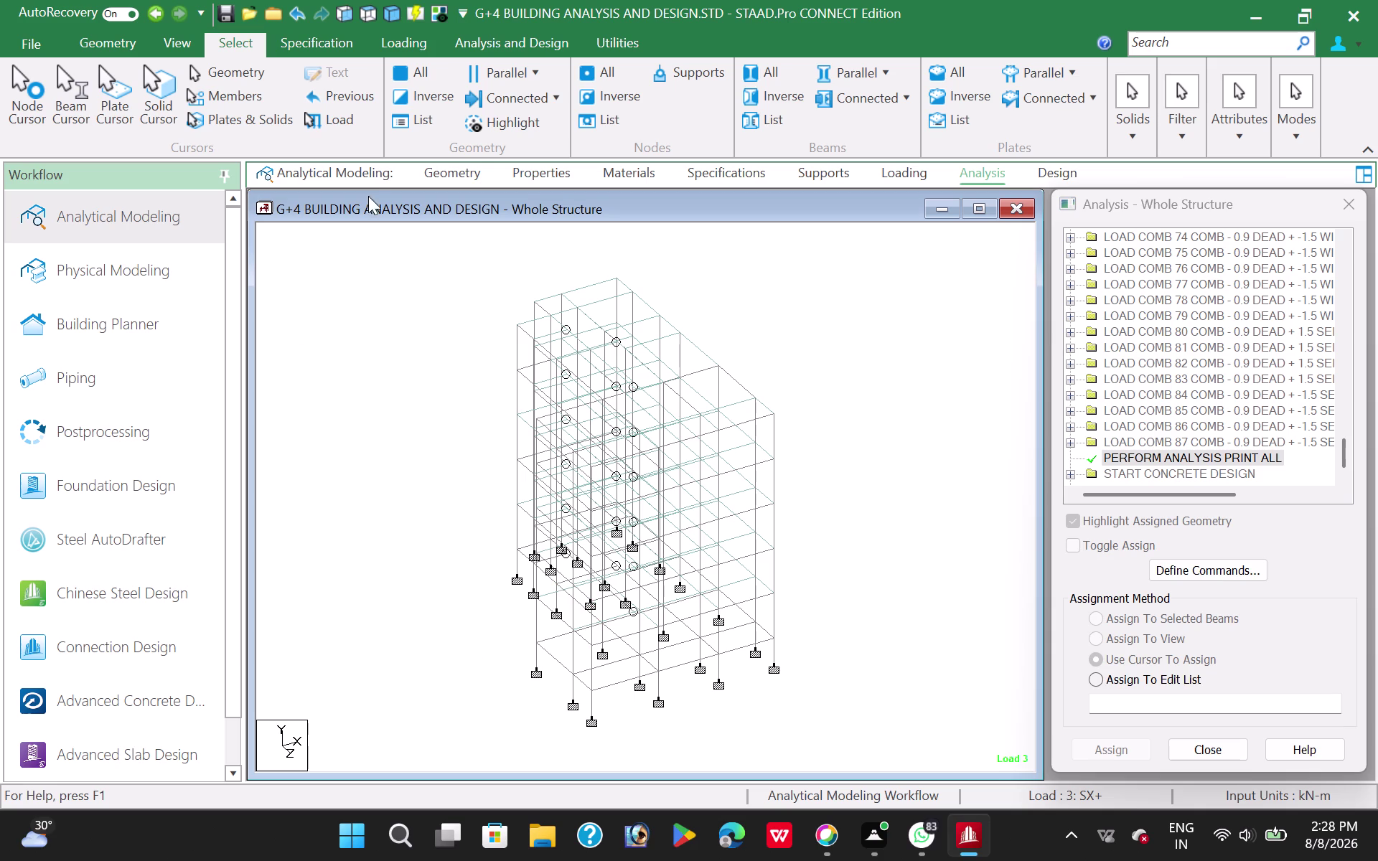
In section properties, select the Rect 0.45x0.23 column section for editing.
click(555, 173)
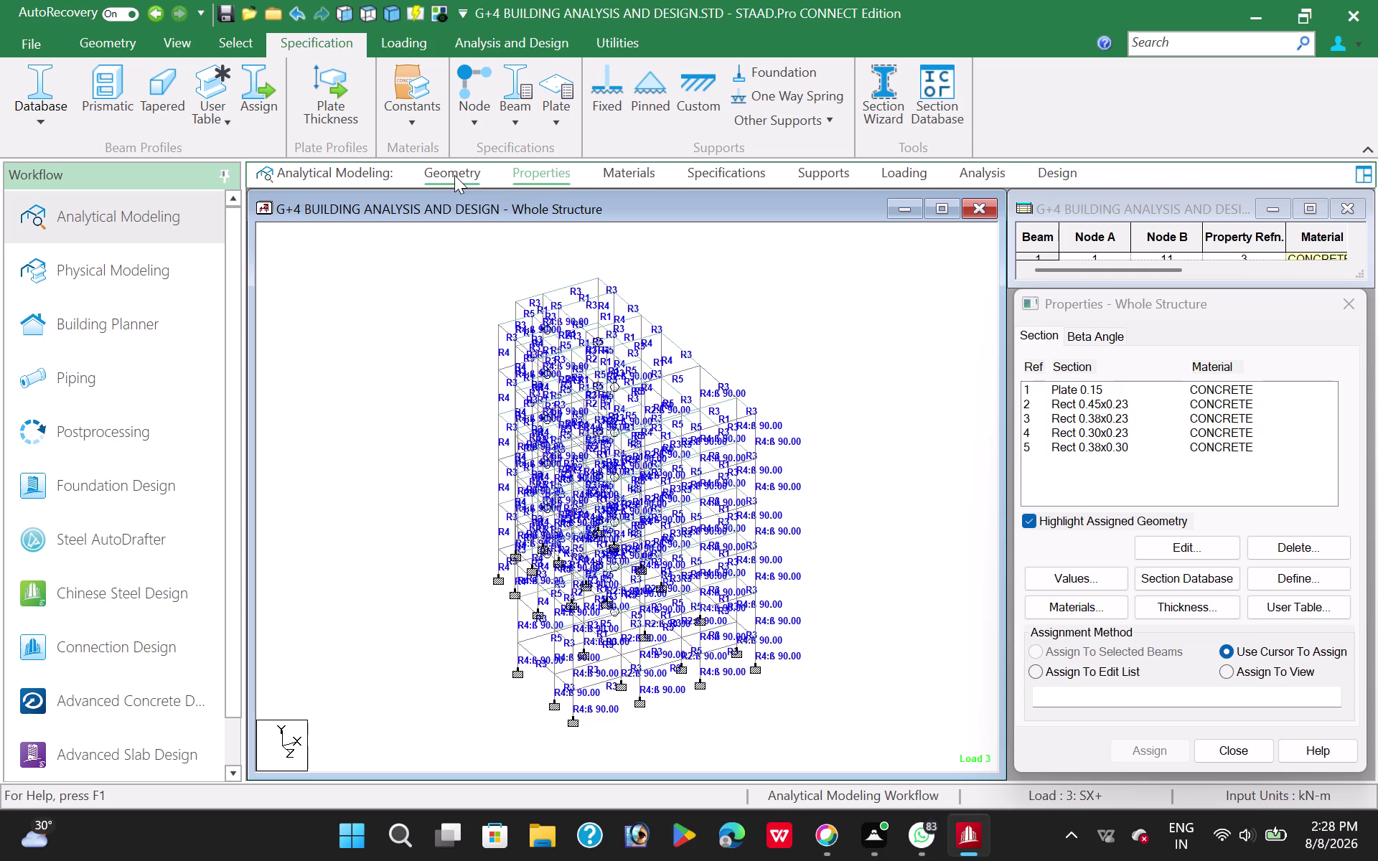
click(1080, 386)
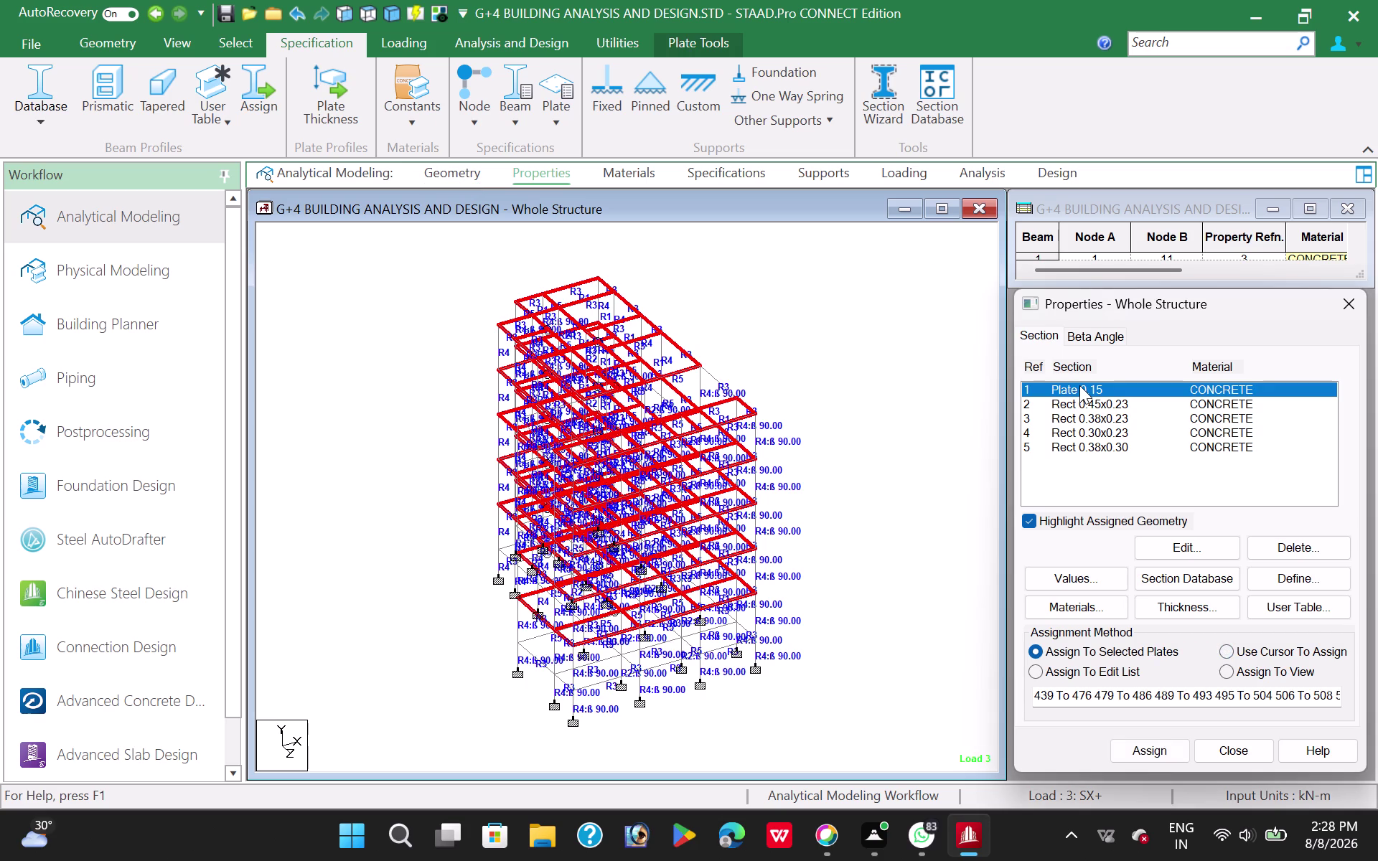
click(1090, 404)
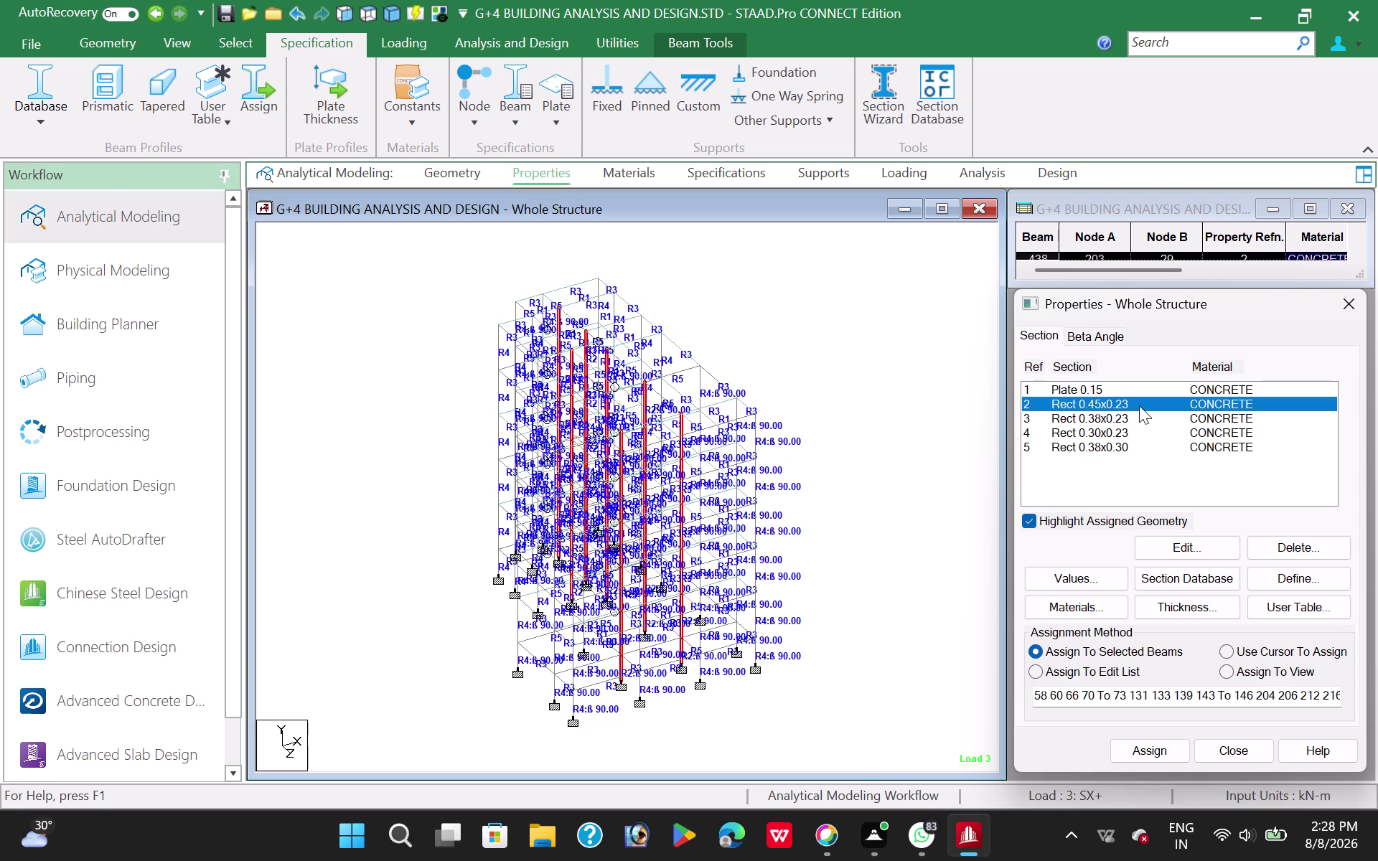
click(1196, 547)
click(901, 436)
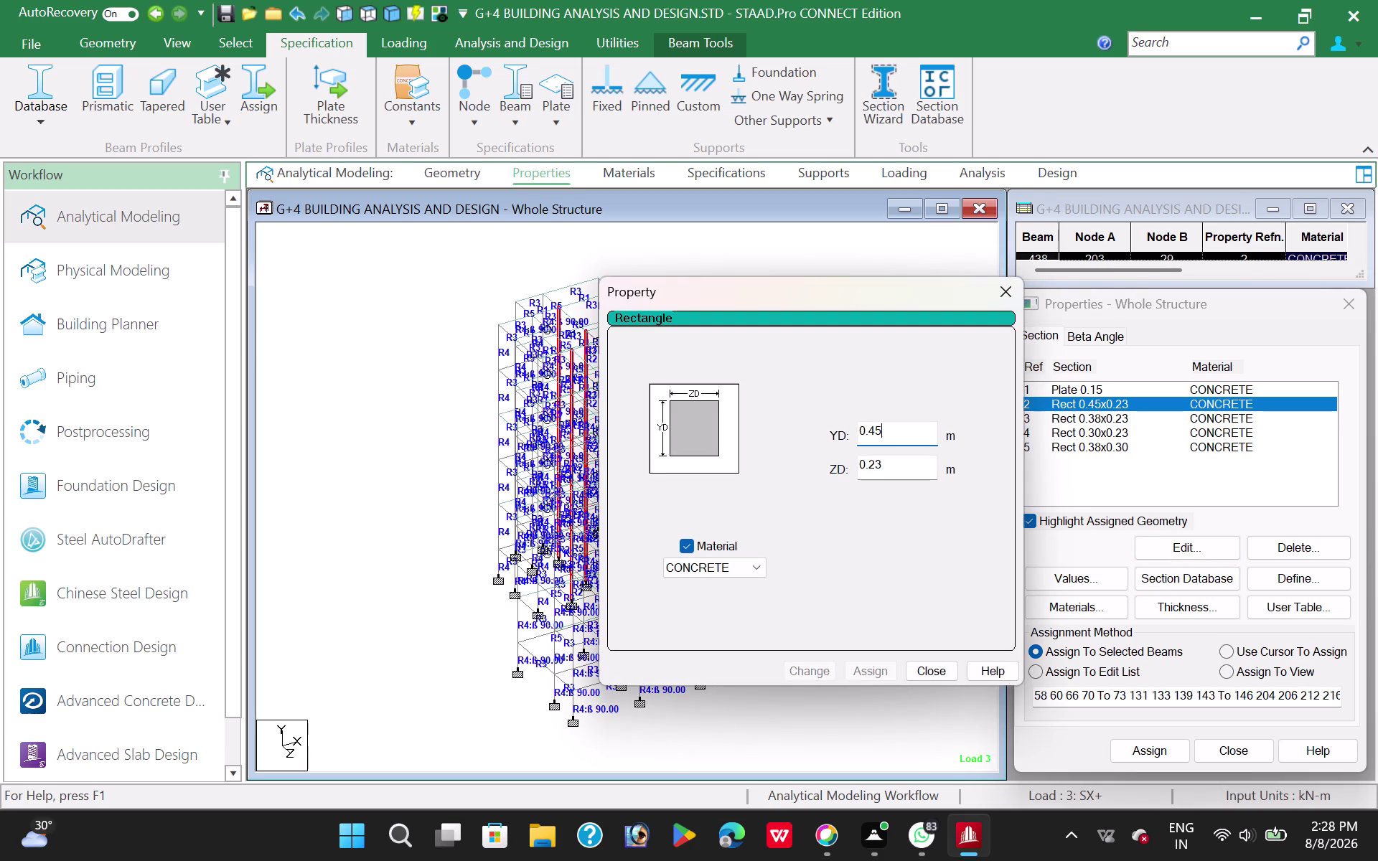
Change the section depth to 0.38 and agree to delete the outdated result files.
key(BackSpace)
key(BackSpace)
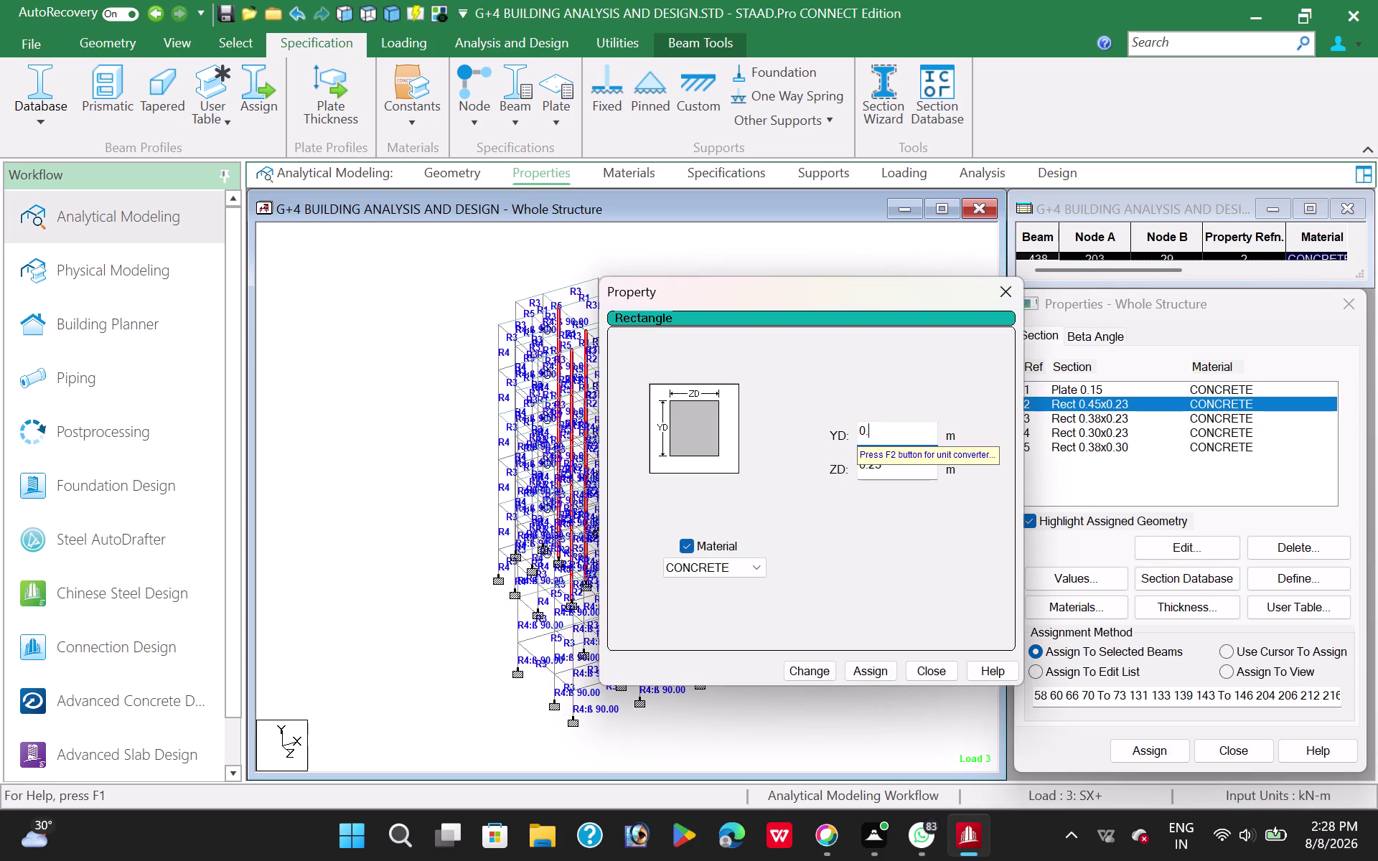
text(38)
click(815, 675)
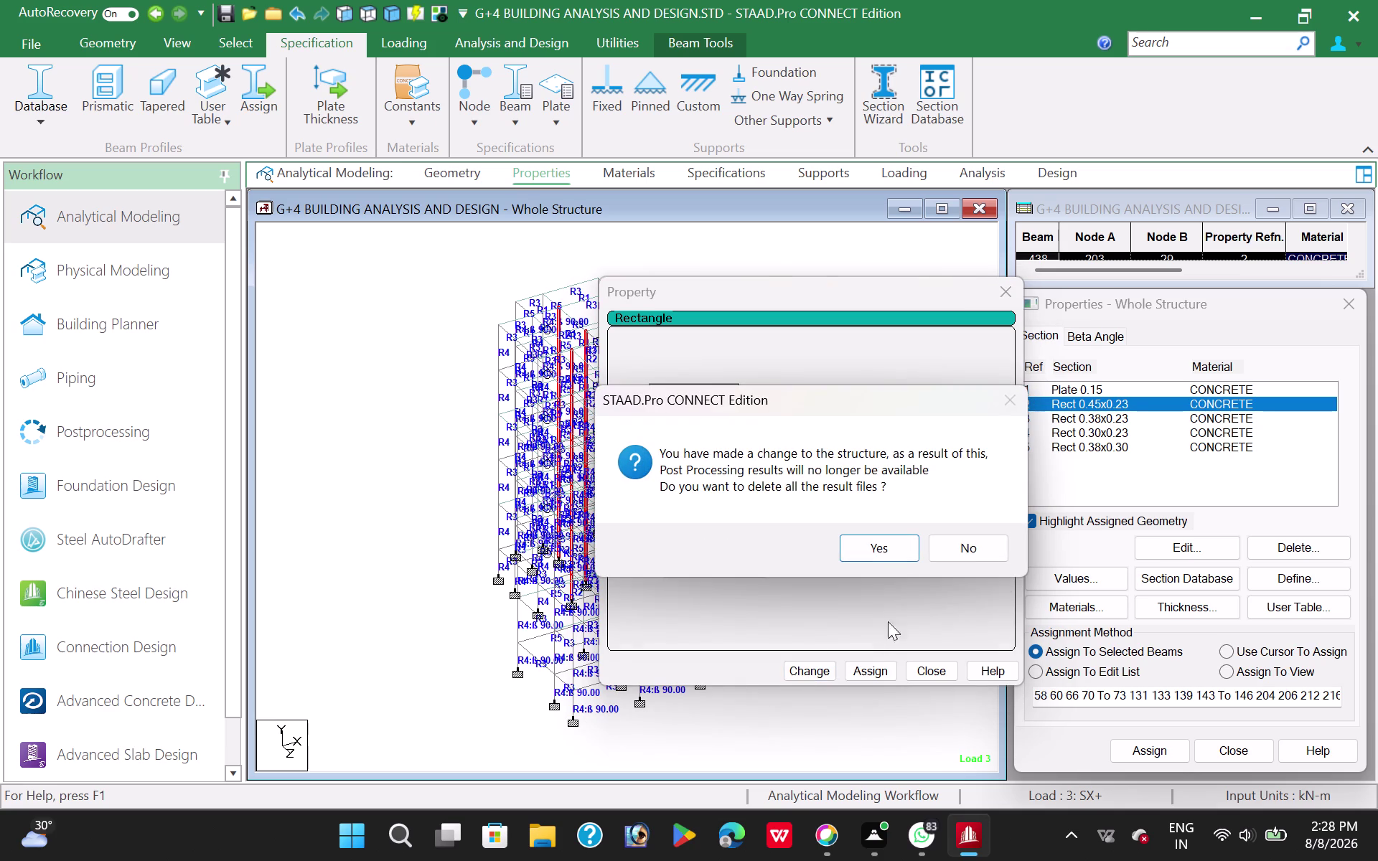
click(911, 539)
click(936, 672)
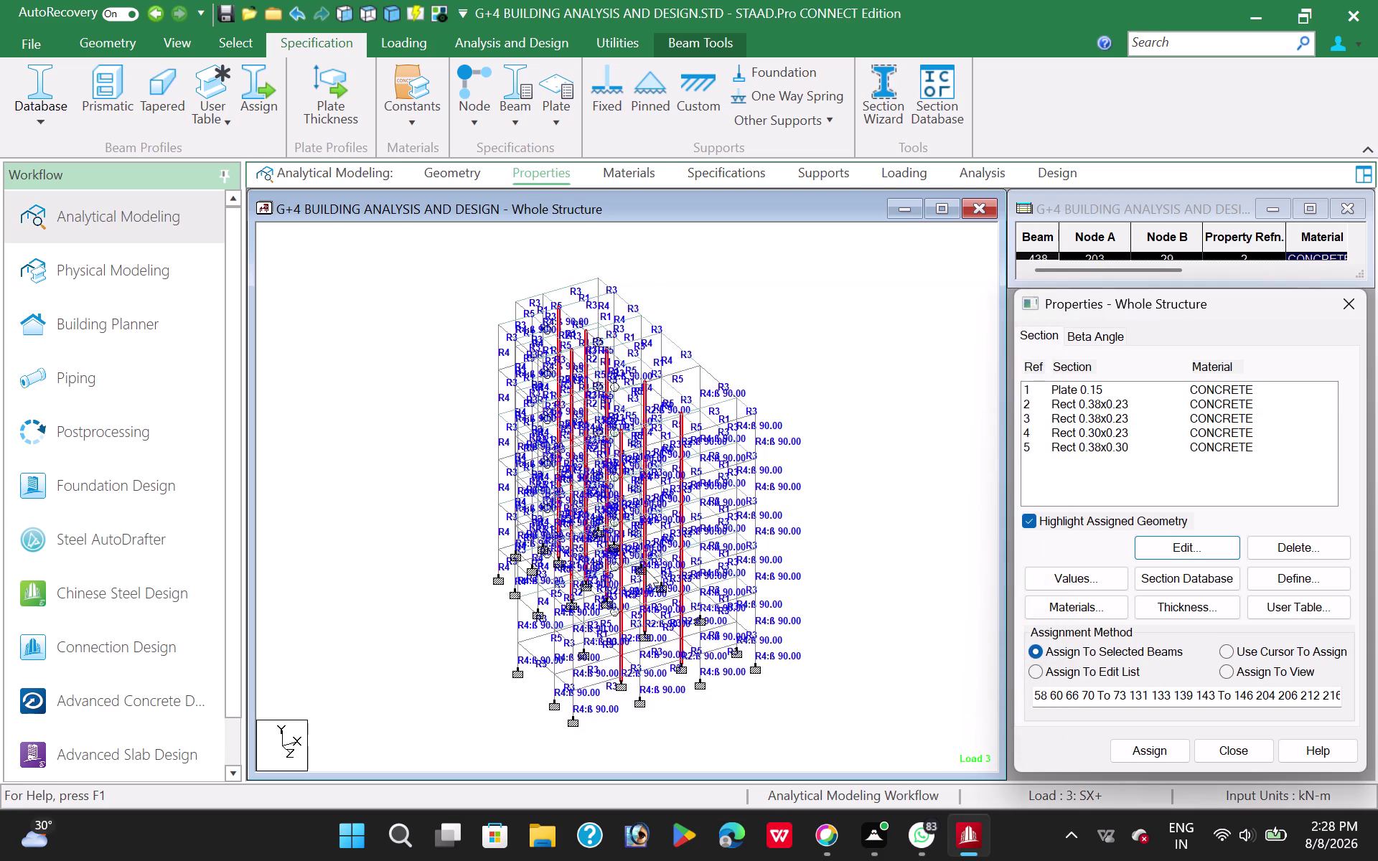
click(834, 296)
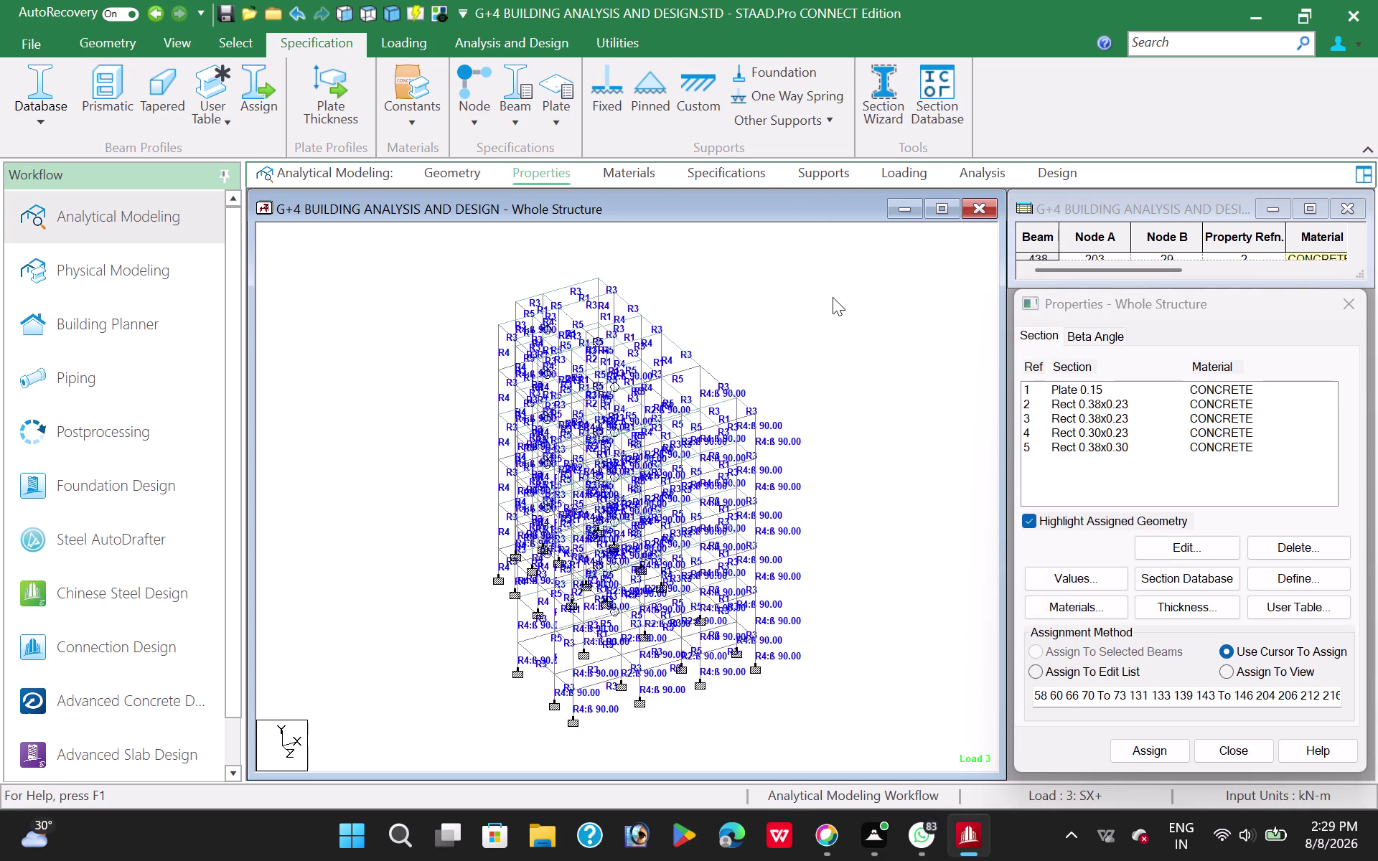
click(490, 38)
click(348, 102)
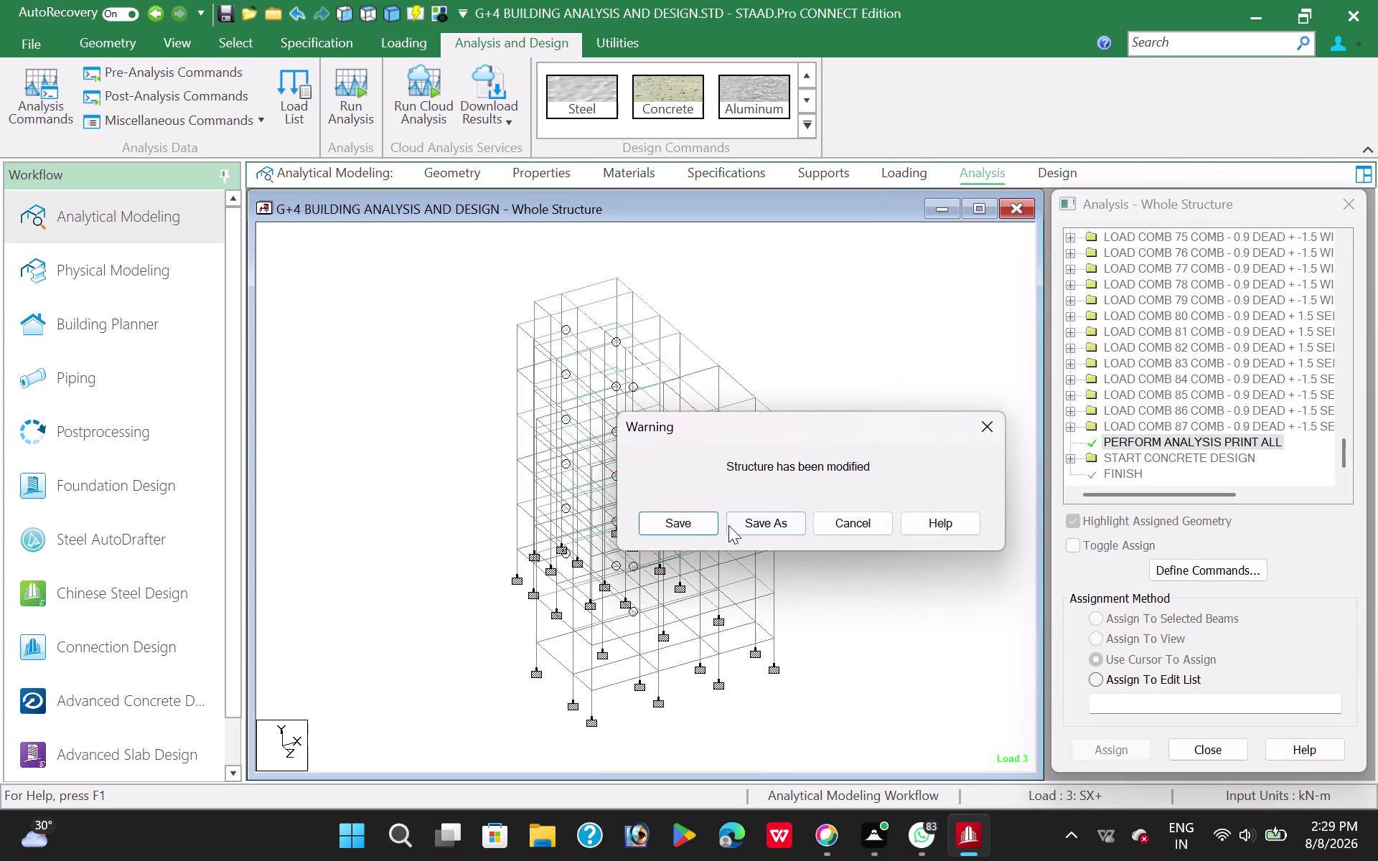
Save the model, let the analysis finish (0 errors, 120 warnings) and view the output.
click(679, 527)
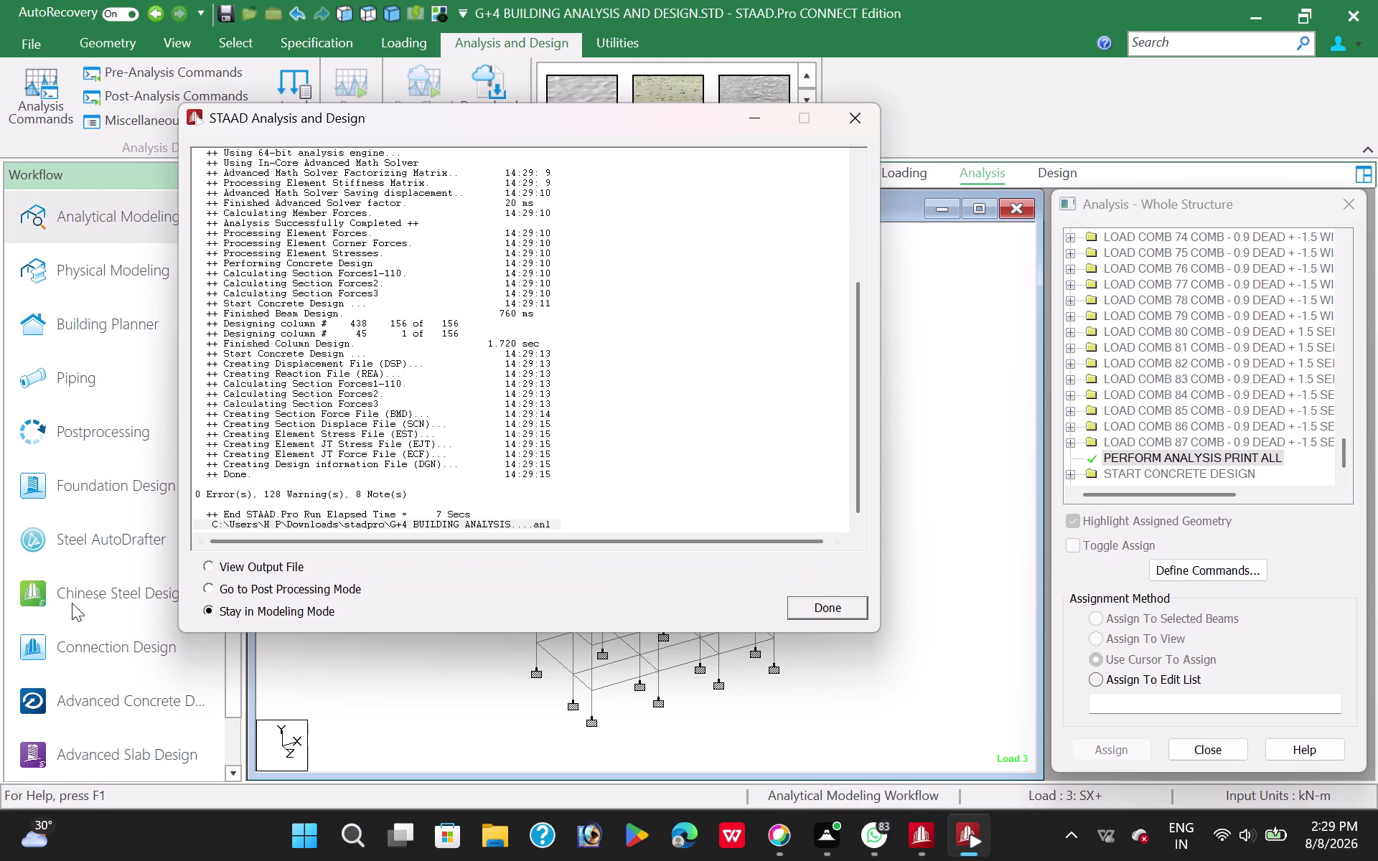
click(205, 567)
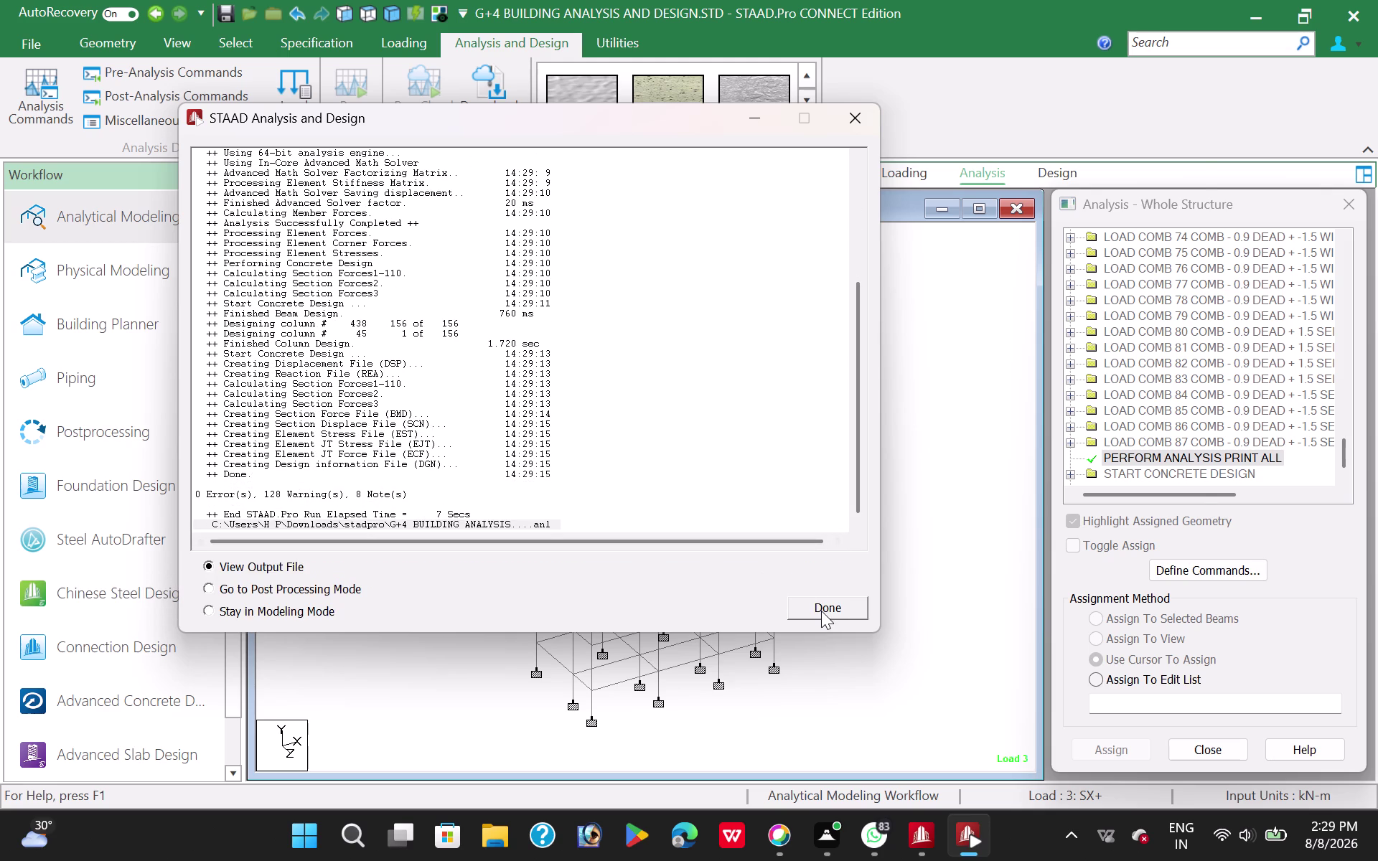
click(822, 610)
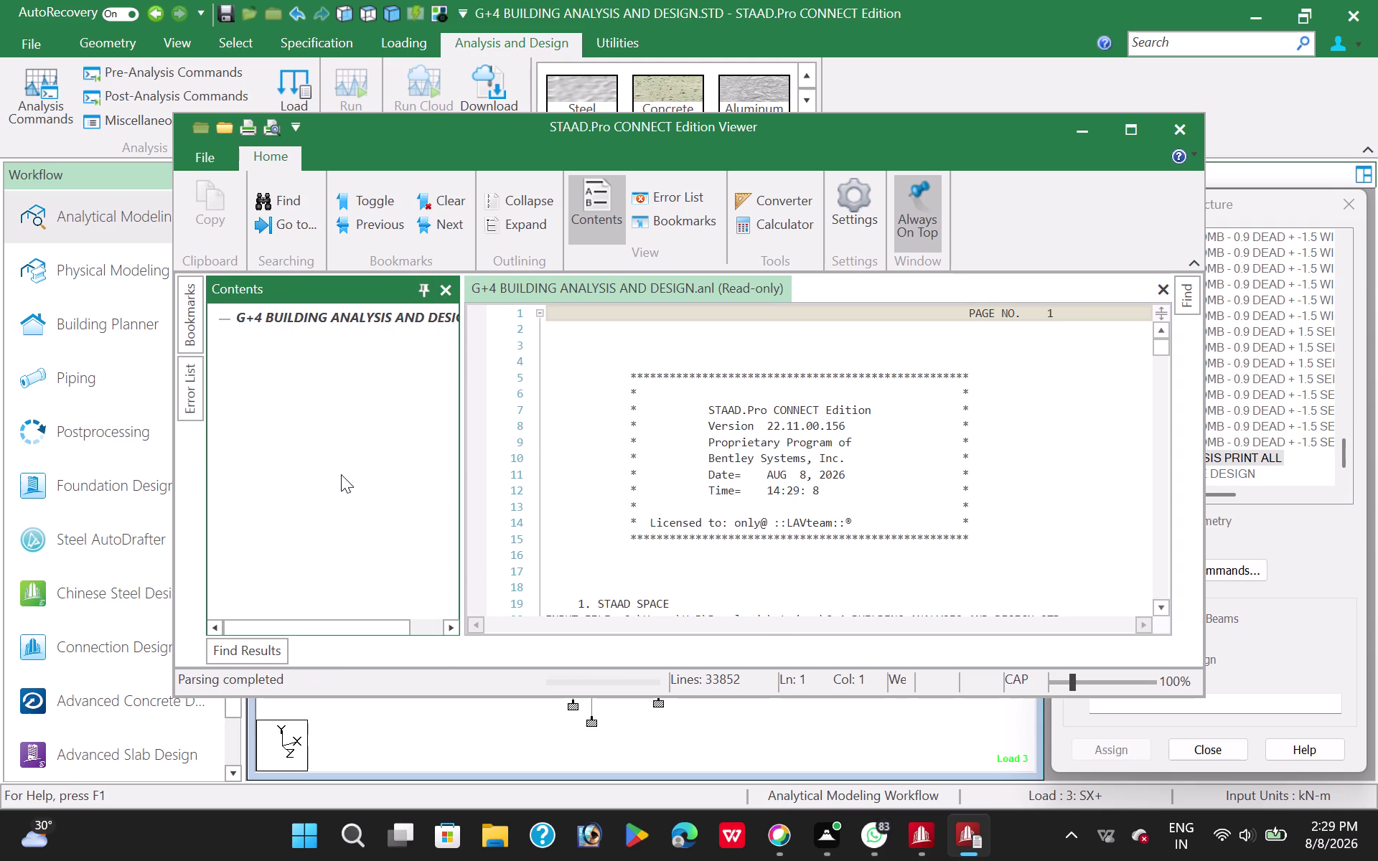
Show the Error List and jump to the column 49 and 58 reinforcement warnings.
scroll(down, 3)
scroll(down, 3)
scroll(down, 3)
double_click(324, 482)
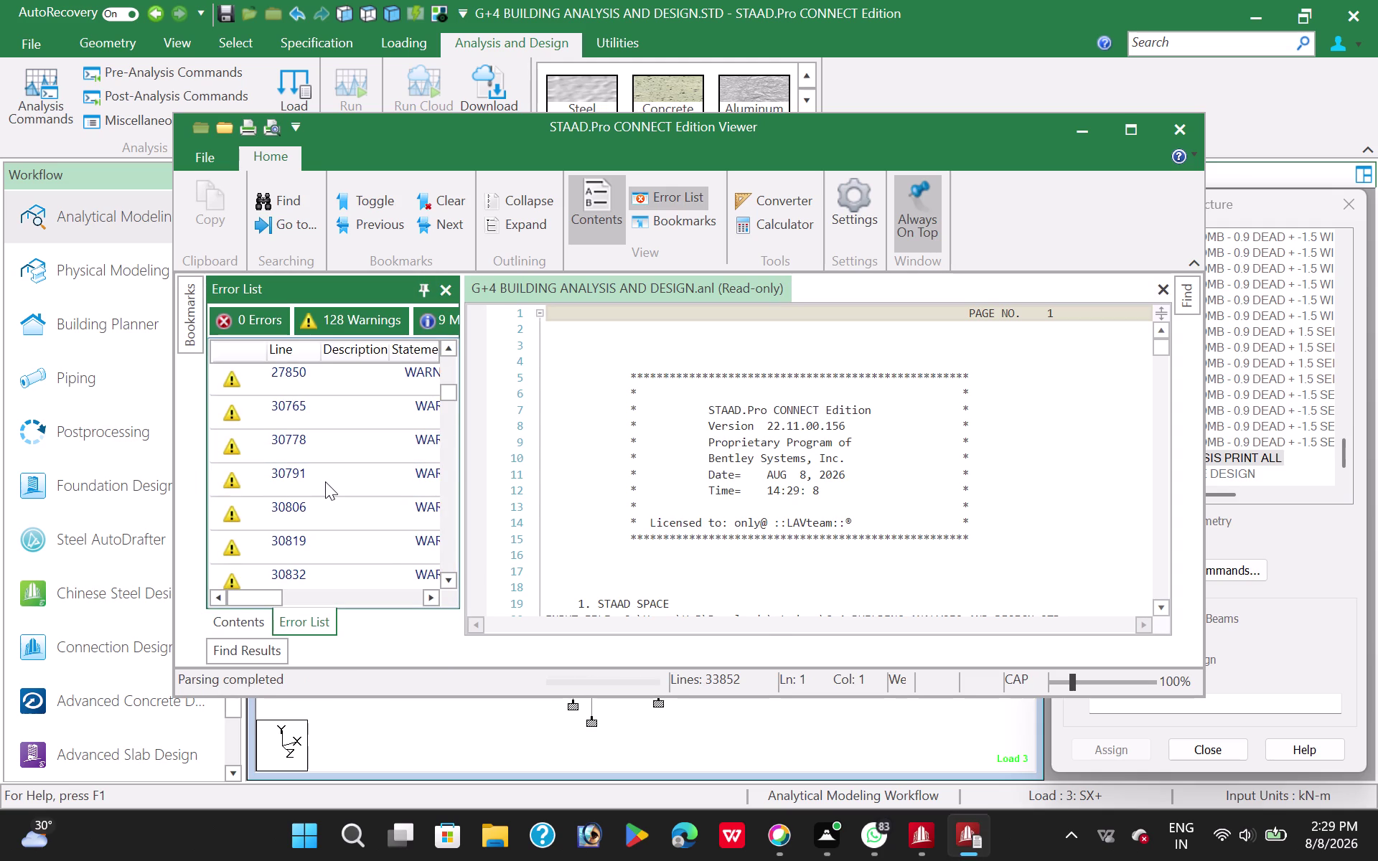
double_click(331, 526)
drag(330, 535, 330, 542)
double_click(330, 551)
click(329, 556)
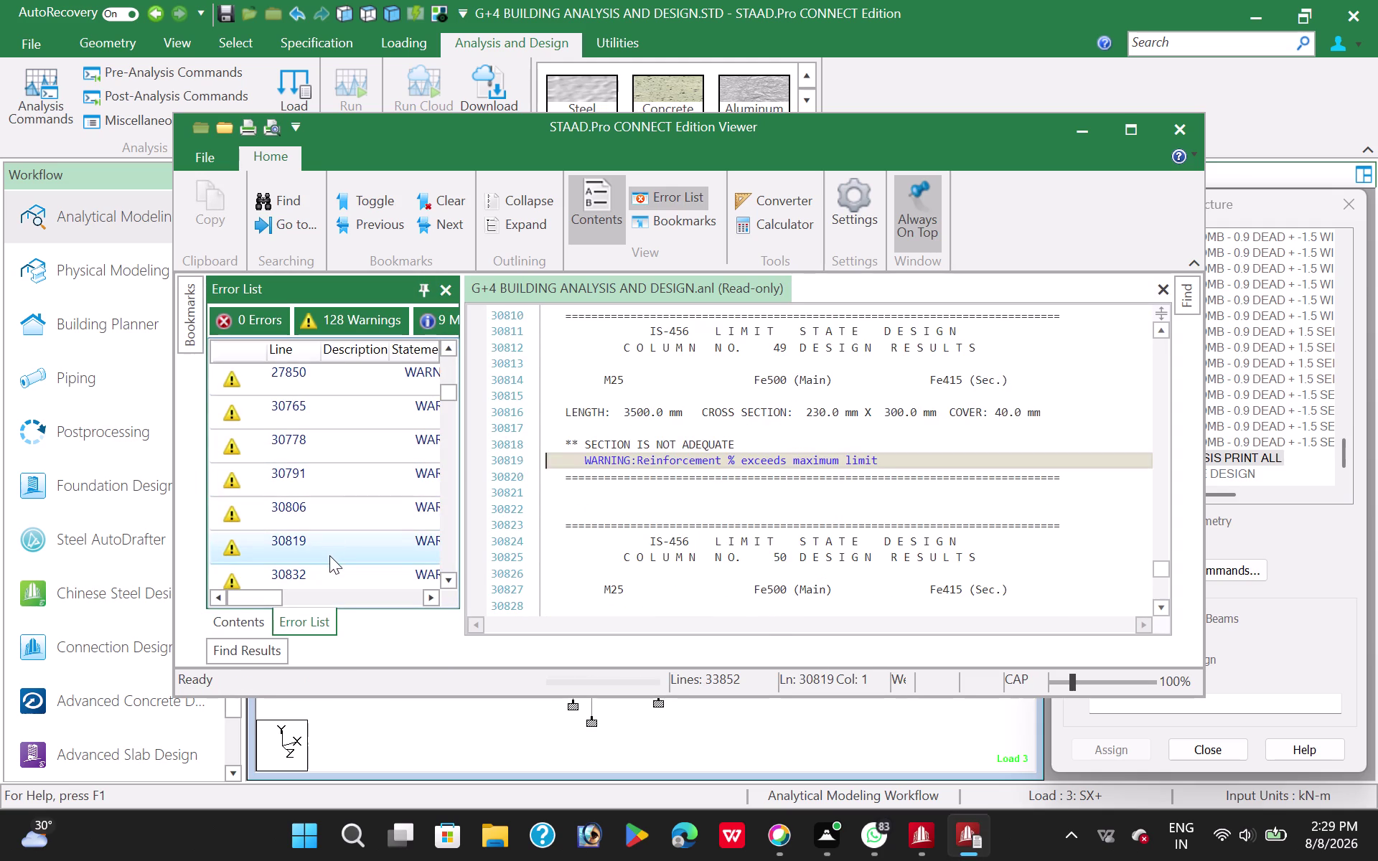
scroll(down, 3)
double_click(291, 546)
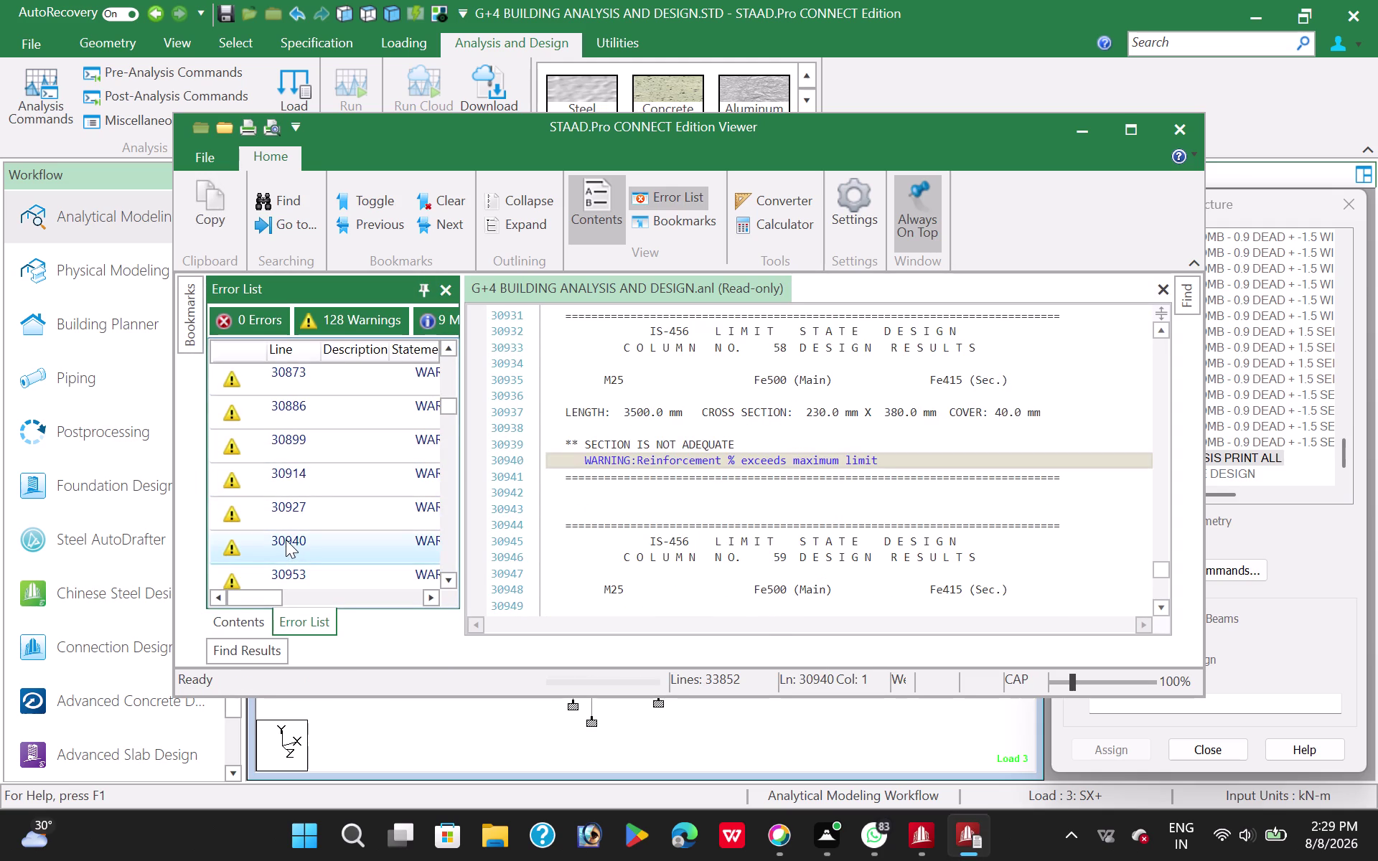
Review the warnings for columns 73, 126, 191 and 205, then close the Viewer.
scroll(down, 3)
double_click(269, 549)
scroll(down, 3)
double_click(268, 544)
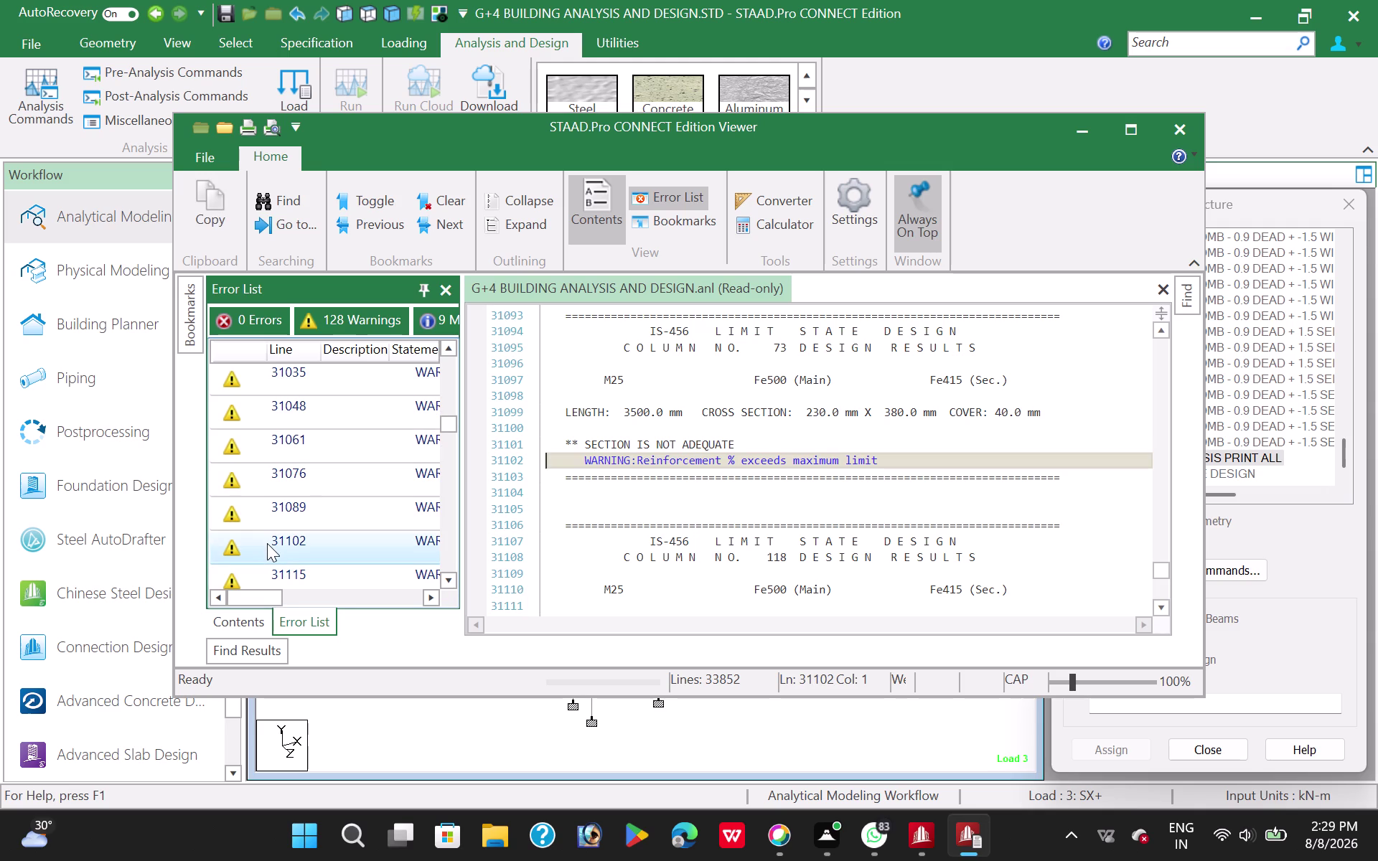
scroll(down, 3)
double_click(314, 552)
scroll(down, 3)
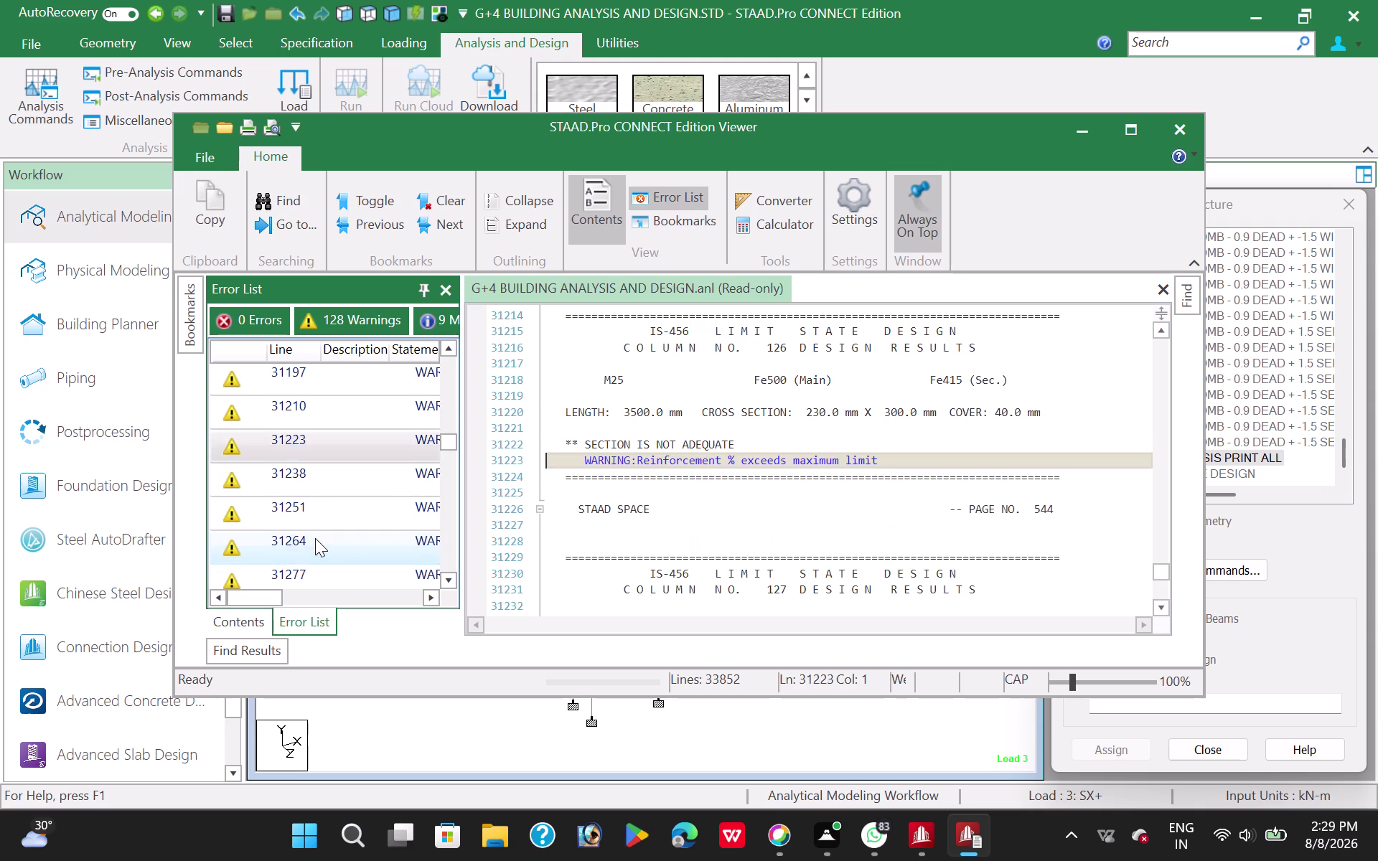
scroll(down, 3)
click(309, 549)
click(308, 555)
scroll(down, 3)
double_click(306, 556)
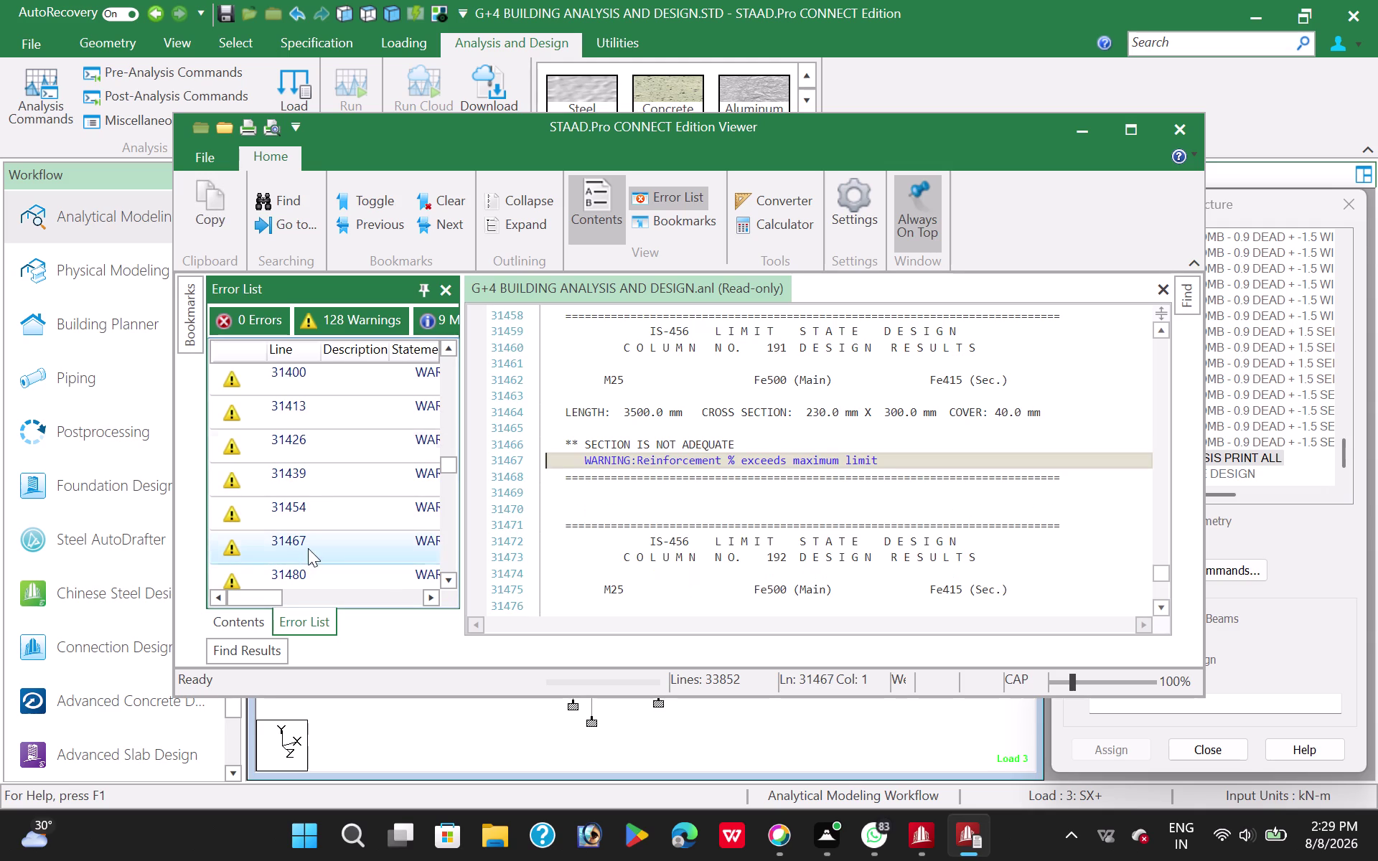
scroll(down, 3)
double_click(310, 549)
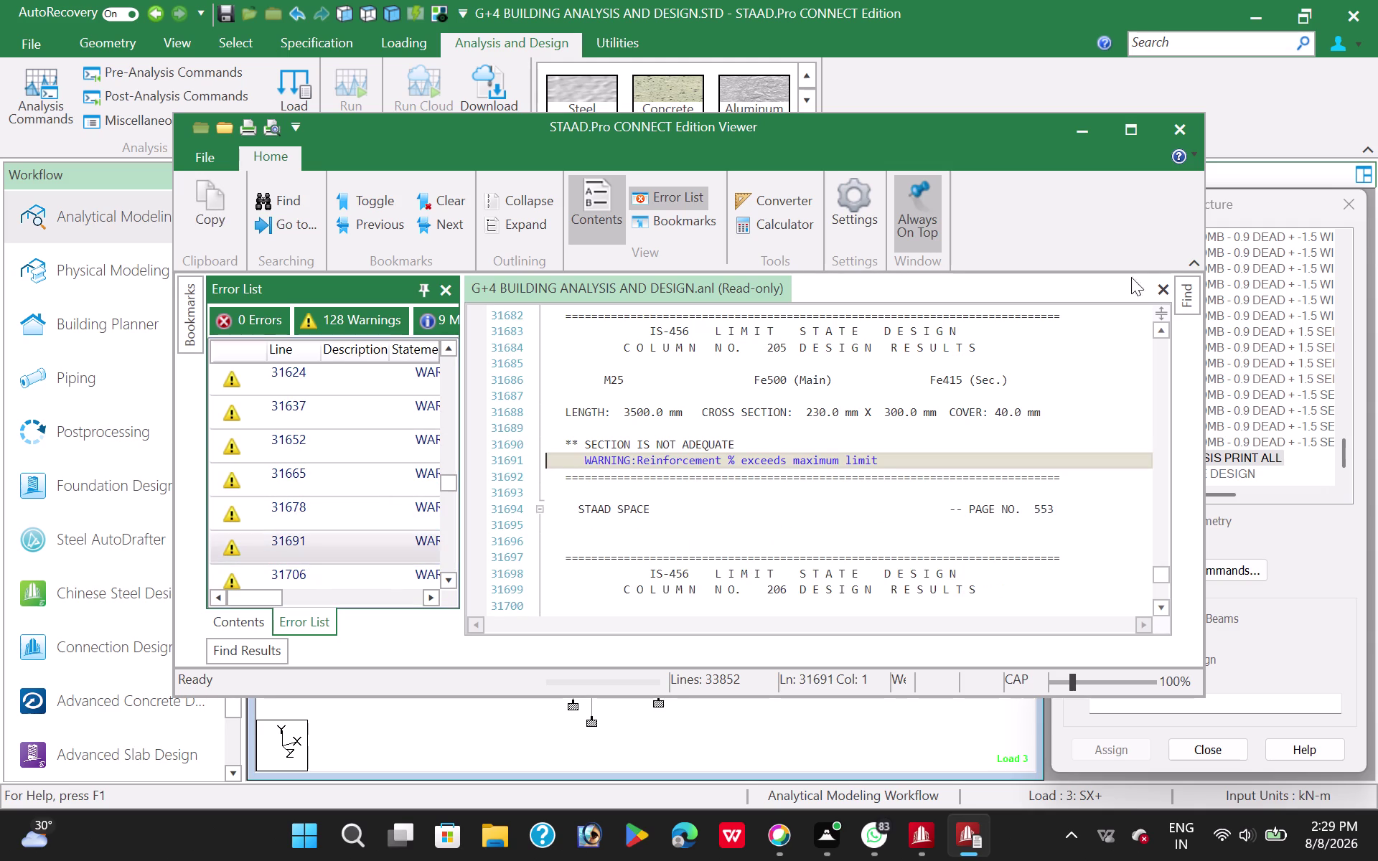
click(1177, 131)
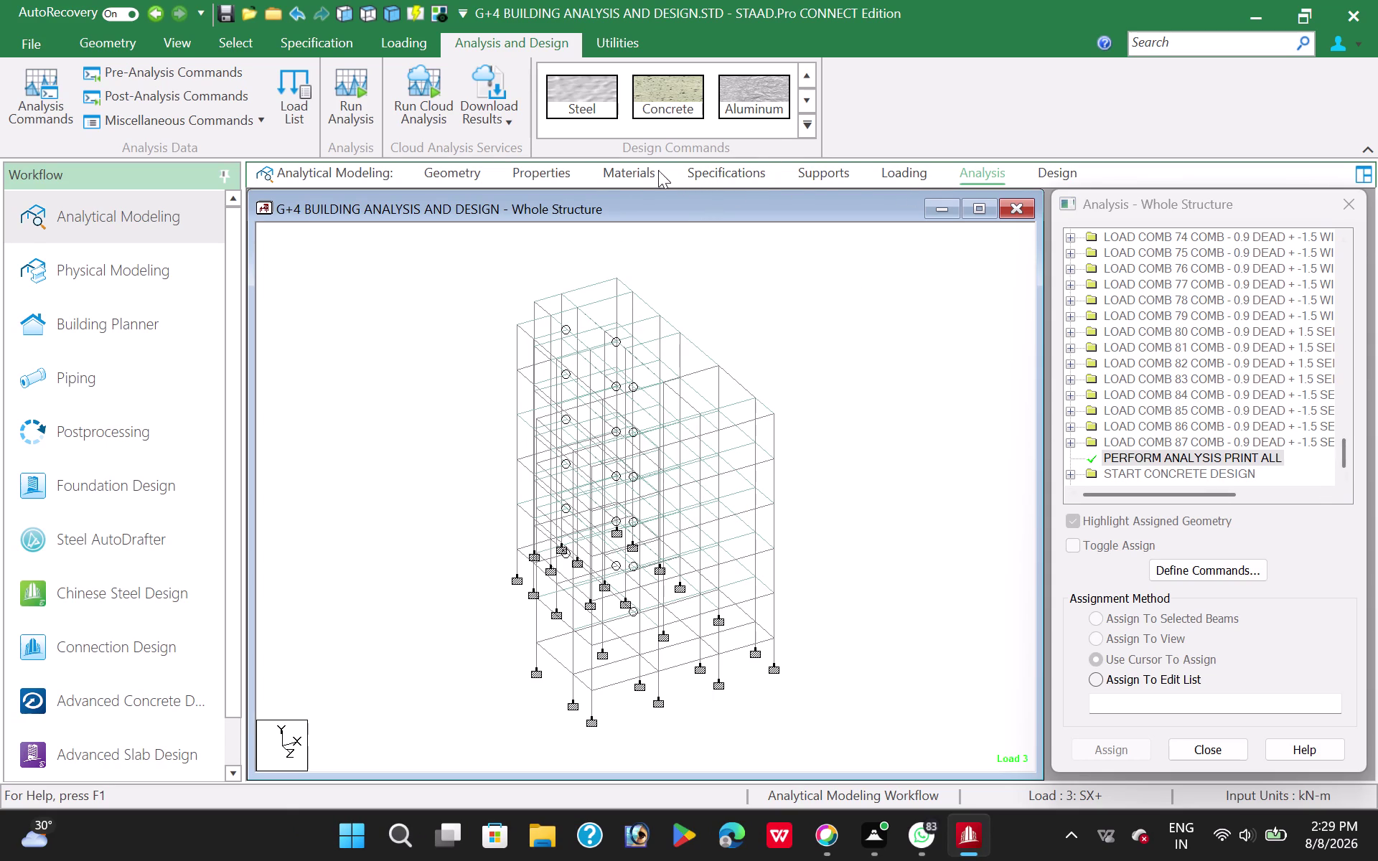
Edit the Rect 0.38x0.23 section and set its depth YD to 0.45.
click(541, 171)
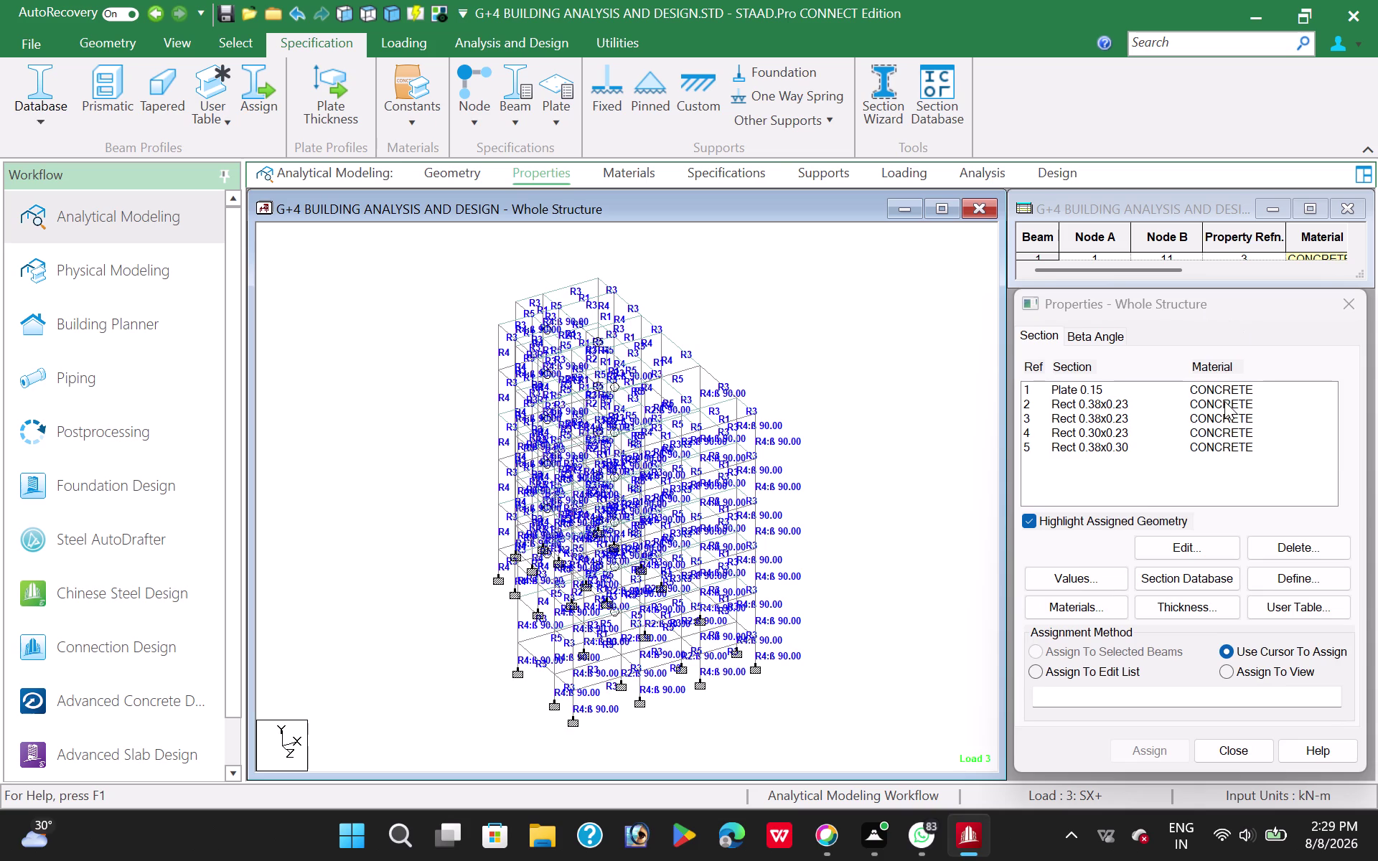
click(1110, 405)
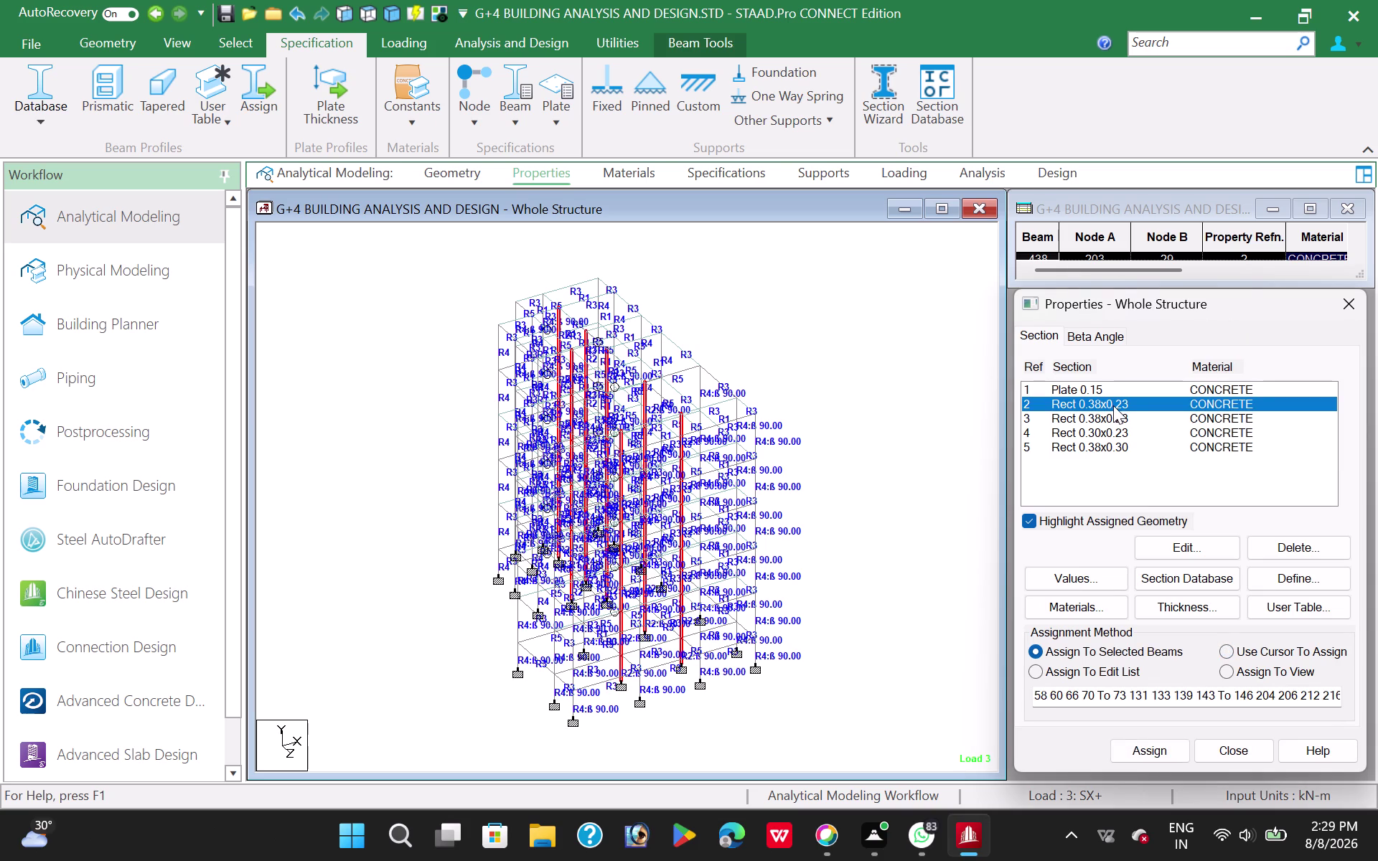
click(1195, 545)
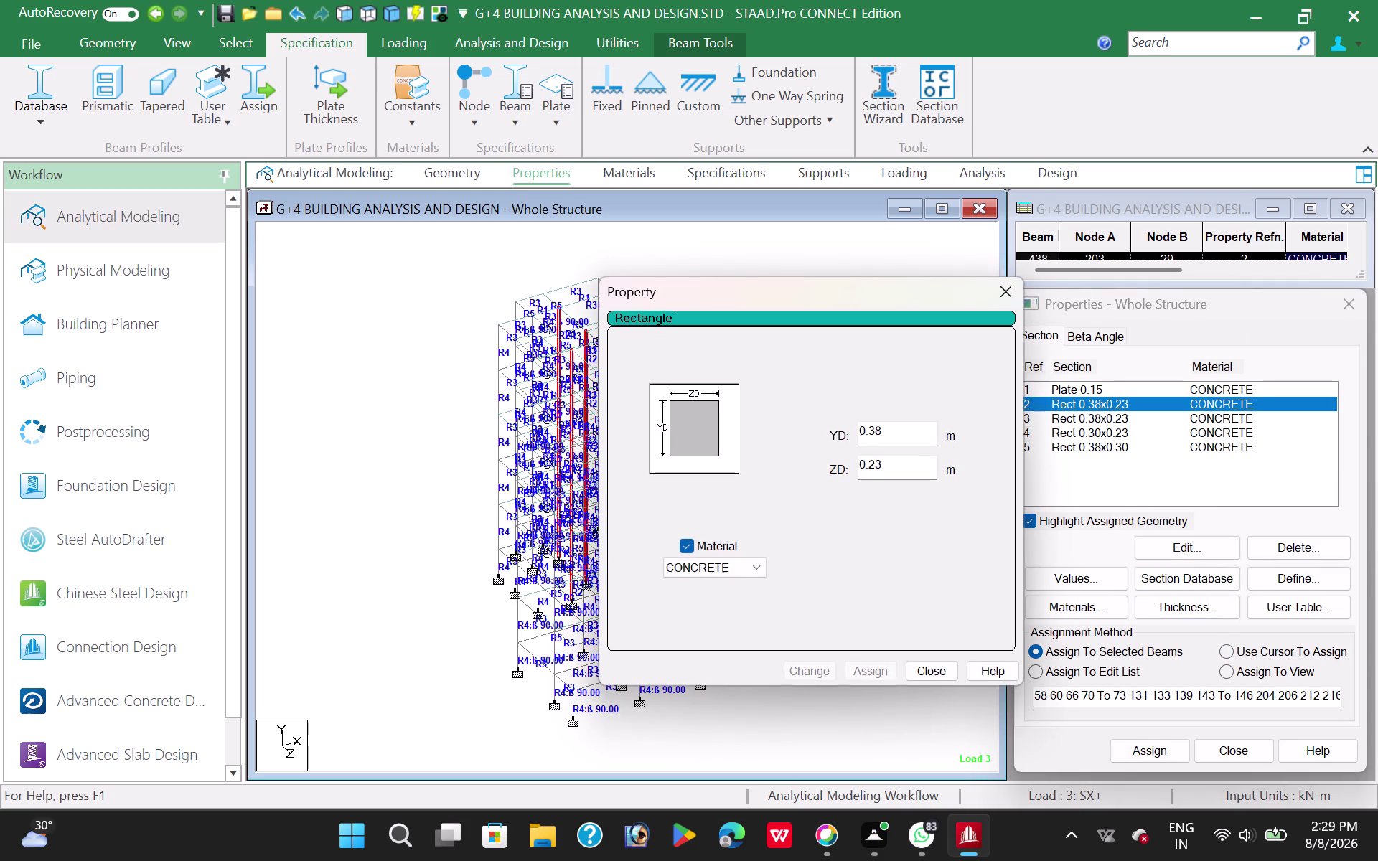
click(912, 443)
text(45)
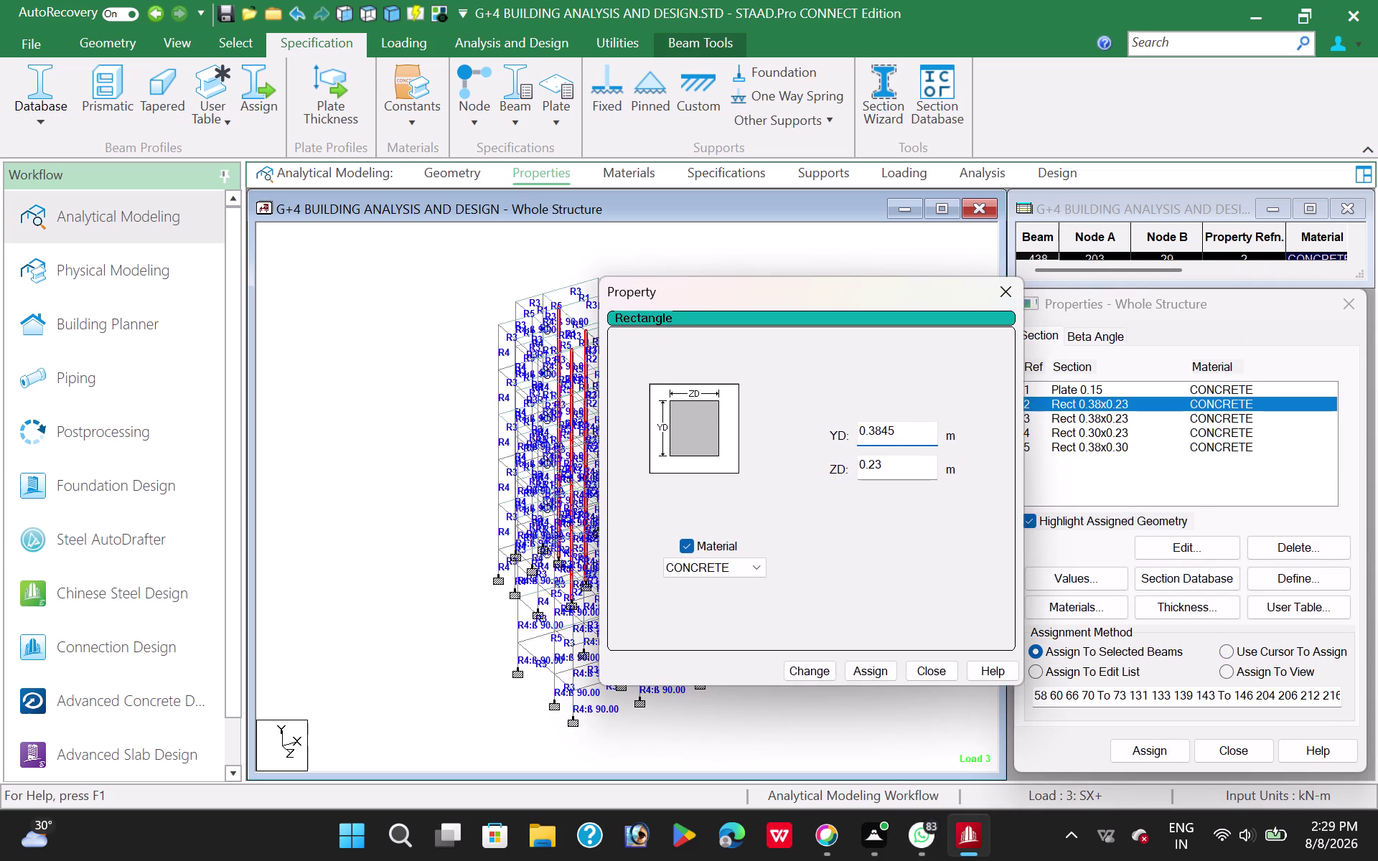
key(BackSpace)
key(BackSpace)
key(BackSpace)
key(BackSpace)
text(45)
Set width ZD to 0.30, apply, discard old results, and check section assignments.
click(891, 465)
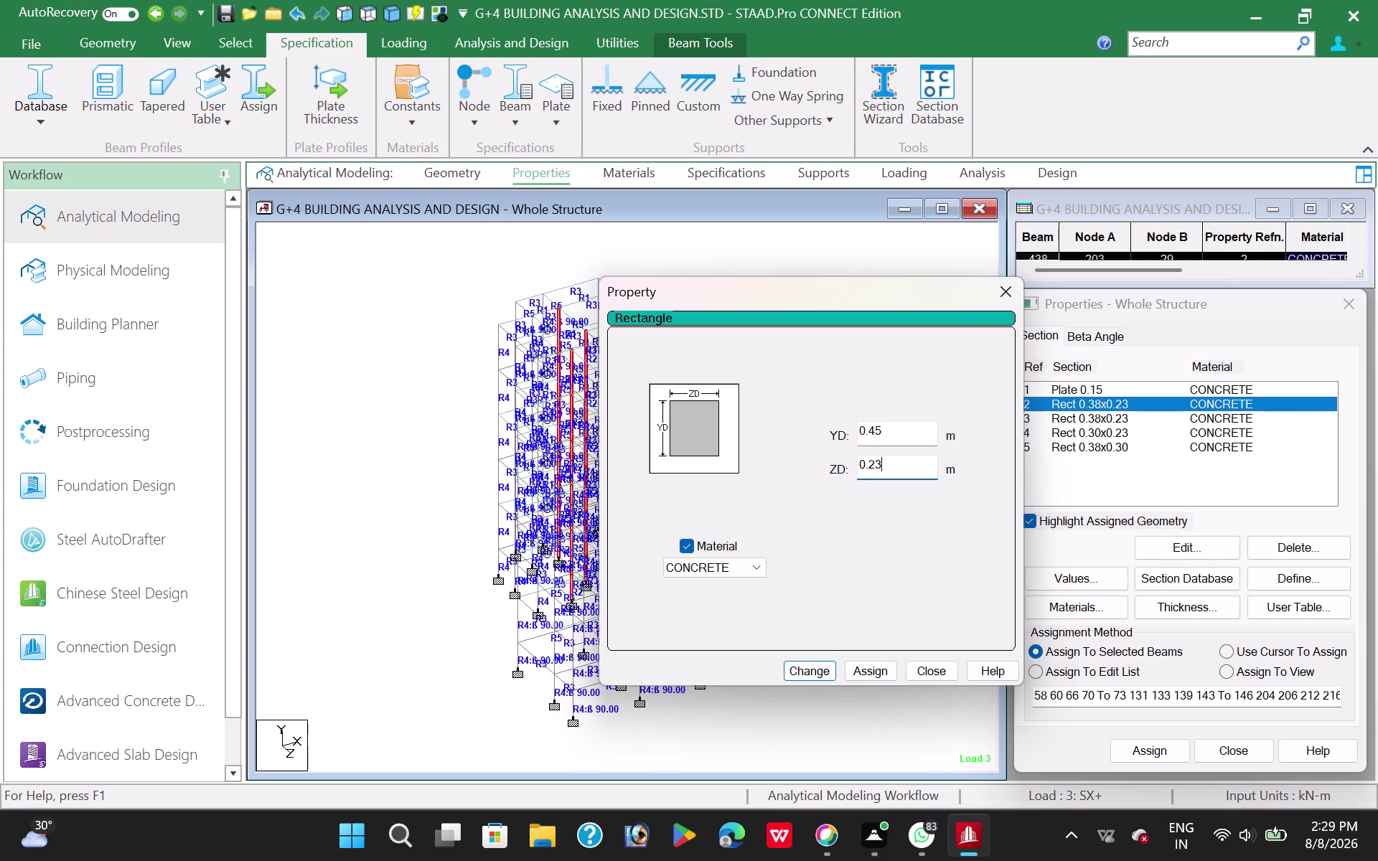
key(BackSpace)
key(BackSpace)
key(3)
click(814, 671)
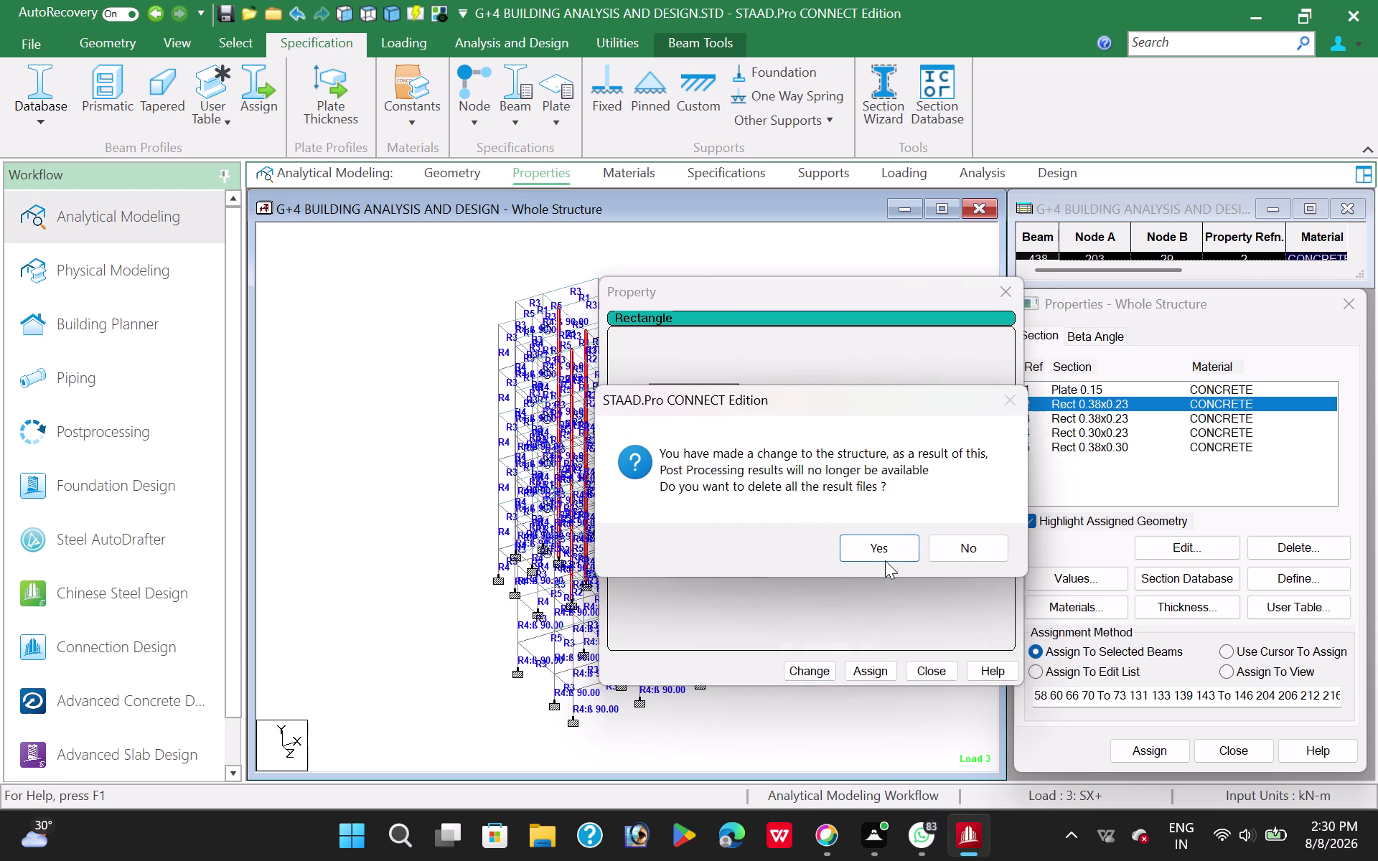
click(888, 556)
click(925, 672)
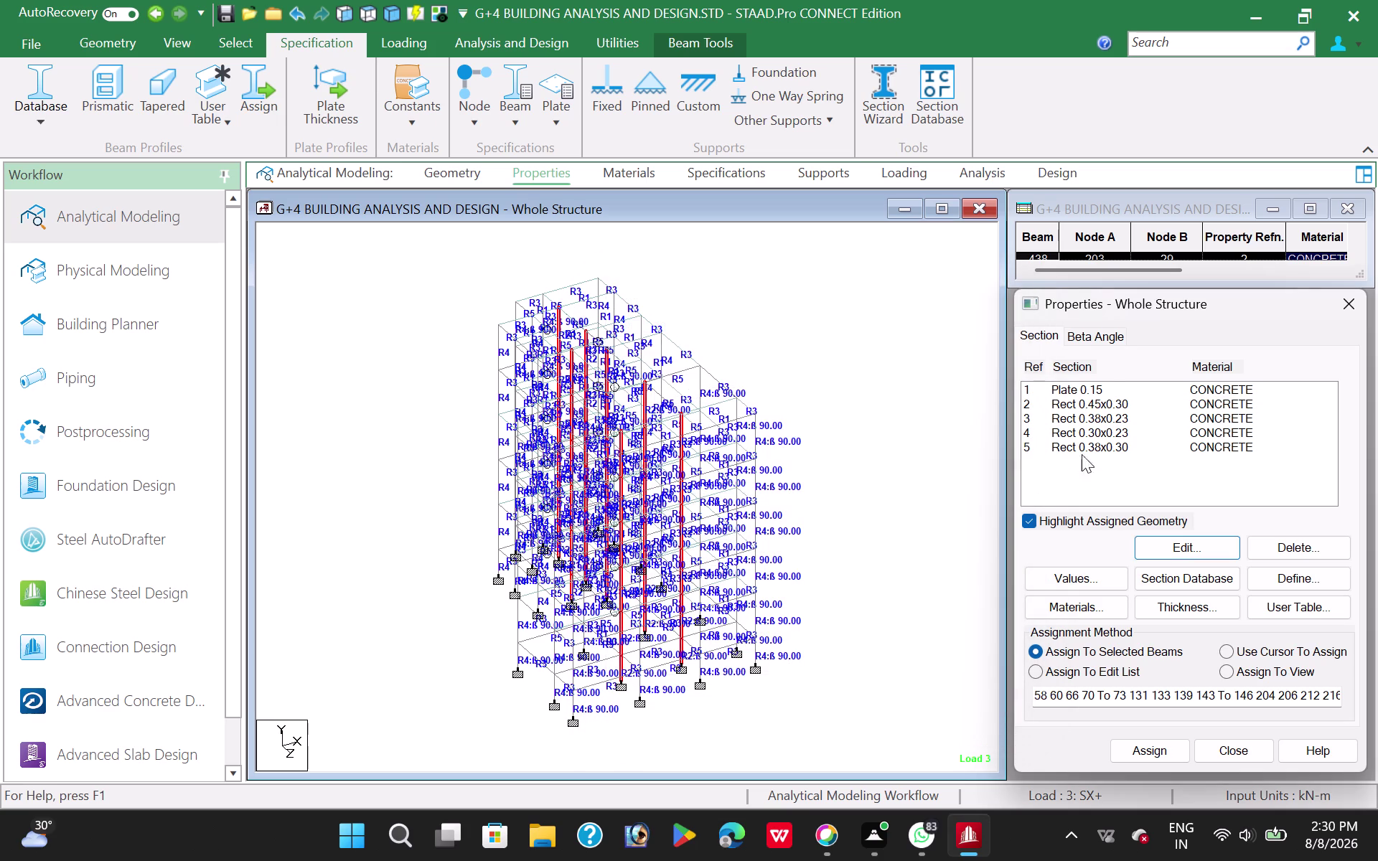
click(1128, 422)
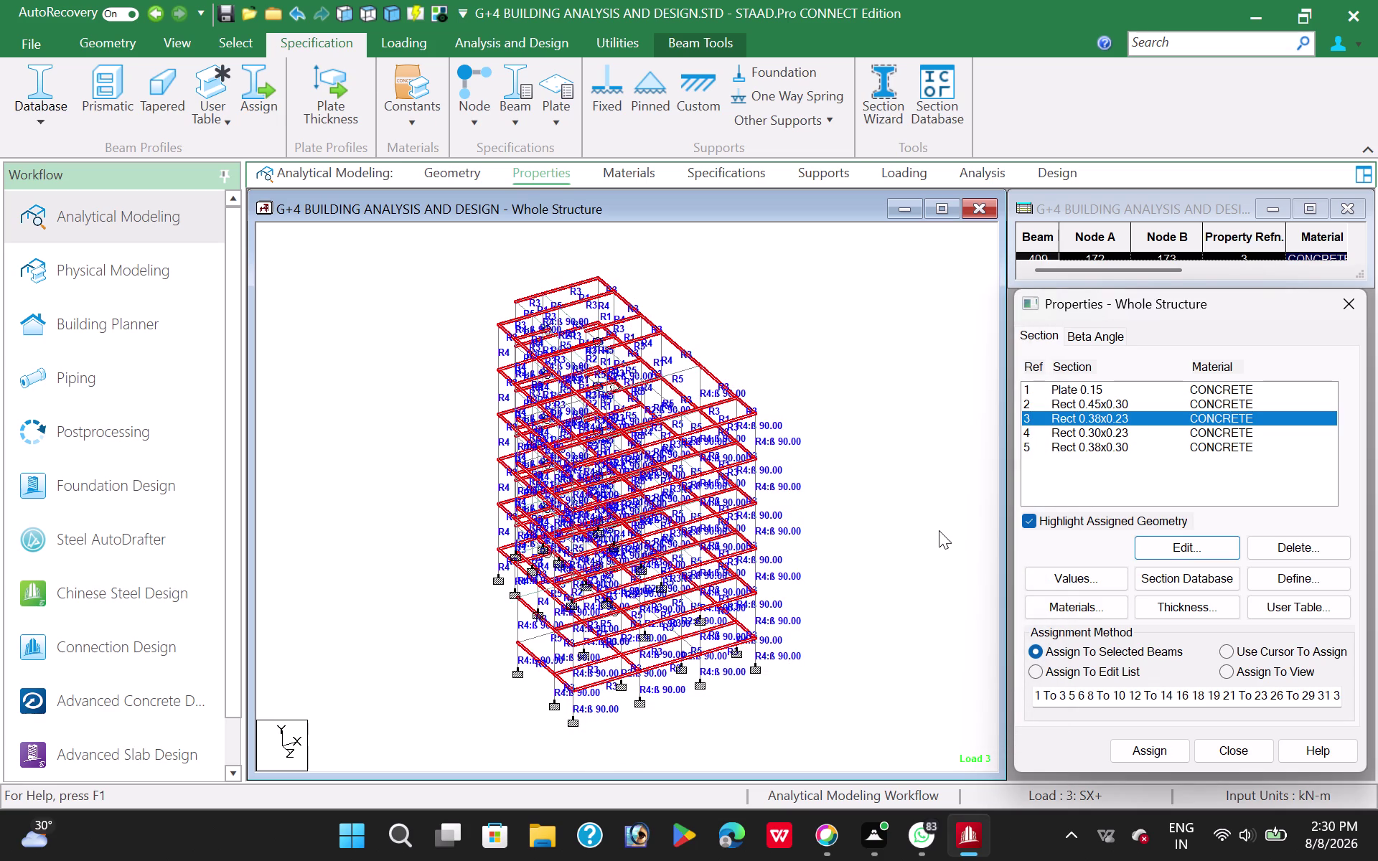
click(1113, 435)
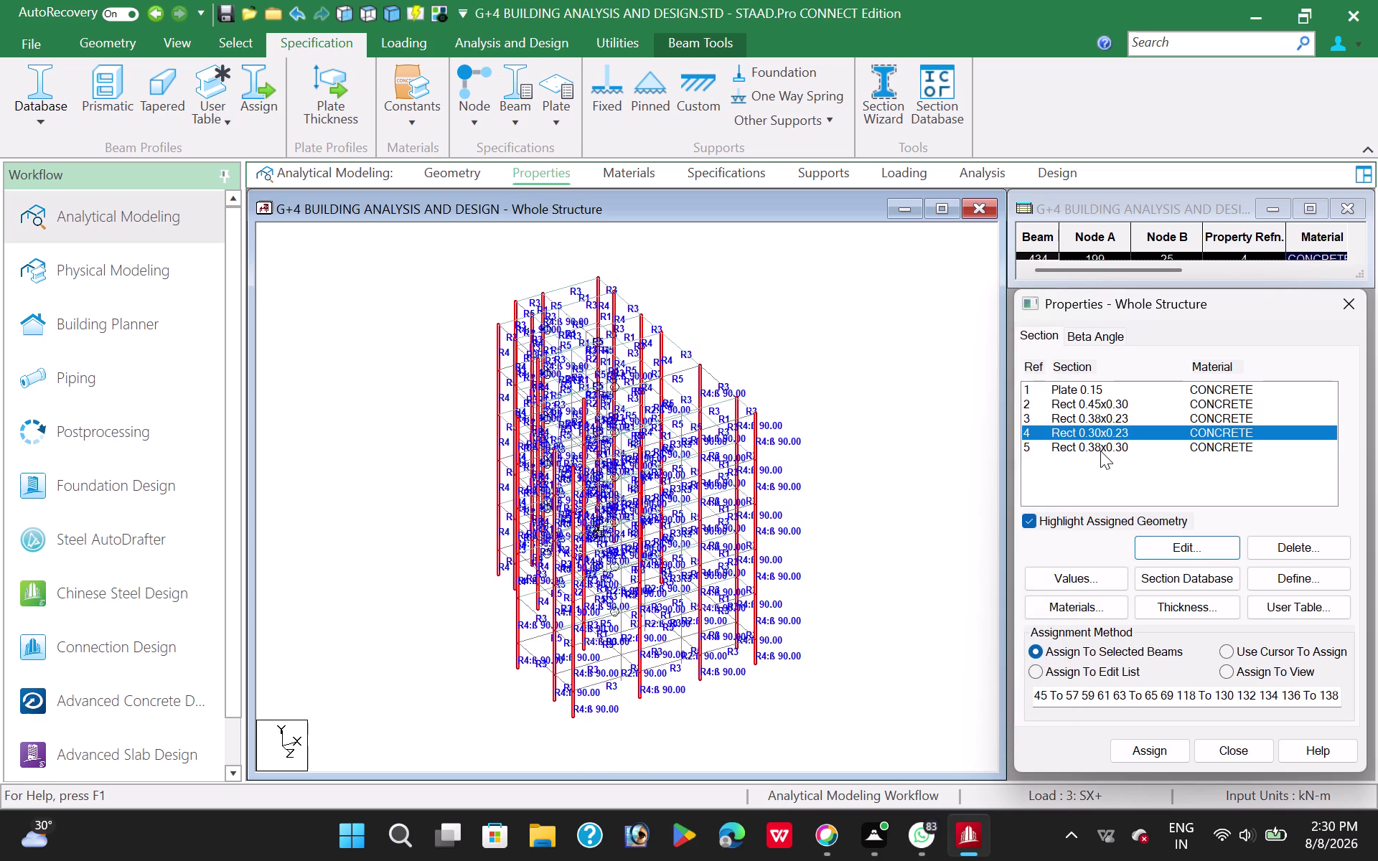